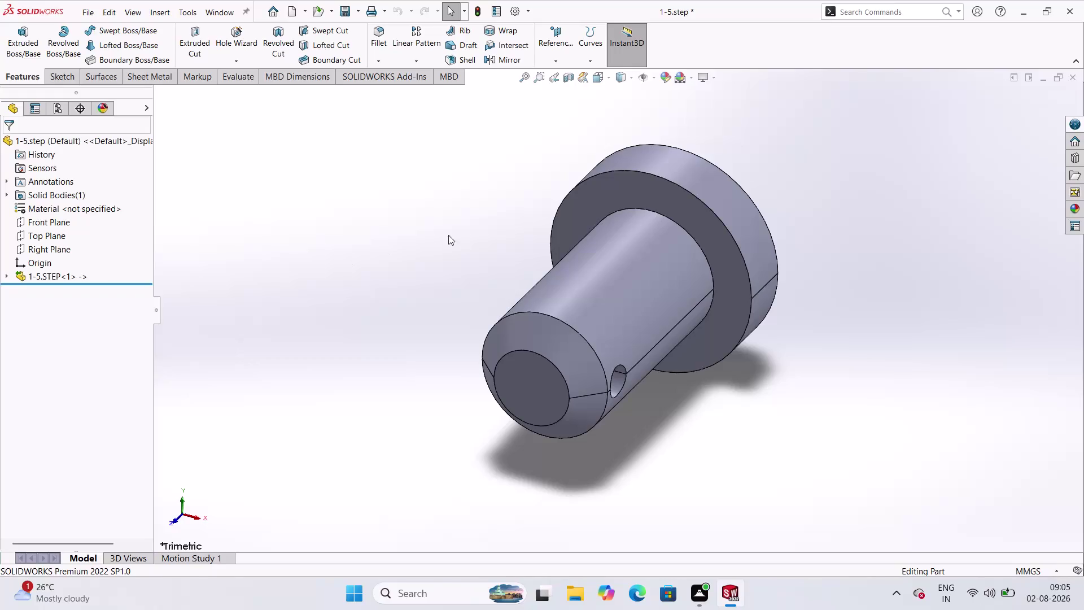
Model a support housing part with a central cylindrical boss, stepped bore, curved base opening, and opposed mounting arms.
Close the 1-5.step part and answer the save-changes prompt.
click(1069, 78)
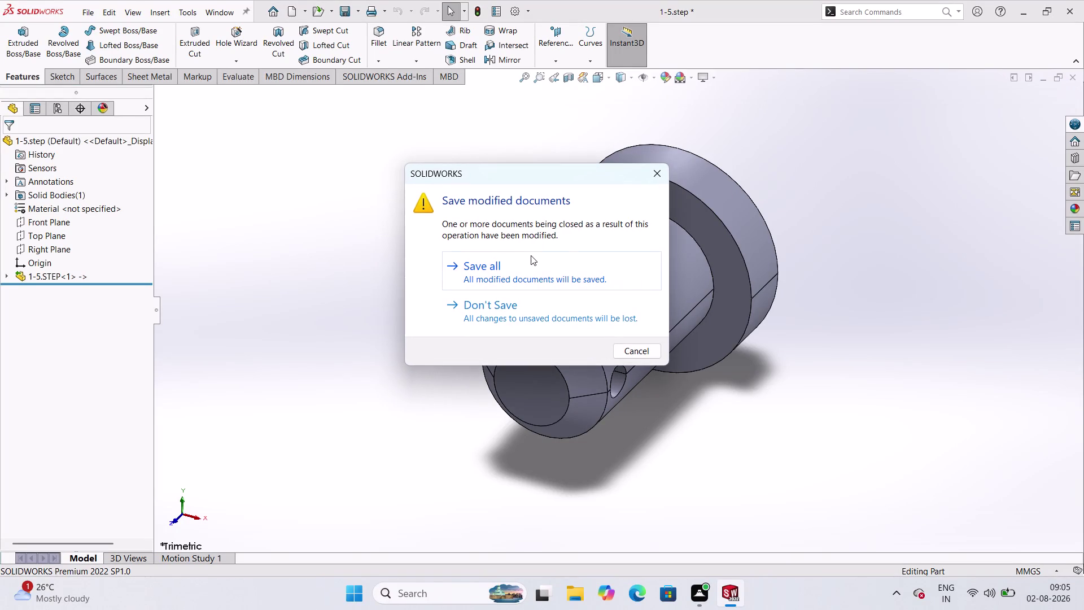
click(526, 307)
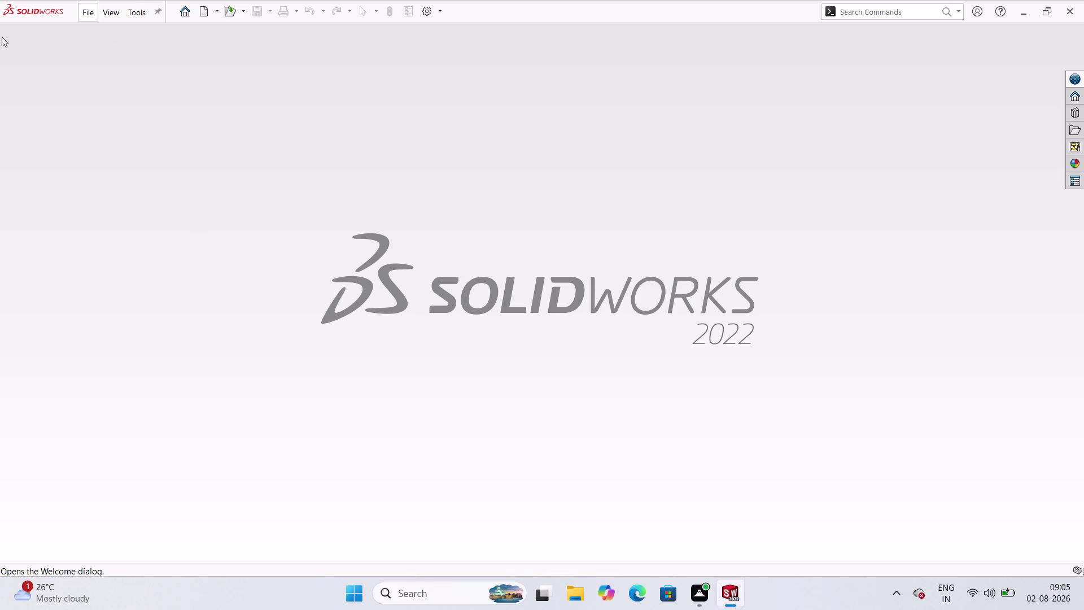
Create a new part document and start Sketch1 on the Top Plane.
click(196, 13)
click(270, 280)
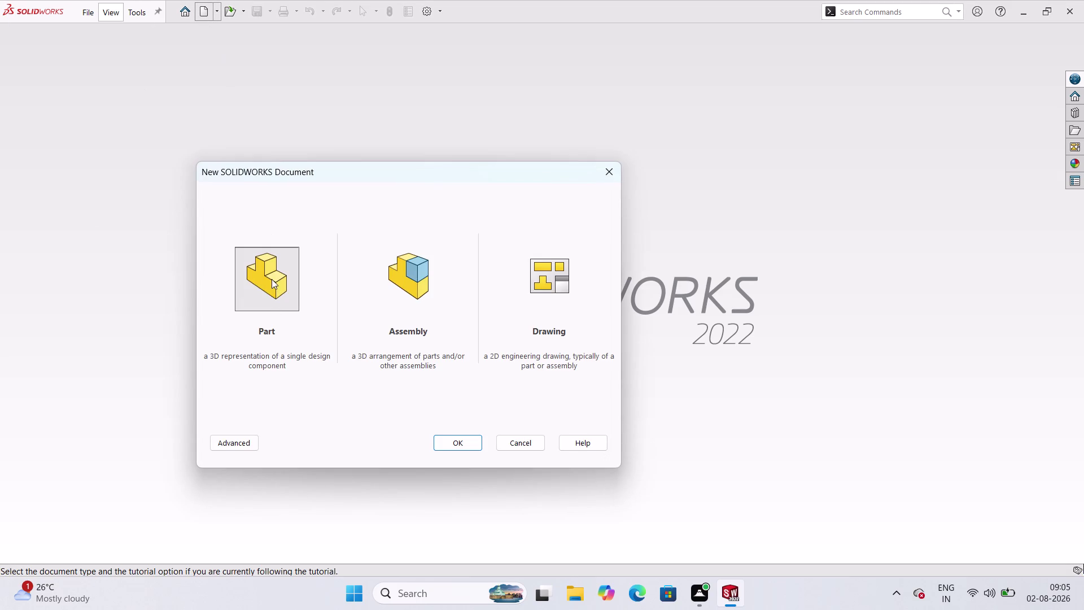
click(461, 445)
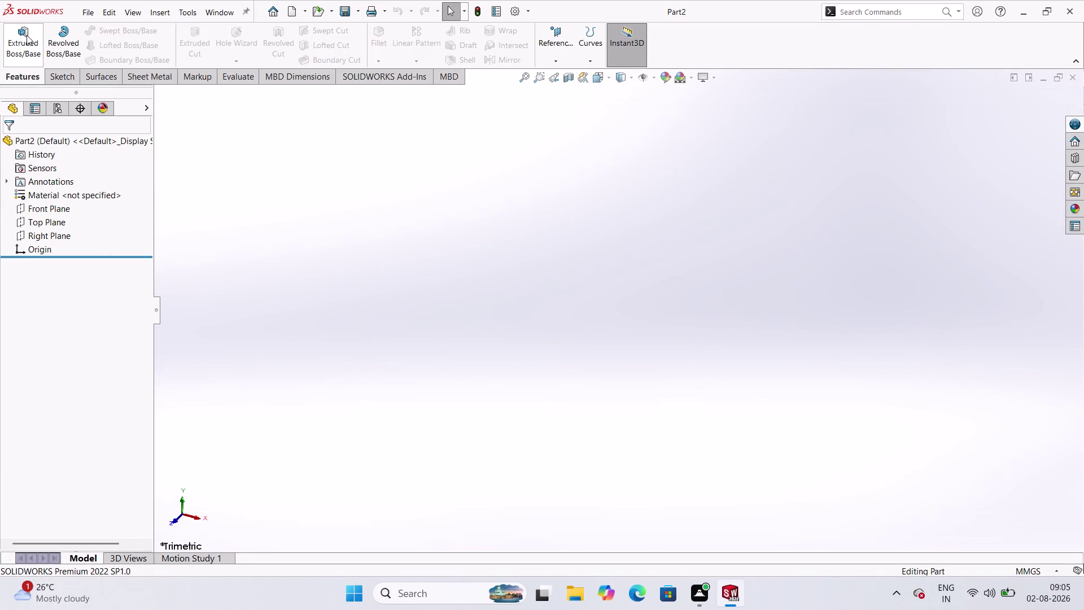
click(64, 77)
click(8, 42)
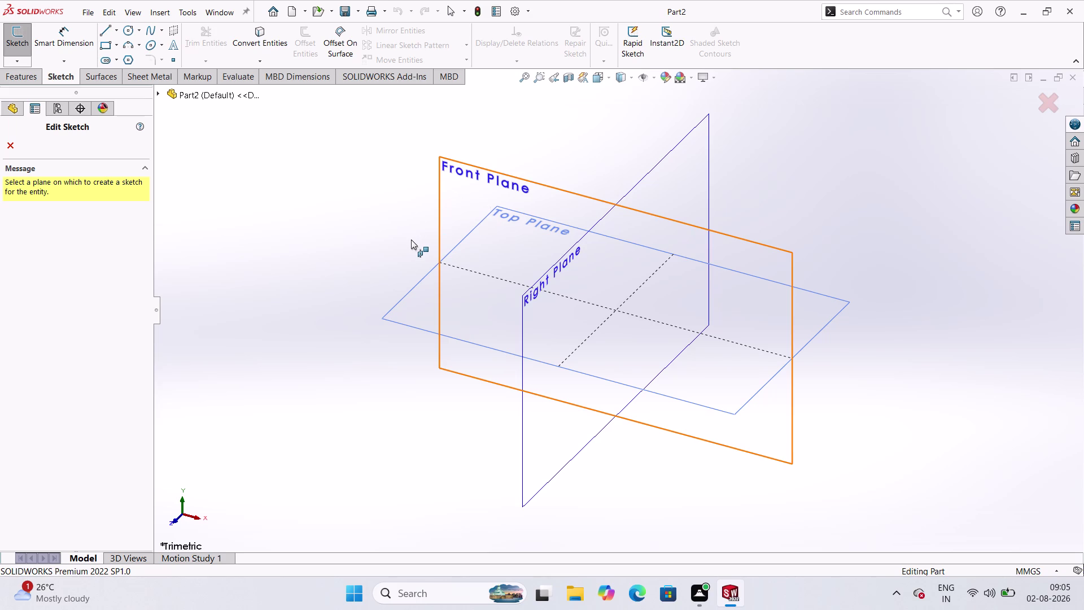
click(470, 310)
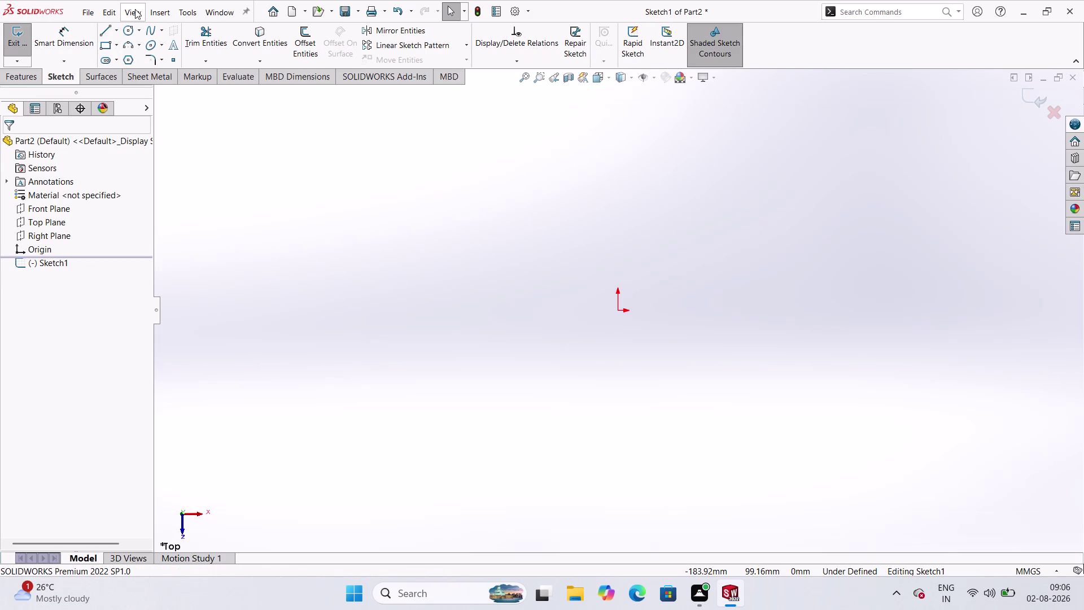
Draw a circle centred on the origin and a horizontal centerline across it.
click(127, 30)
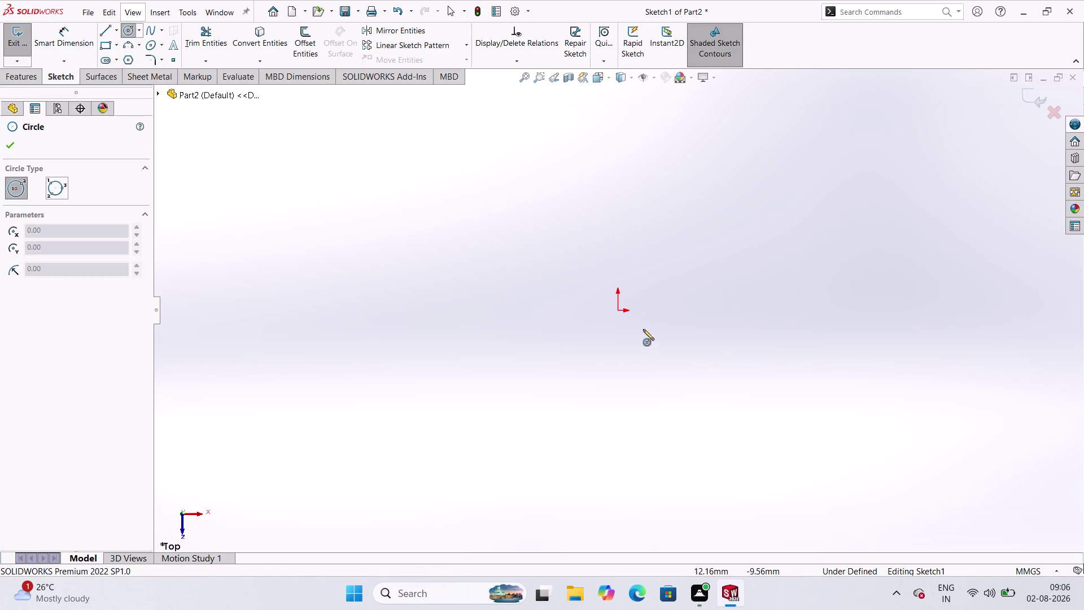
click(616, 309)
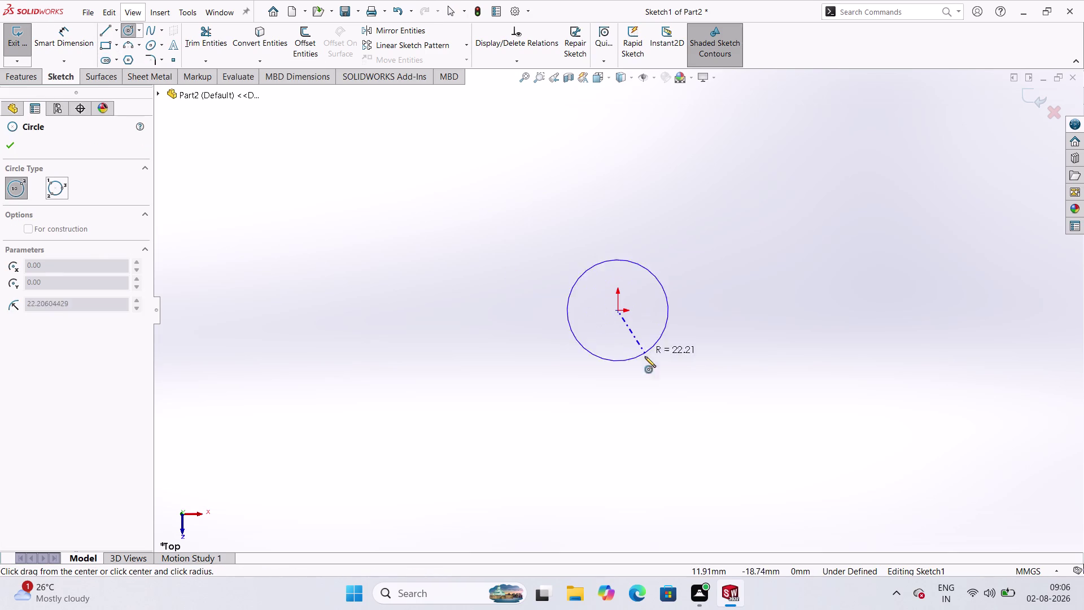
click(654, 366)
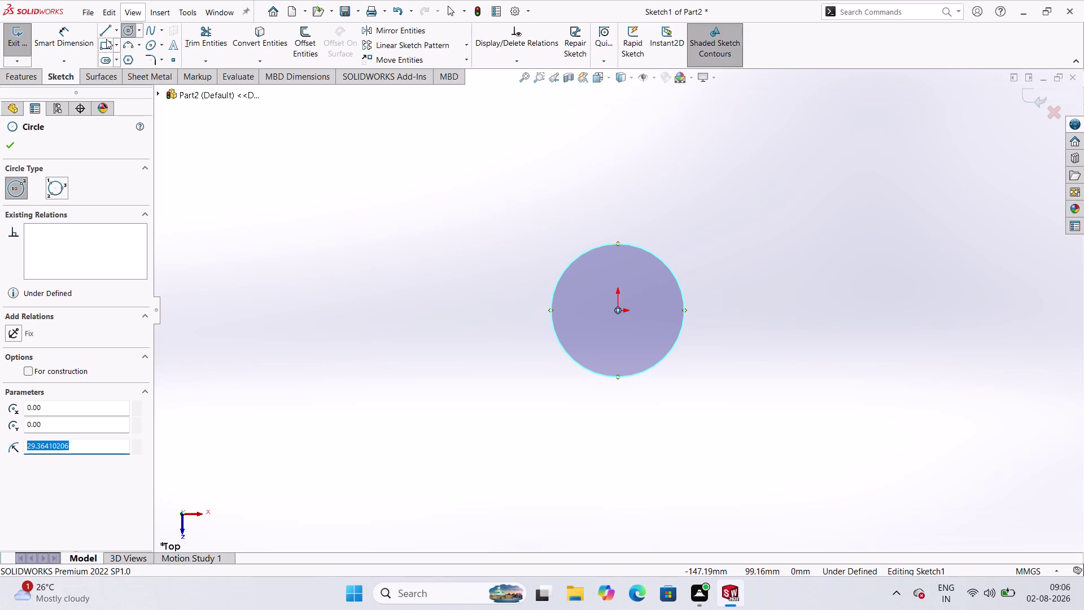
click(116, 29)
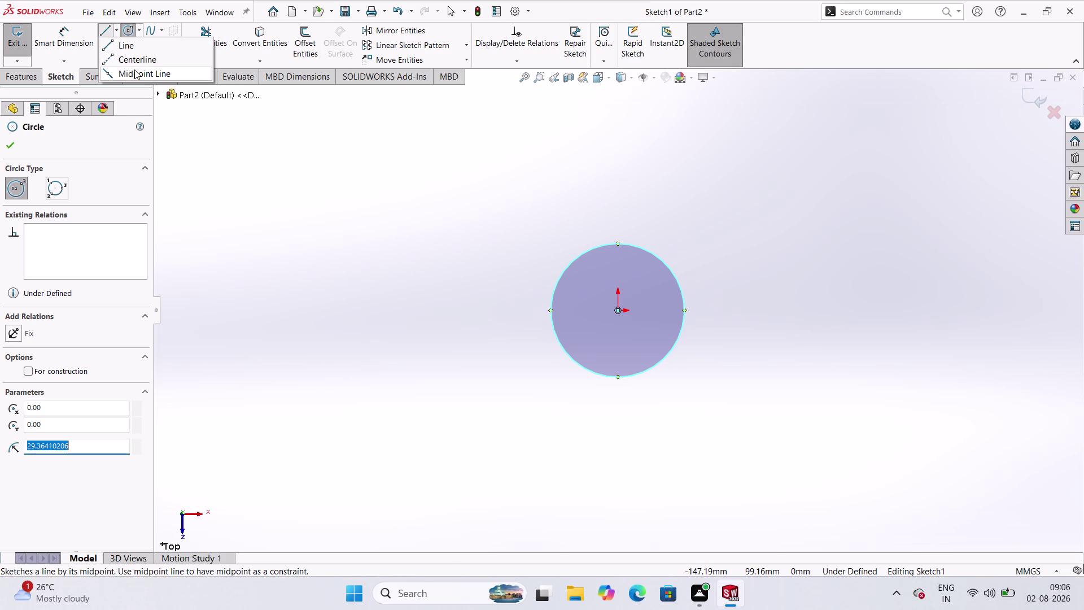
click(136, 59)
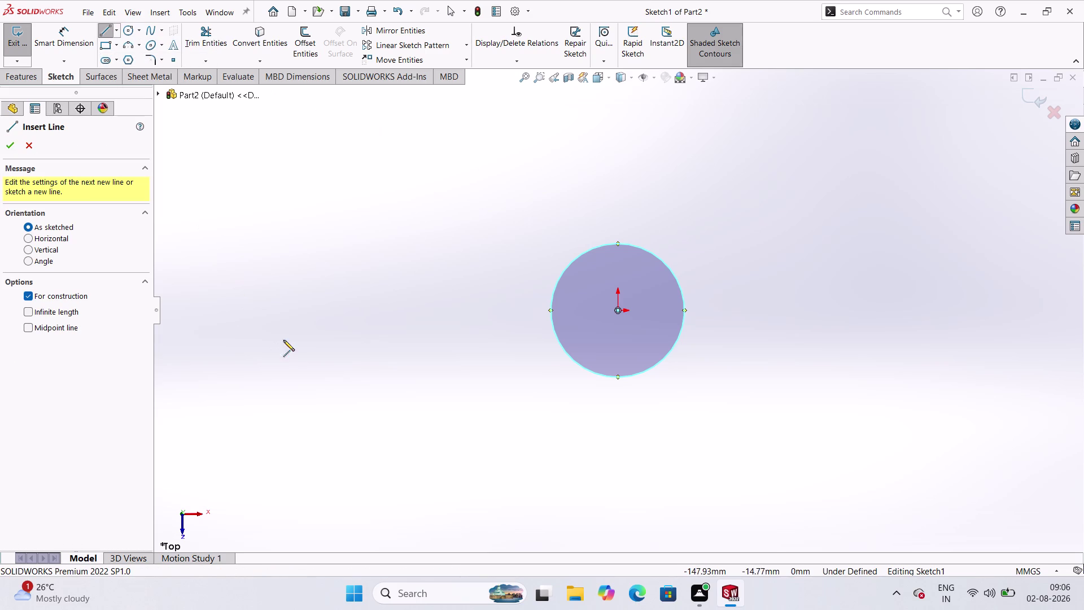
click(270, 311)
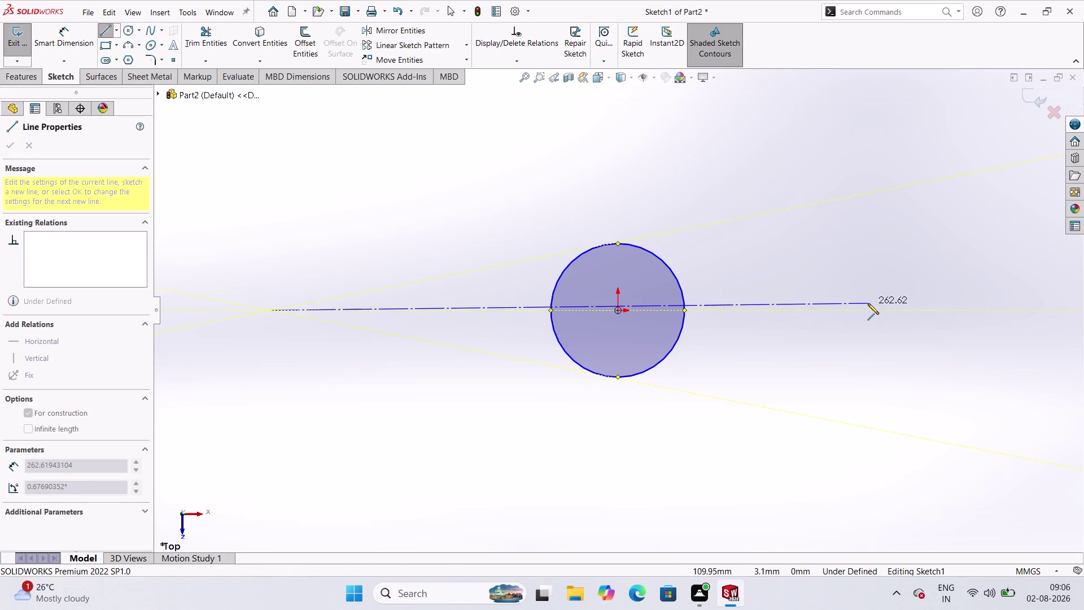
click(874, 311)
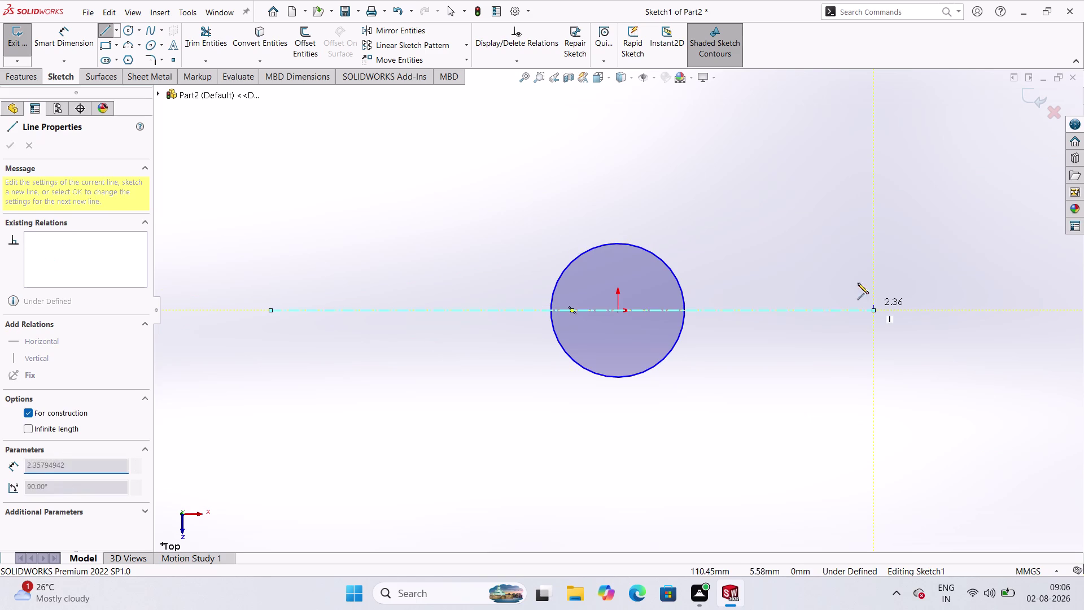
key(Escape)
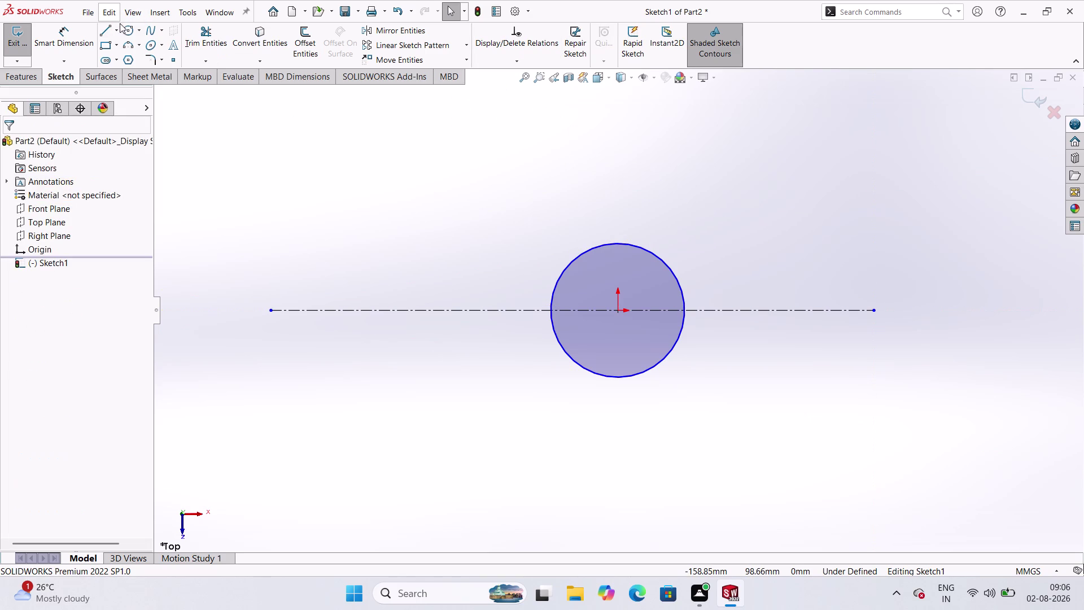
Add a vertical centerline through the origin, spanning above and below the circle.
click(117, 31)
click(144, 66)
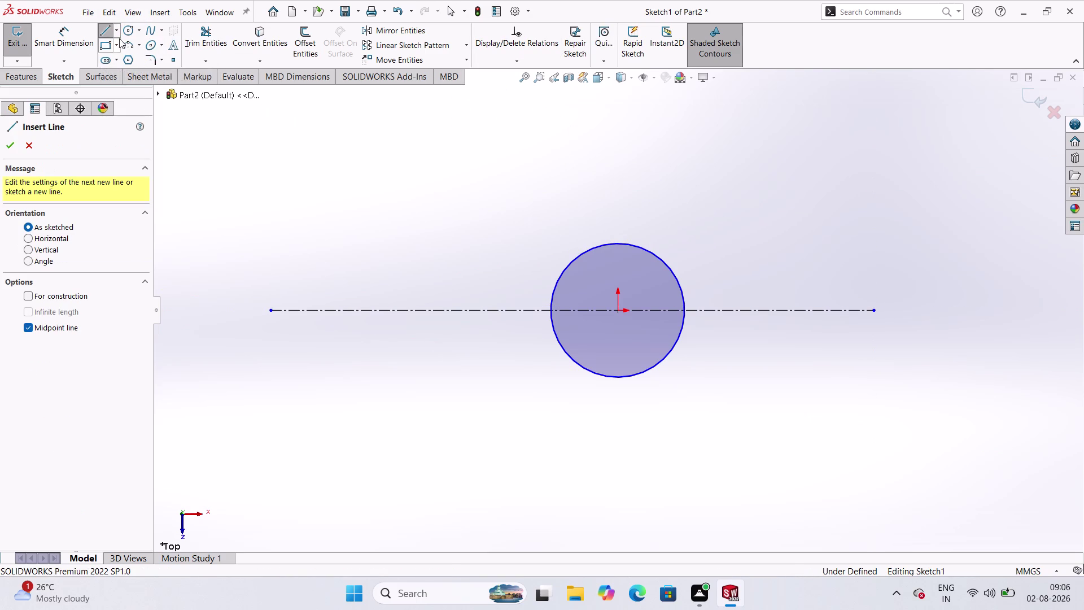
click(117, 29)
click(130, 57)
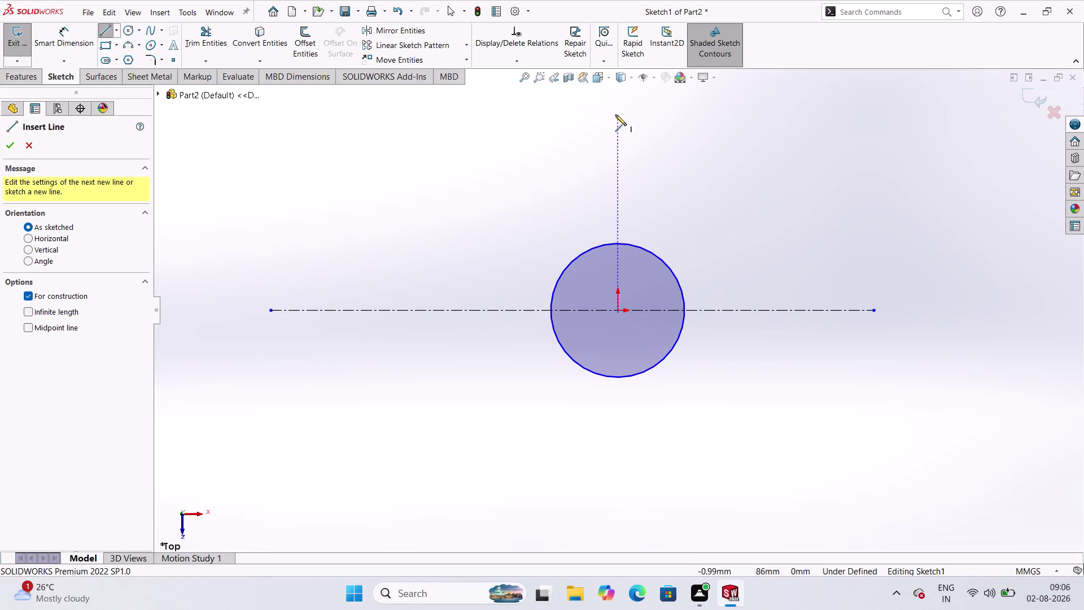
click(616, 115)
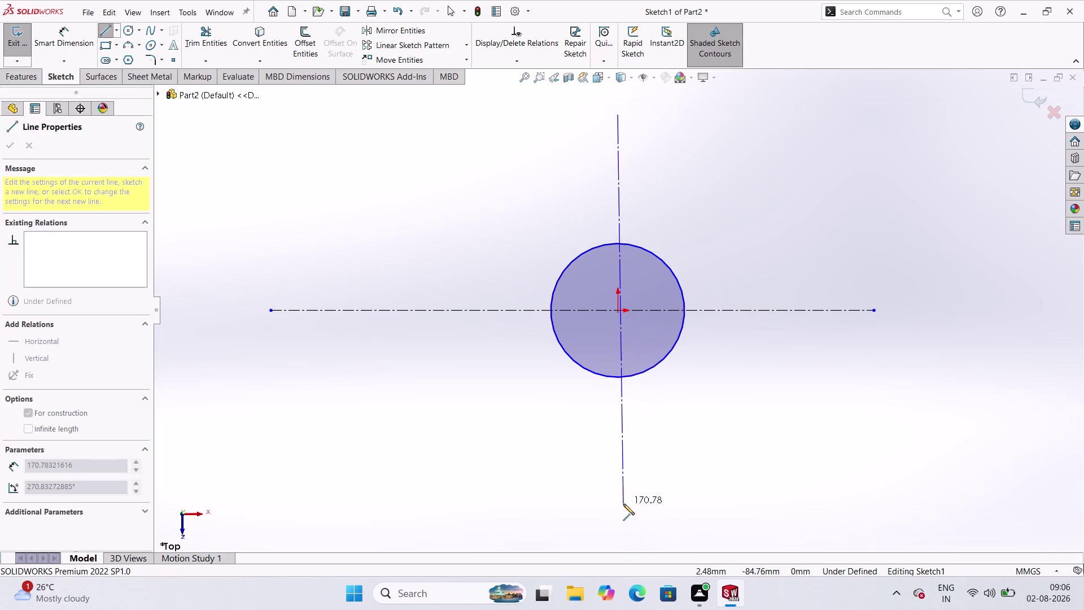
click(619, 499)
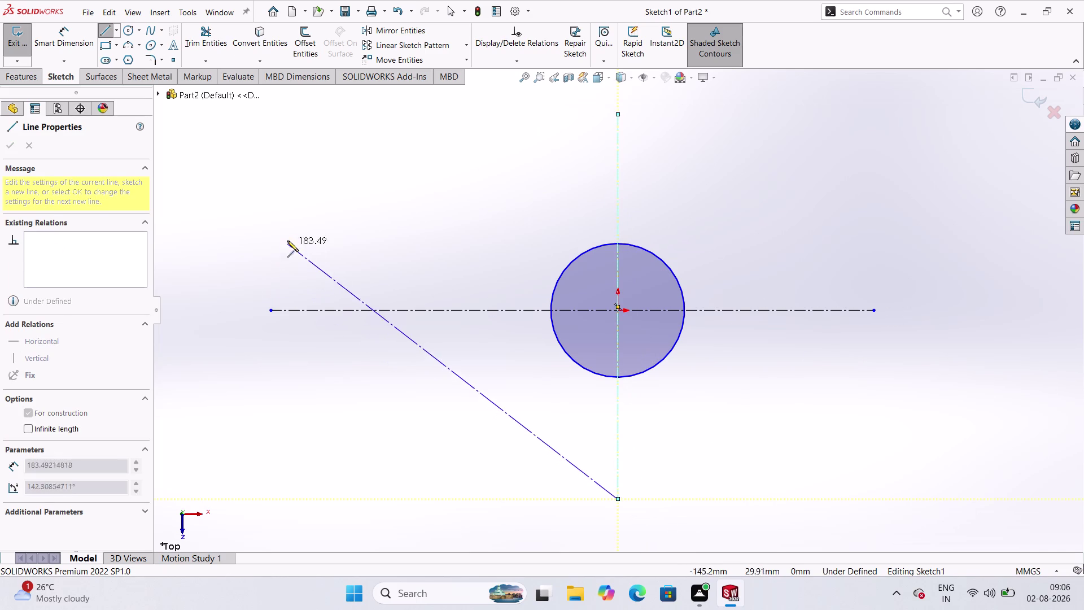
key(Escape)
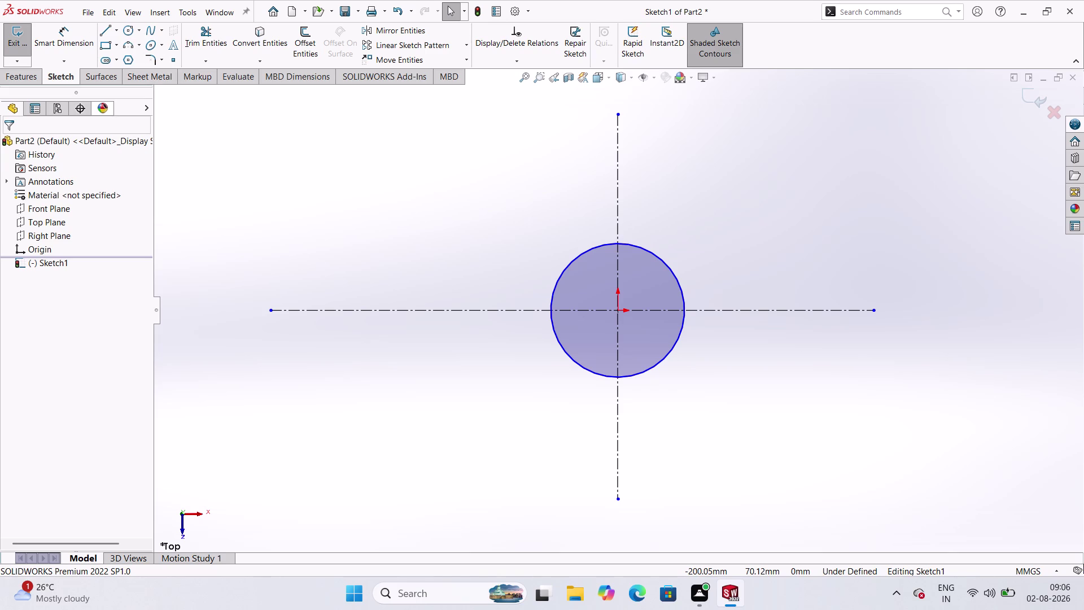
Draw left and right small circles centred on the horizontal centerline.
click(130, 34)
click(442, 308)
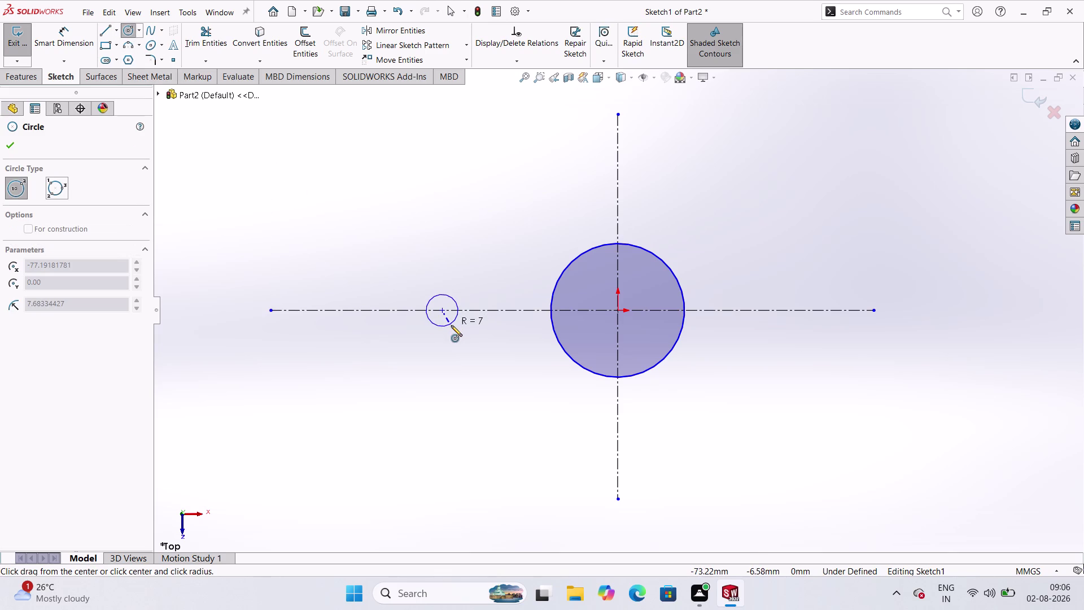
click(451, 326)
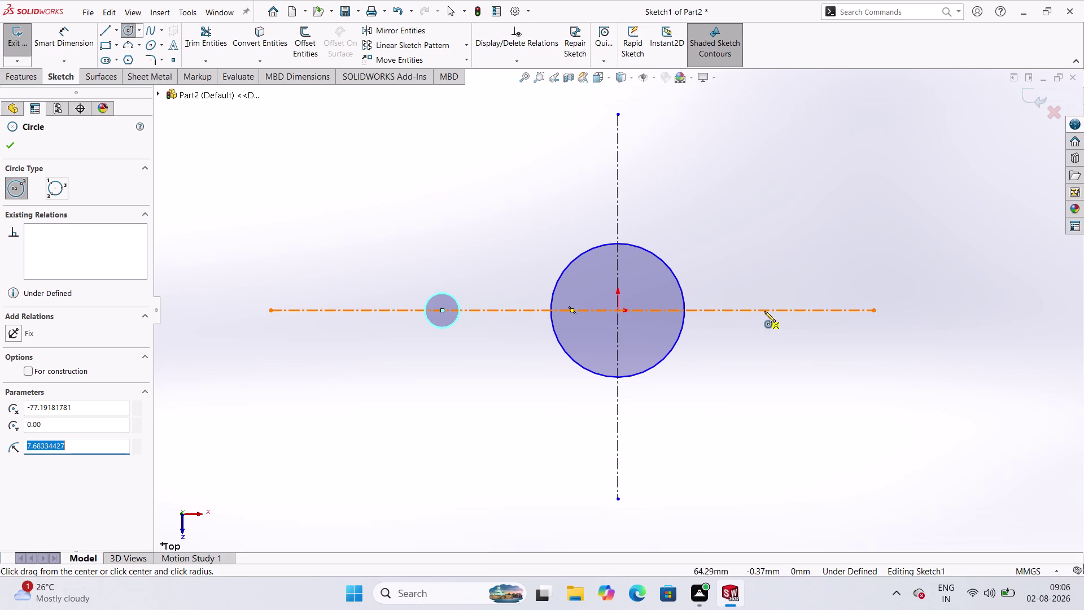
click(766, 311)
click(766, 327)
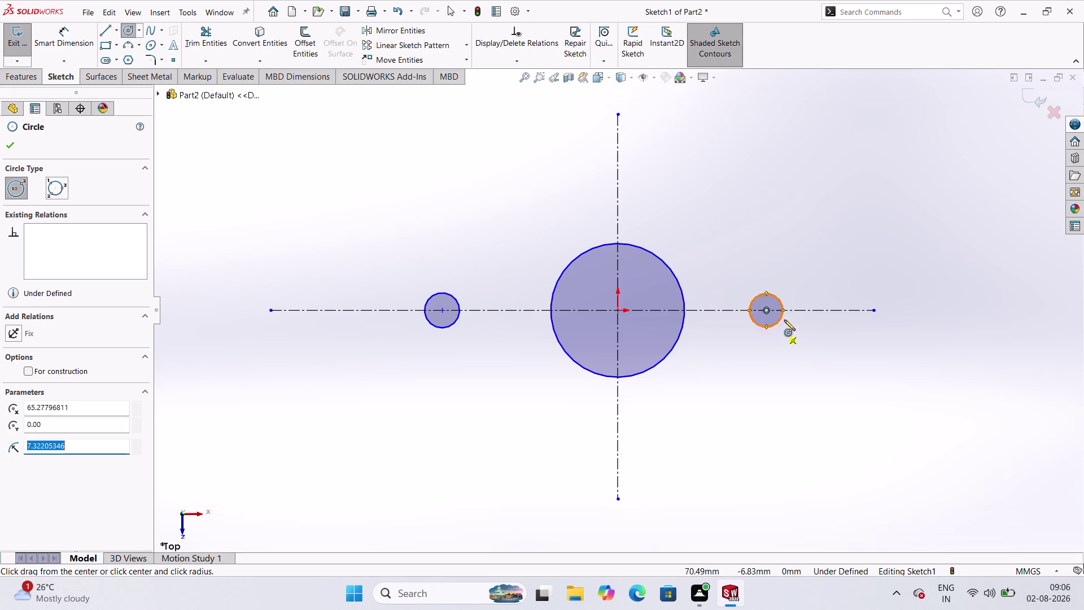
click(63, 41)
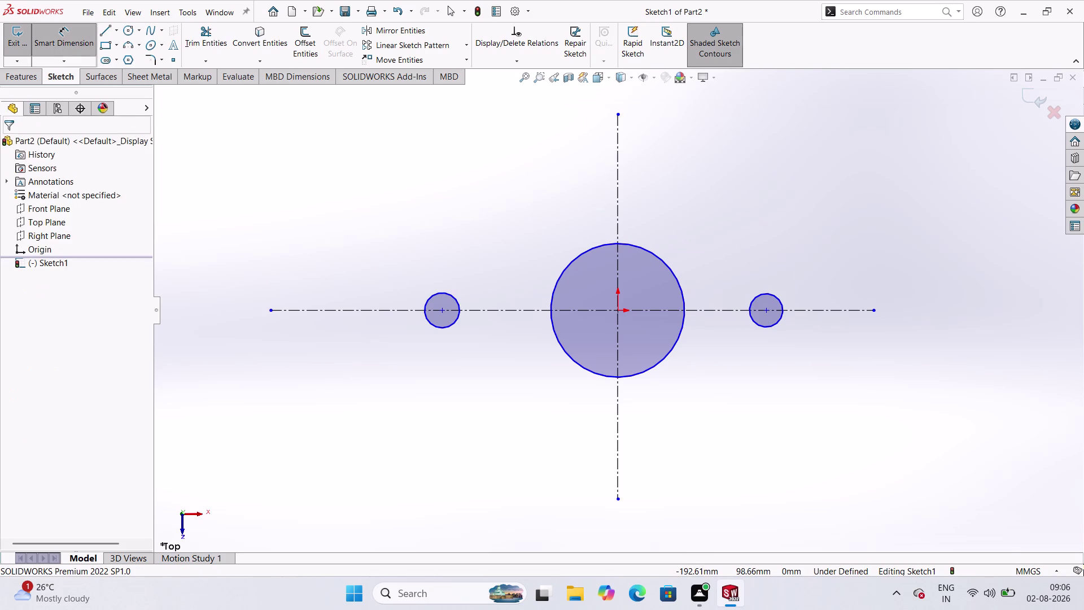
click(585, 370)
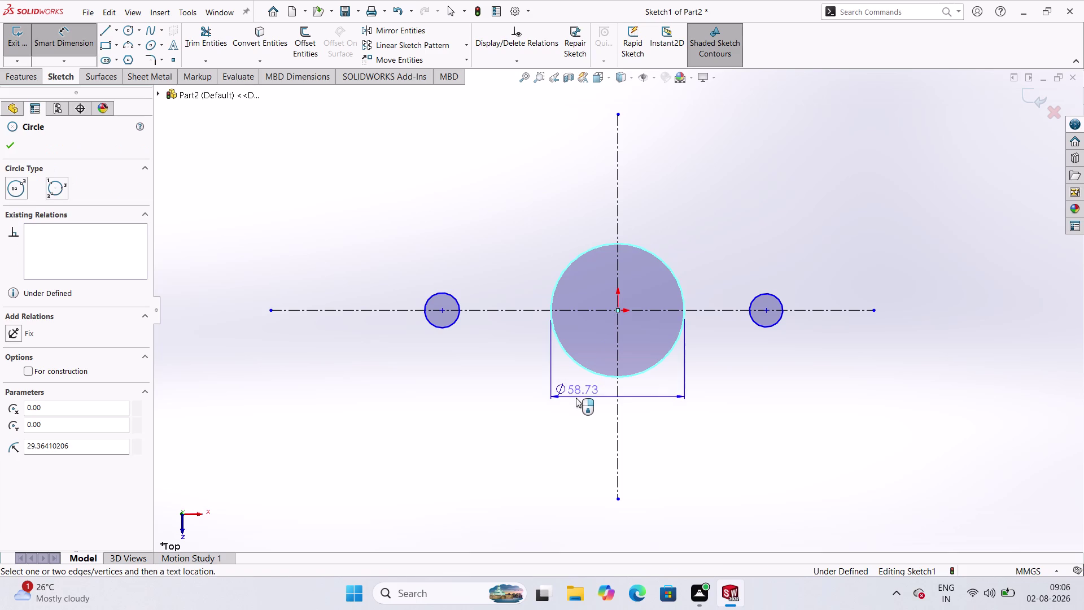
Dimension the large circle at Ø150 and the left small circle at Ø50.
drag(576, 399, 579, 405)
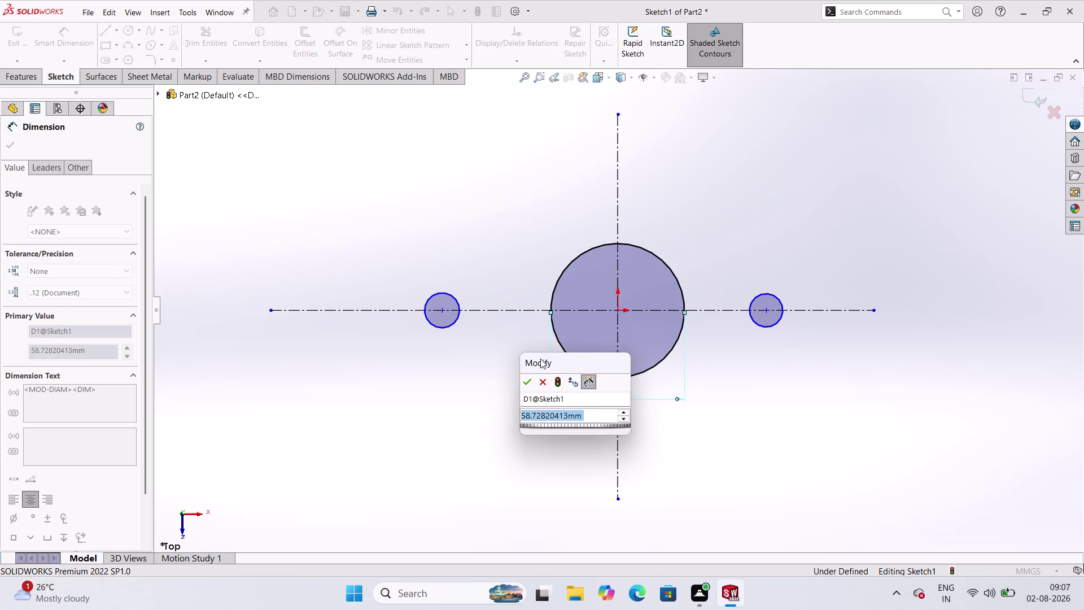
text(150)
key(Return)
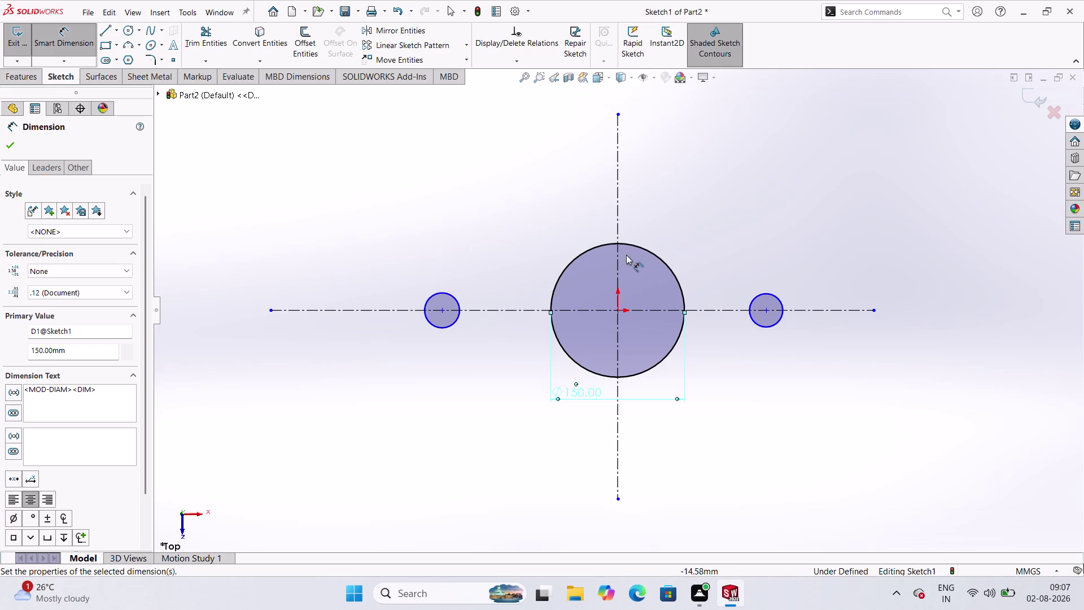
click(439, 329)
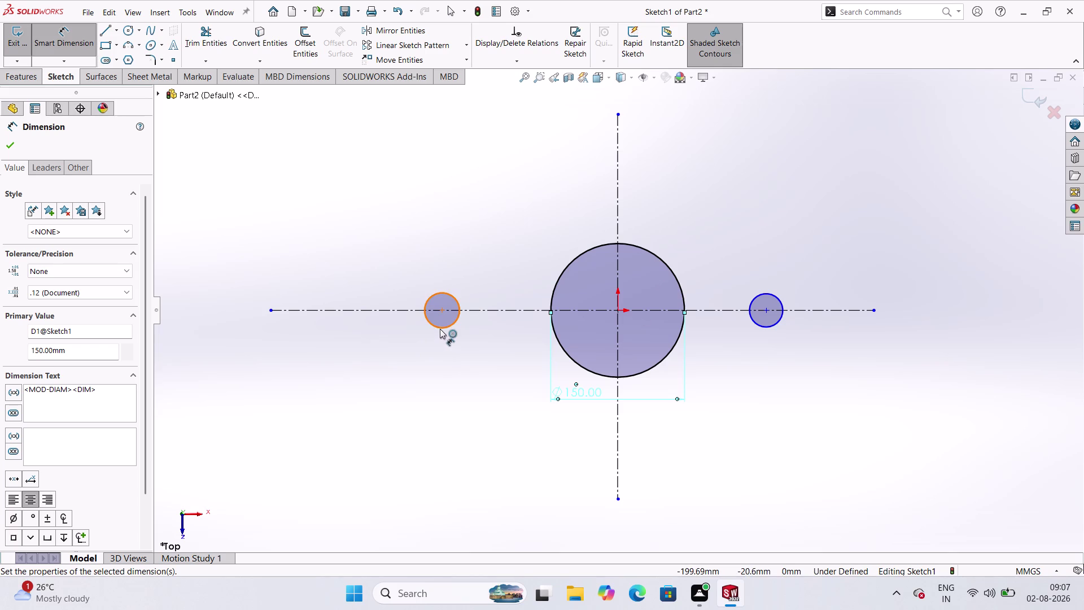
click(362, 389)
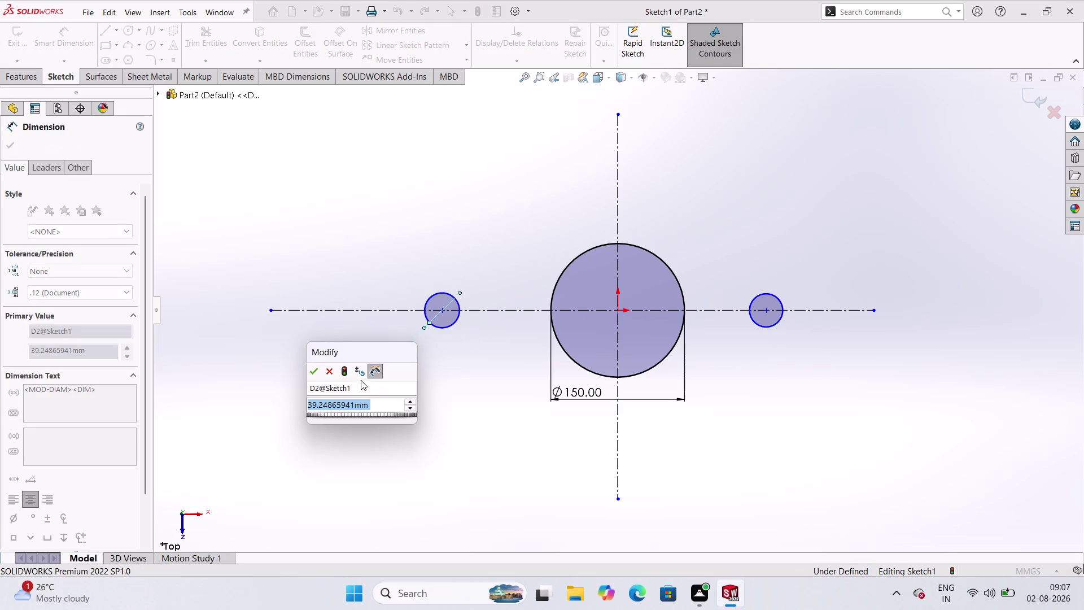
text(5)
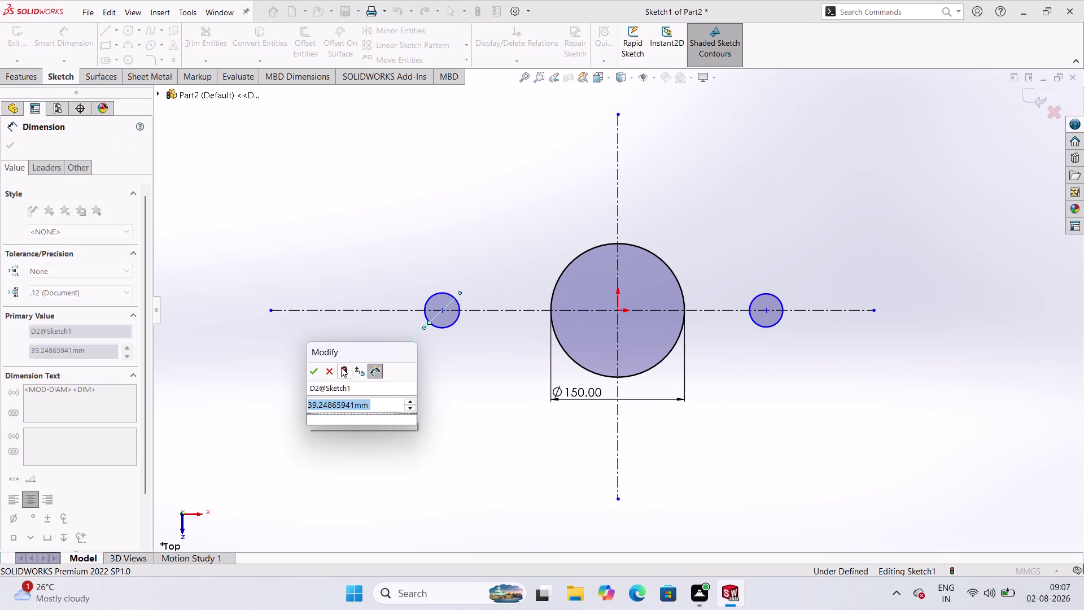
text(0)
key(Return)
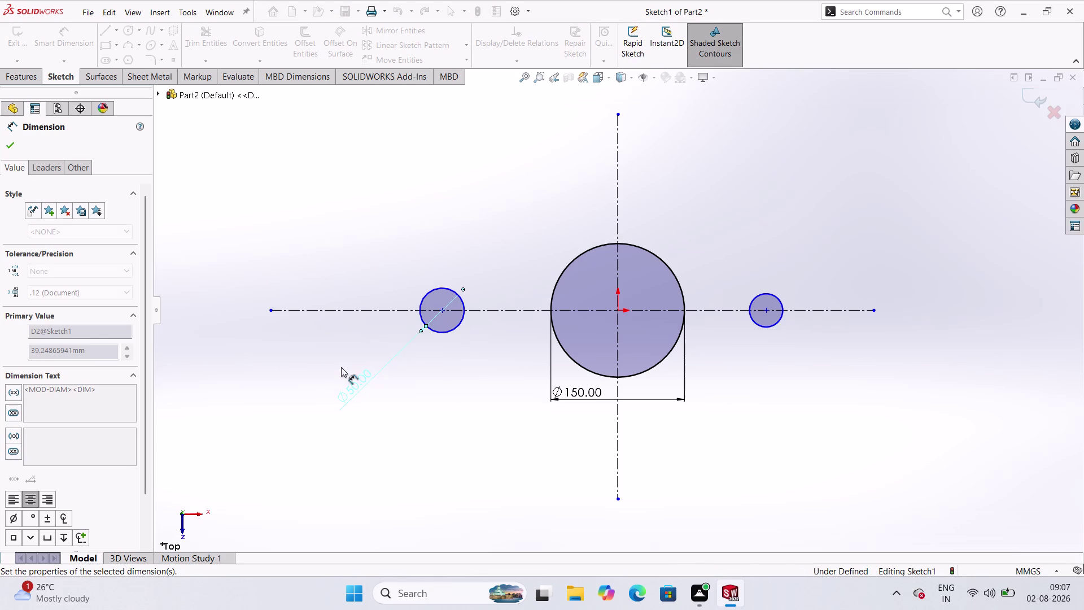
Give the right small circle a Ø50 diameter dimension.
click(781, 317)
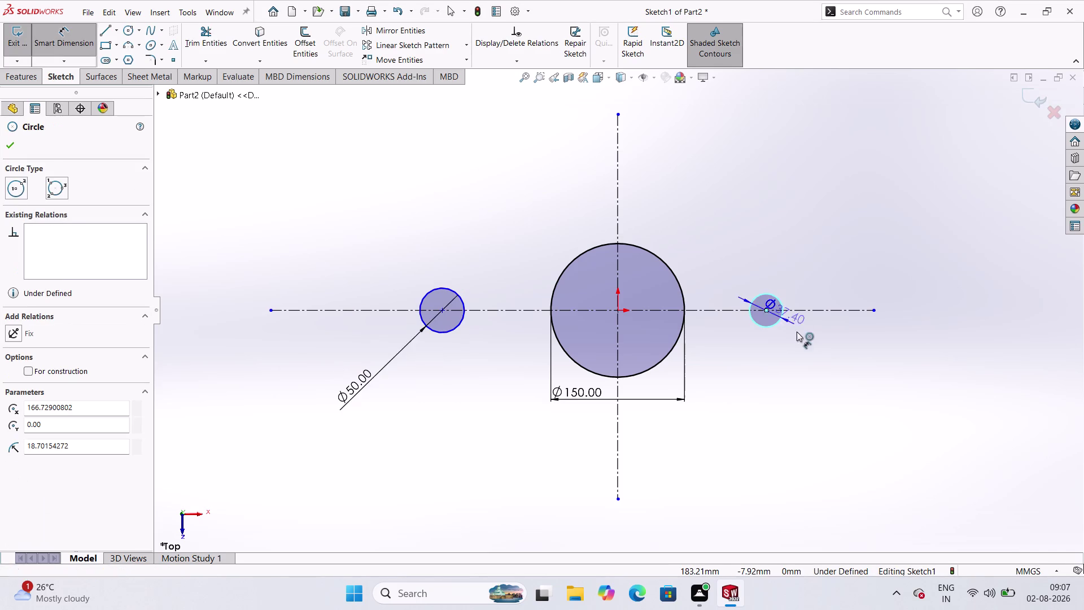
click(819, 344)
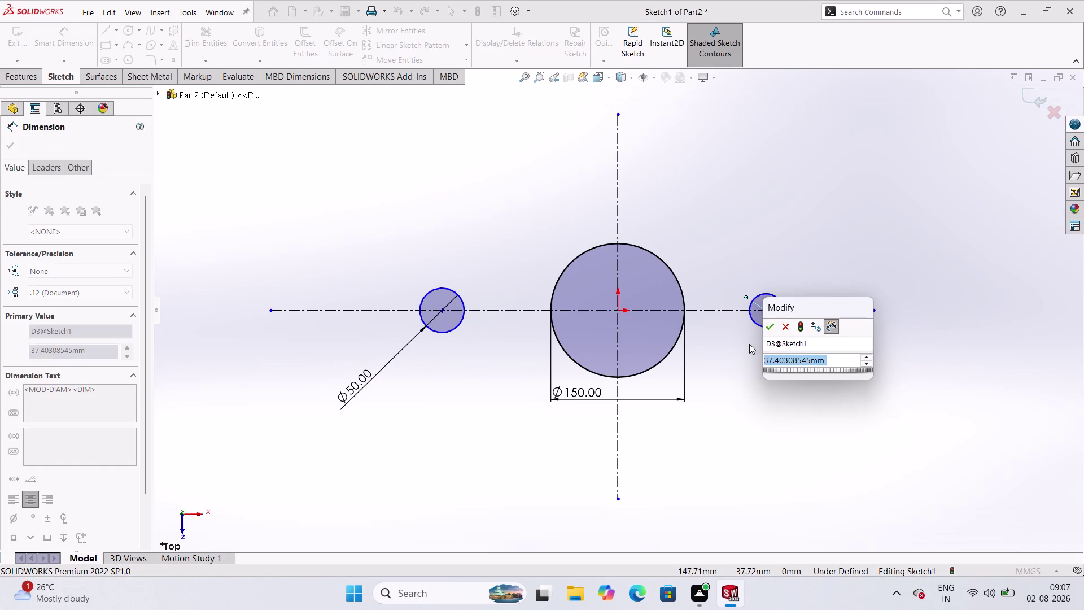
text(50)
key(Return)
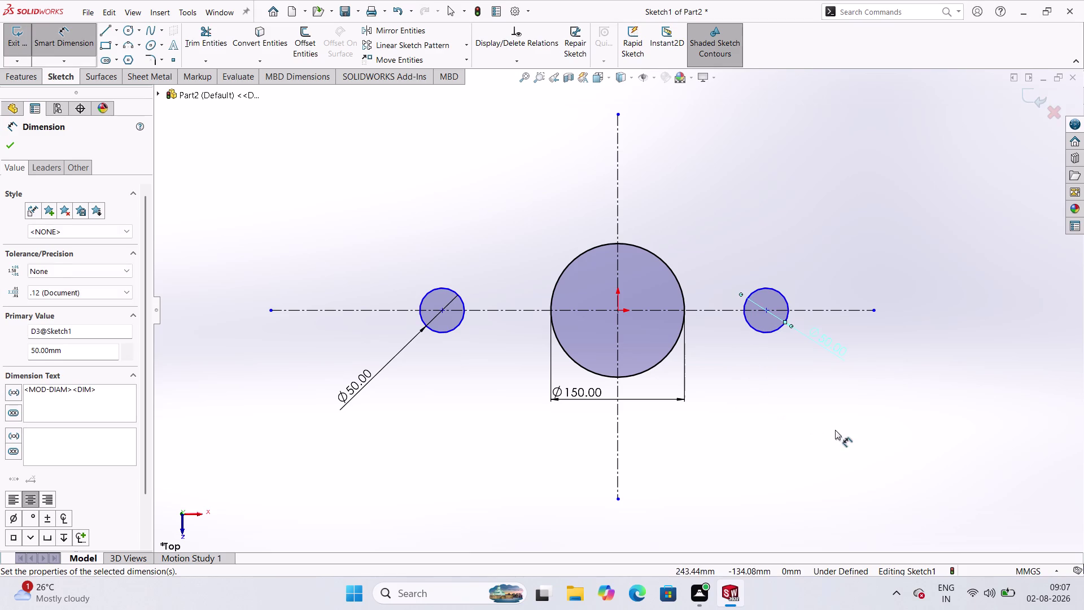
click(837, 429)
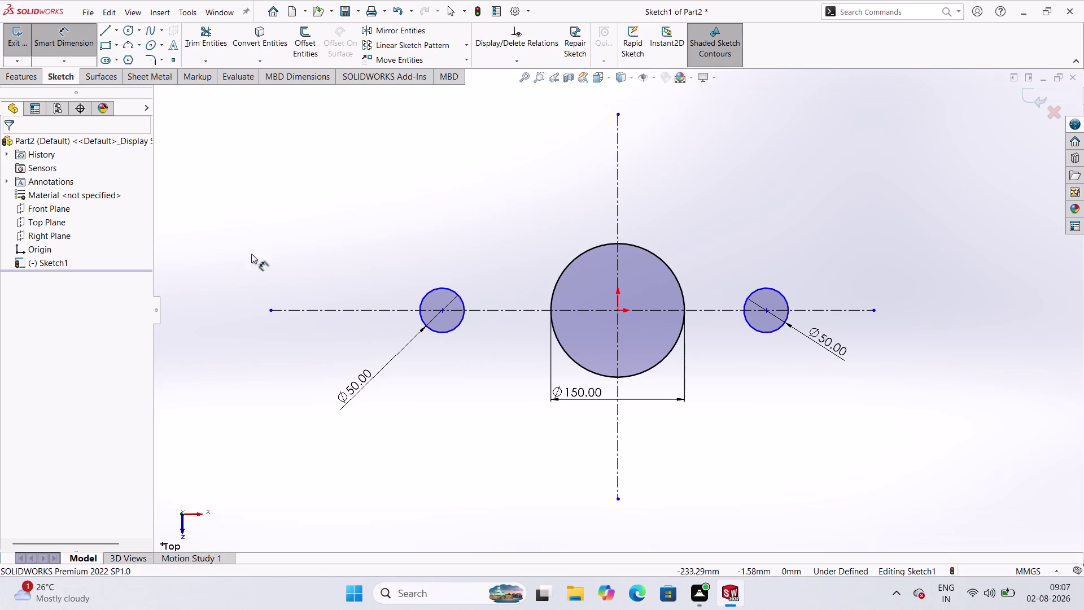
click(49, 35)
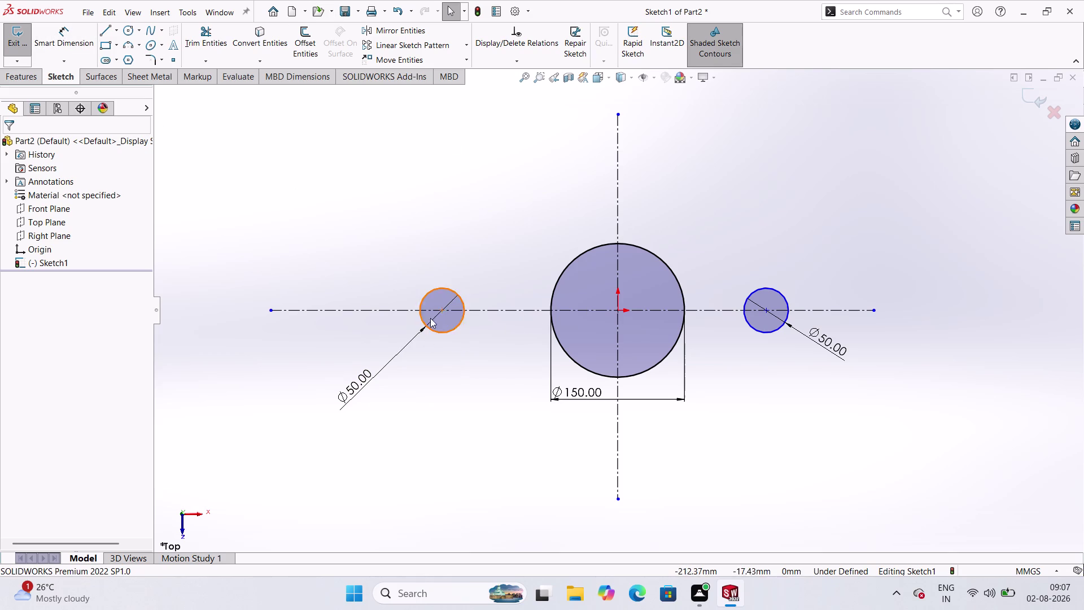
Add a Symmetric relation between both small circle centres and the vertical centerline.
click(440, 309)
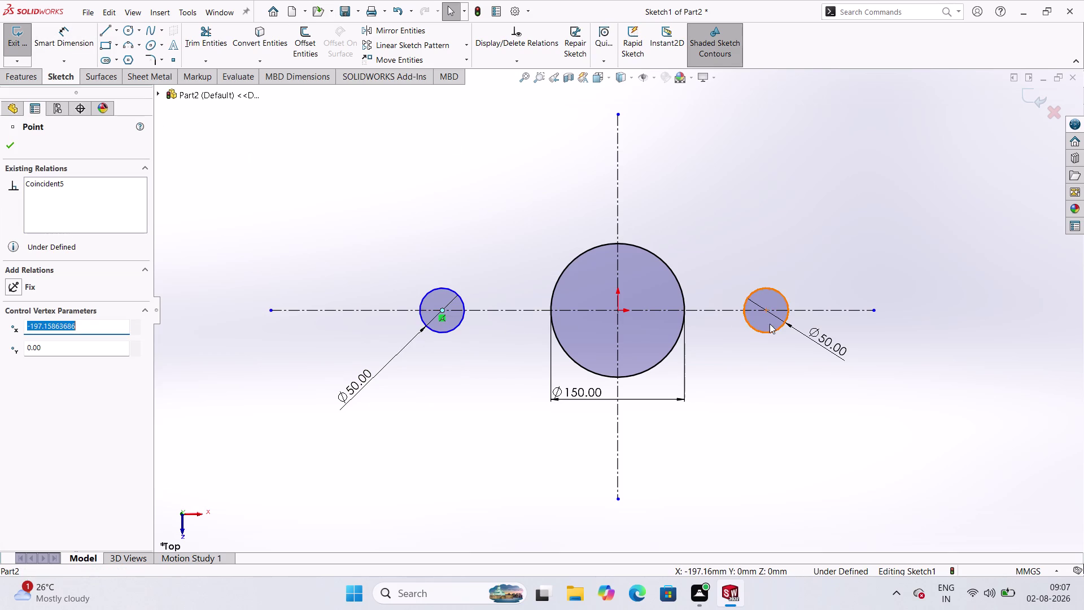
click(771, 310)
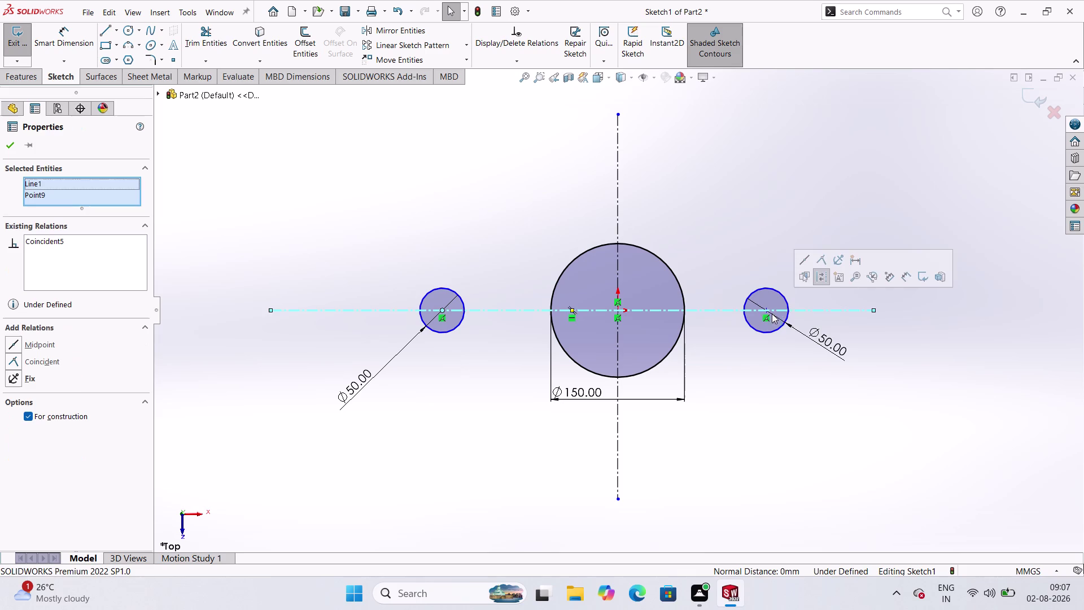
key(Escape)
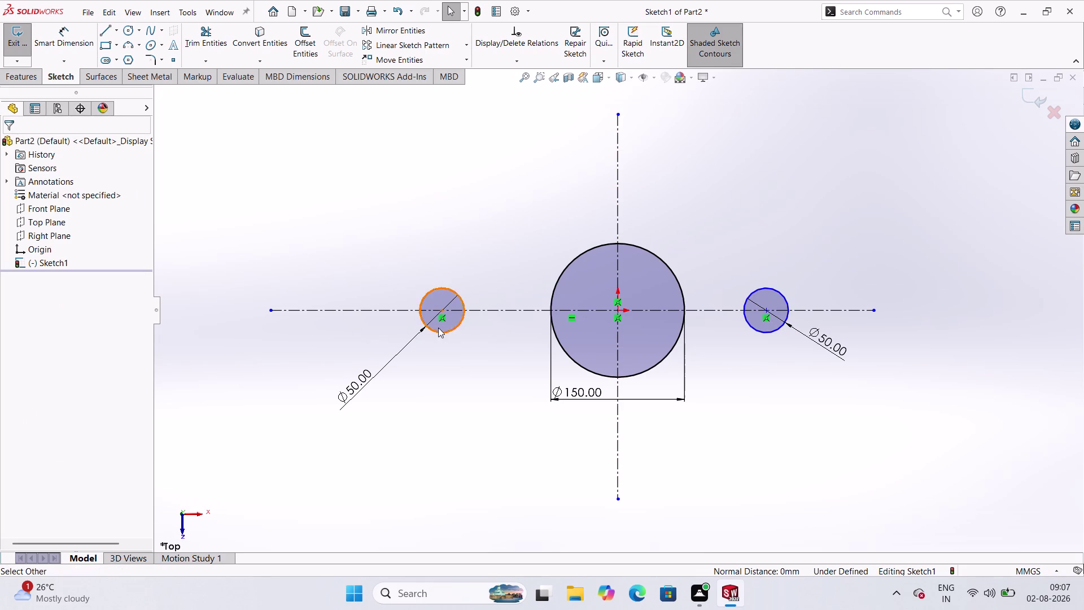
click(443, 310)
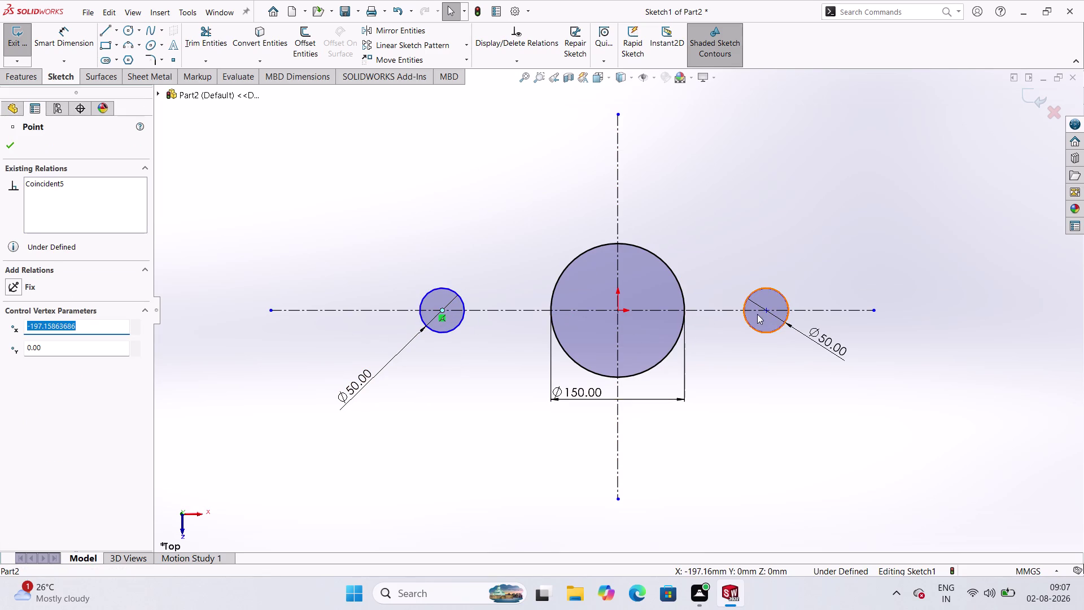
click(769, 311)
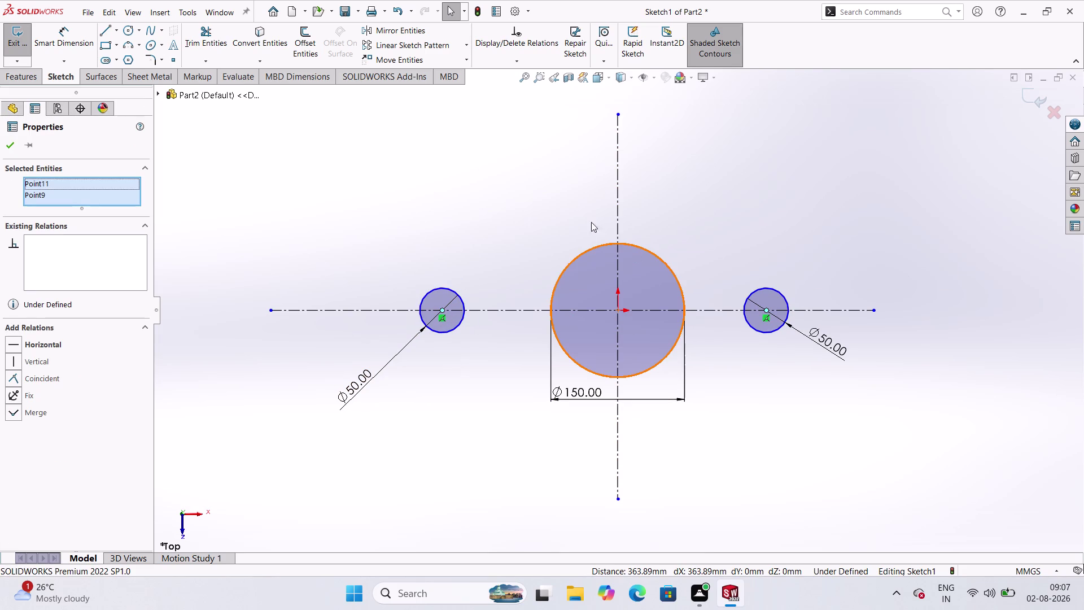
click(620, 215)
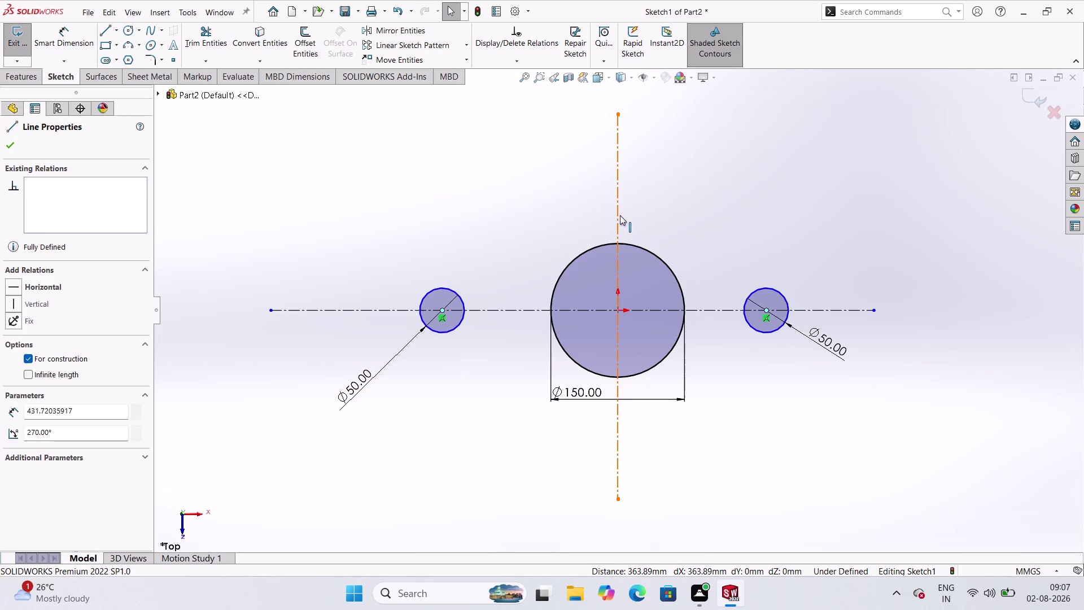
click(70, 354)
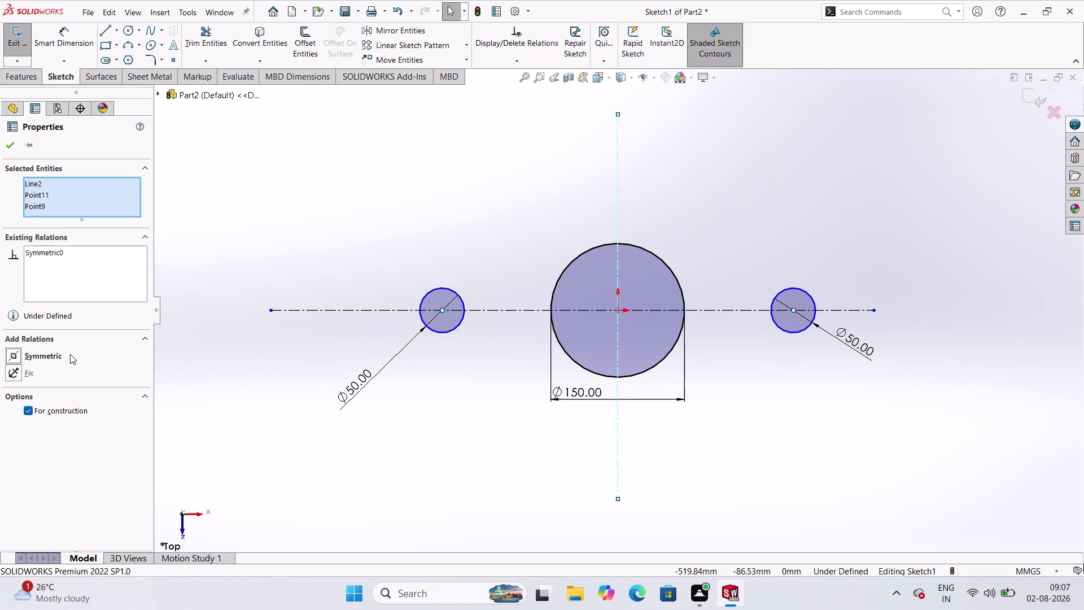
click(23, 354)
click(14, 151)
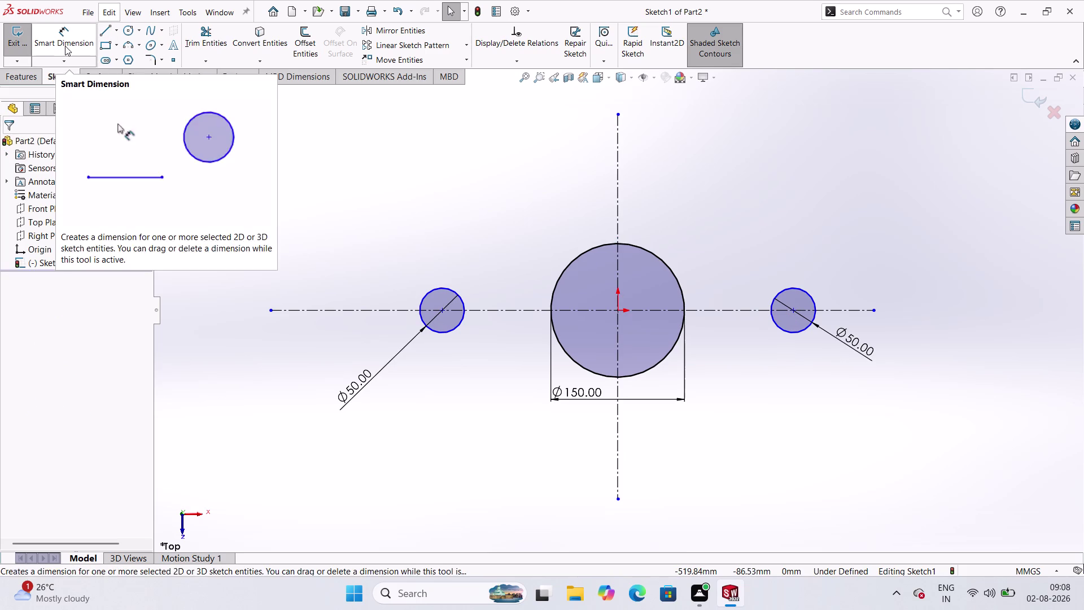
click(62, 46)
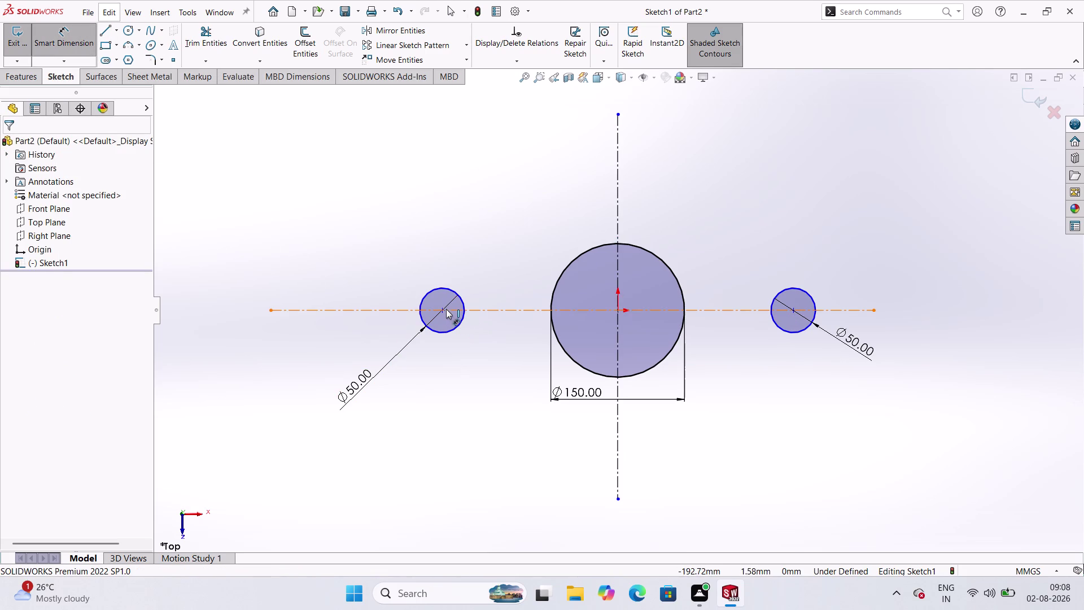
Dimension the two Ø50 circle centres 250 mm apart.
click(442, 312)
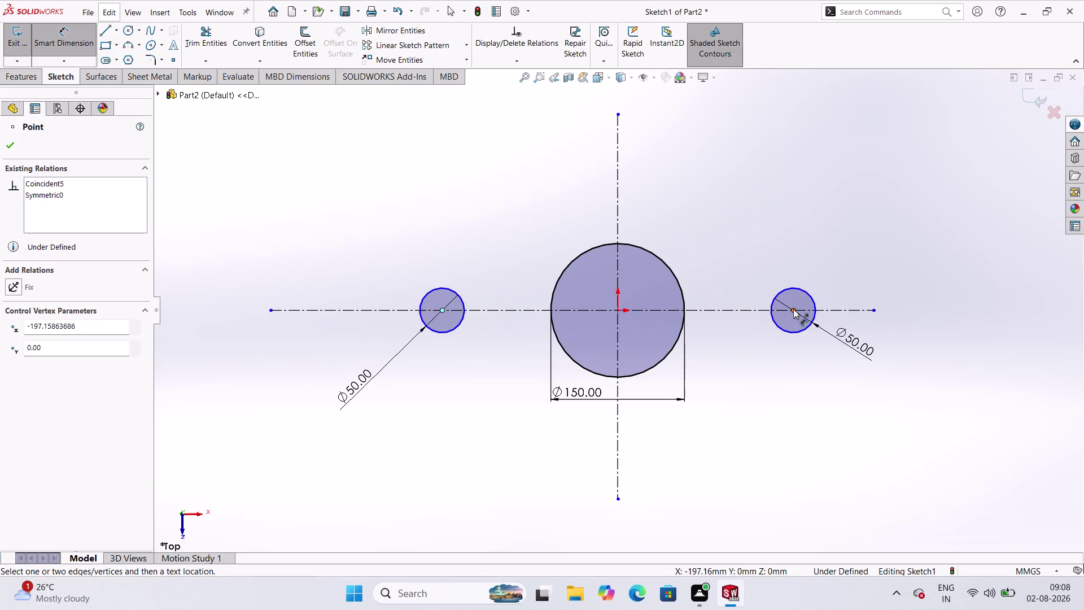
click(793, 308)
click(787, 454)
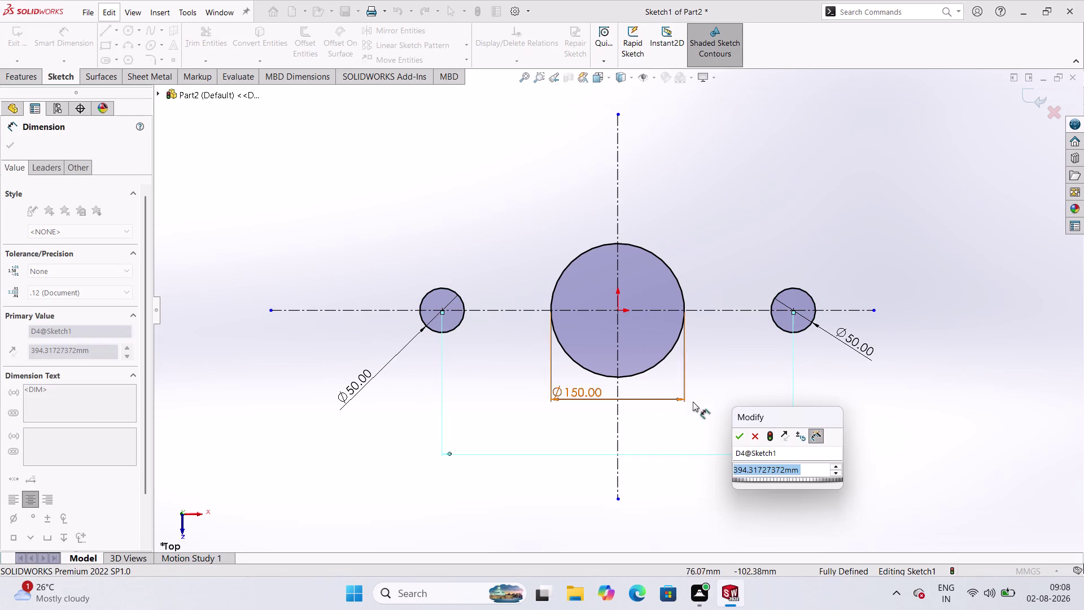
key(BackSpace)
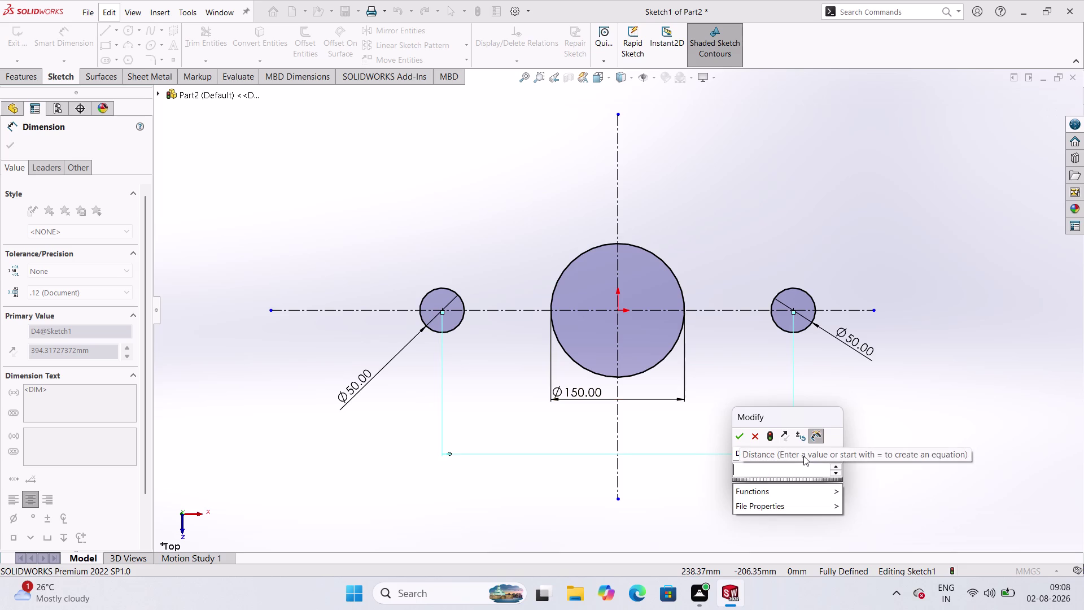
text(250)
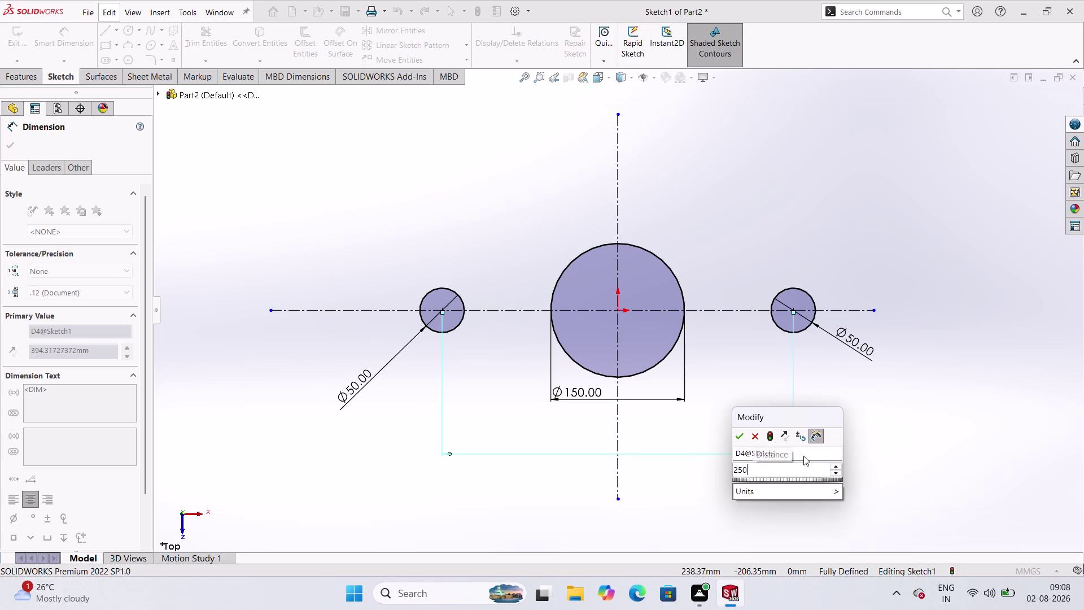
key(Return)
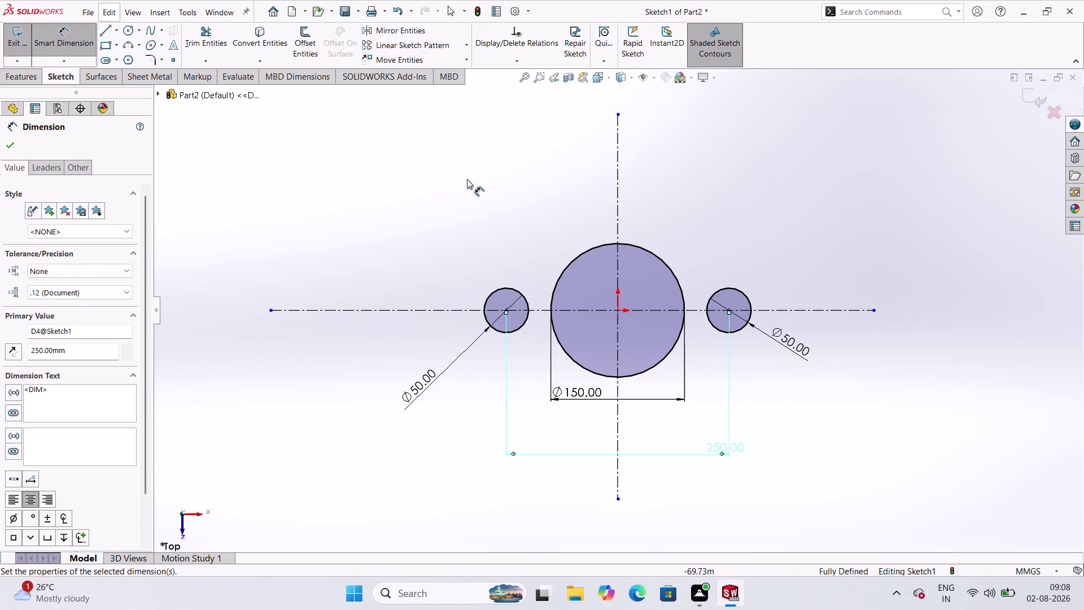
click(63, 36)
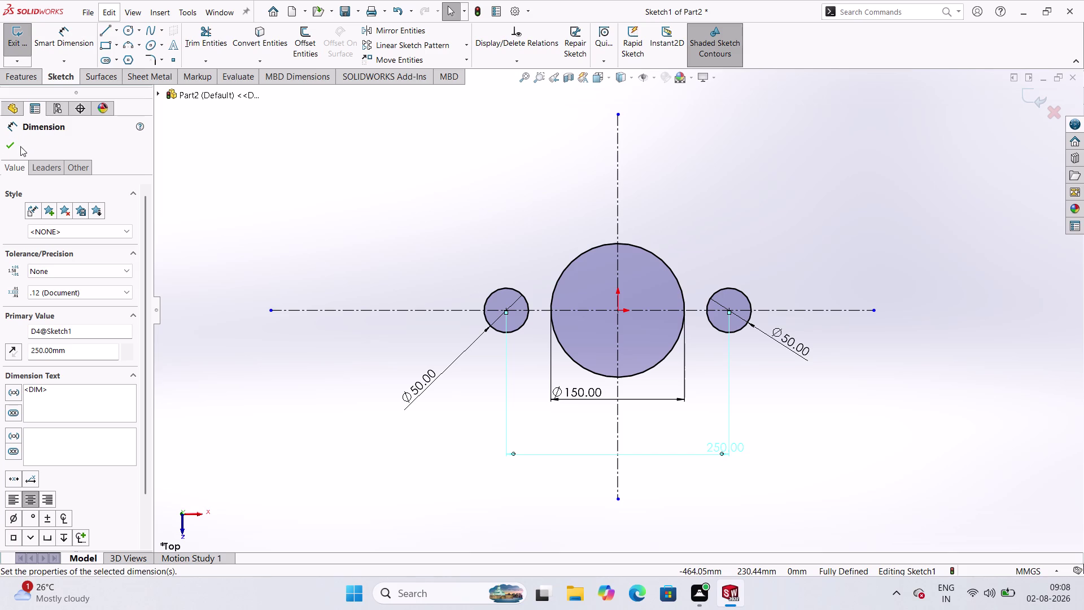
click(15, 142)
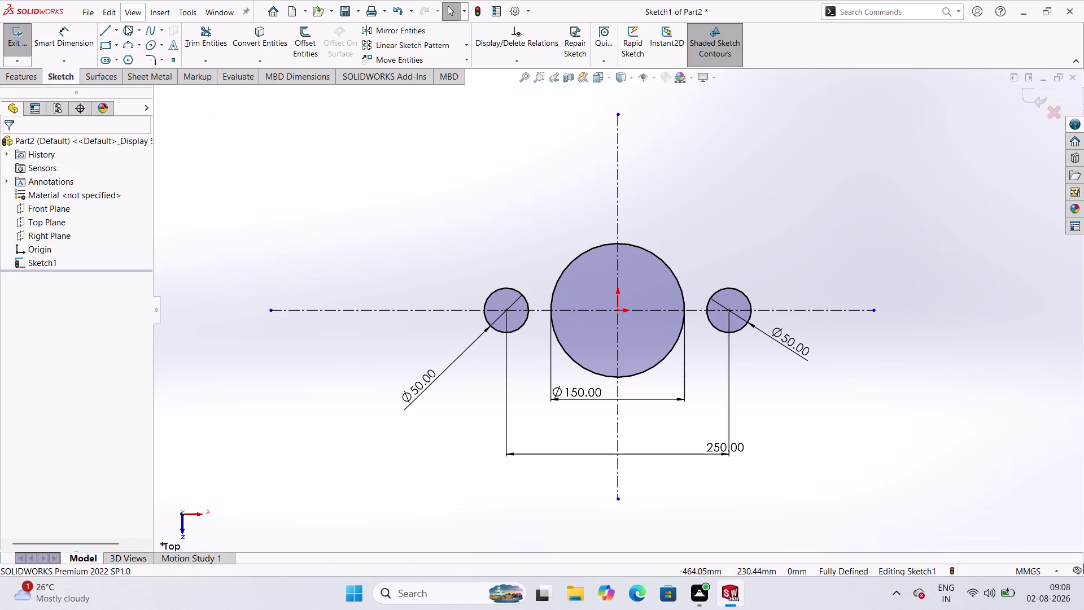
click(108, 24)
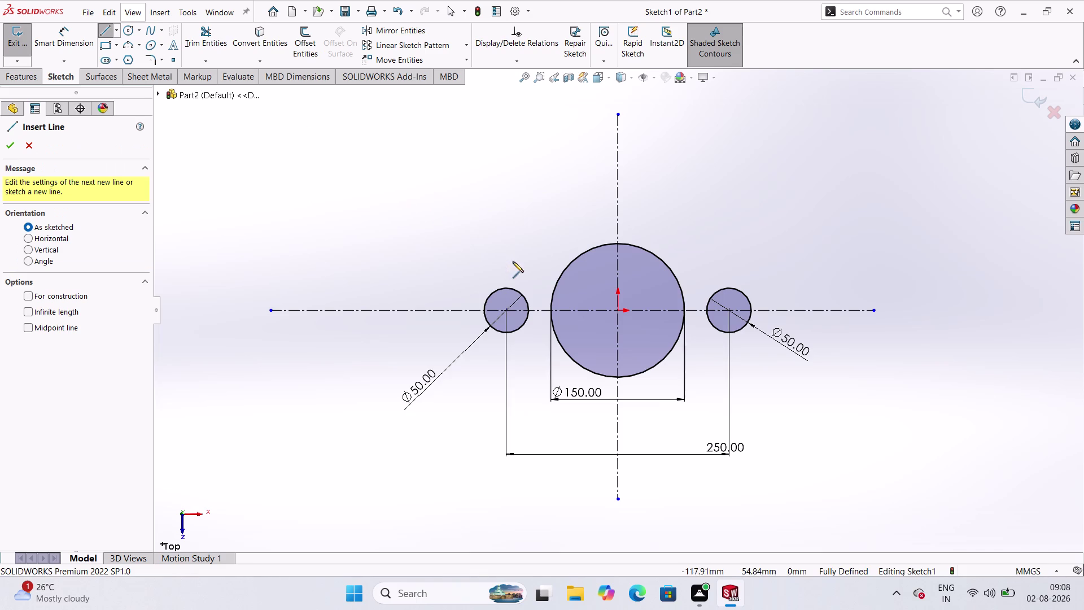
Sketch a slanted upper line and make it tangent to the left Ø50 circle.
click(495, 290)
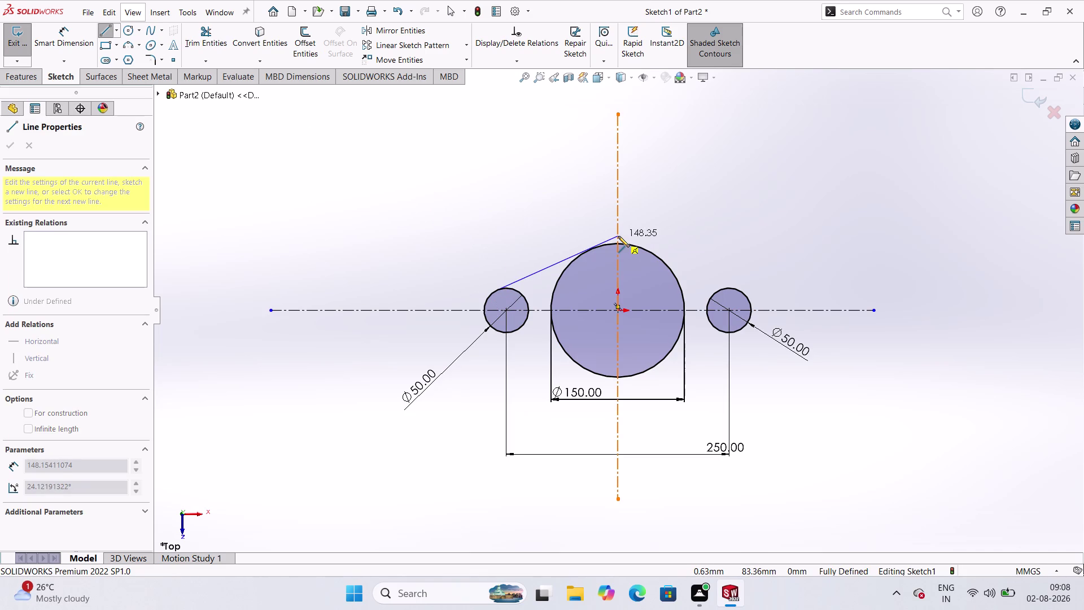
click(619, 236)
key(Escape)
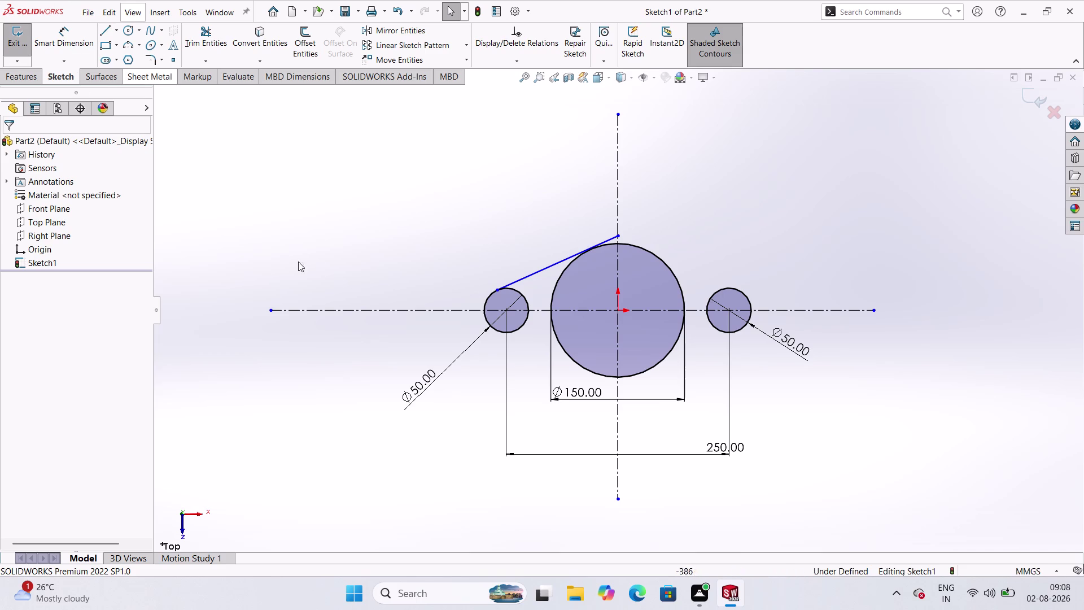
click(542, 272)
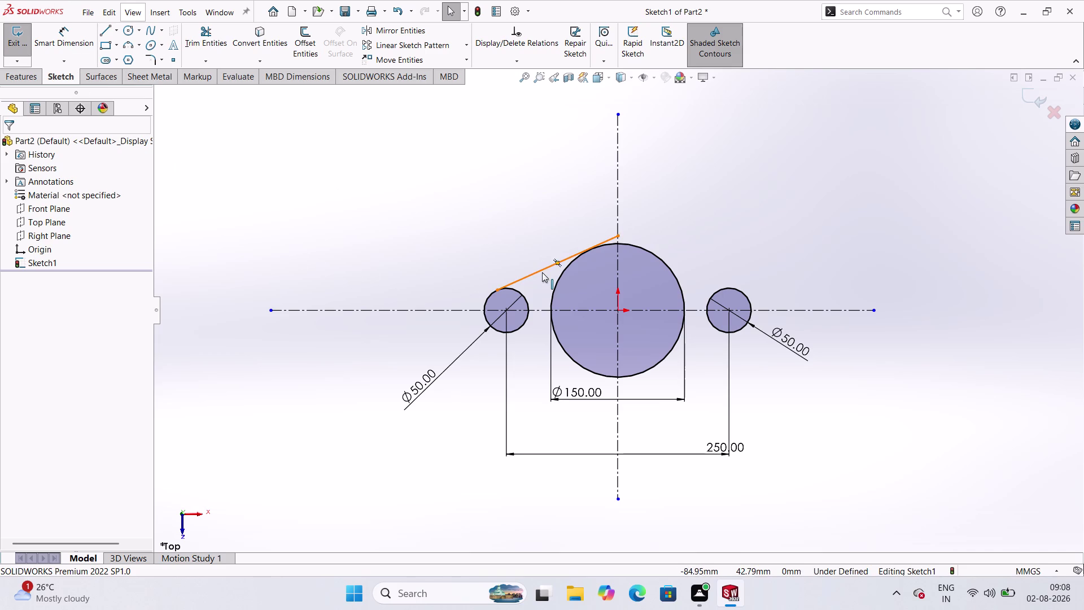
click(490, 298)
click(11, 346)
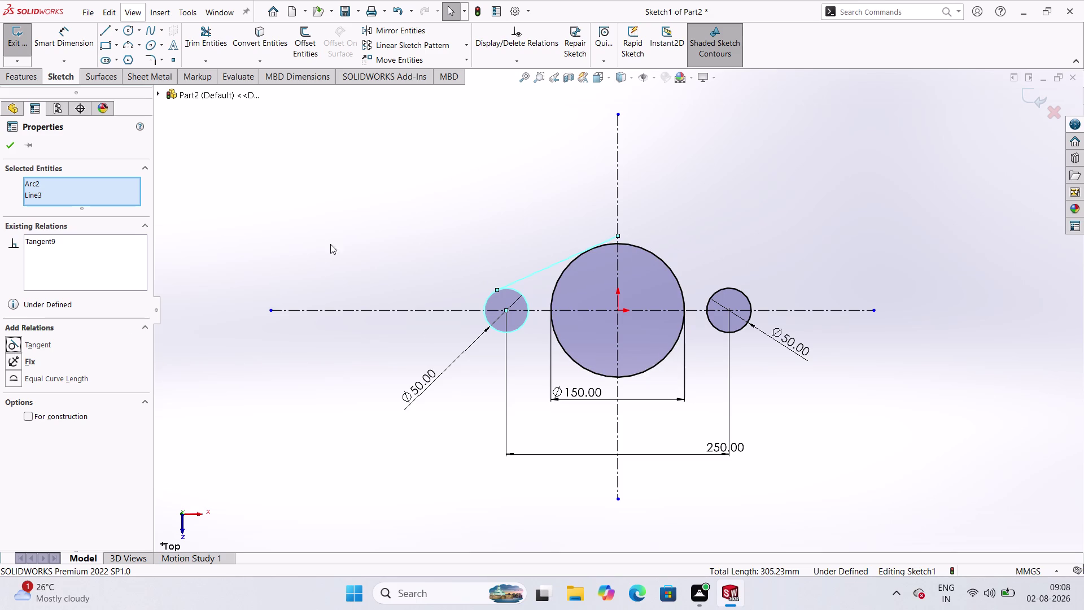
click(11, 147)
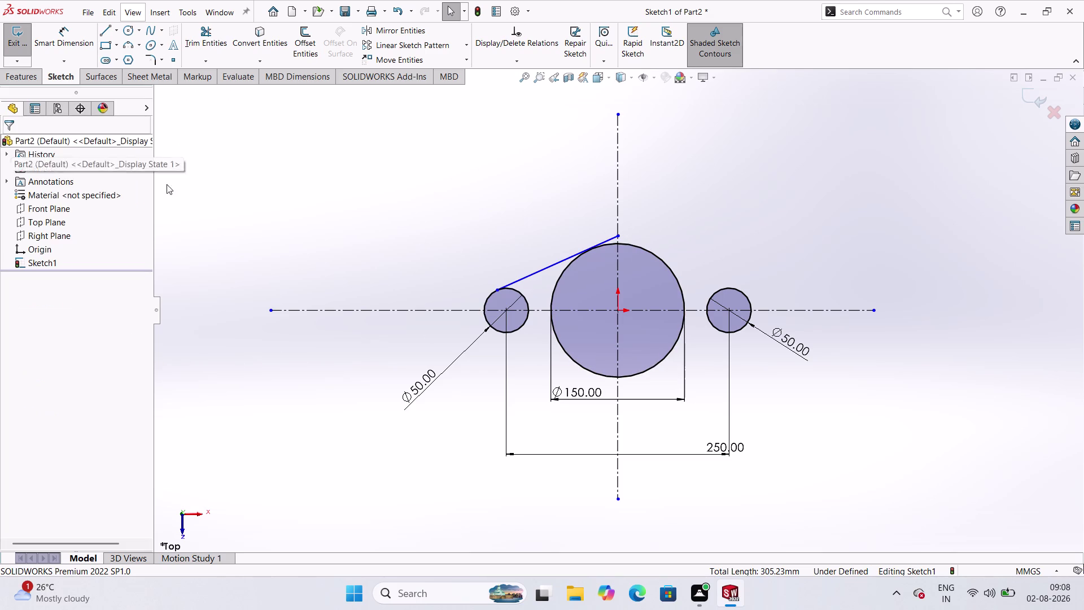
Make the upper line tangent to the Ø150 circle.
click(640, 244)
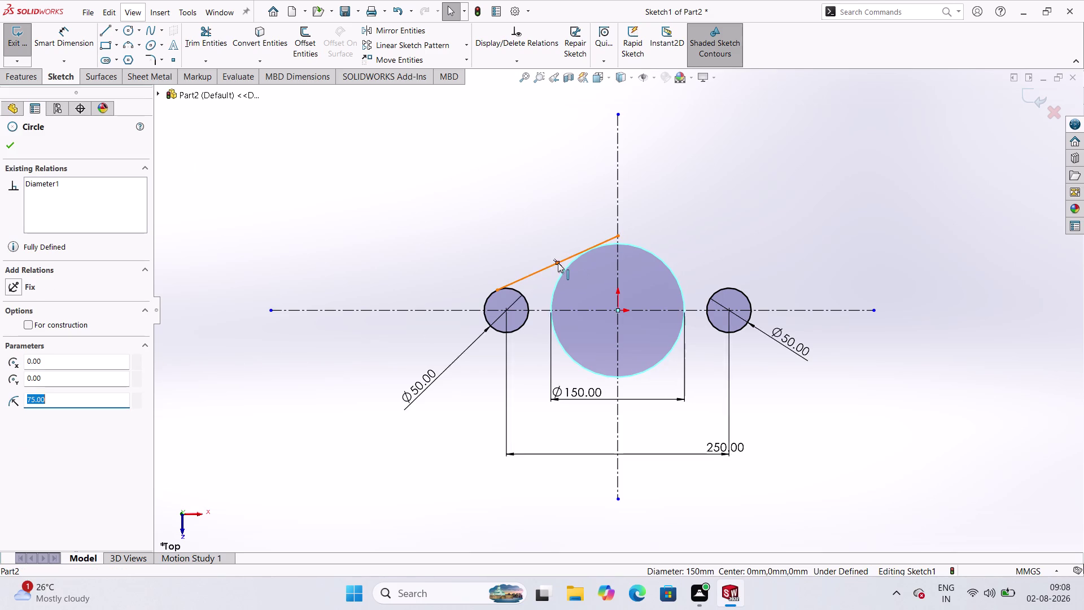
click(559, 271)
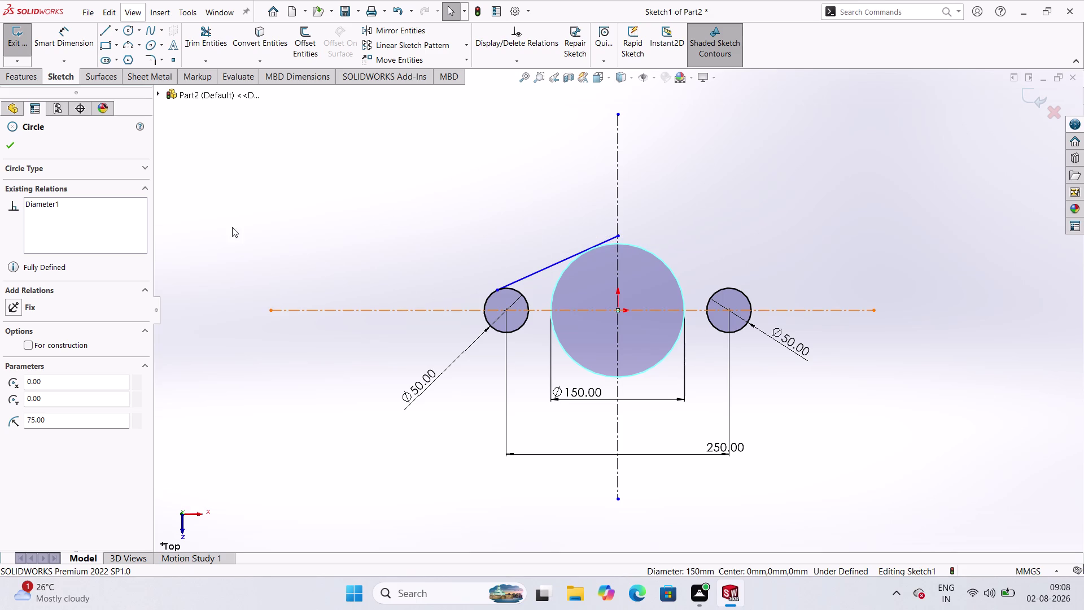
key(Escape)
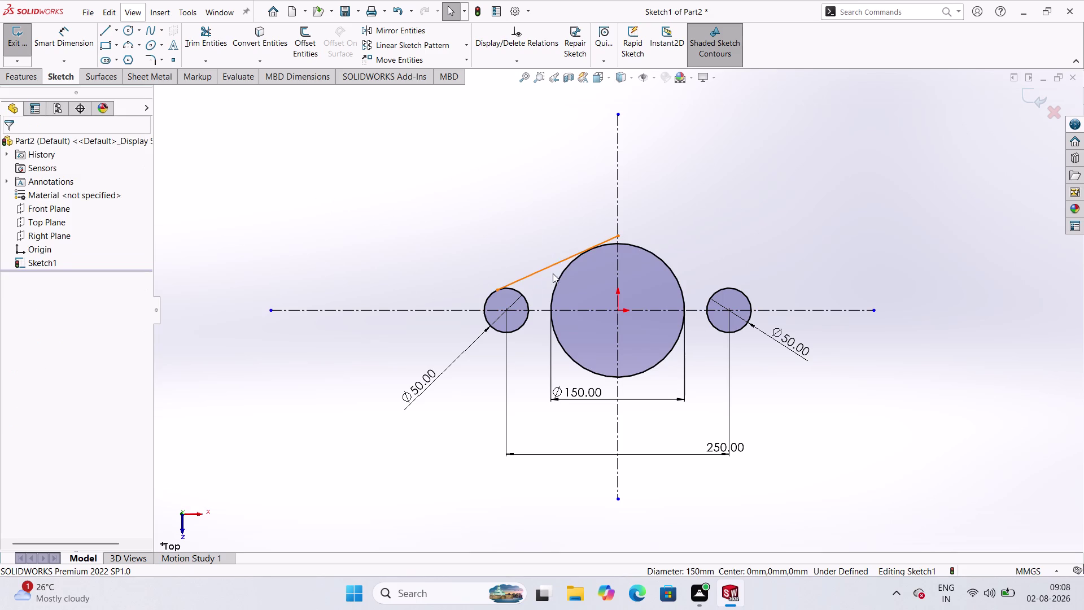
click(558, 263)
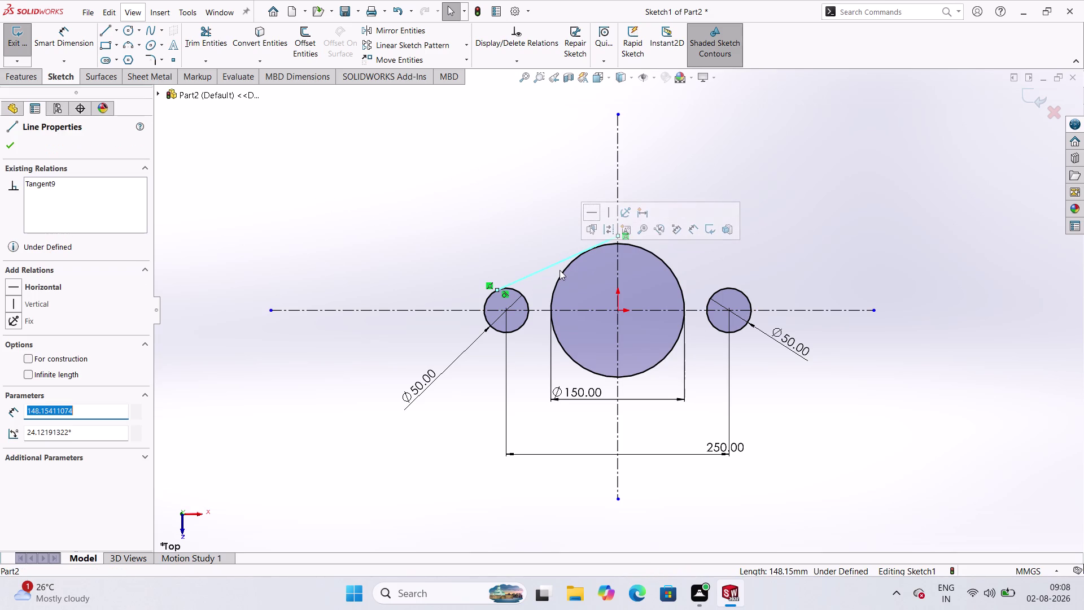
click(560, 280)
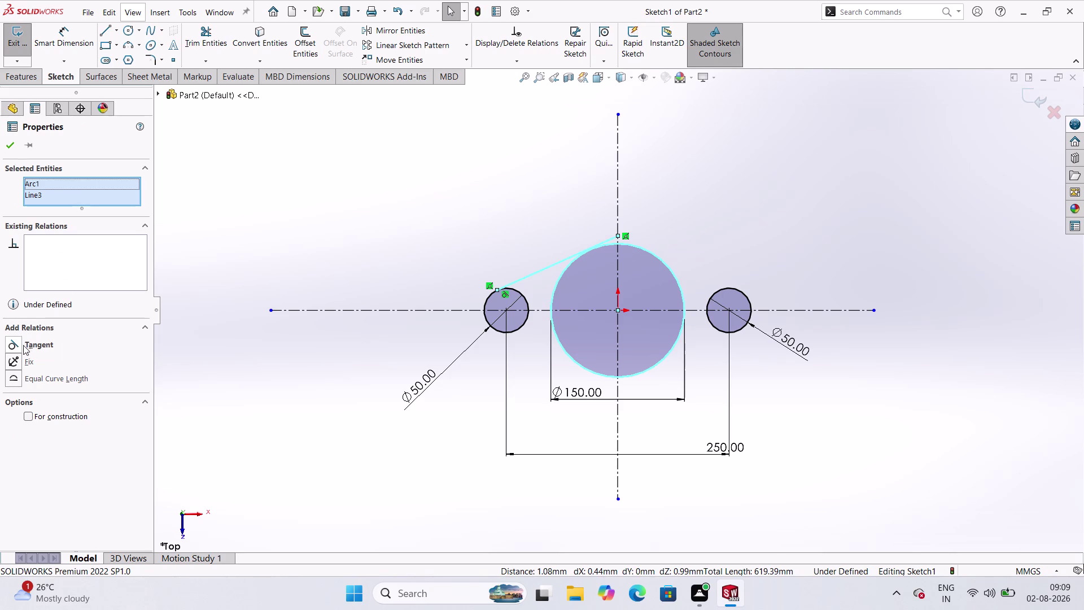
click(9, 341)
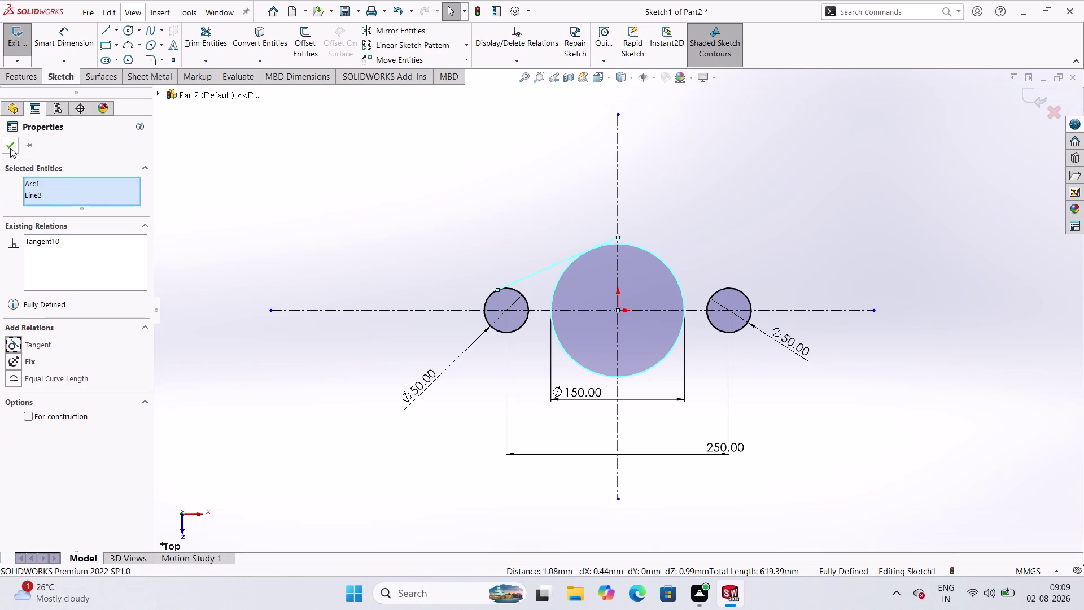
click(12, 148)
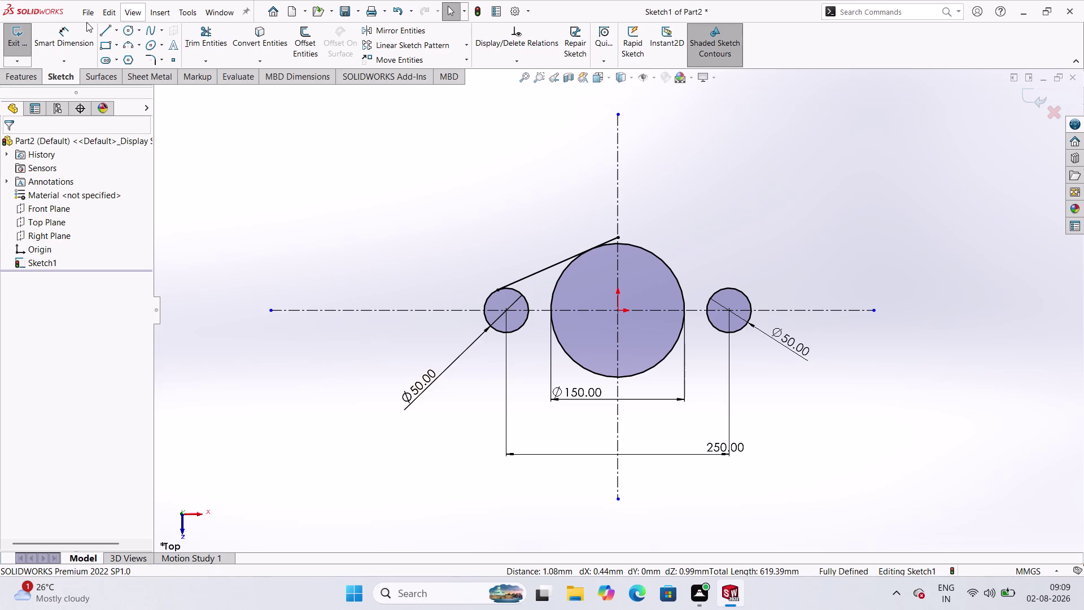
click(107, 29)
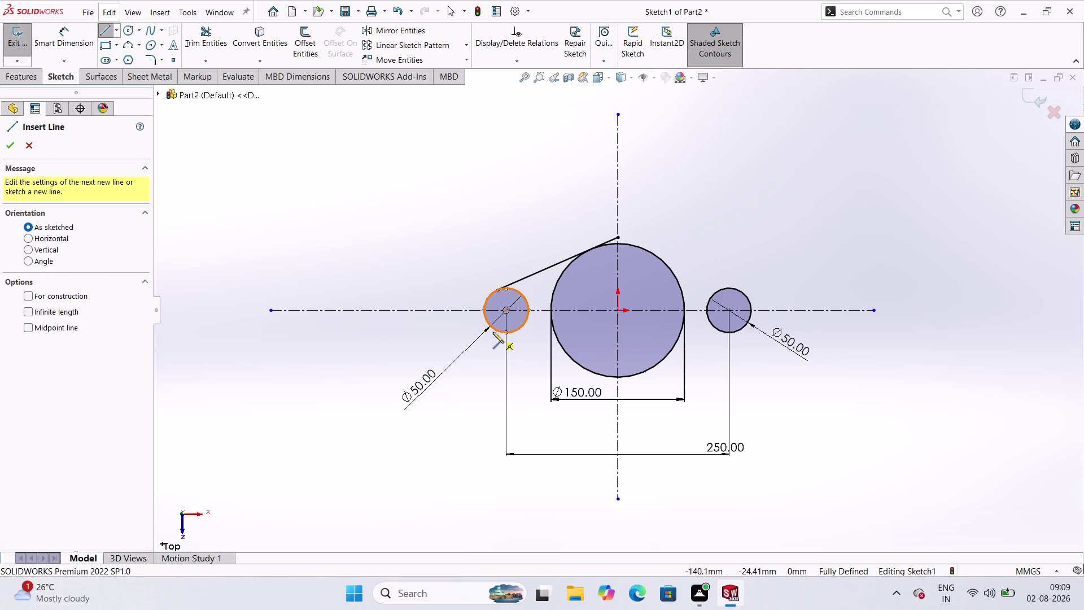
Sketch a lower line and make it tangent to the left Ø50 circle.
click(489, 328)
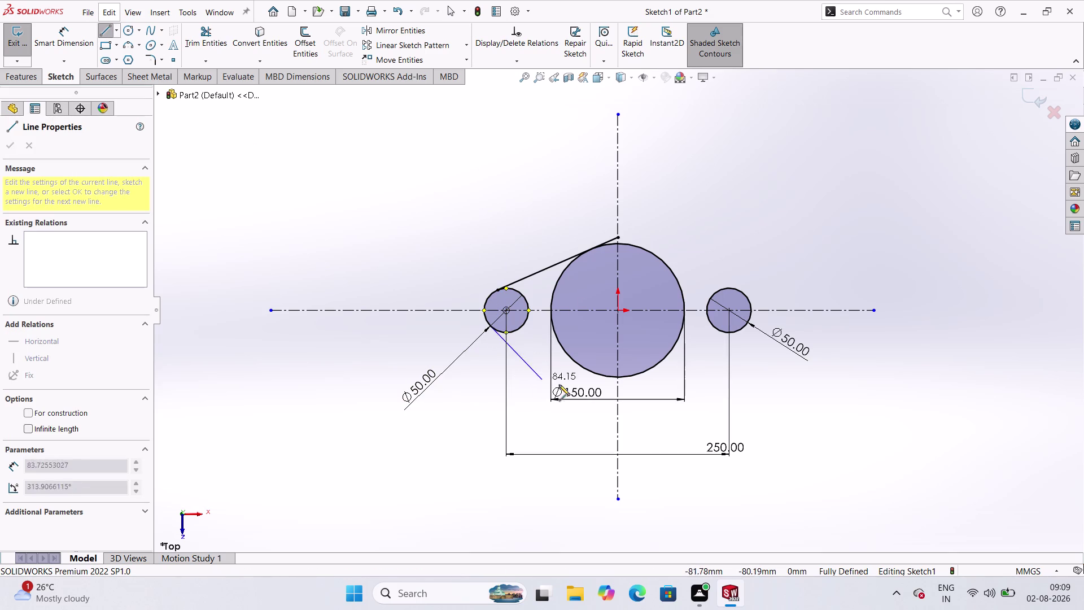
click(634, 396)
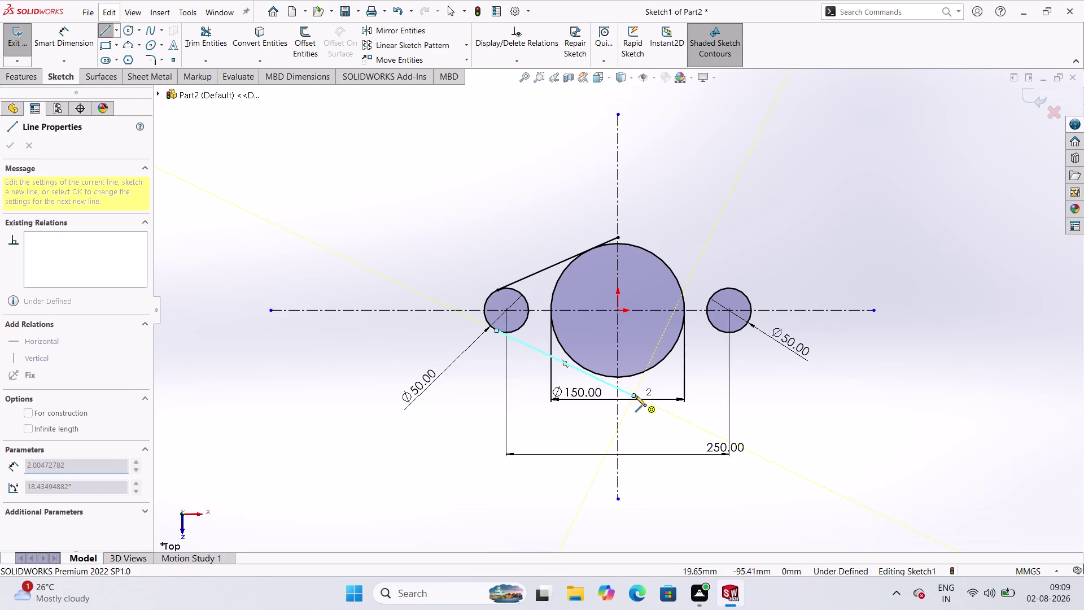
key(Escape)
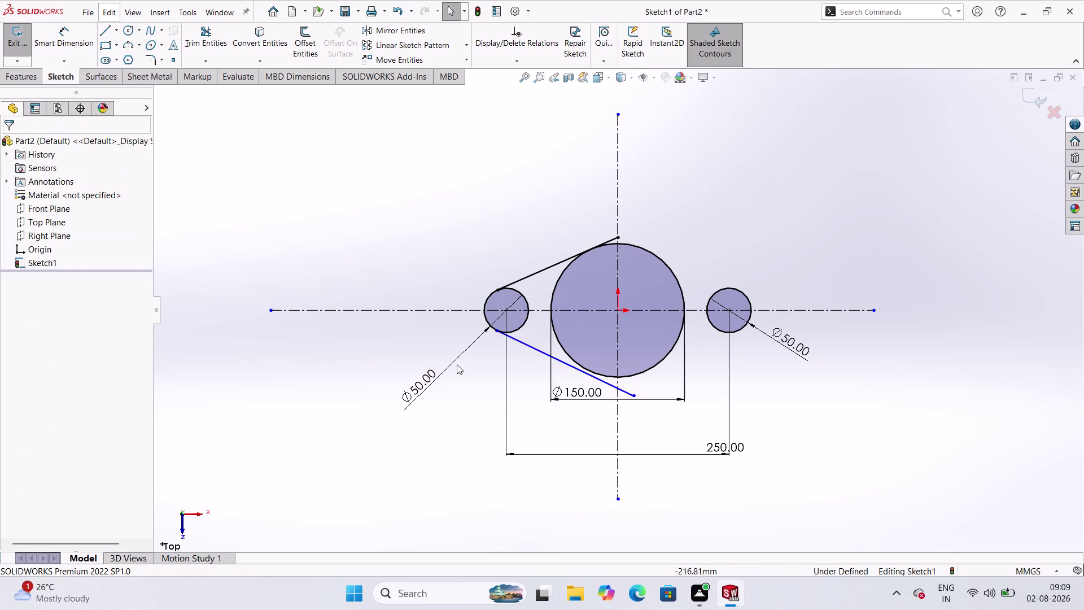
click(514, 332)
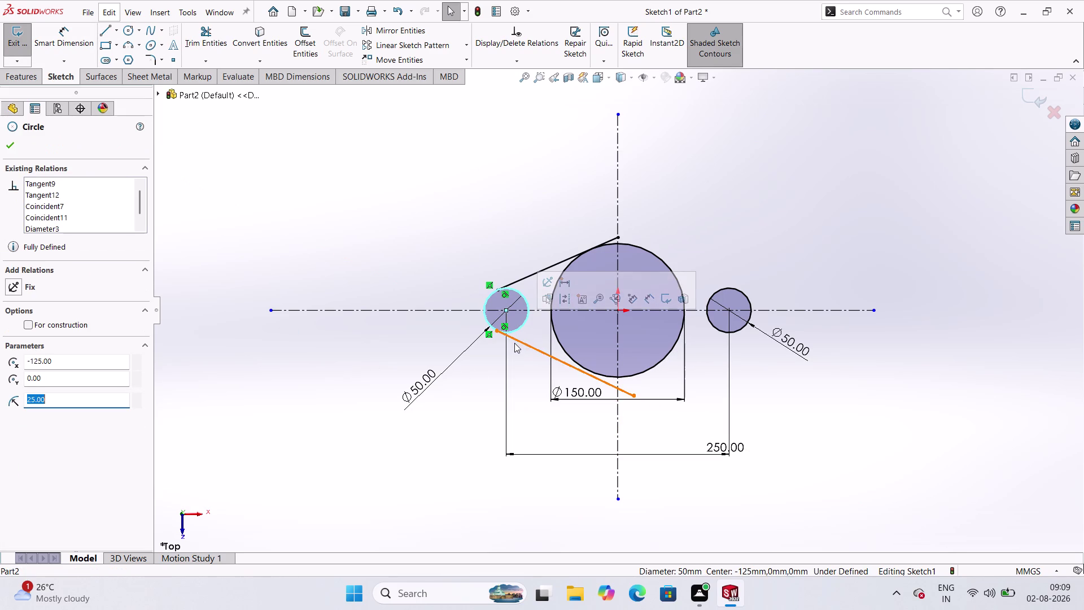
click(514, 341)
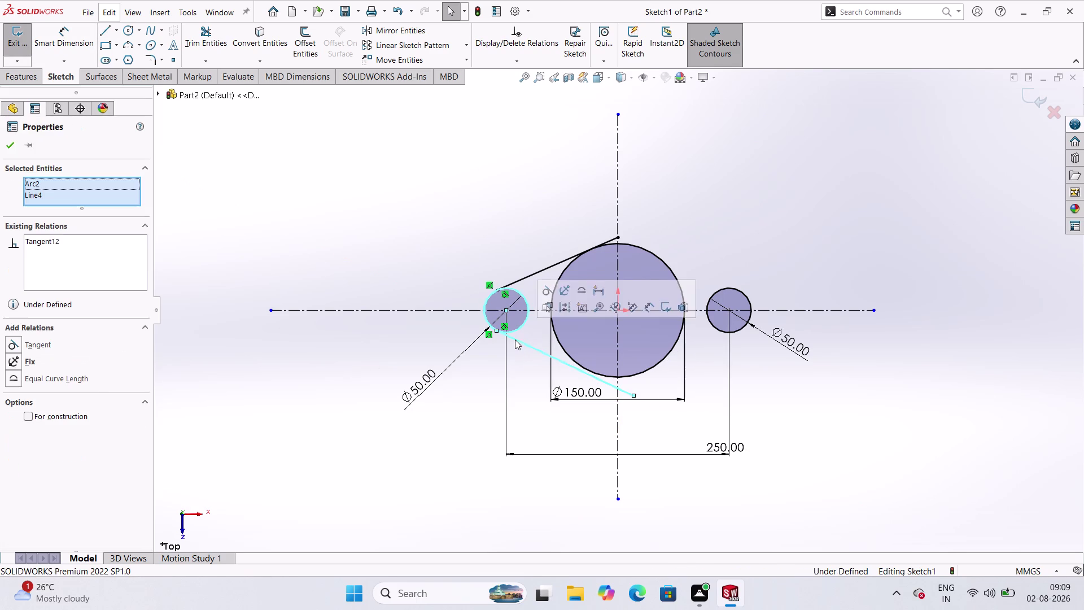
click(8, 347)
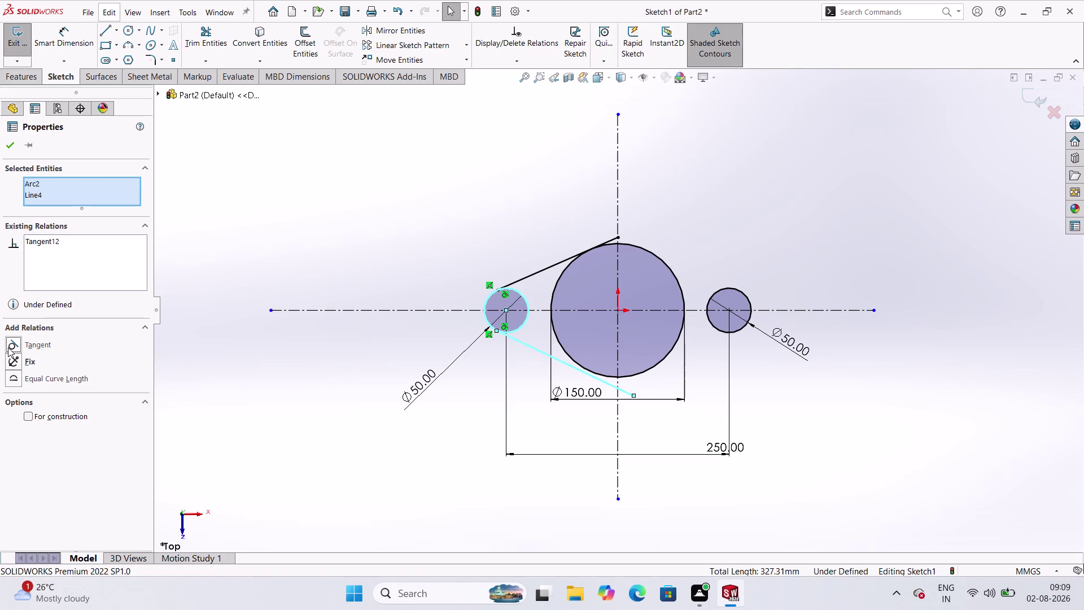
click(16, 146)
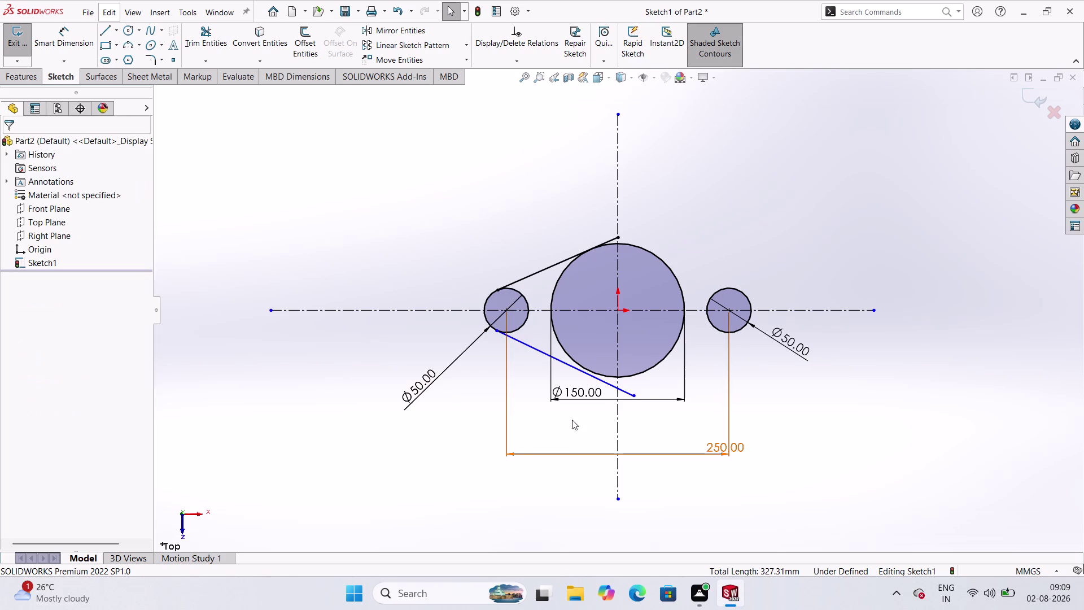
Make the lower line tangent to the Ø150 circle.
click(605, 380)
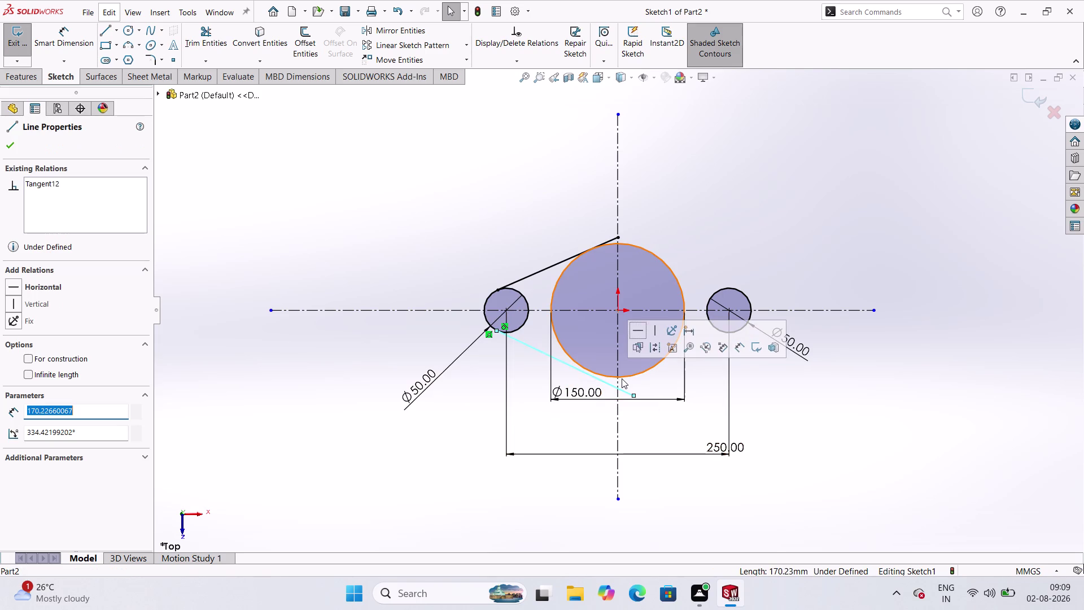
click(623, 377)
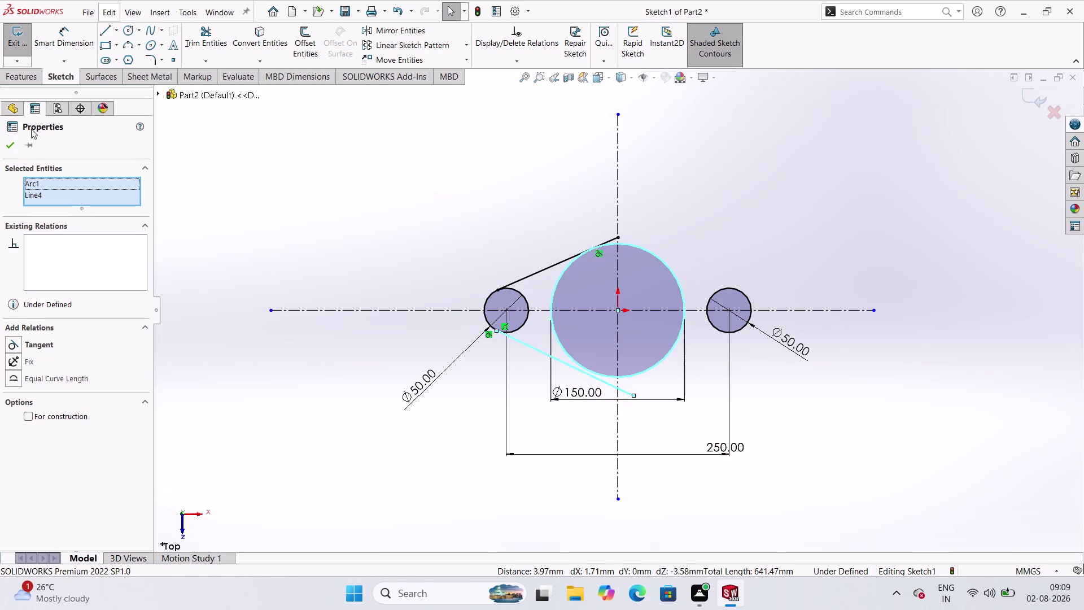
click(15, 344)
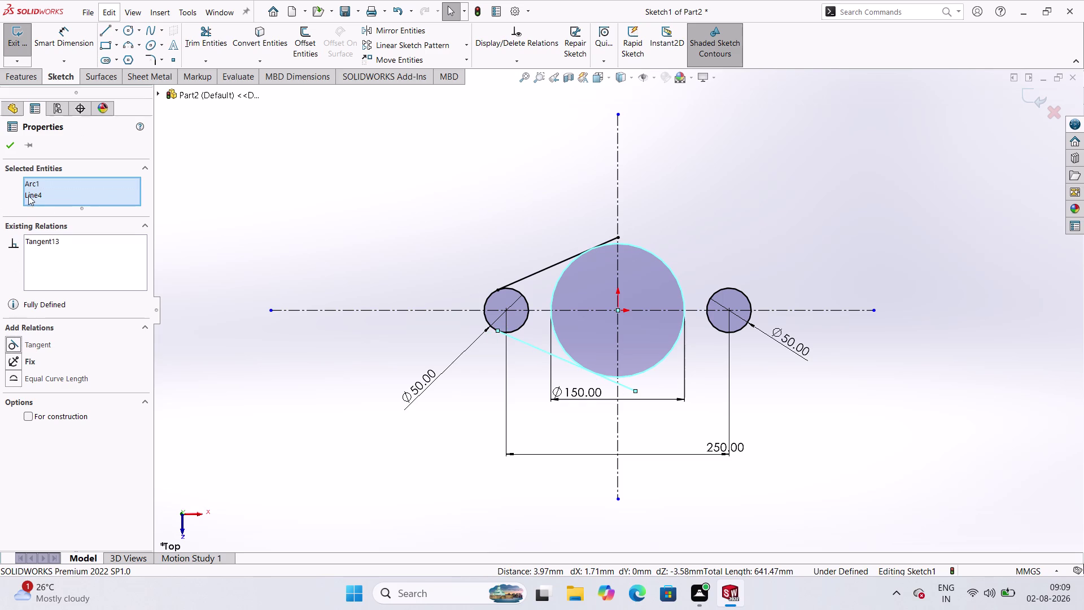
click(13, 145)
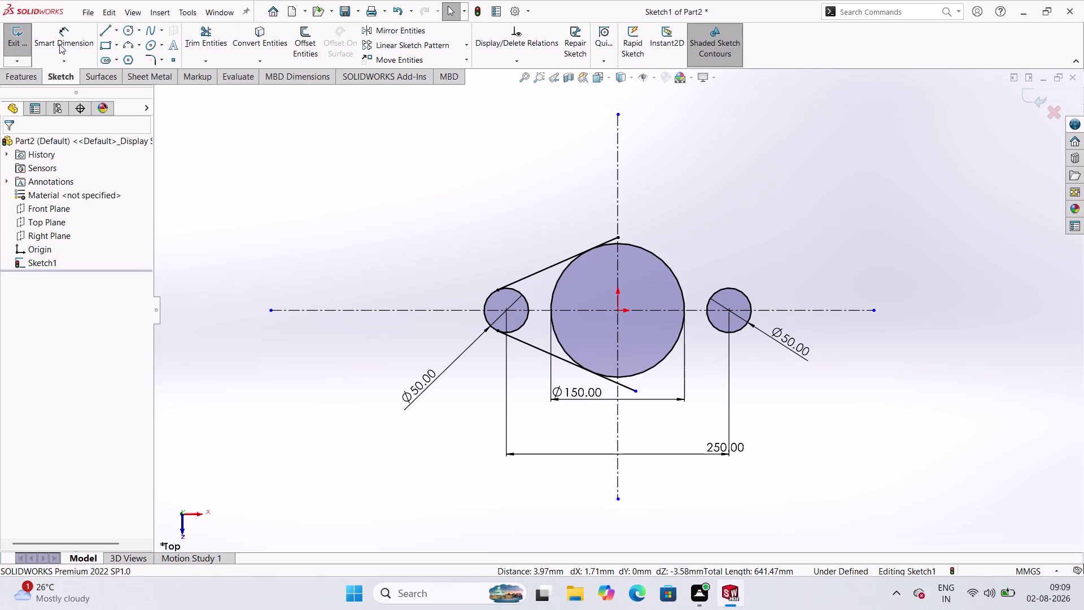
click(189, 37)
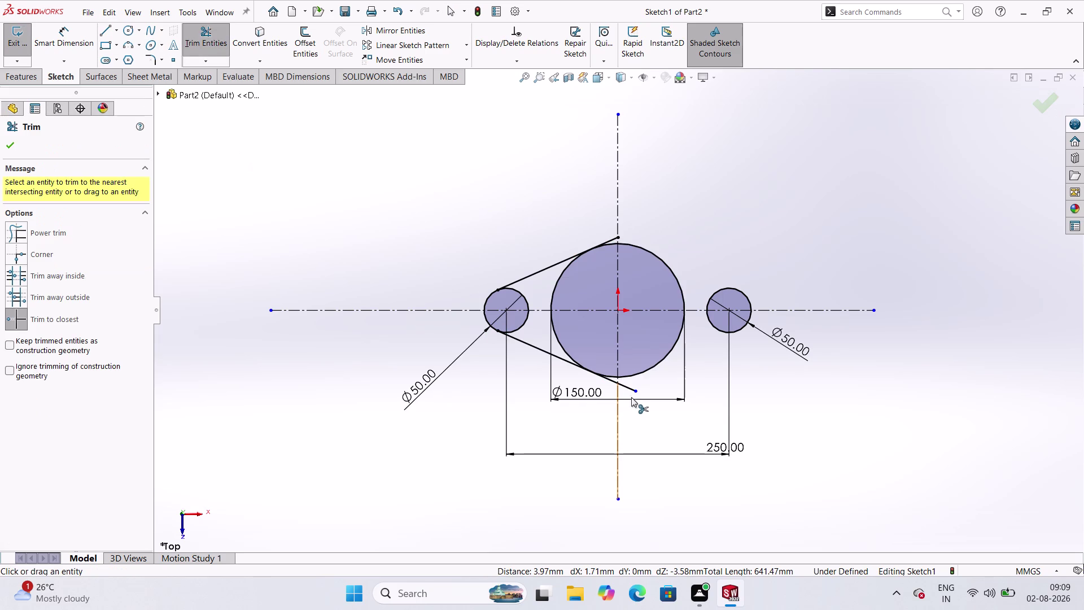
Trim the lower and upper lines' ends extending past the Ø150 circle.
click(626, 387)
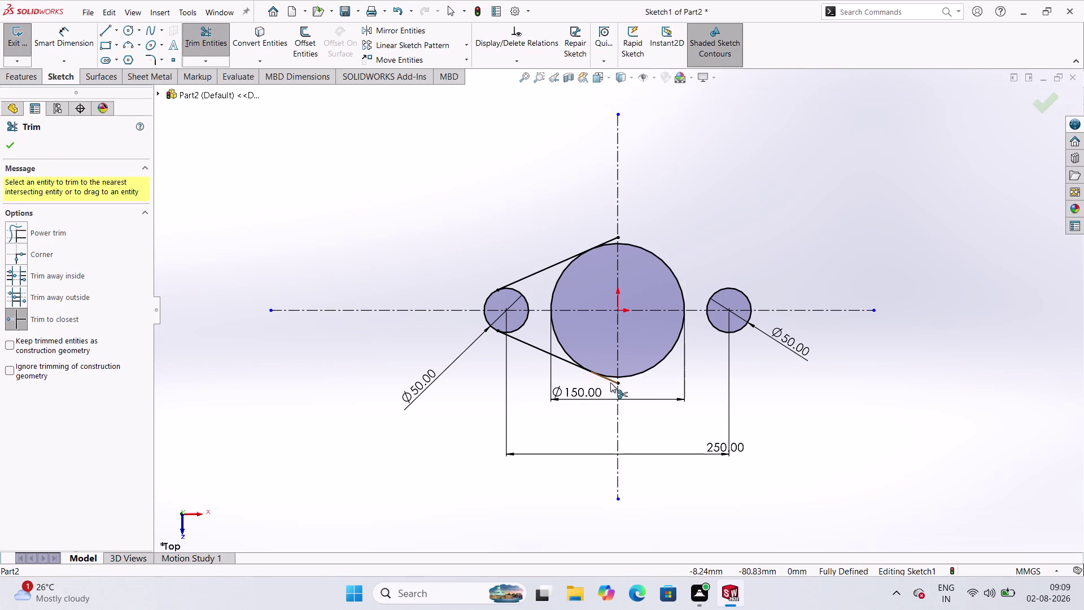
click(610, 382)
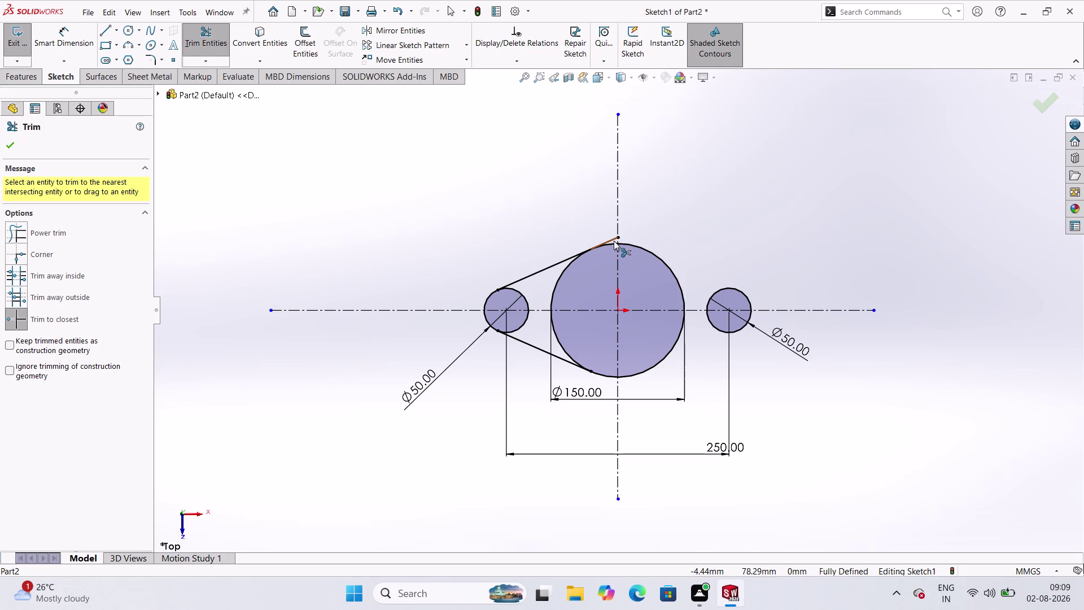
click(614, 240)
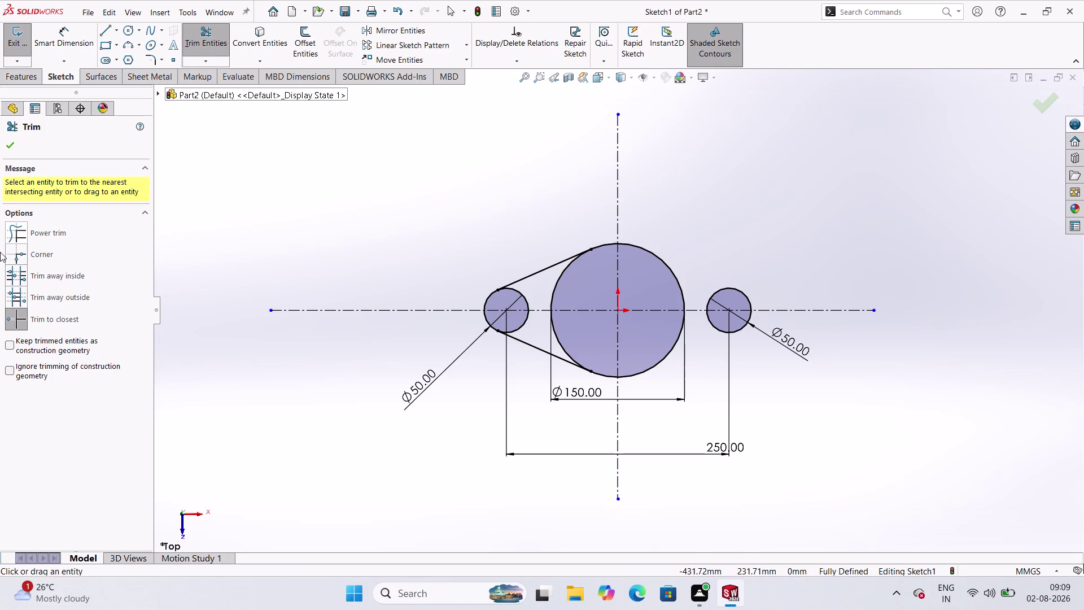
drag(3, 140, 8, 143)
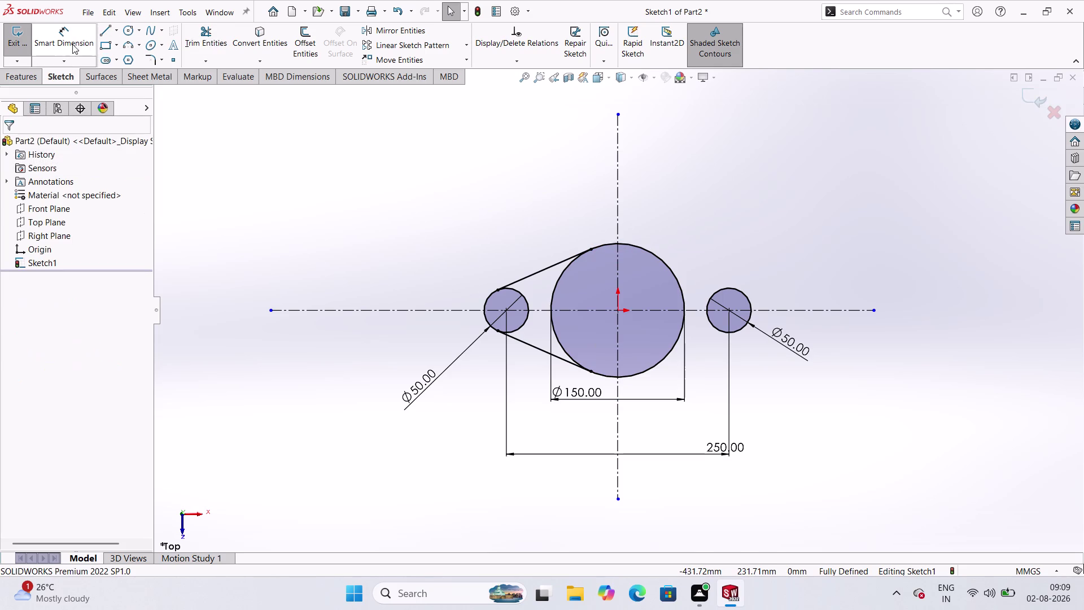
click(389, 35)
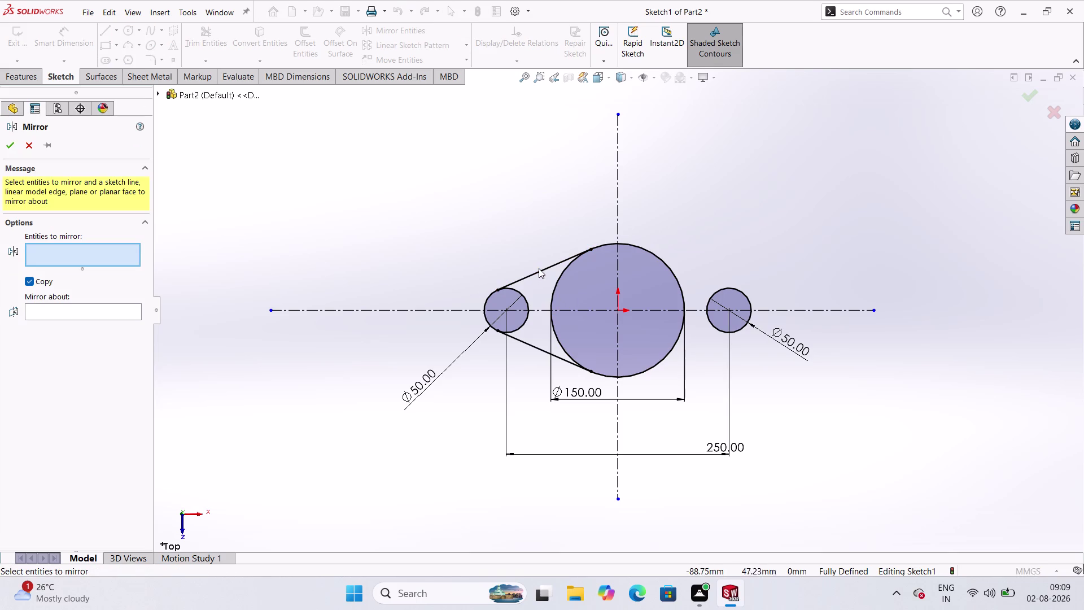
Mirror the upper and lower tangent lines about the vertical centerline.
click(538, 269)
click(535, 273)
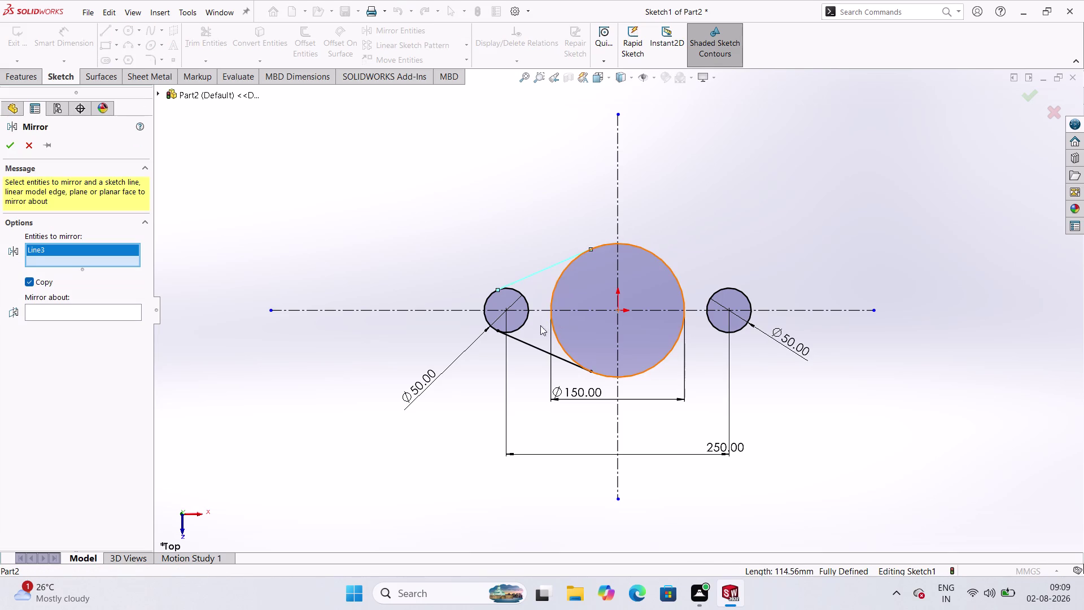
click(527, 341)
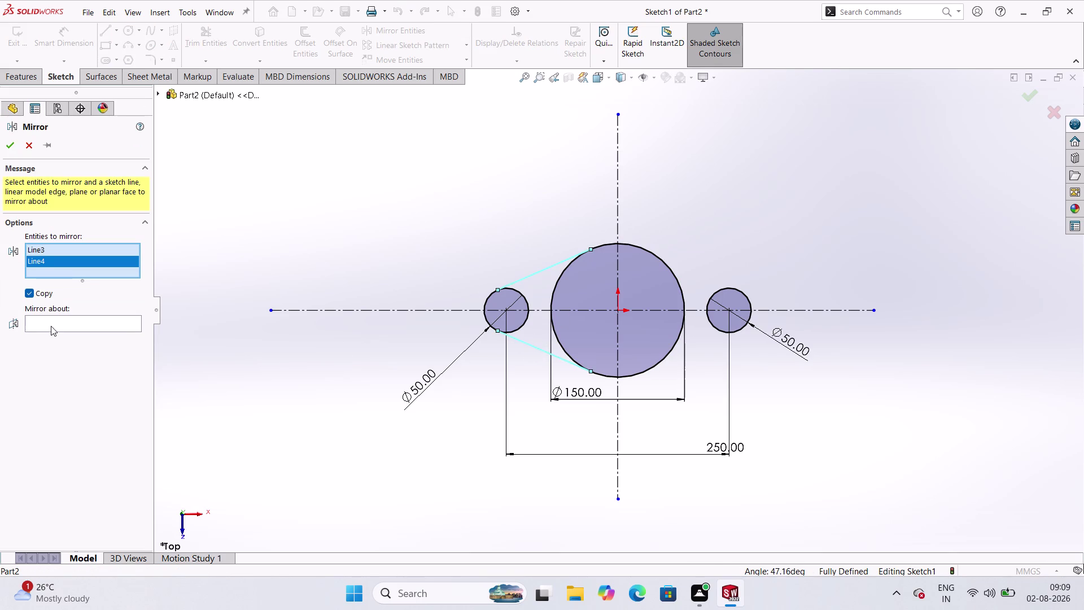
click(52, 325)
click(619, 188)
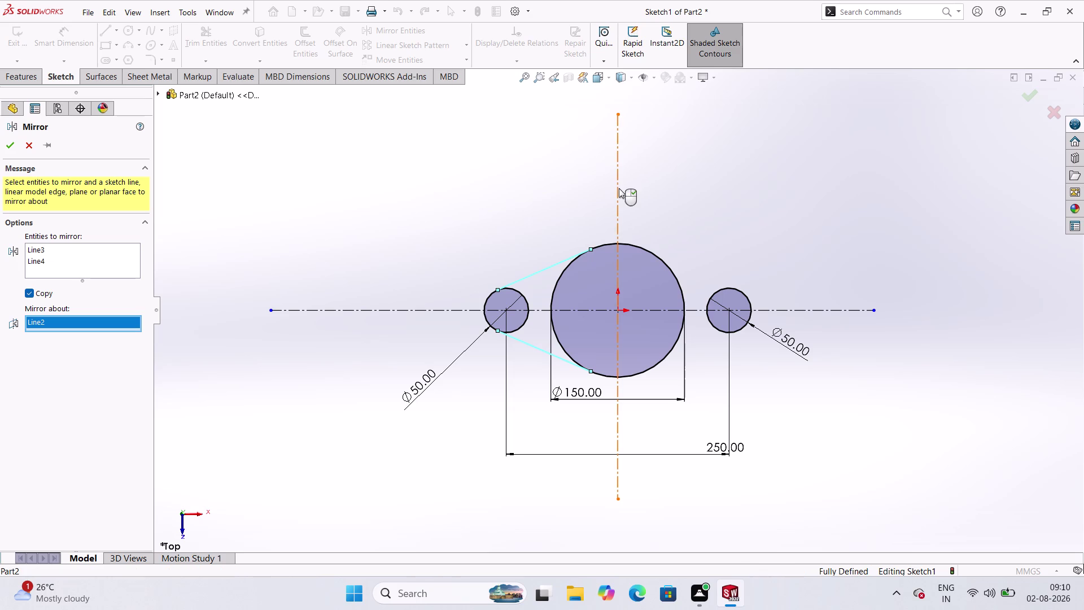
click(13, 142)
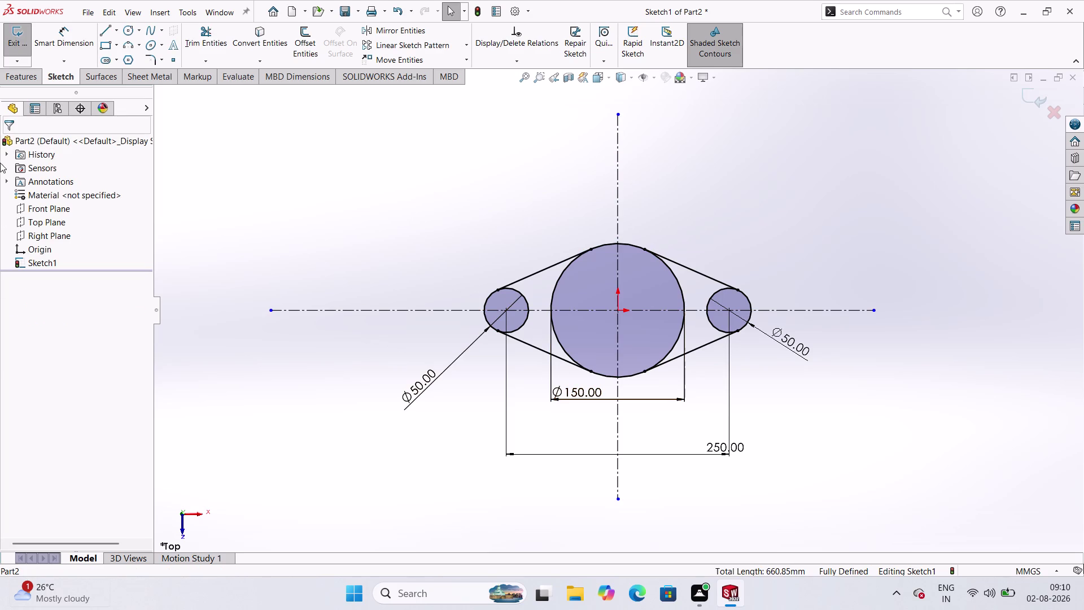
click(199, 46)
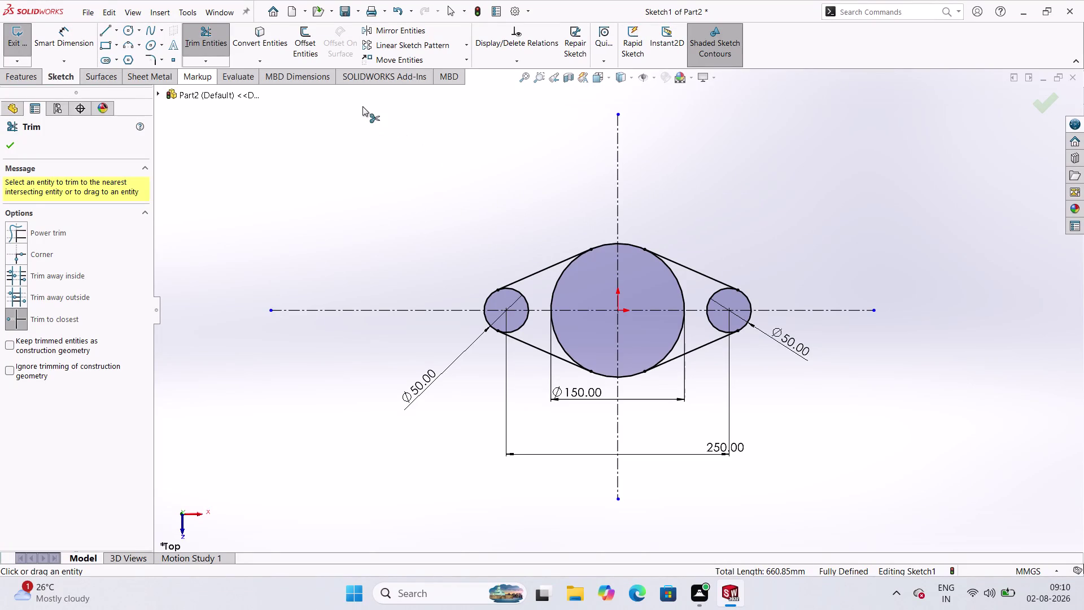
Trim the inner arcs of the large and both small circles into one closed outline.
click(556, 282)
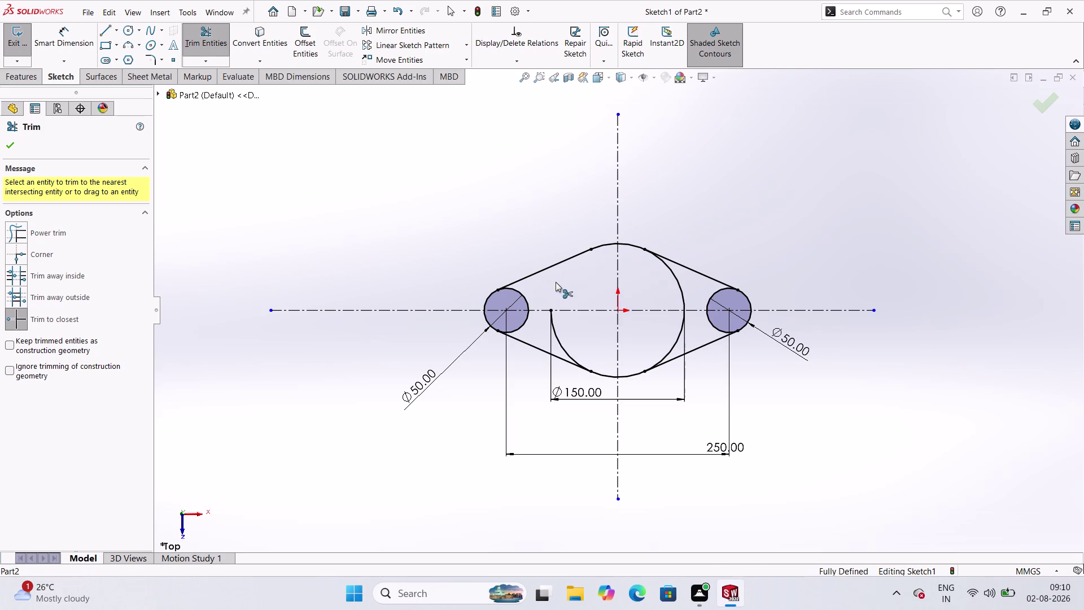
click(557, 338)
click(525, 320)
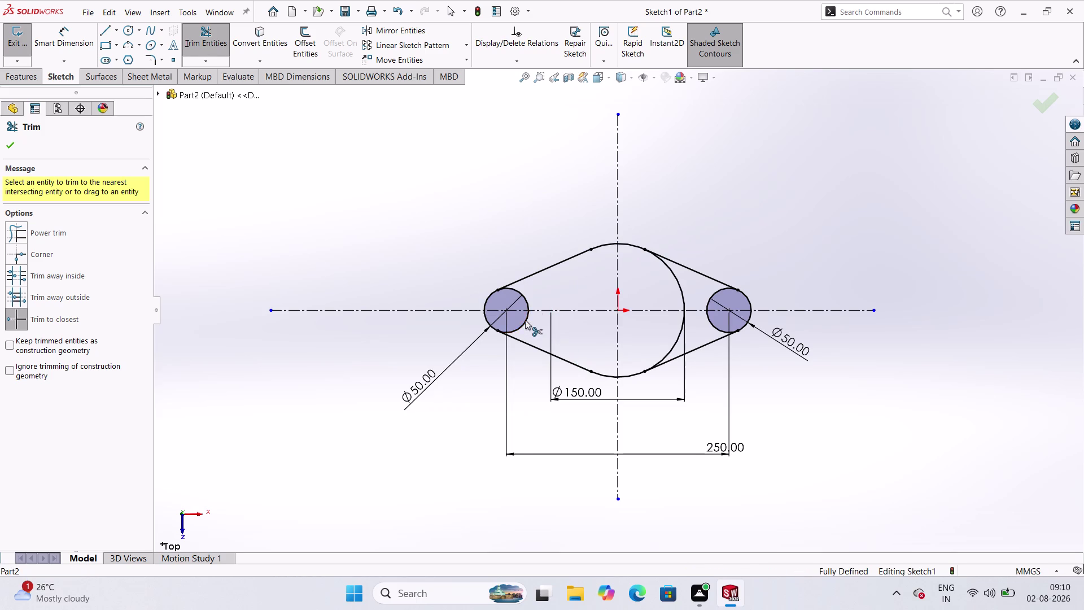
click(525, 299)
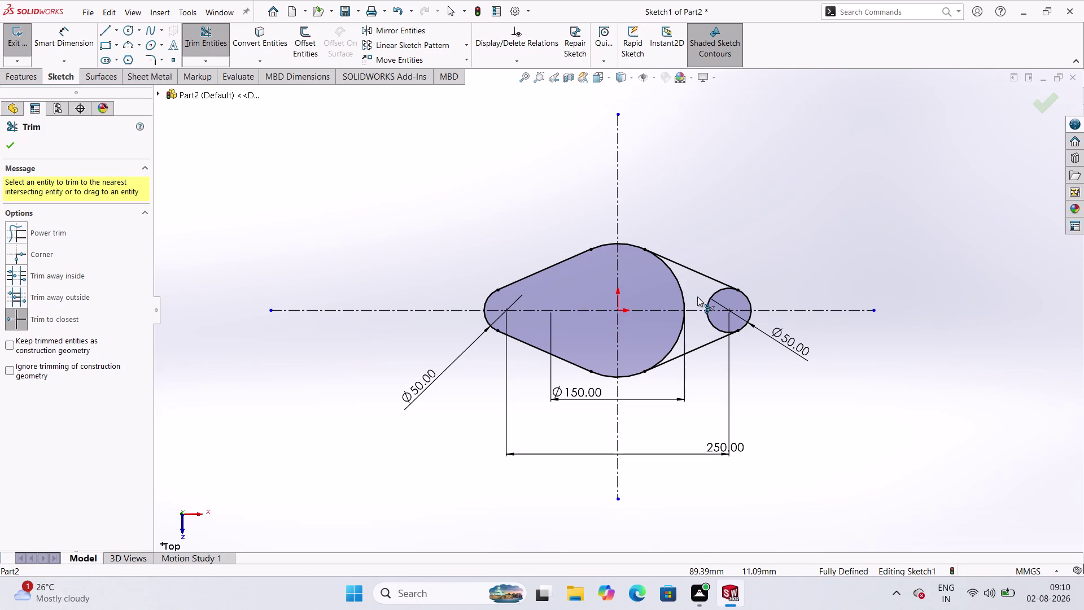
click(721, 295)
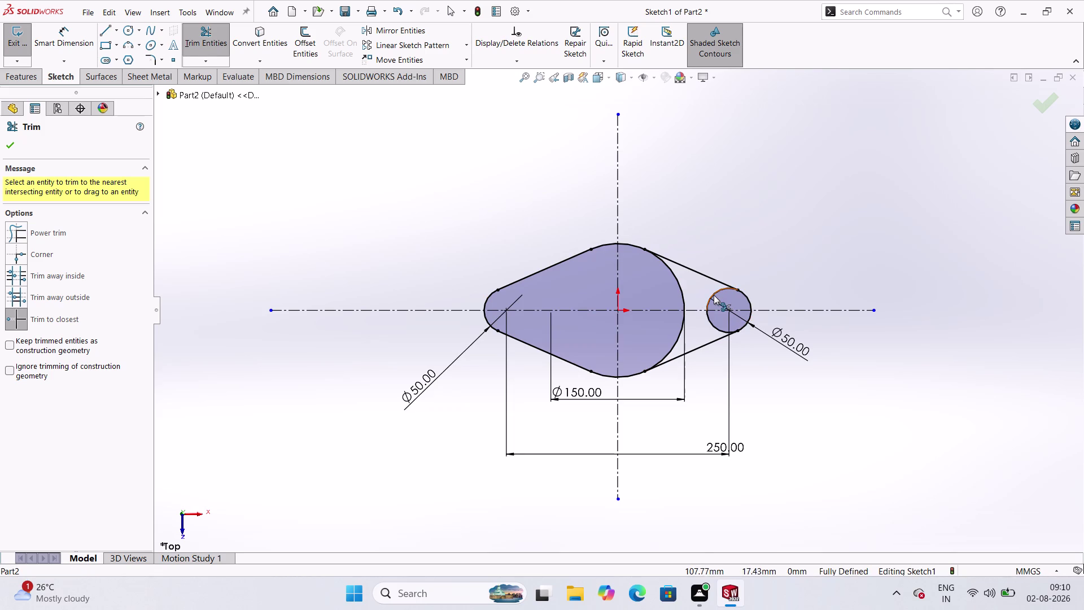
click(712, 294)
click(714, 324)
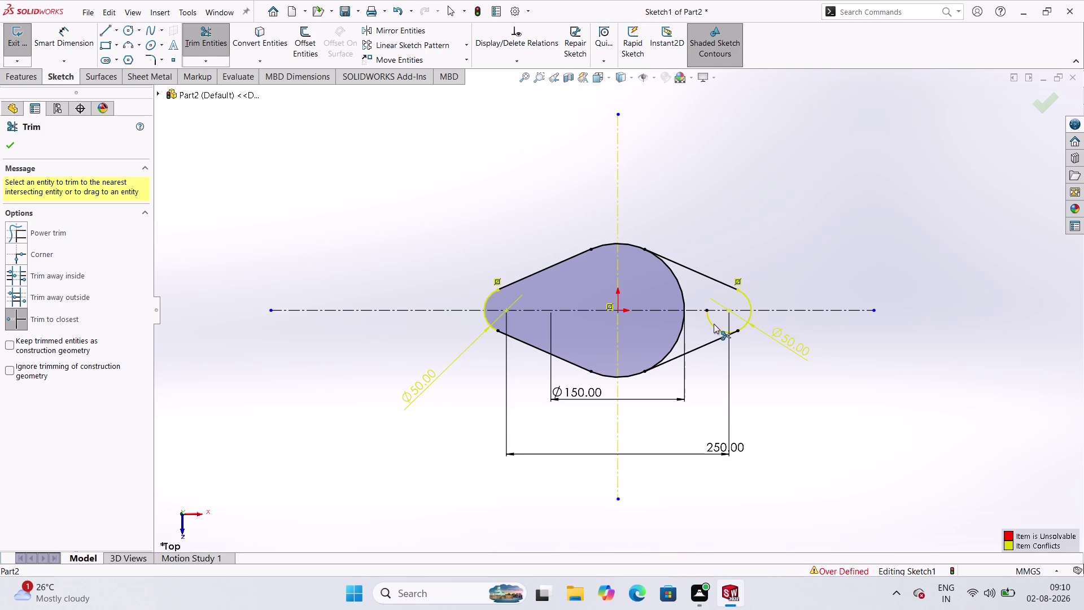
click(676, 279)
click(678, 347)
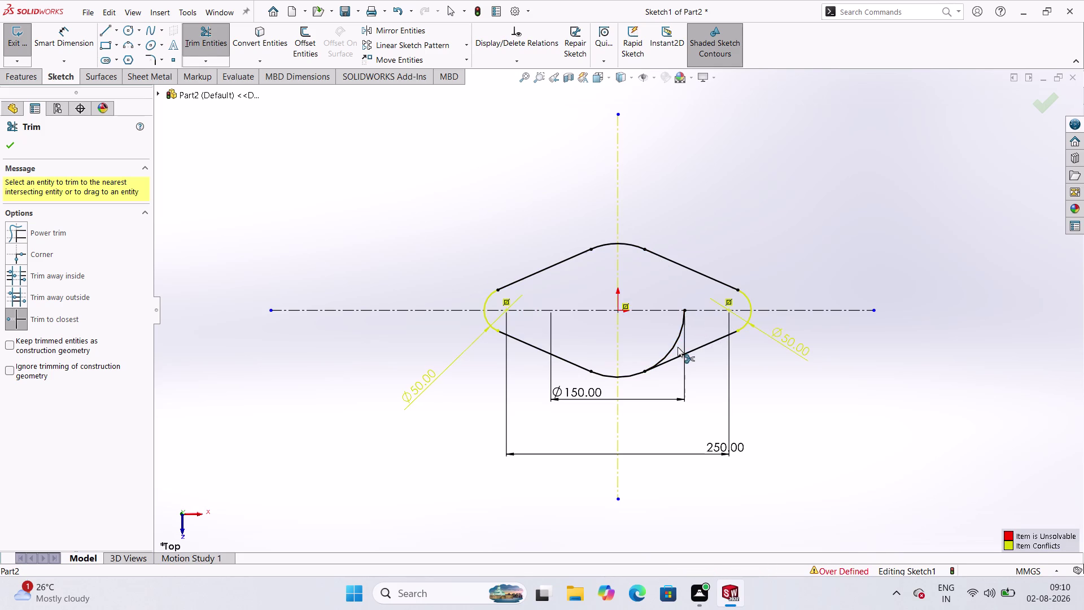
click(777, 246)
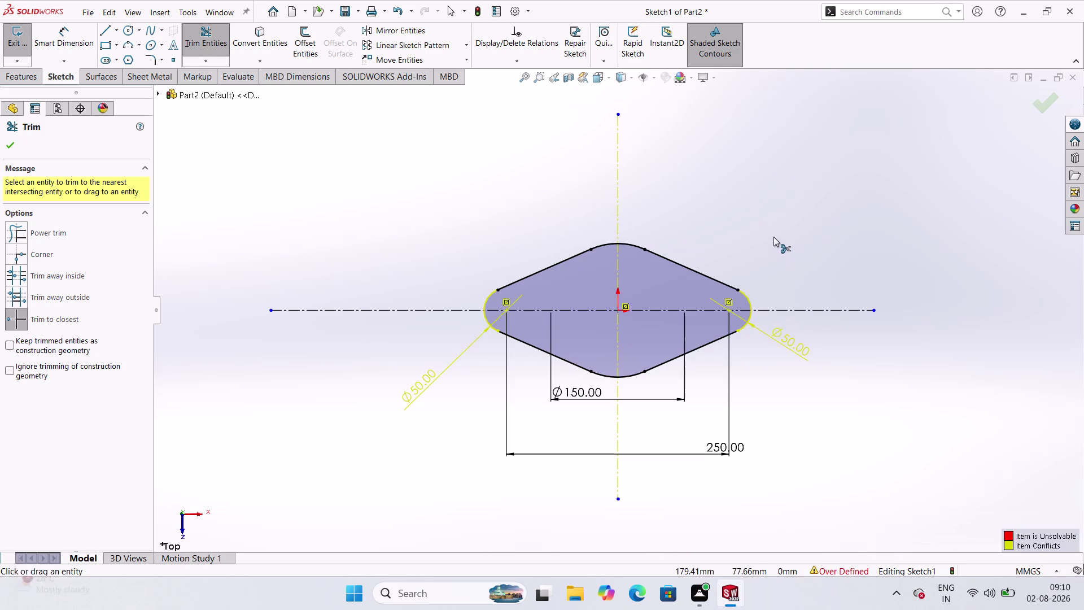
key(Escape)
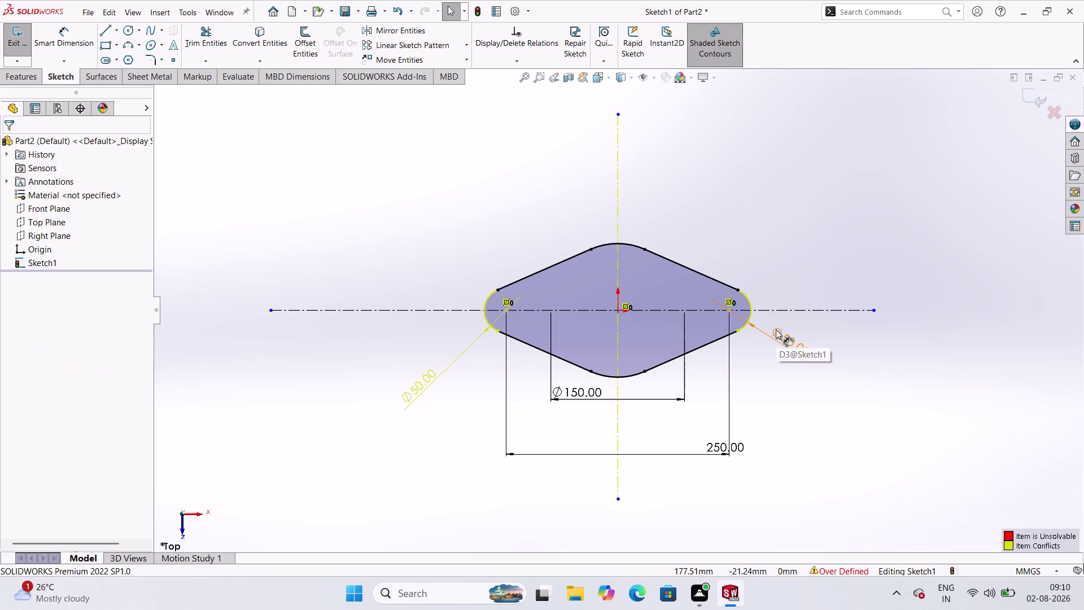
key(Escape)
Delete the redundant Ø50 dimension so the sketch is fully defined.
click(795, 341)
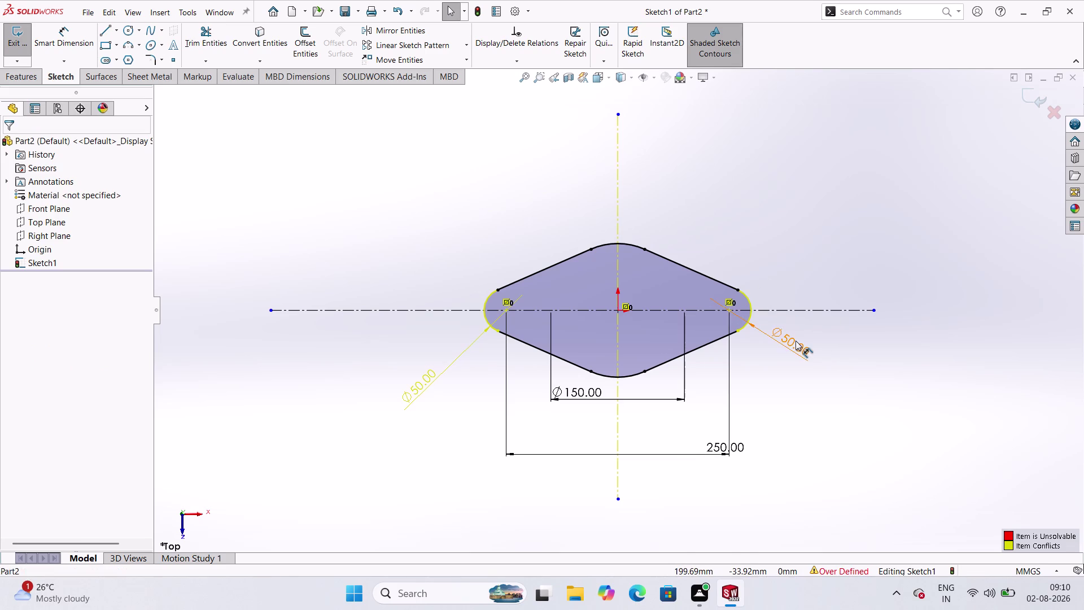
key(Delete)
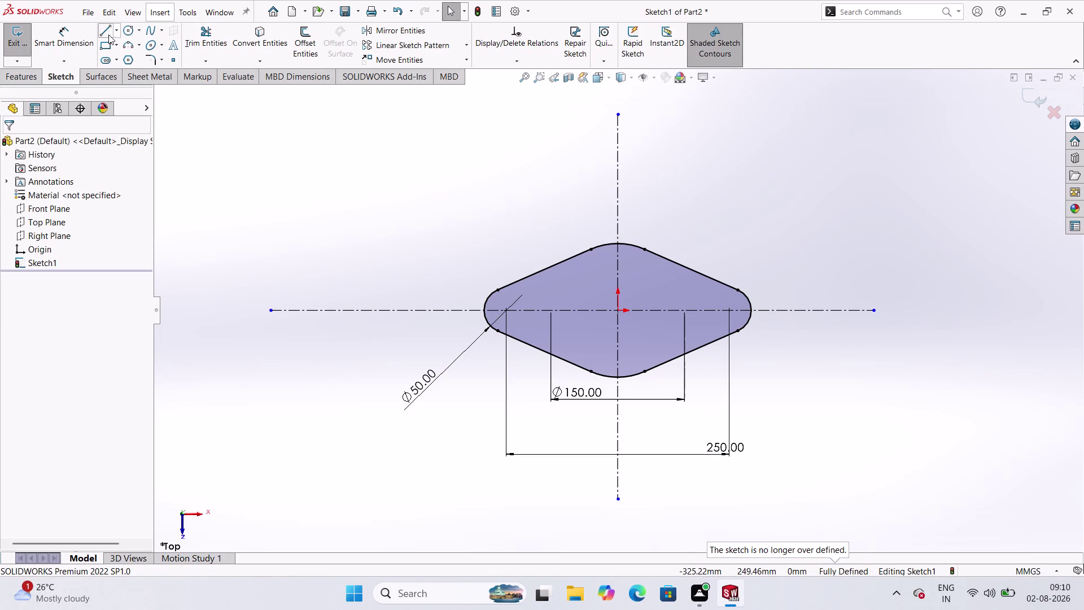
click(128, 29)
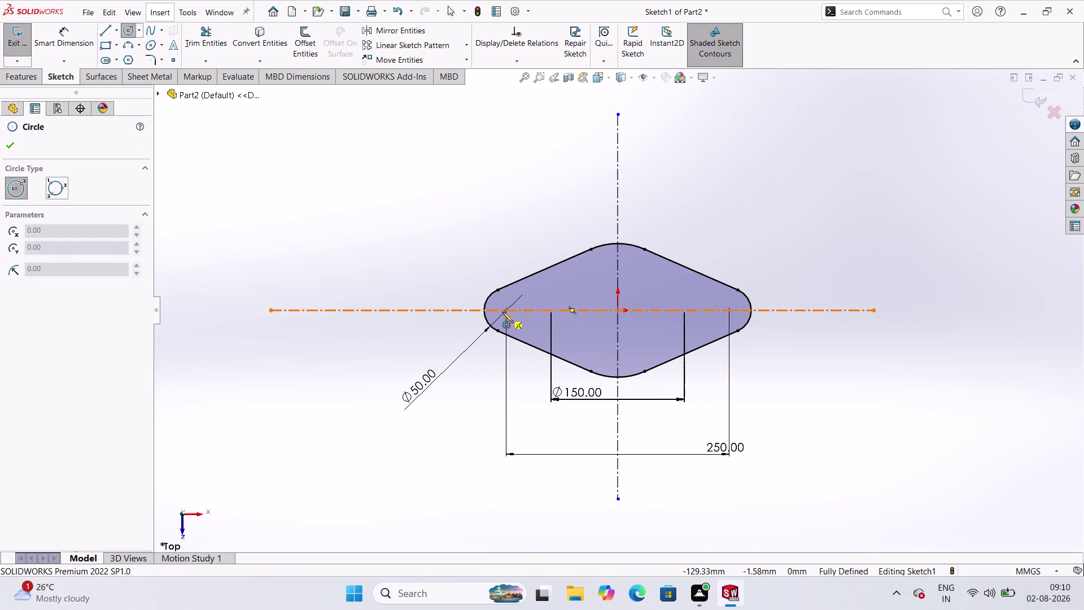
Draw circles centred on the left and right rounded ends.
click(506, 312)
click(507, 319)
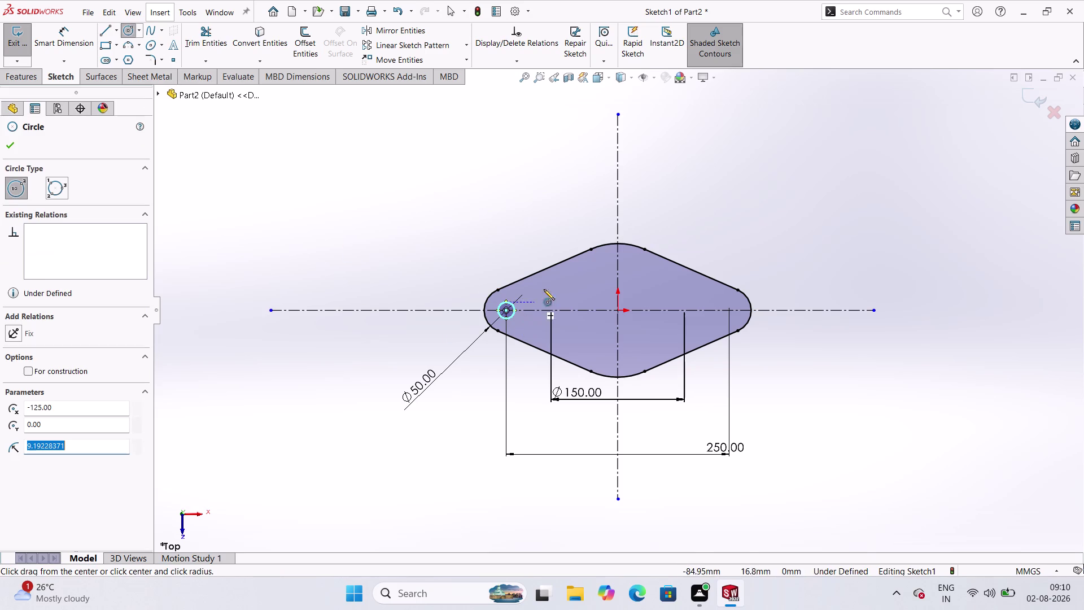
click(730, 309)
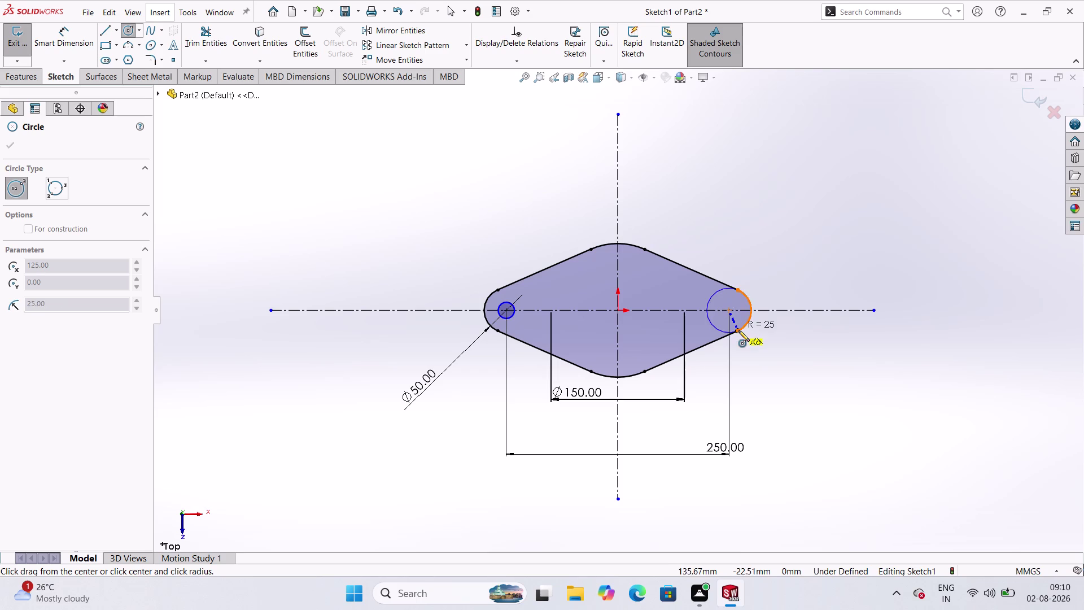
click(732, 321)
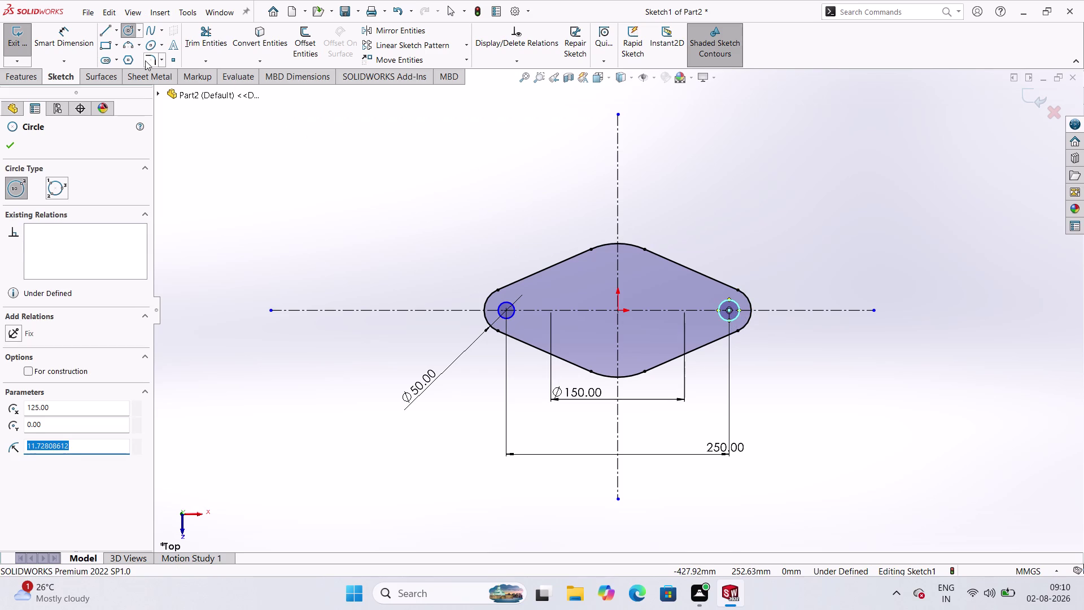
Dimension both end circles to Ø25 mm.
click(71, 52)
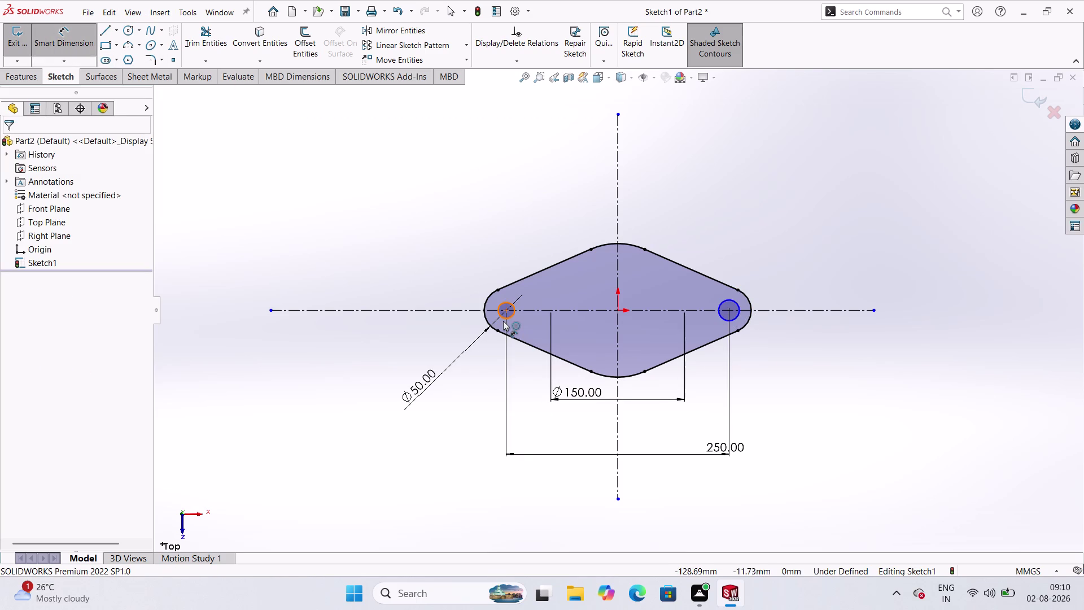
click(503, 321)
click(465, 318)
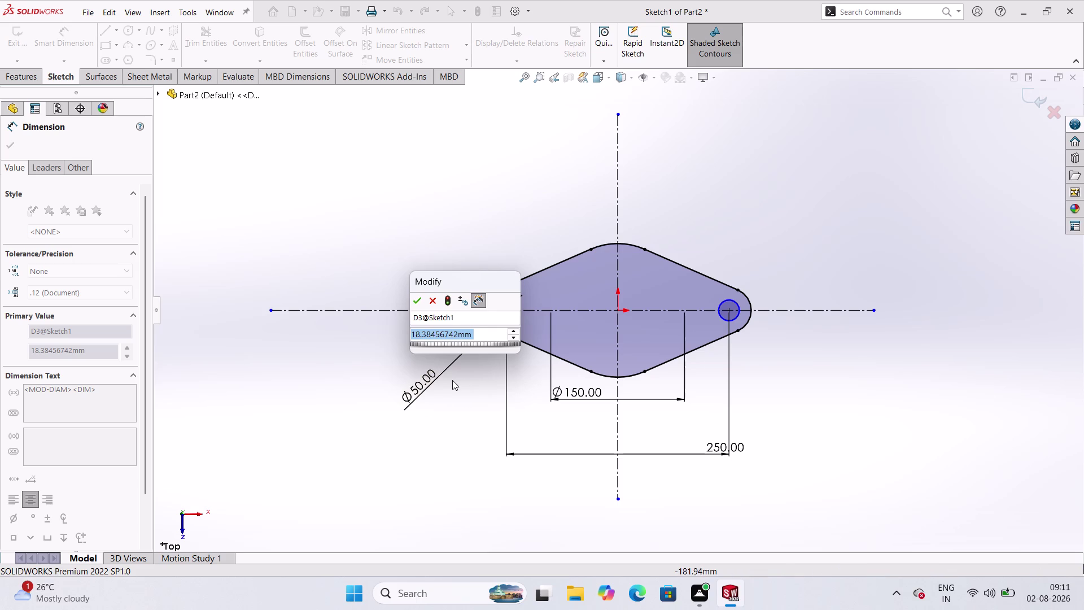
text(25)
key(Return)
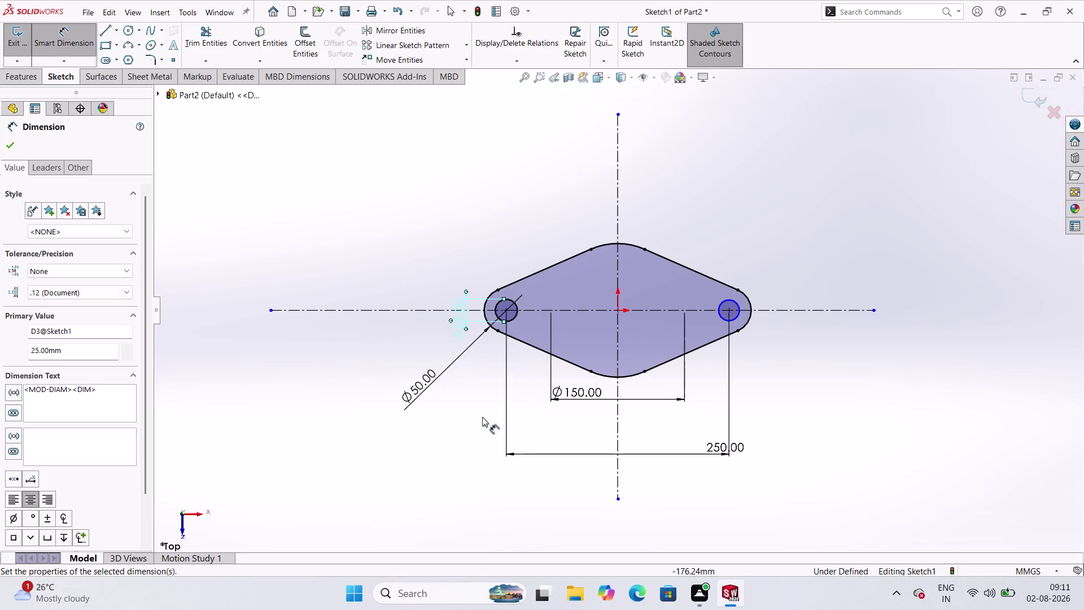
click(730, 319)
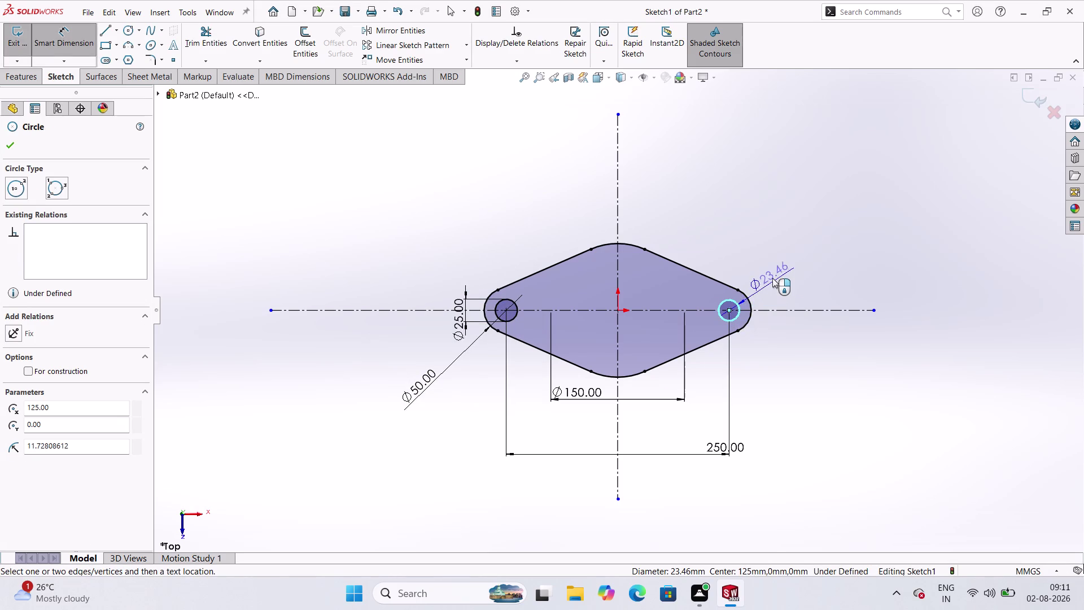
click(773, 278)
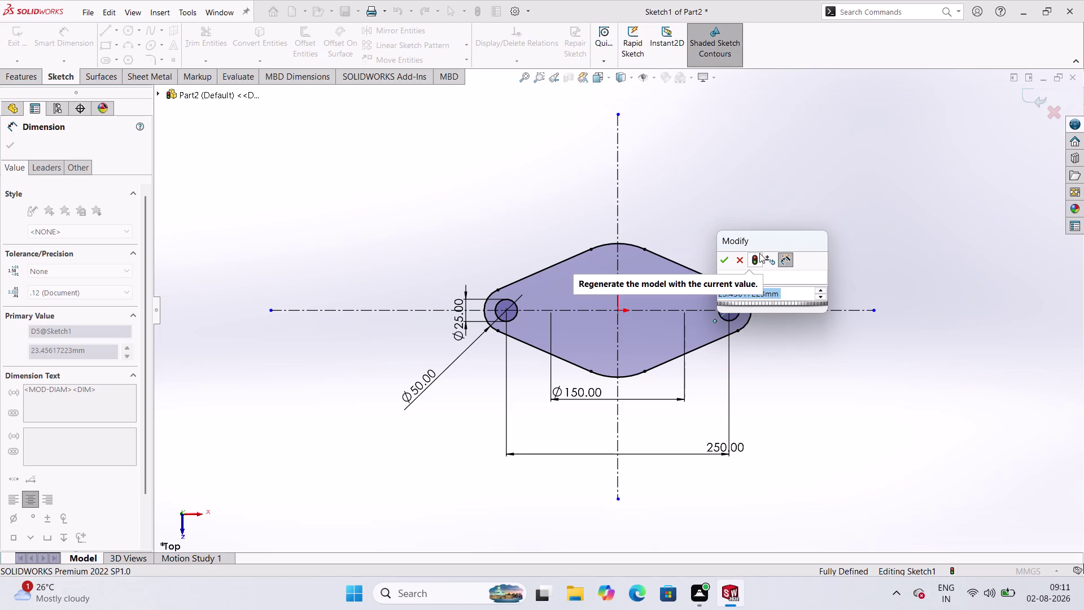
text(25)
key(Return)
Exit Sketch1.
click(839, 313)
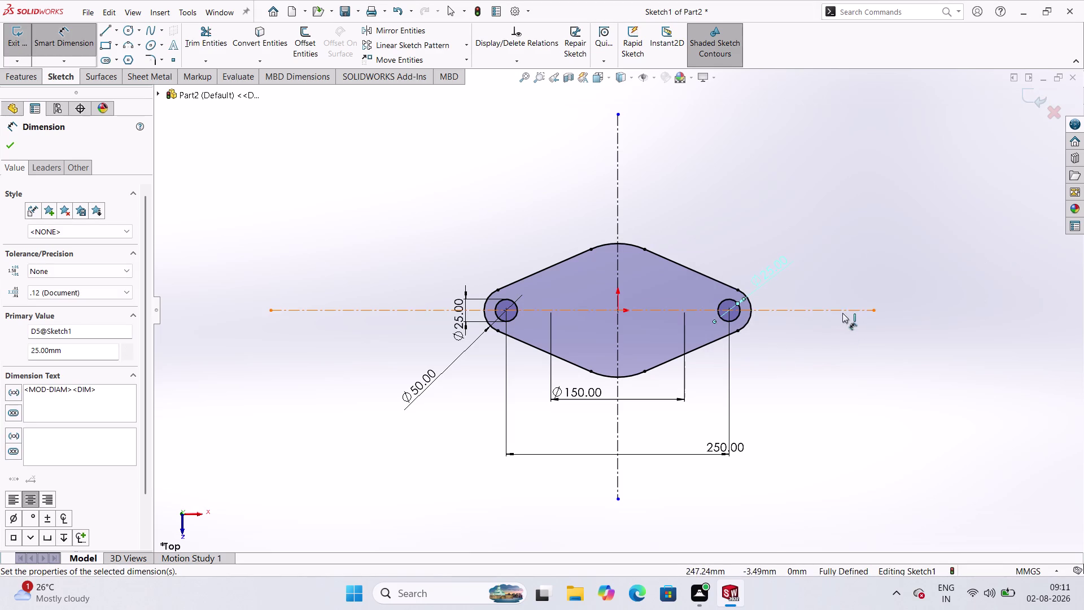
key(Escape)
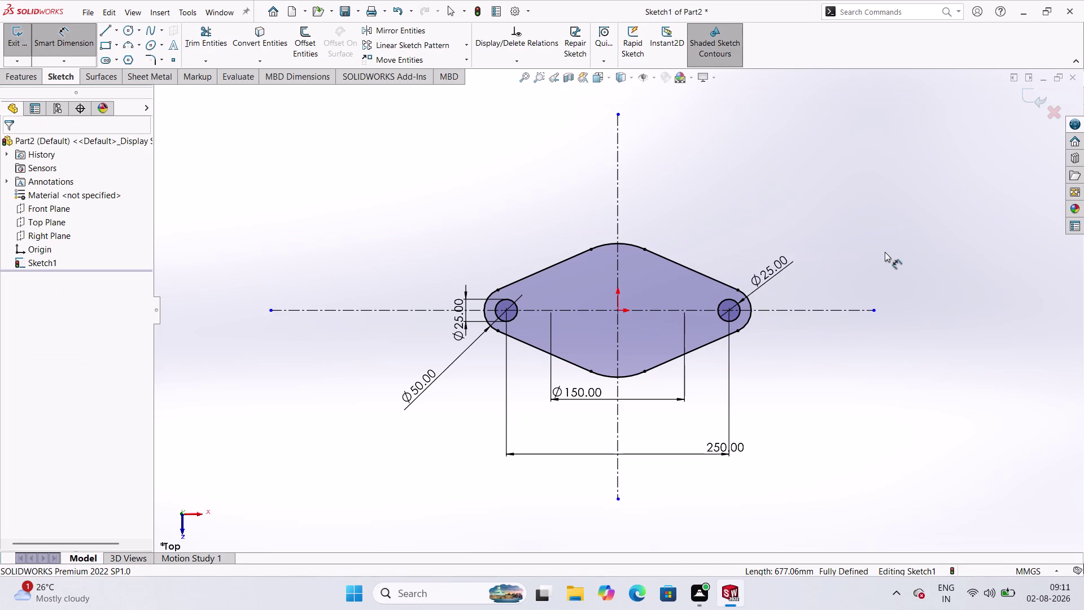
click(51, 39)
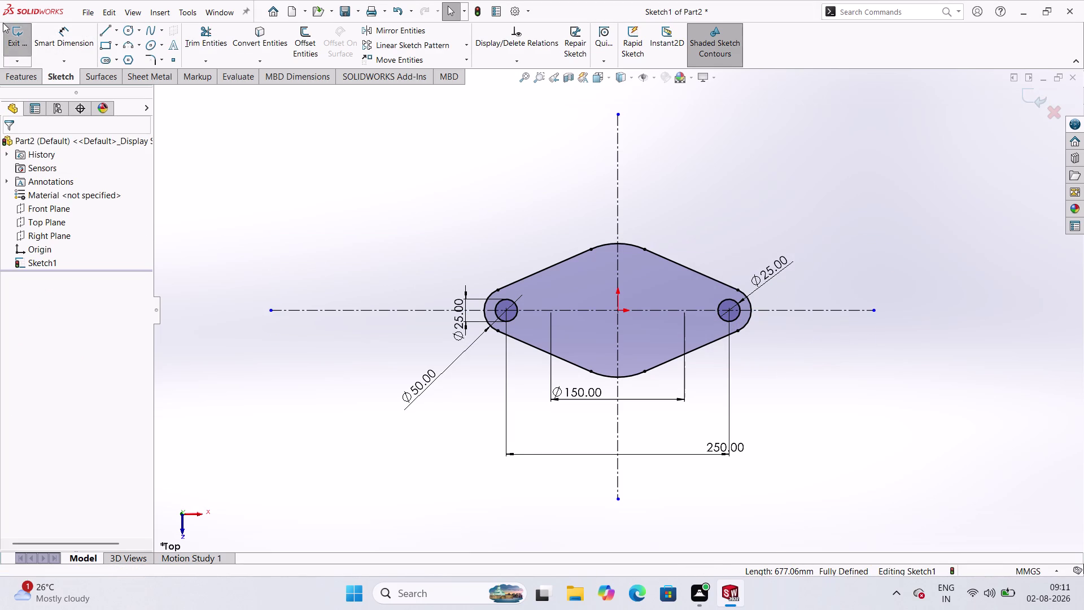
click(15, 30)
Extrude Sketch1 Blind 25 mm into a plate with two through holes.
click(54, 78)
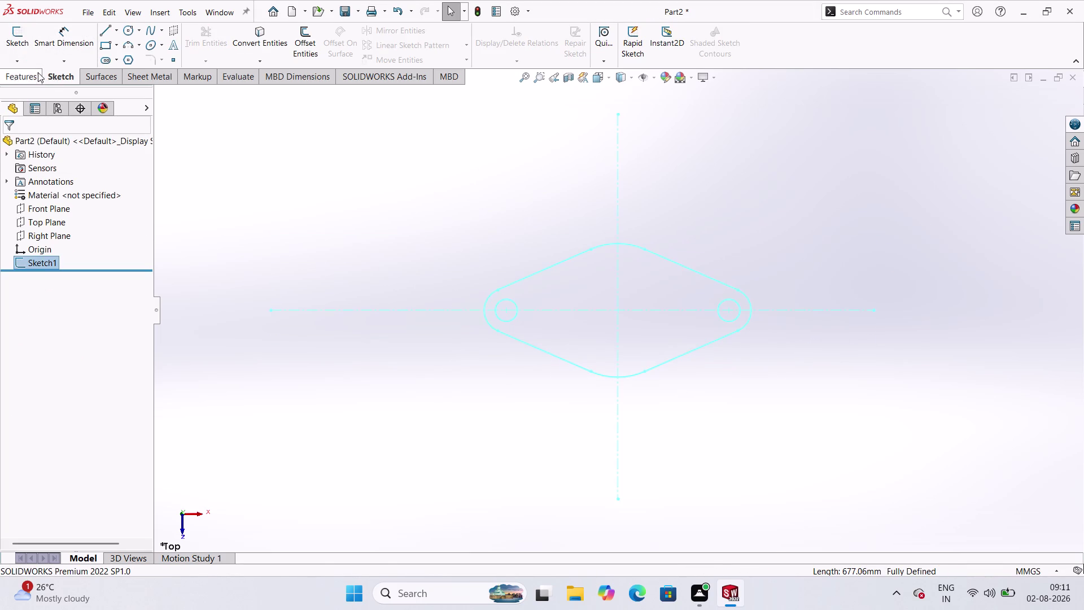
click(31, 73)
click(18, 54)
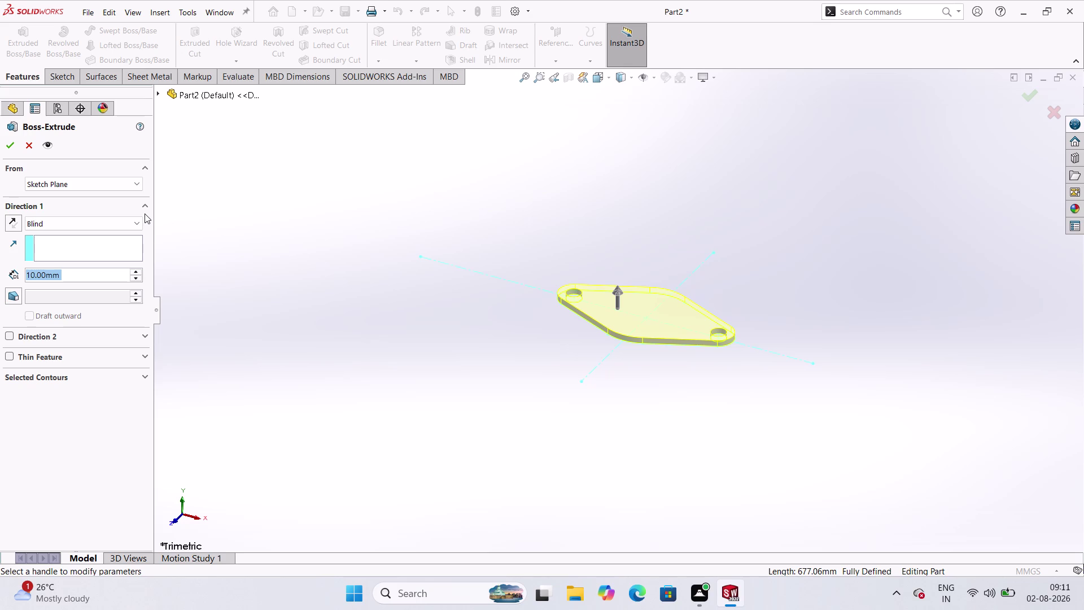
text(25)
key(Return)
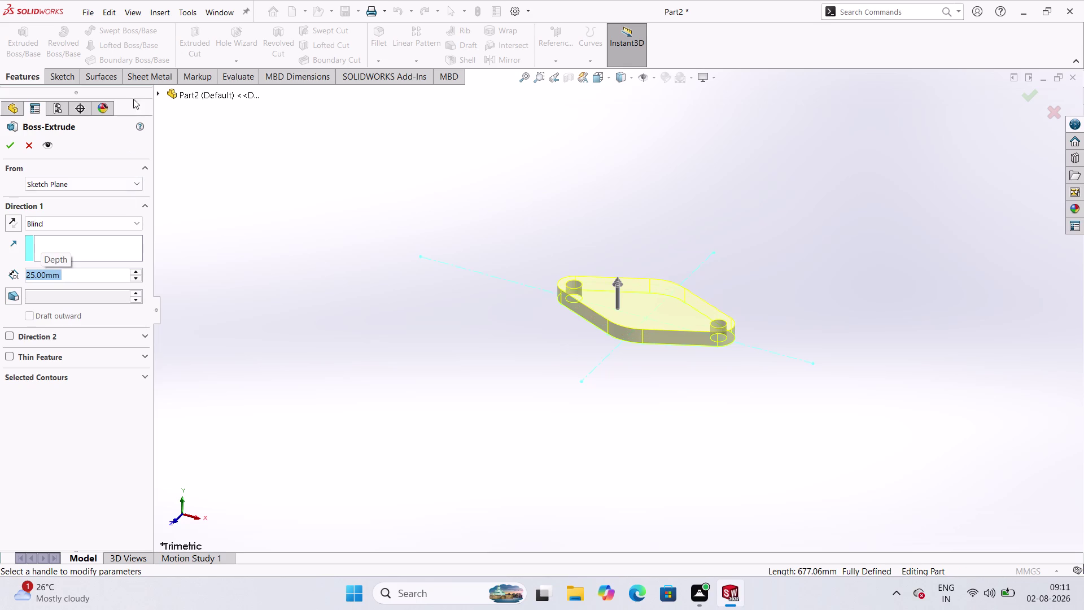
click(12, 144)
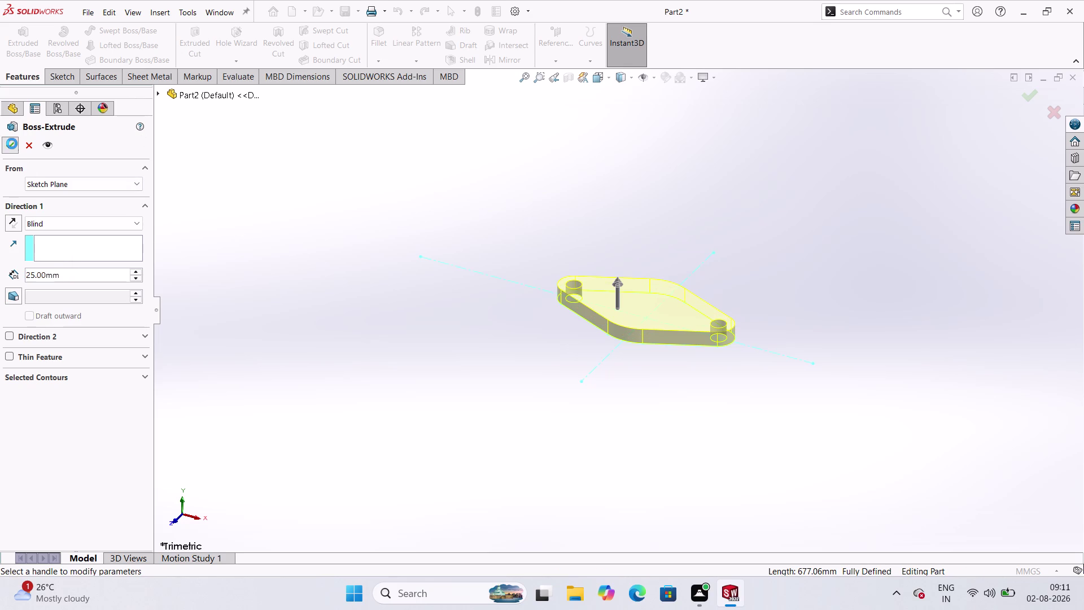
click(474, 246)
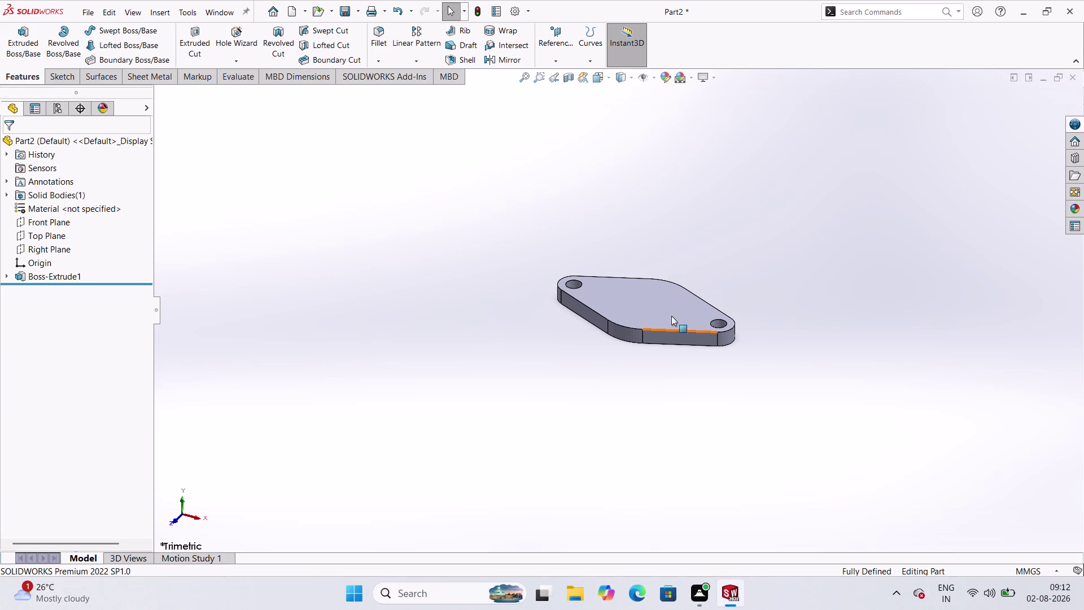
click(663, 309)
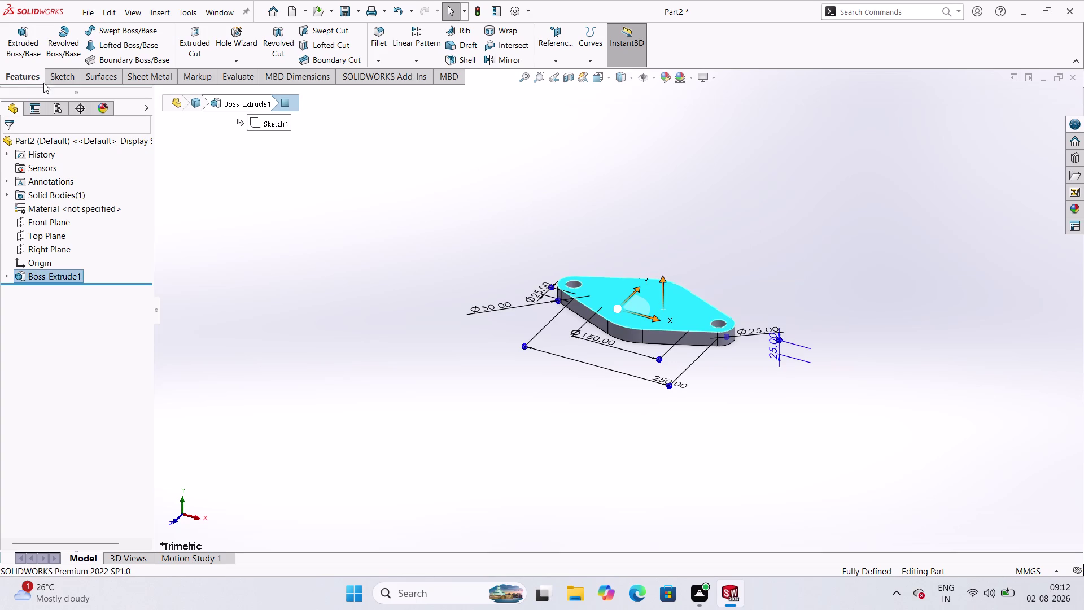
Start a new sketch on the plate's top face.
click(68, 77)
click(19, 50)
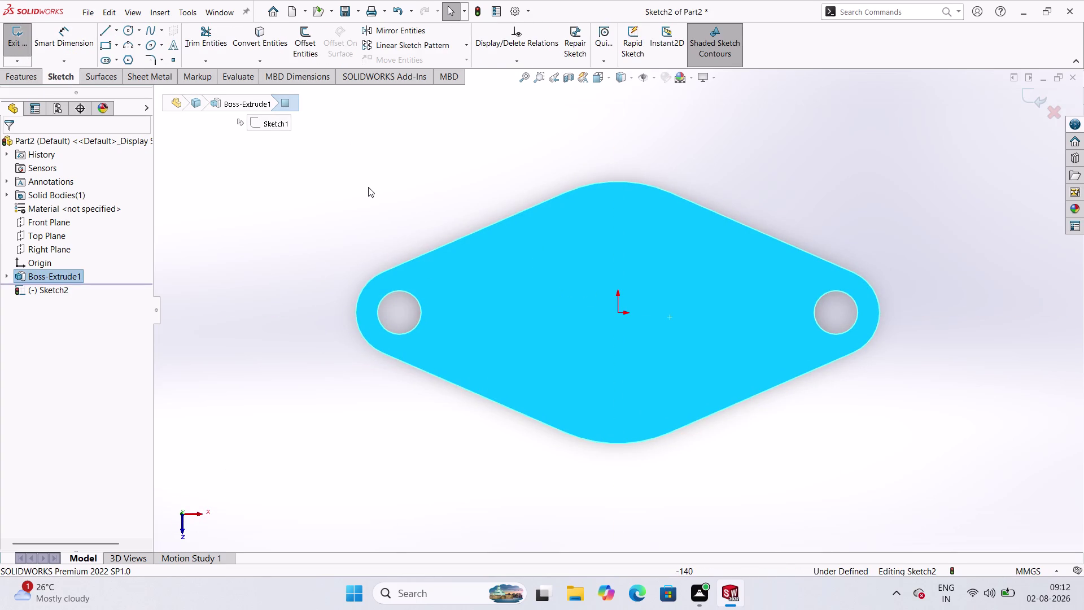
click(570, 321)
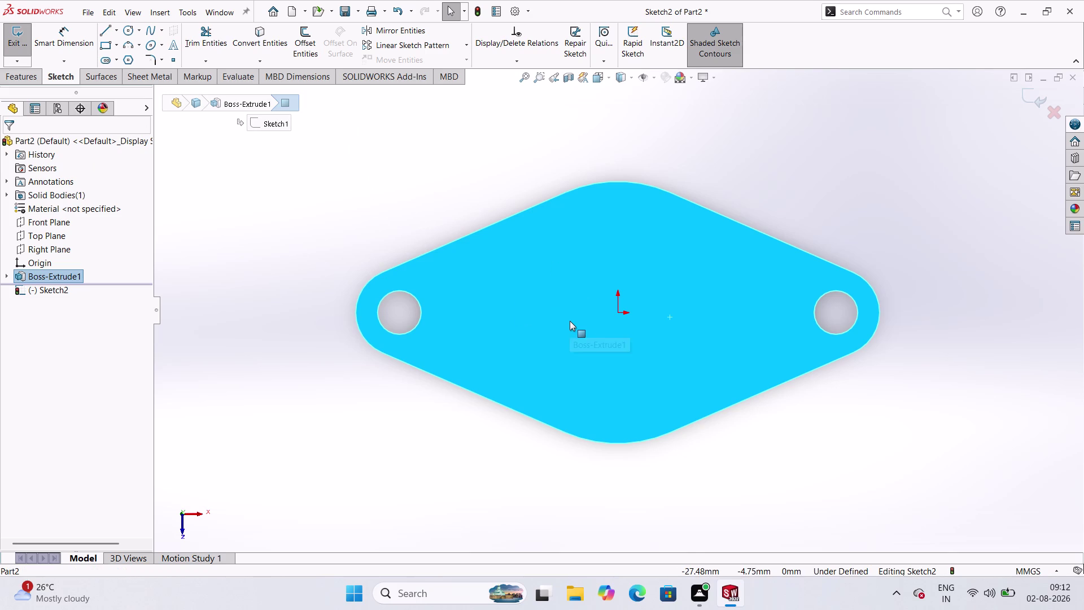
click(604, 337)
click(360, 228)
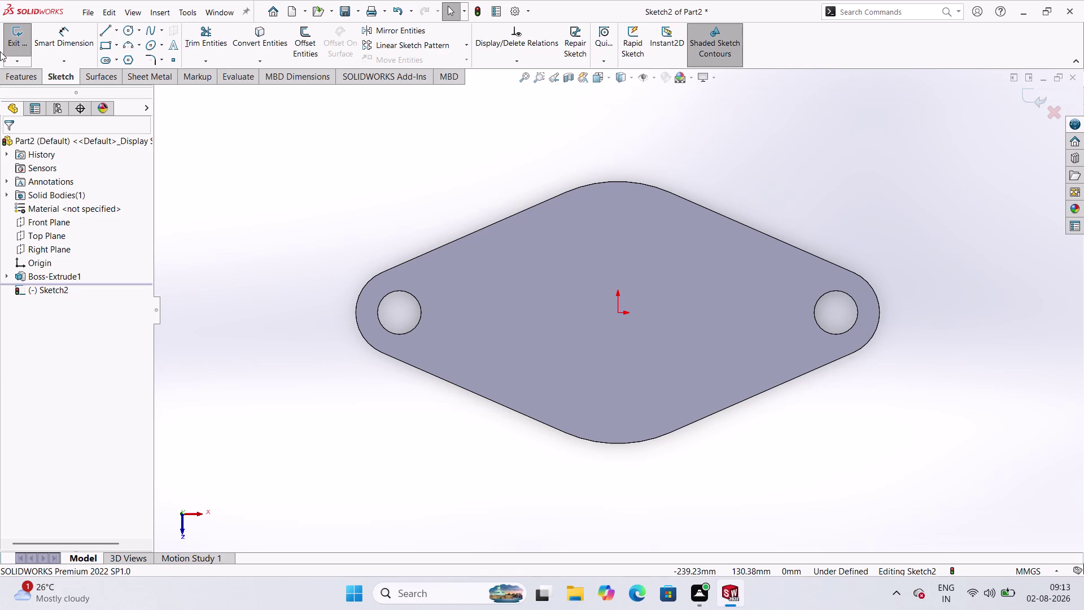
Draw a circle at the origin, dimension it Ø150, and exit the sketch.
click(127, 23)
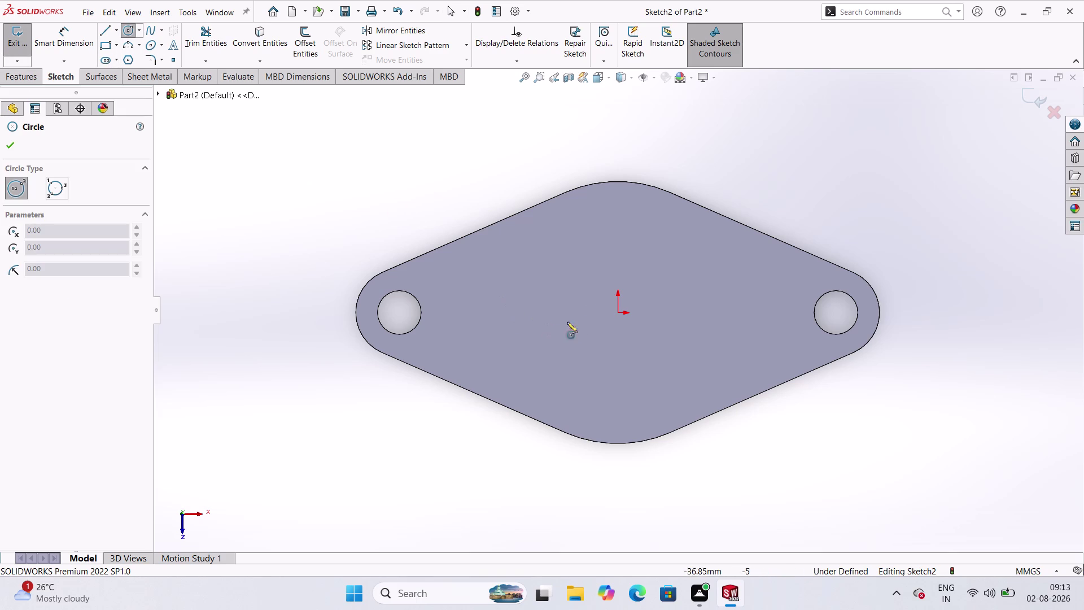
click(620, 316)
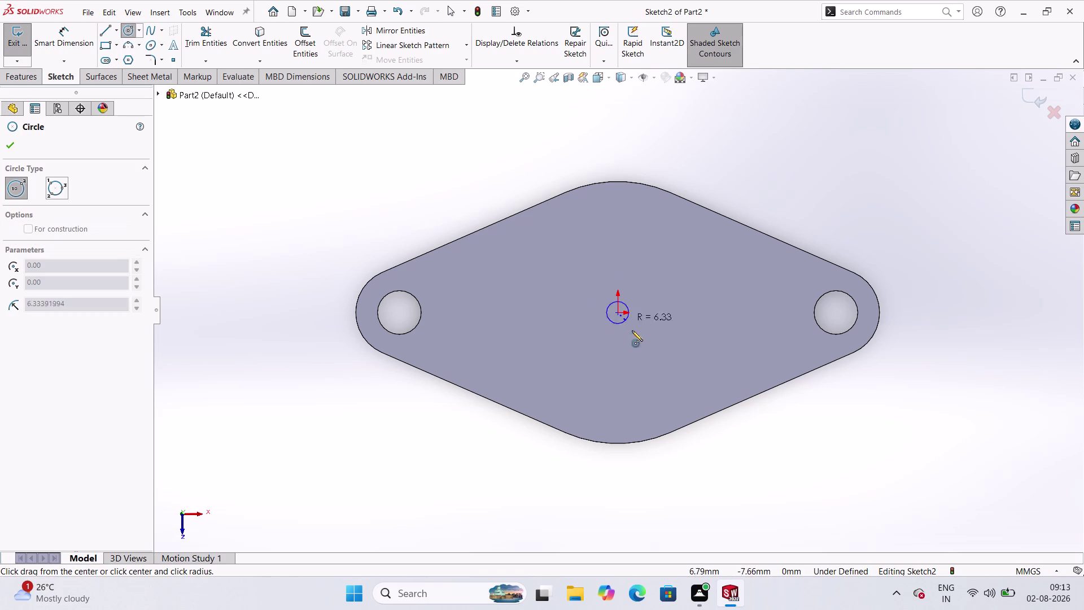
click(656, 367)
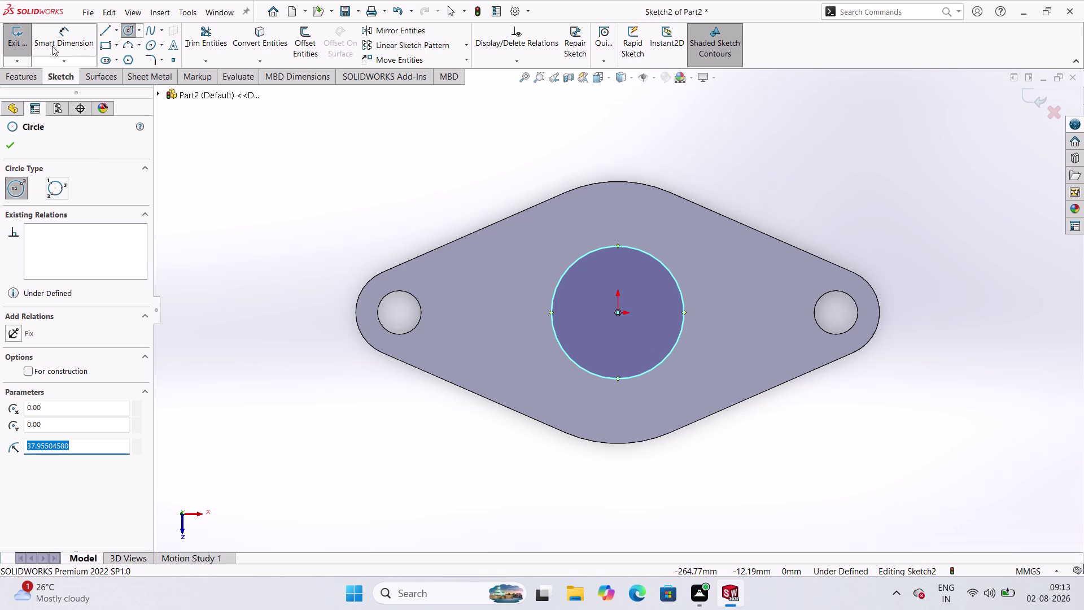
click(56, 45)
click(684, 298)
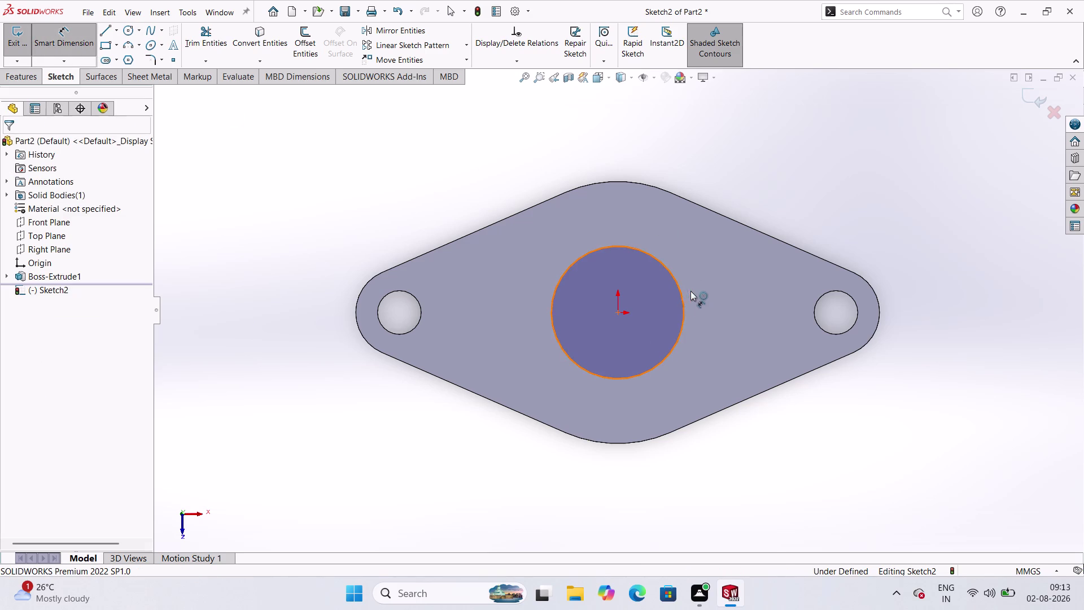
click(813, 152)
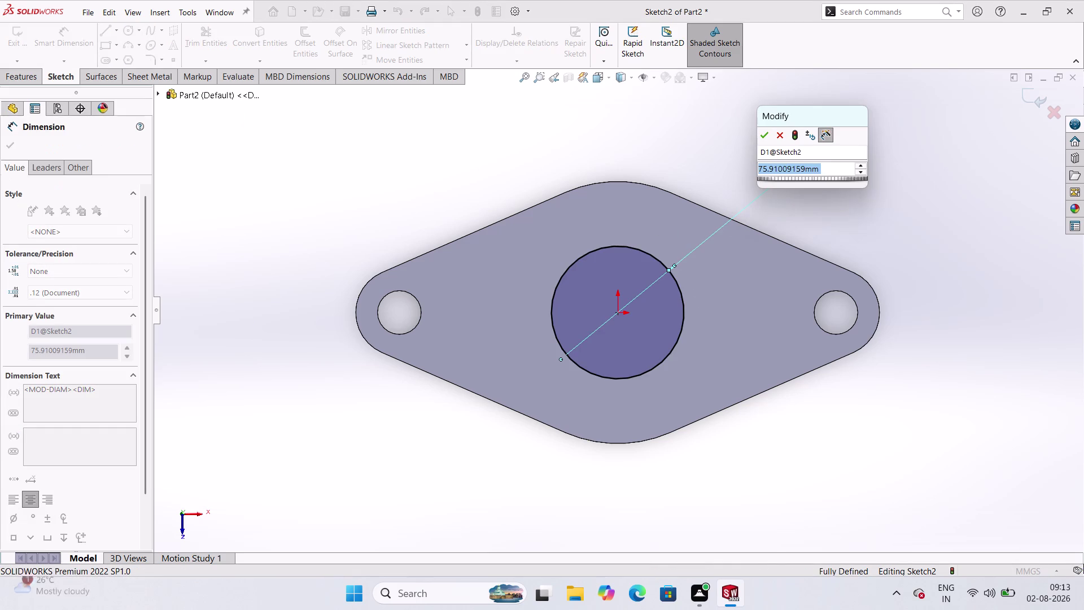
text(150)
key(Return)
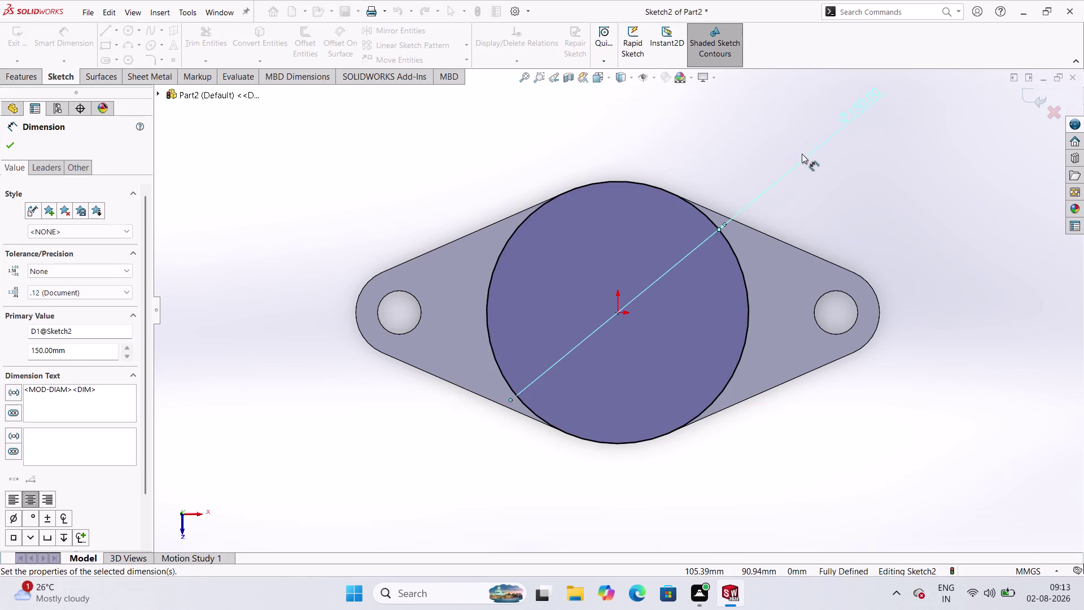
click(734, 159)
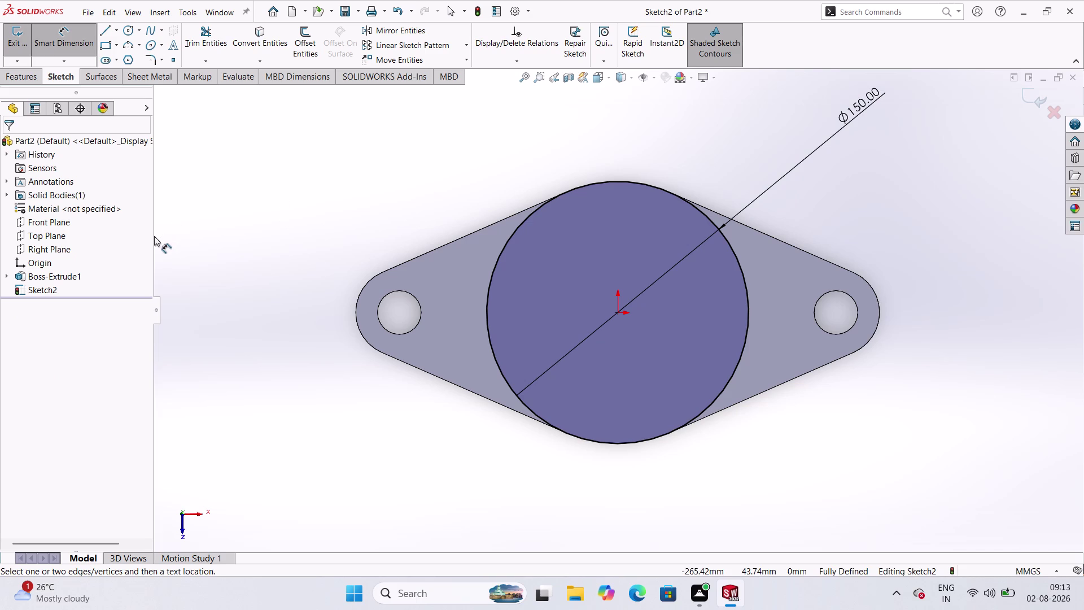
click(77, 47)
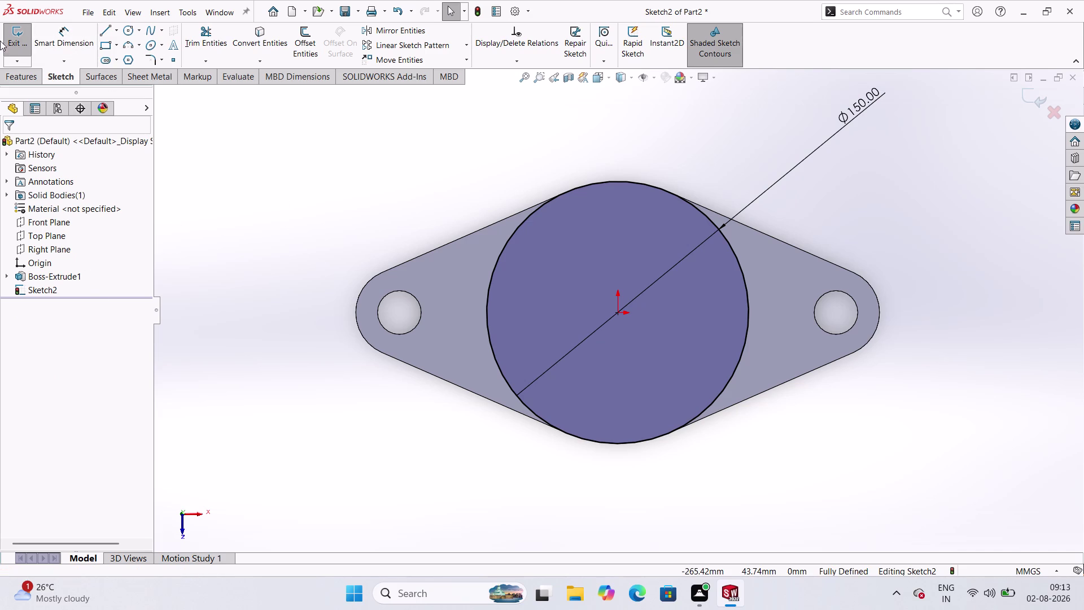
click(6, 36)
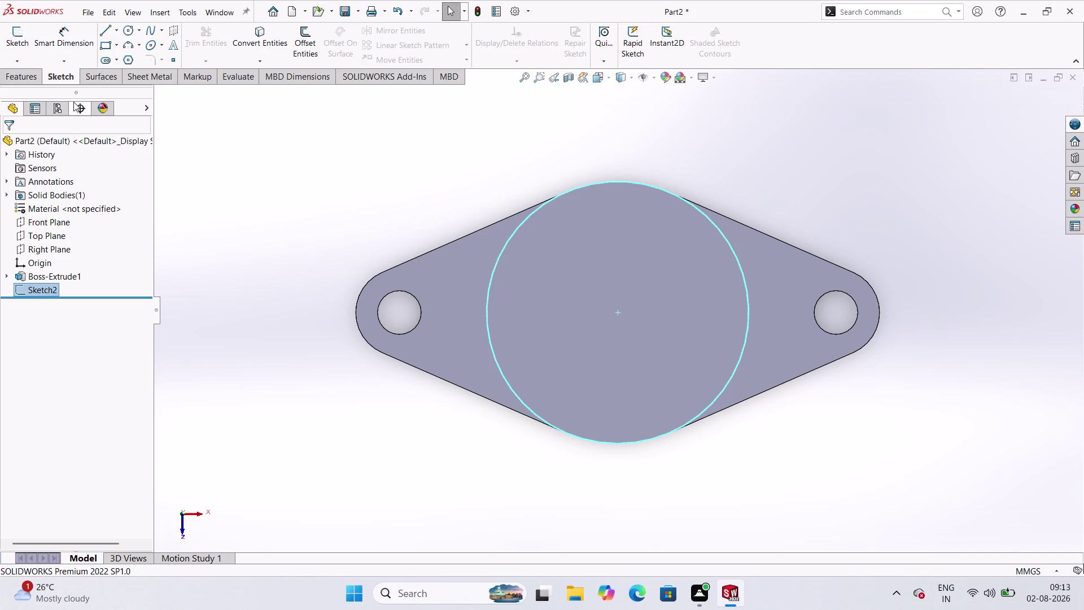
click(38, 76)
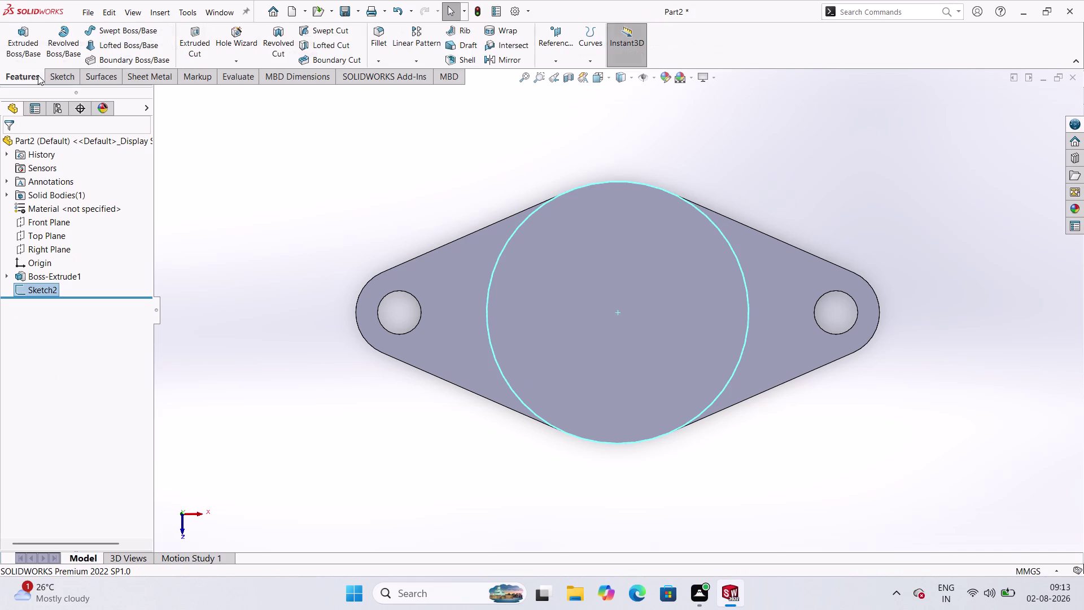
Extrude Sketch2 Blind 125 mm, merged with the plate, into a cylinder.
click(25, 49)
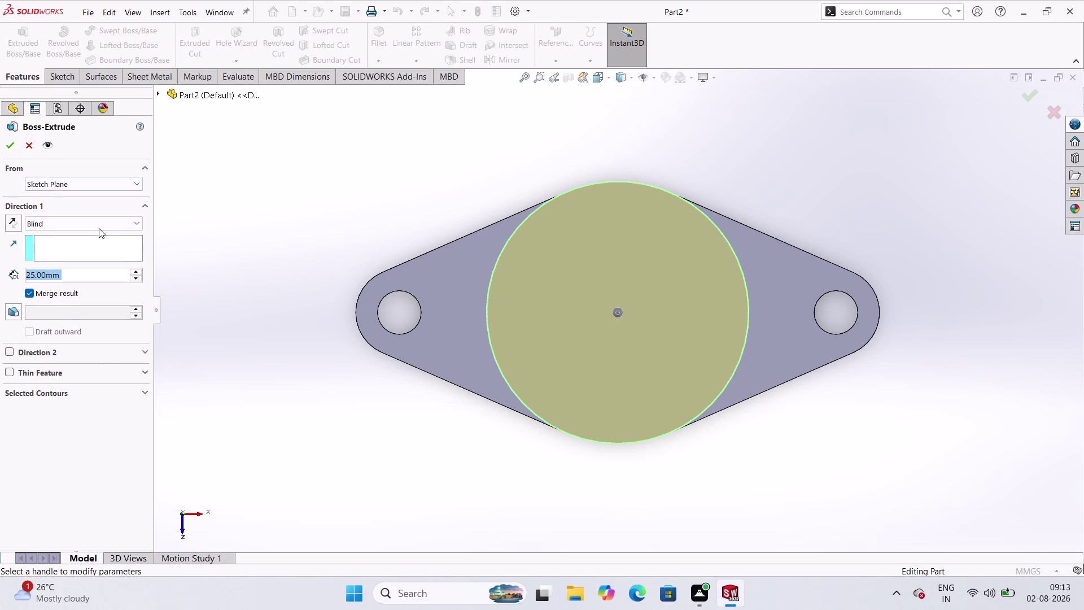
scroll(down, 3)
middle_drag(488, 492, 474, 376)
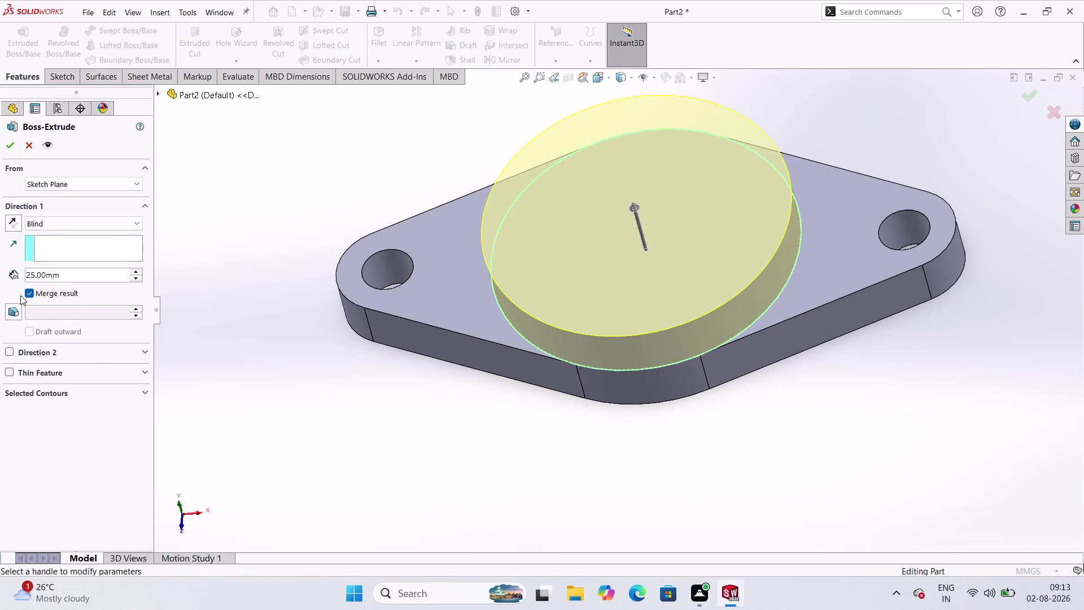
double_click(70, 272)
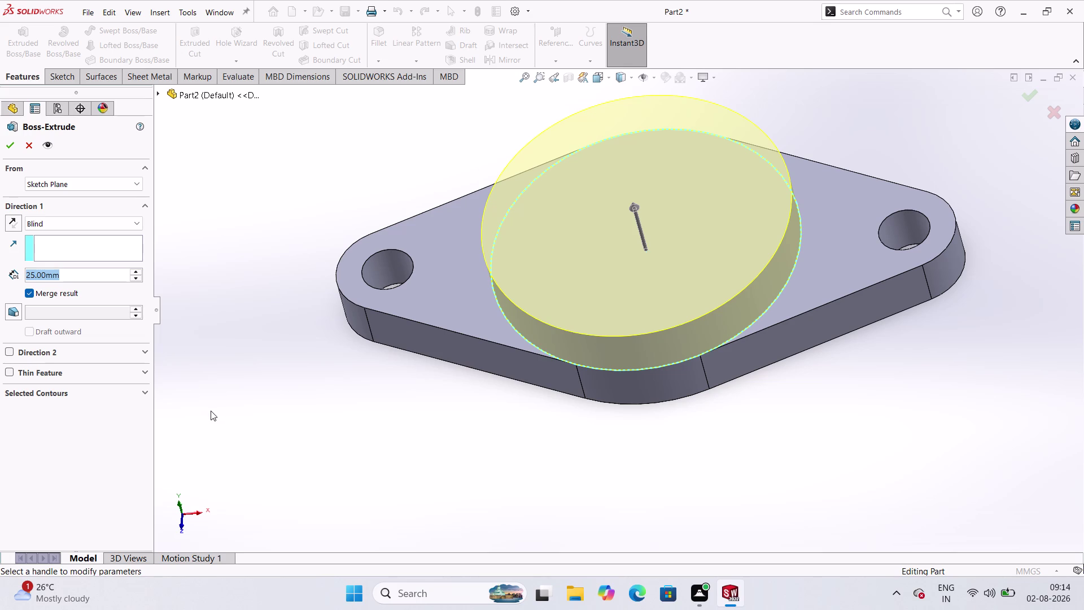
text(1)
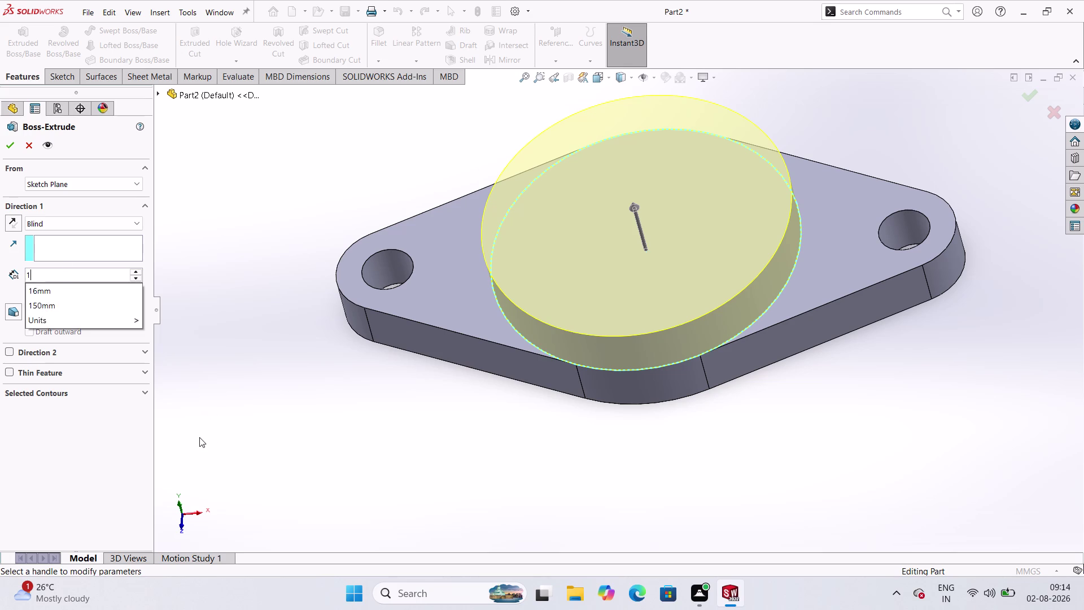
text(25)
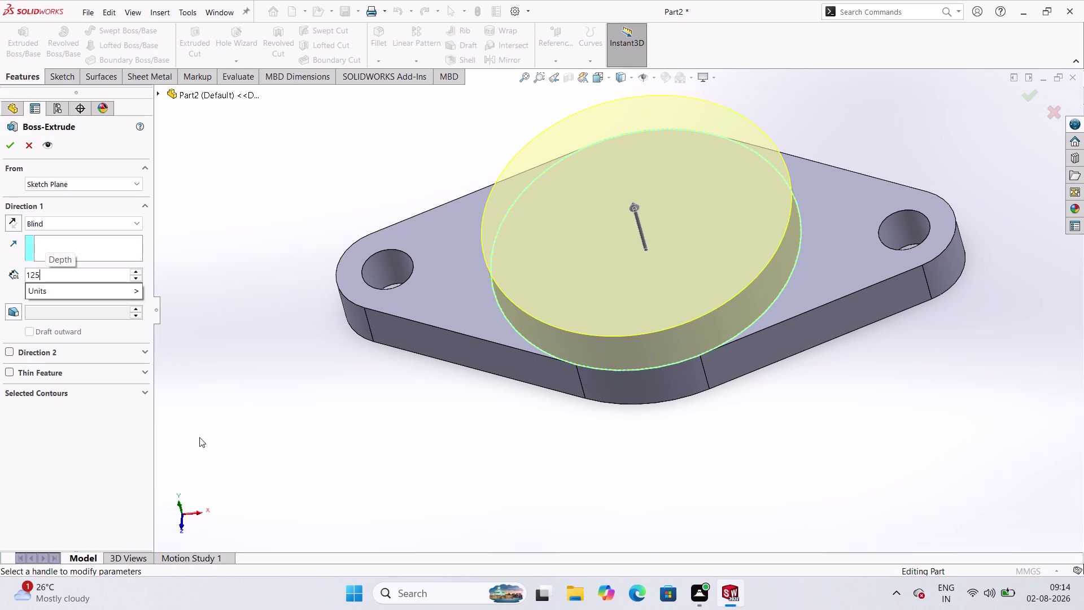
key(period)
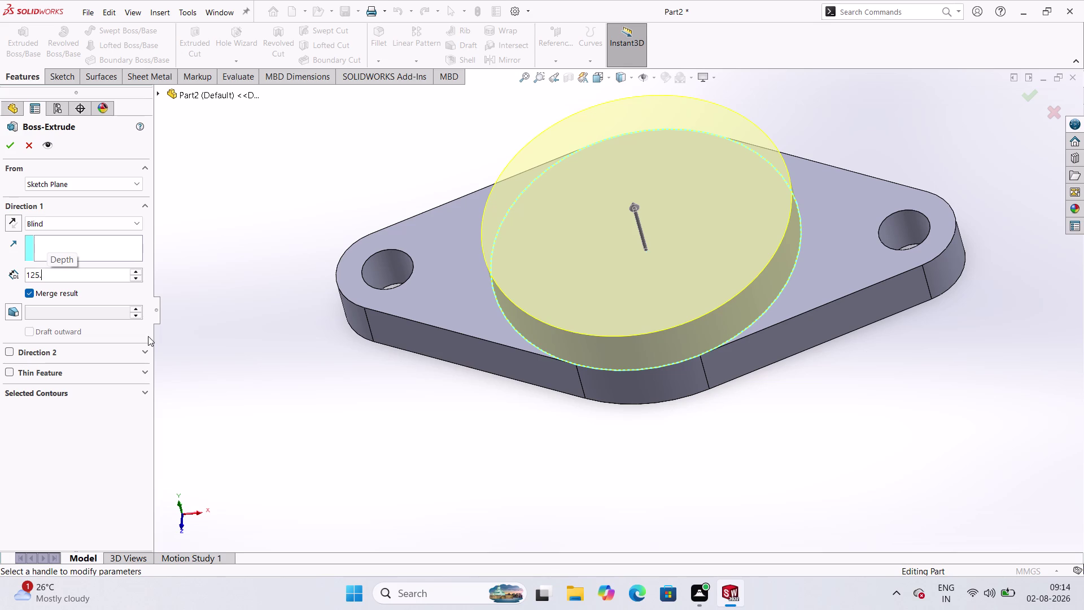
key(BackSpace)
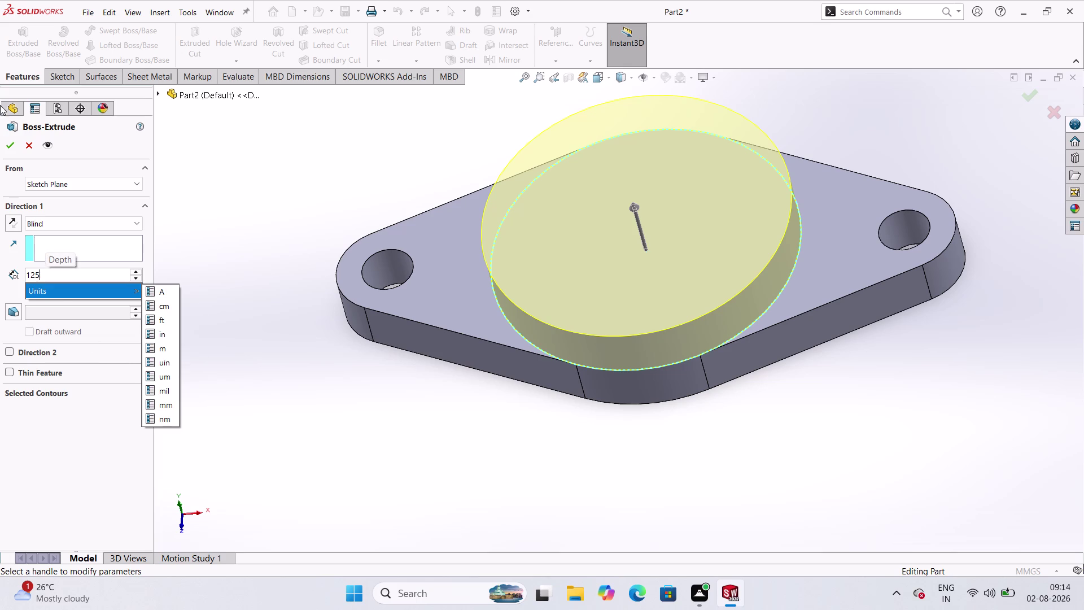
click(9, 145)
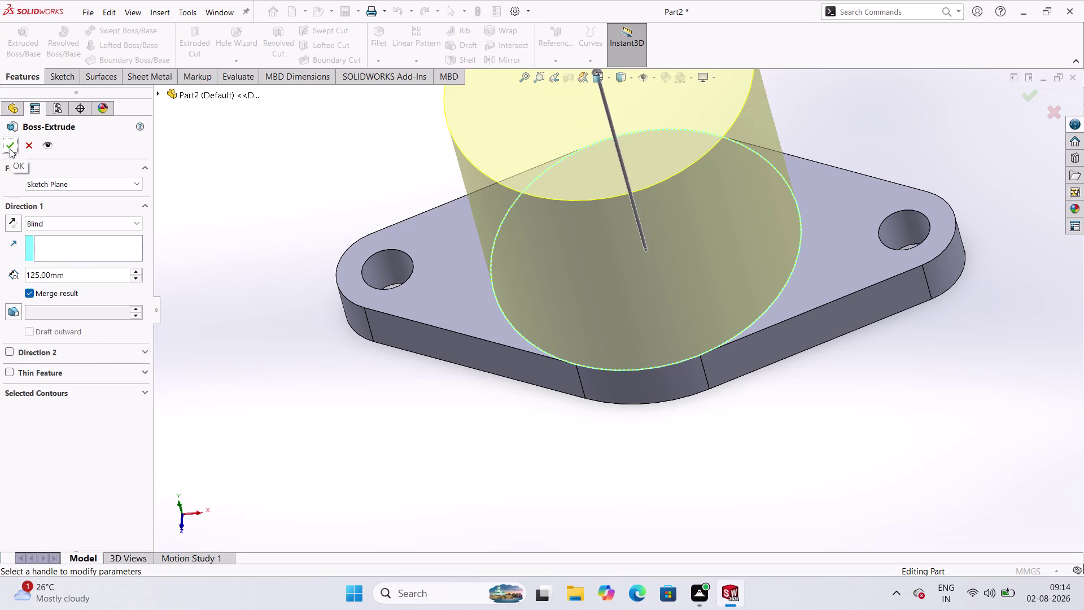
click(10, 149)
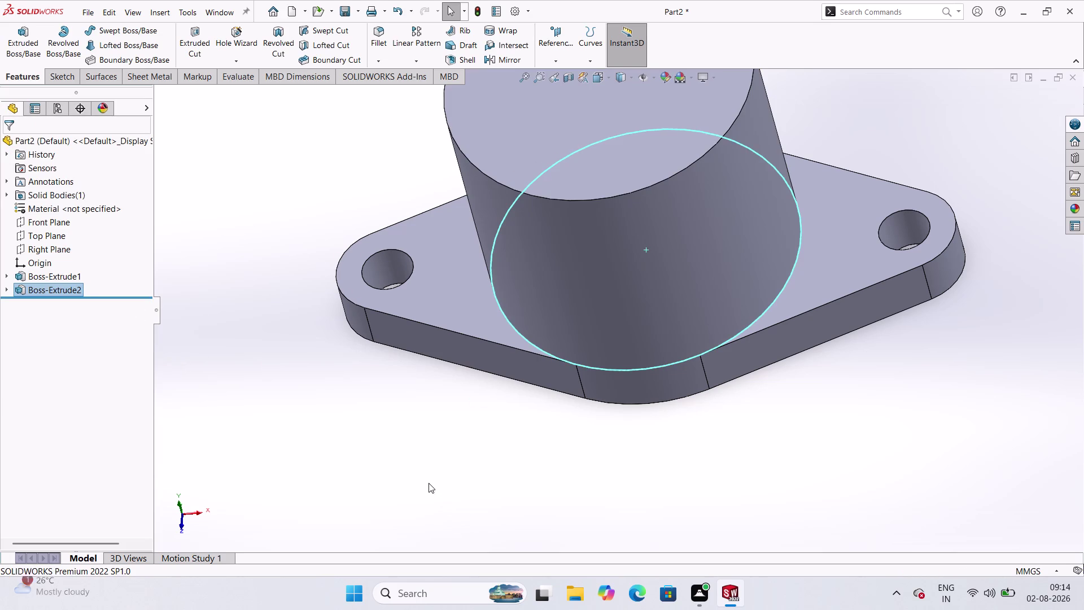
click(429, 483)
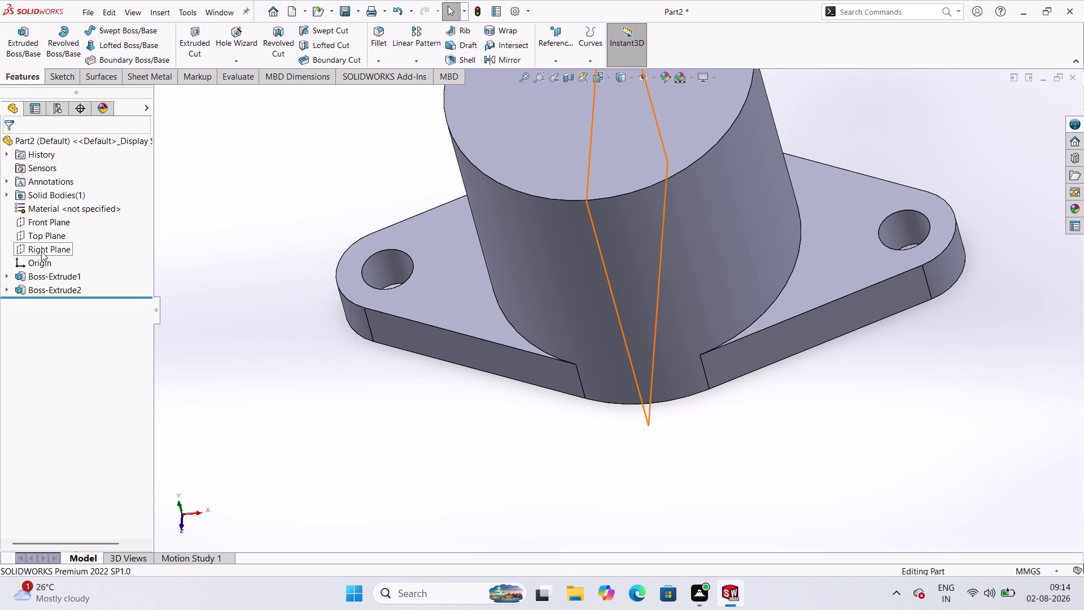
Start a sketch on the Front Plane, cancelling a stray circle.
click(39, 222)
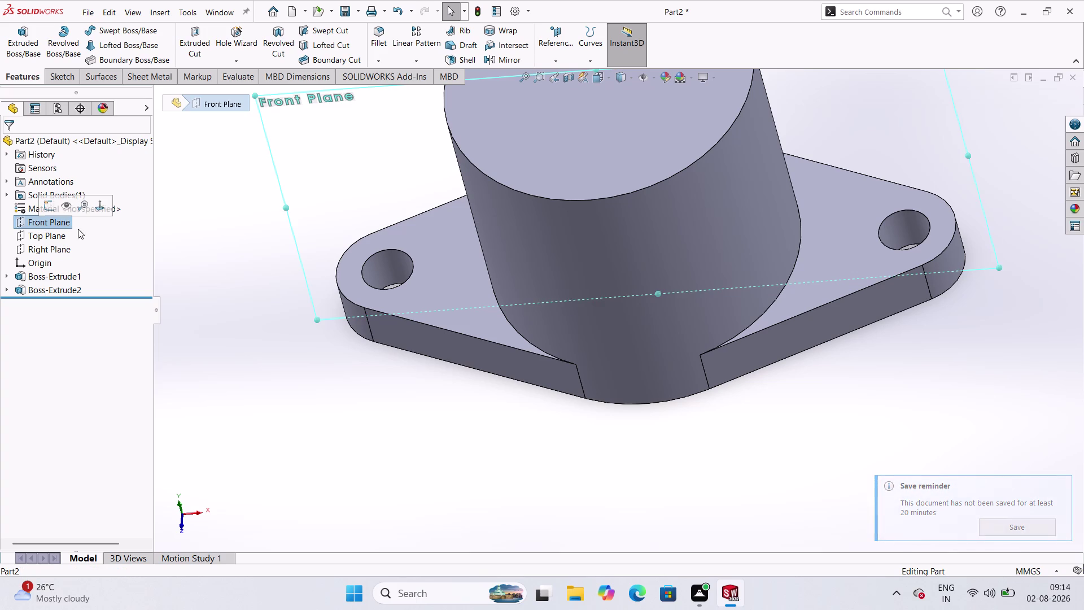
click(72, 79)
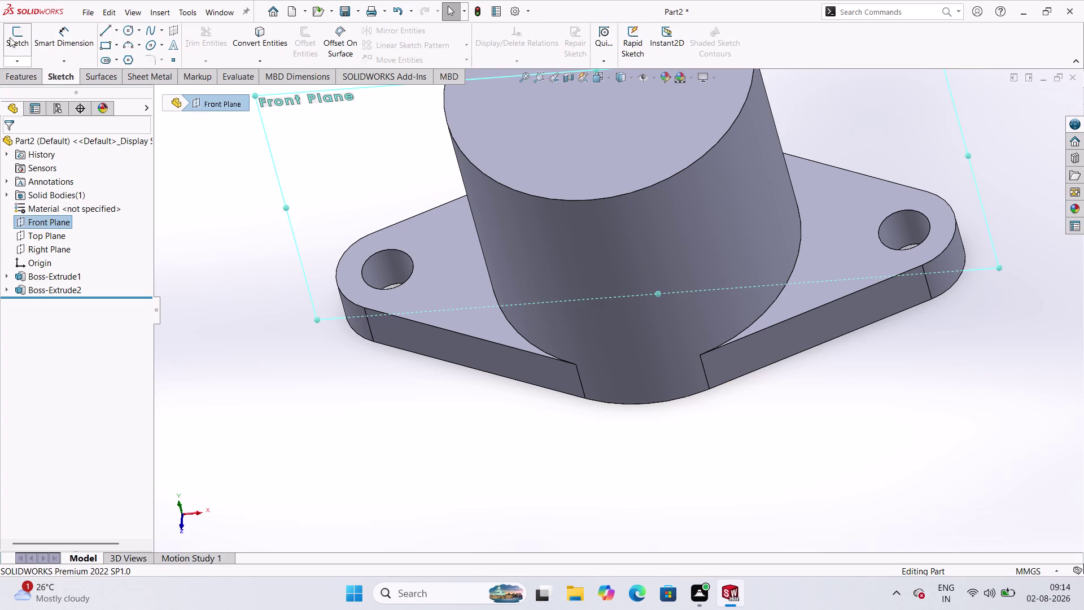
click(7, 35)
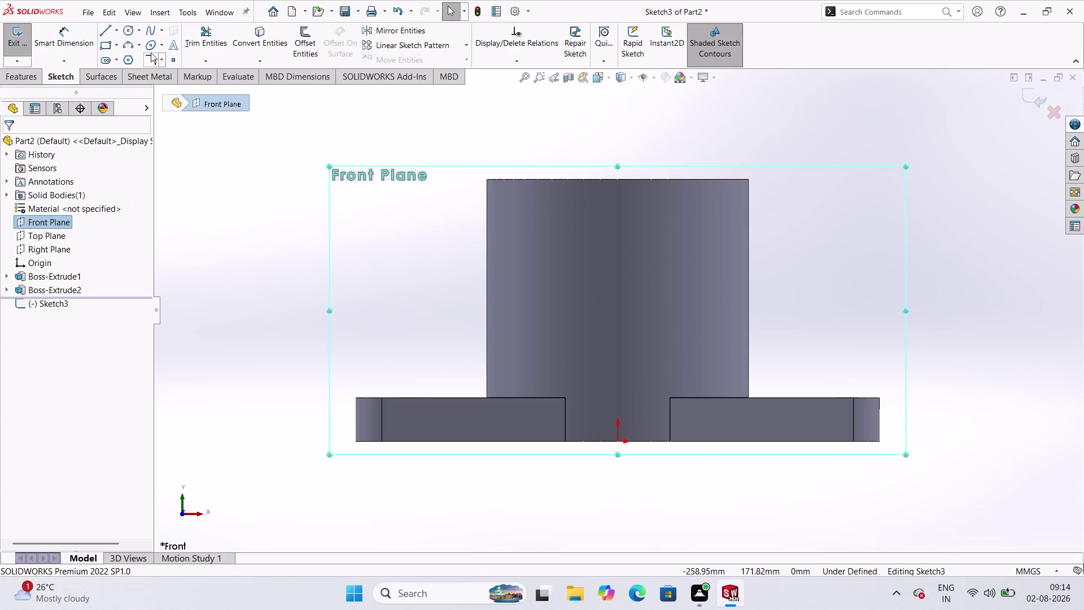
click(131, 31)
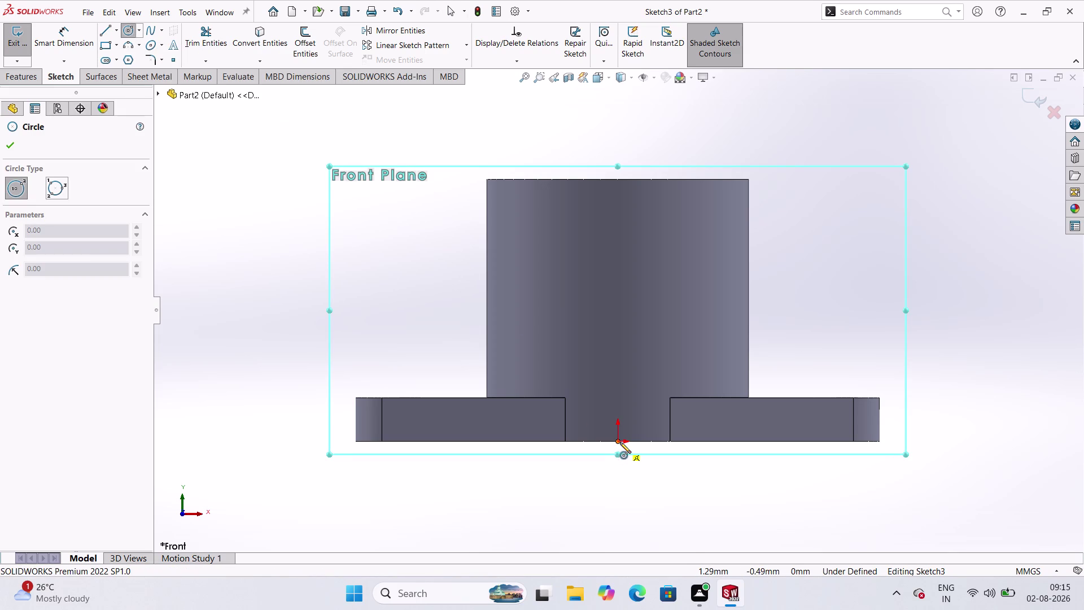
click(620, 442)
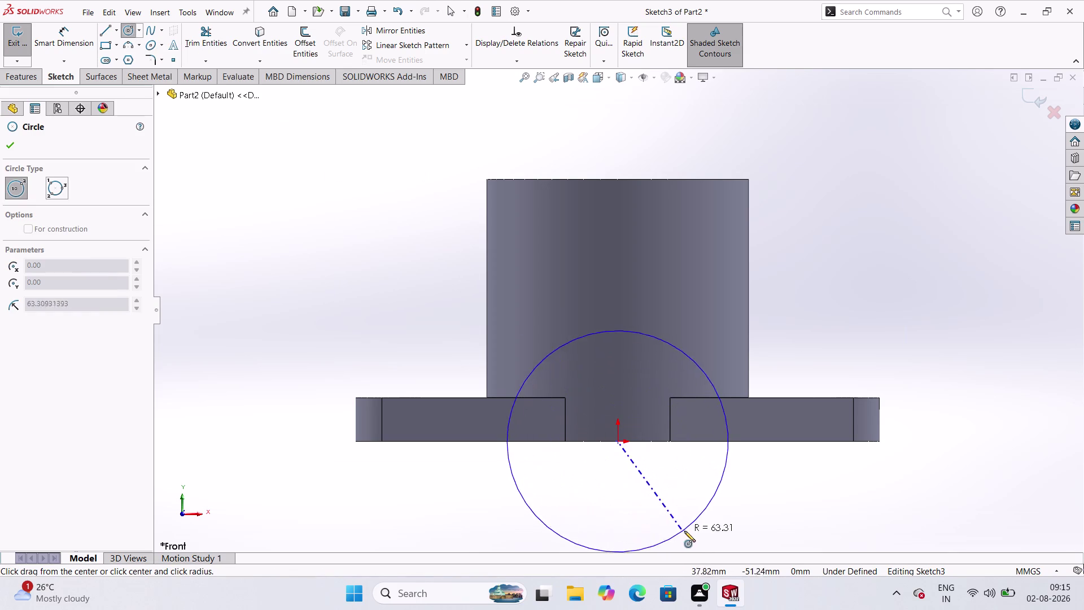
scroll(down, 3)
scroll(up, 3)
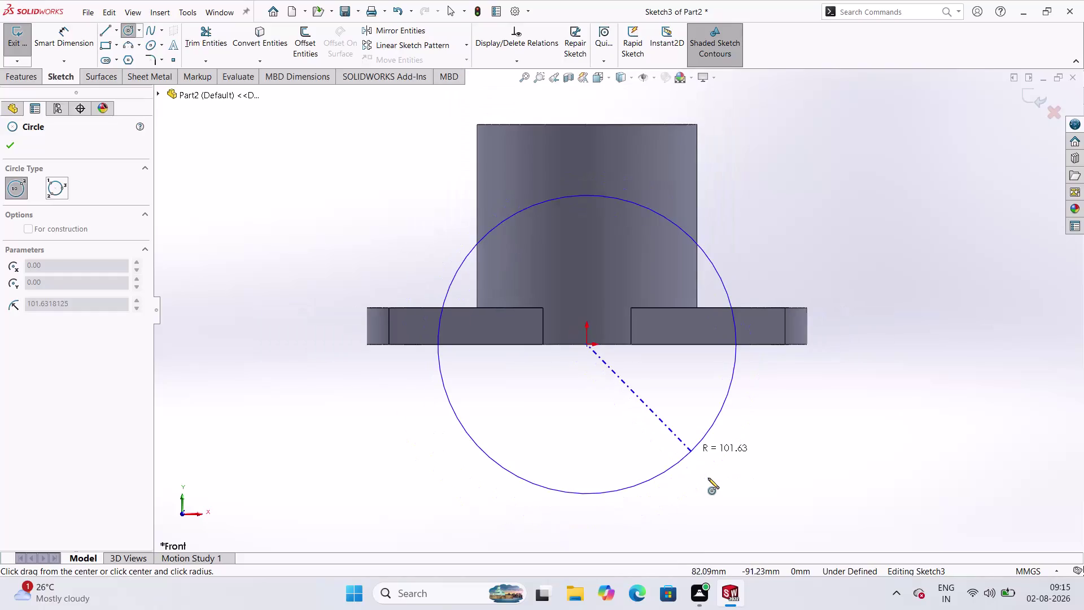
scroll(down, 3)
scroll(up, 3)
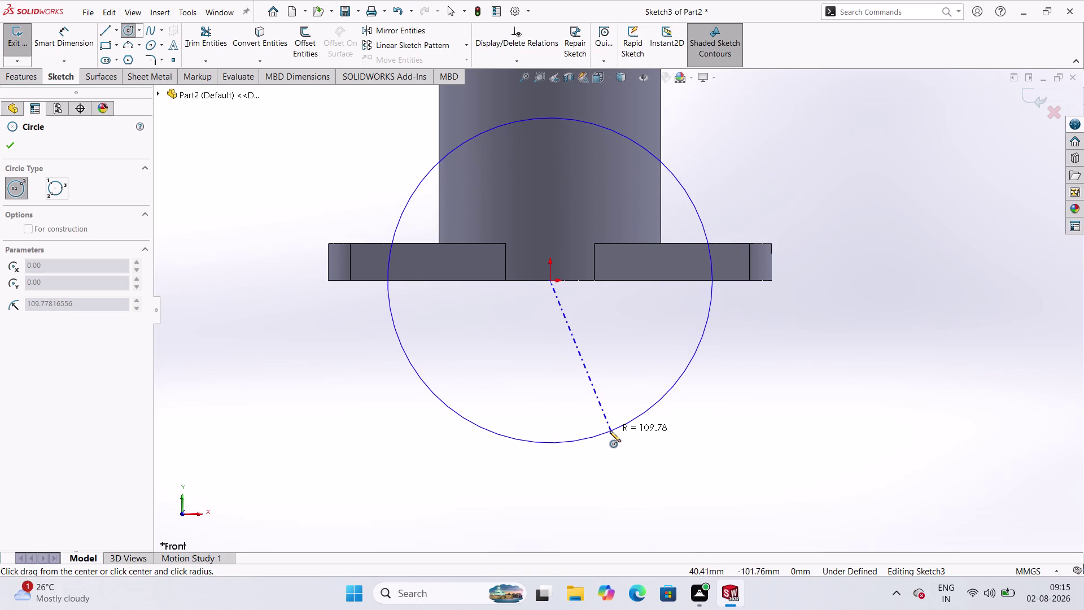
key(Escape)
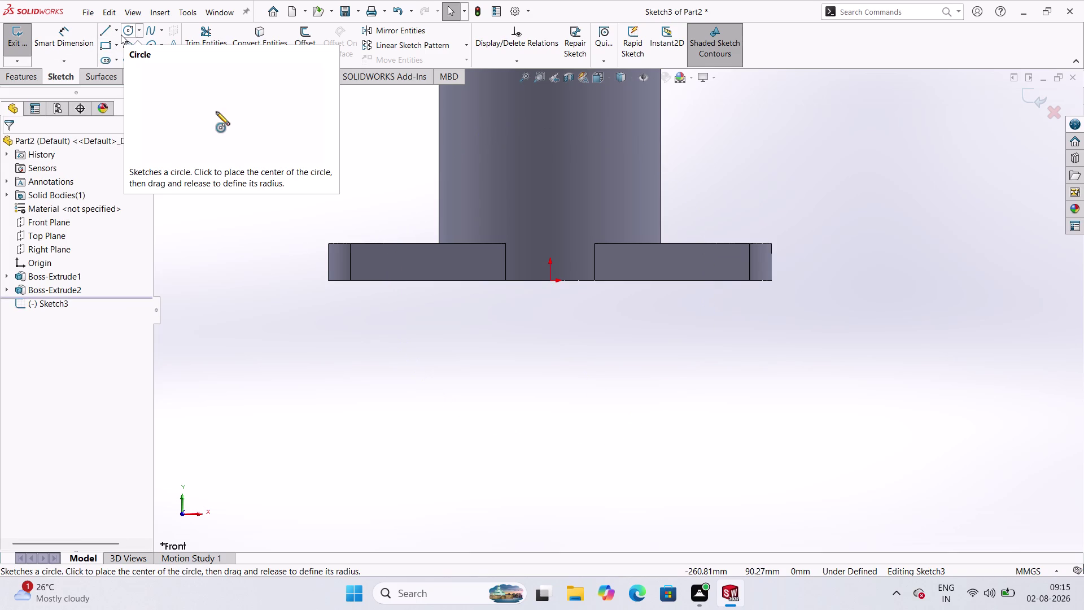
Draw a horizontal centerline through the origin across the base.
click(117, 33)
click(121, 62)
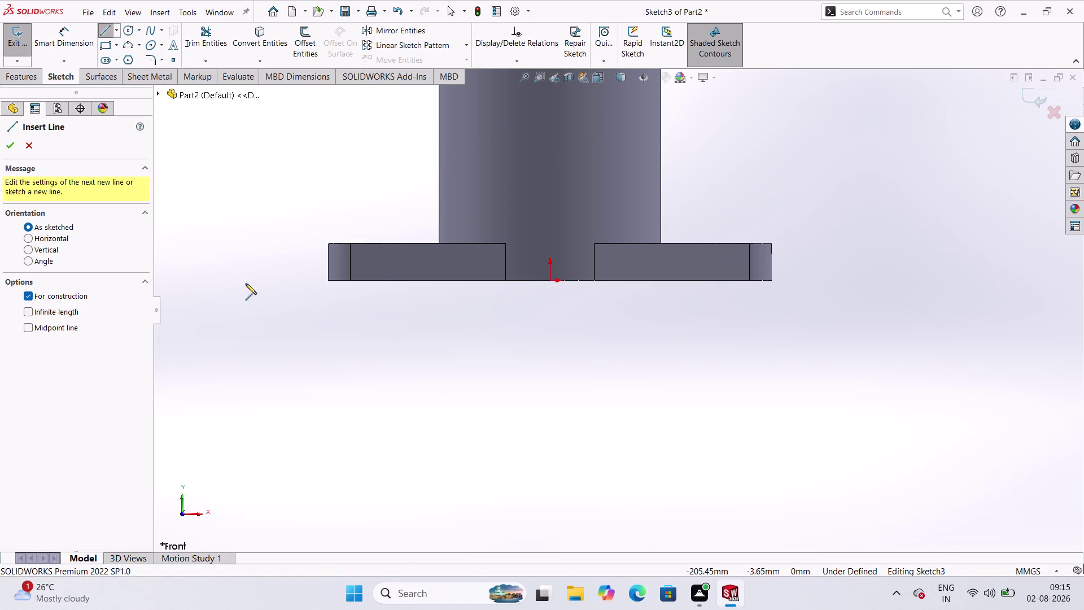
click(251, 283)
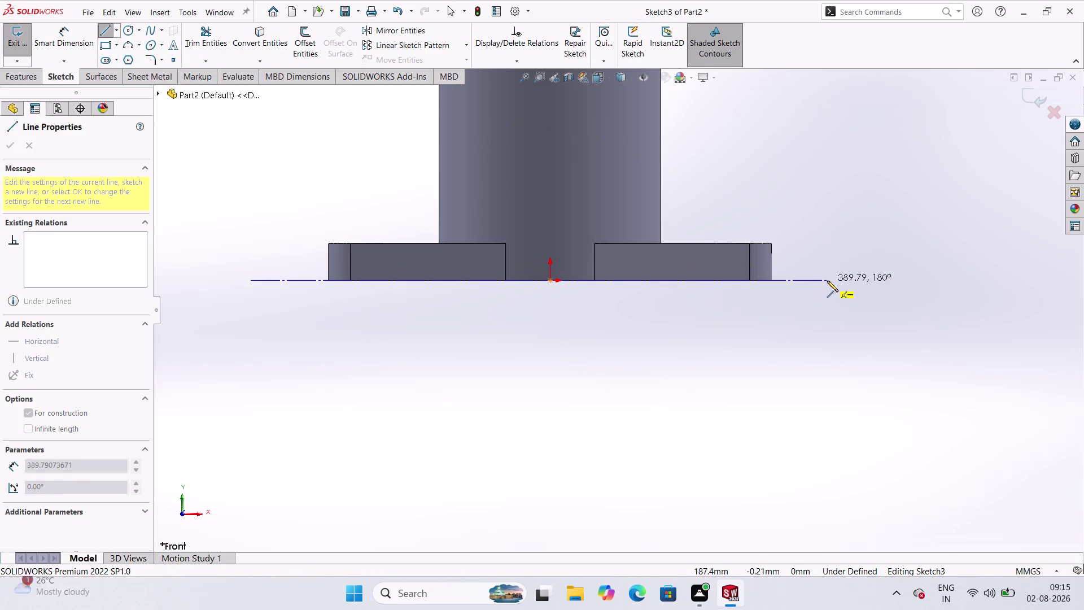
click(827, 281)
key(Escape)
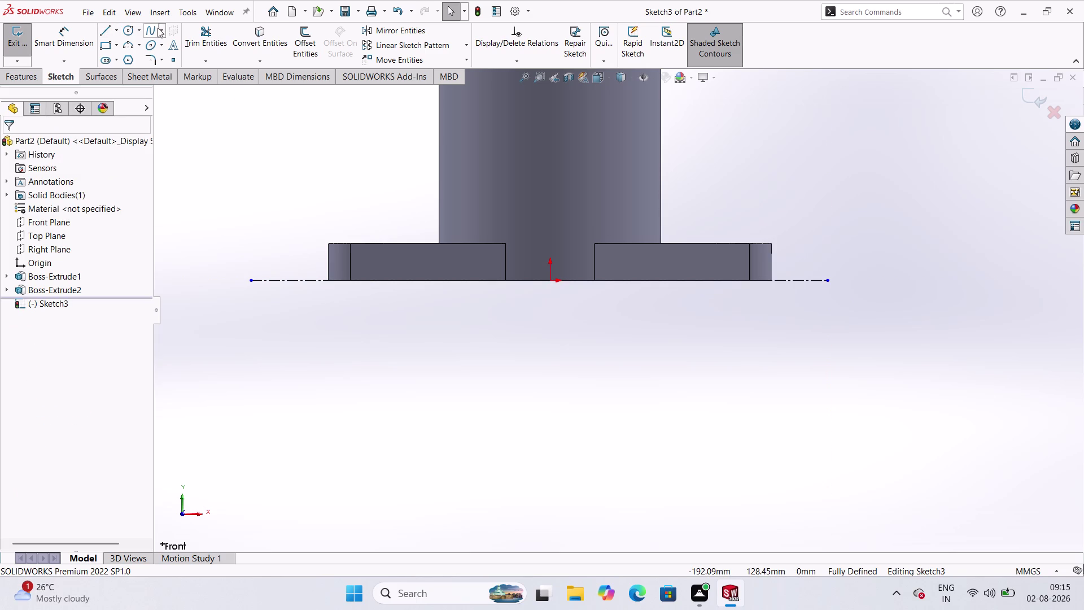
click(89, 44)
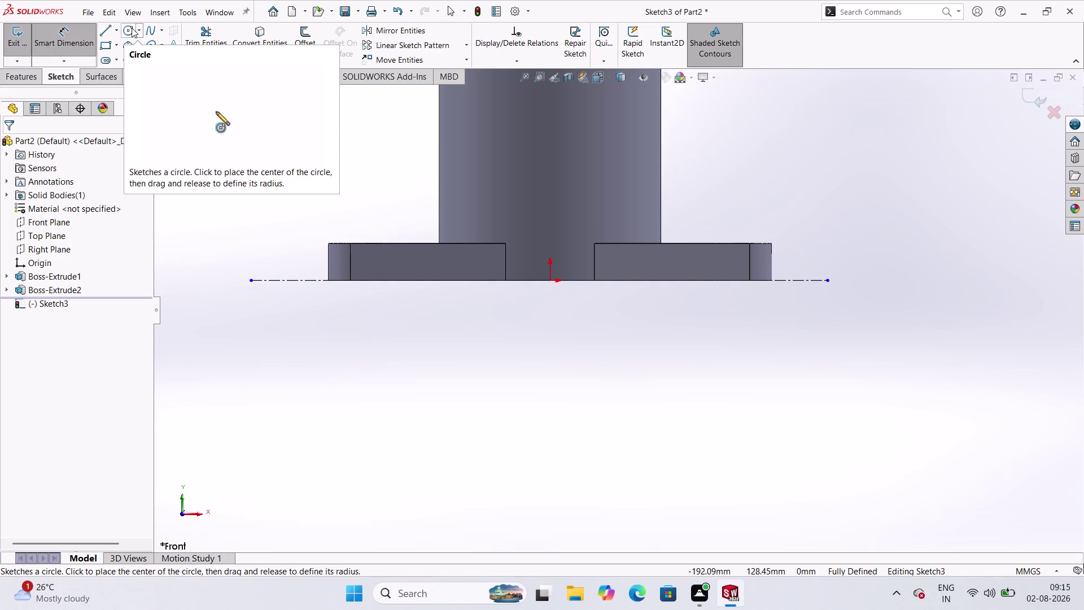
Draw a circle centred 30 mm below the horizontal centerline.
click(131, 28)
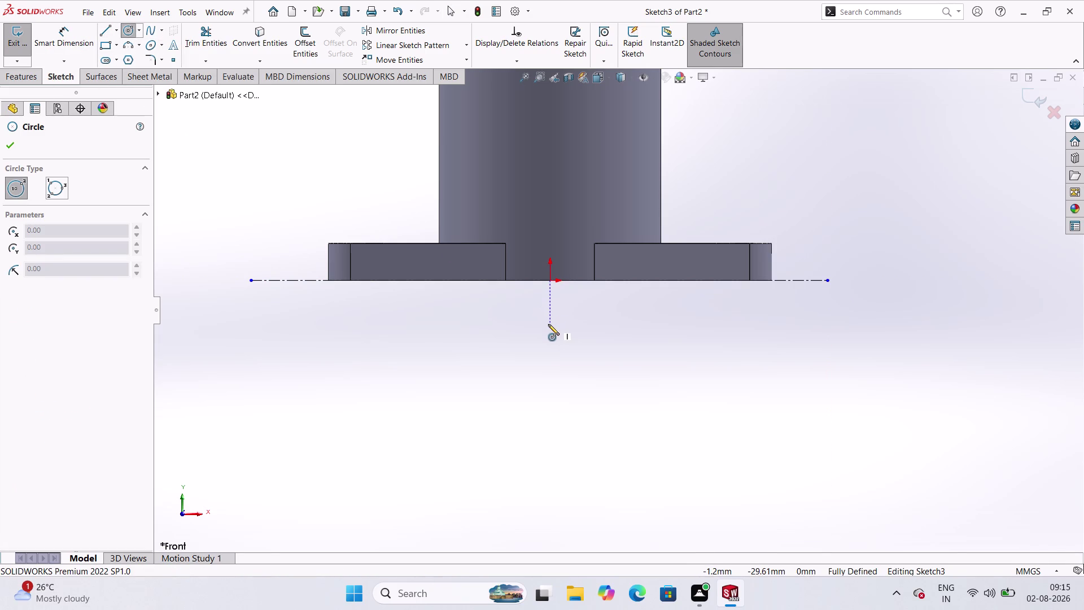
click(548, 324)
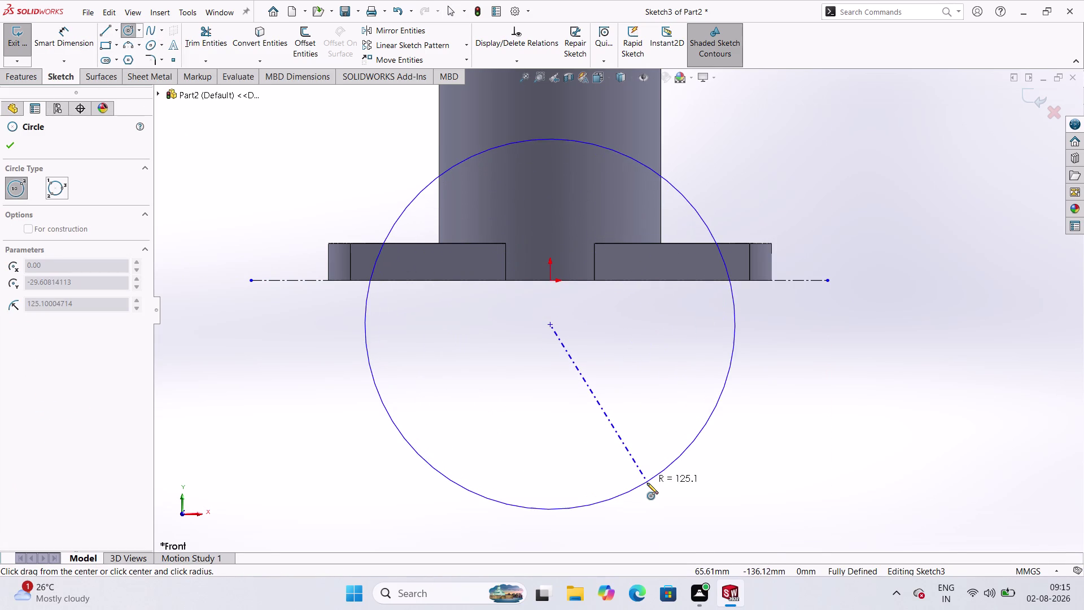
click(630, 457)
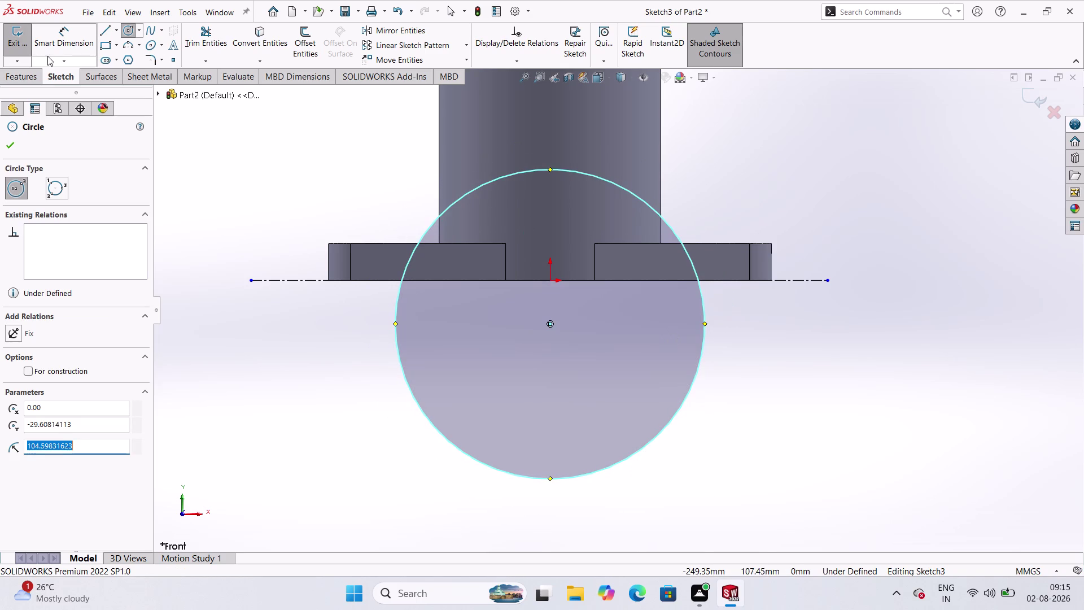
click(50, 55)
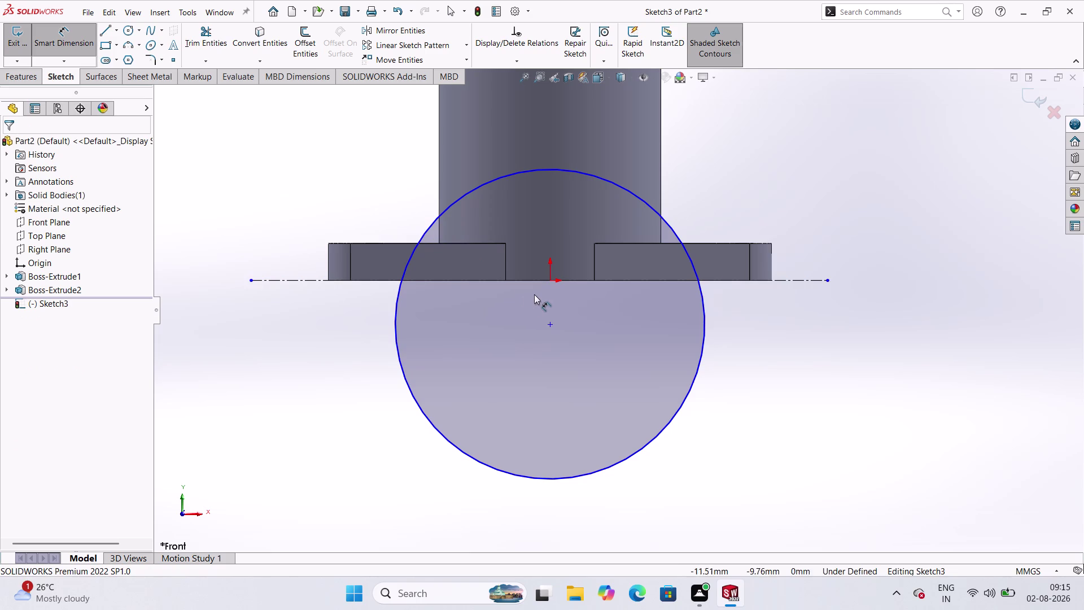
click(524, 280)
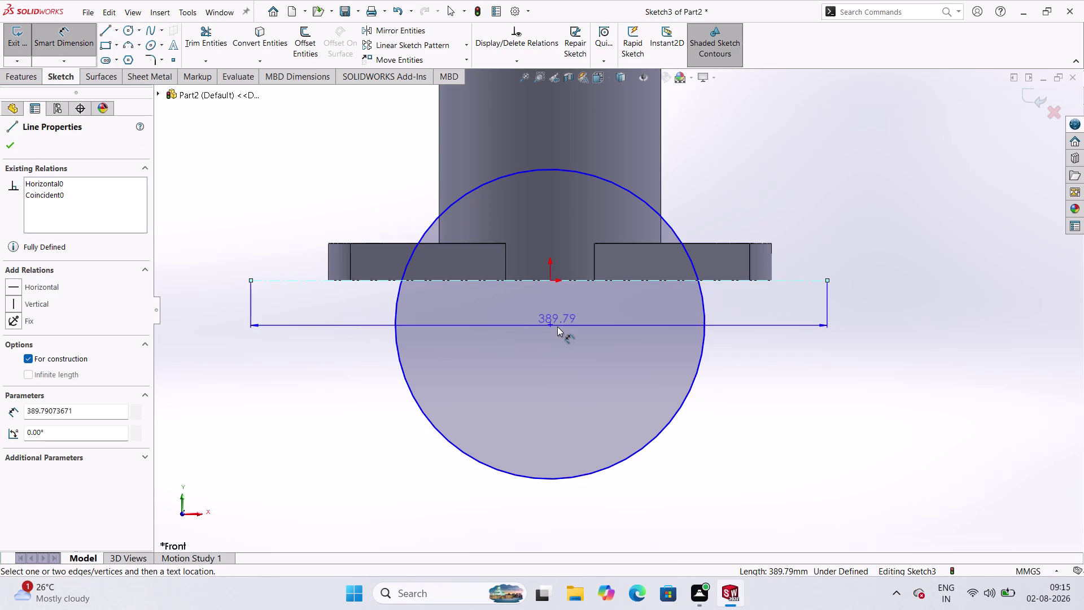
click(551, 323)
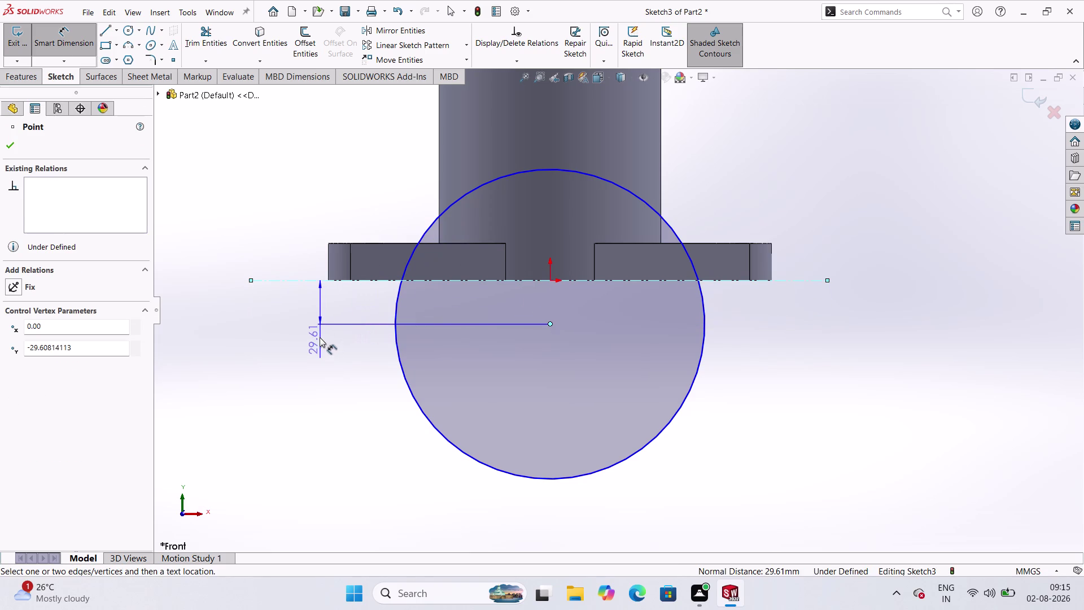
click(315, 333)
text(30)
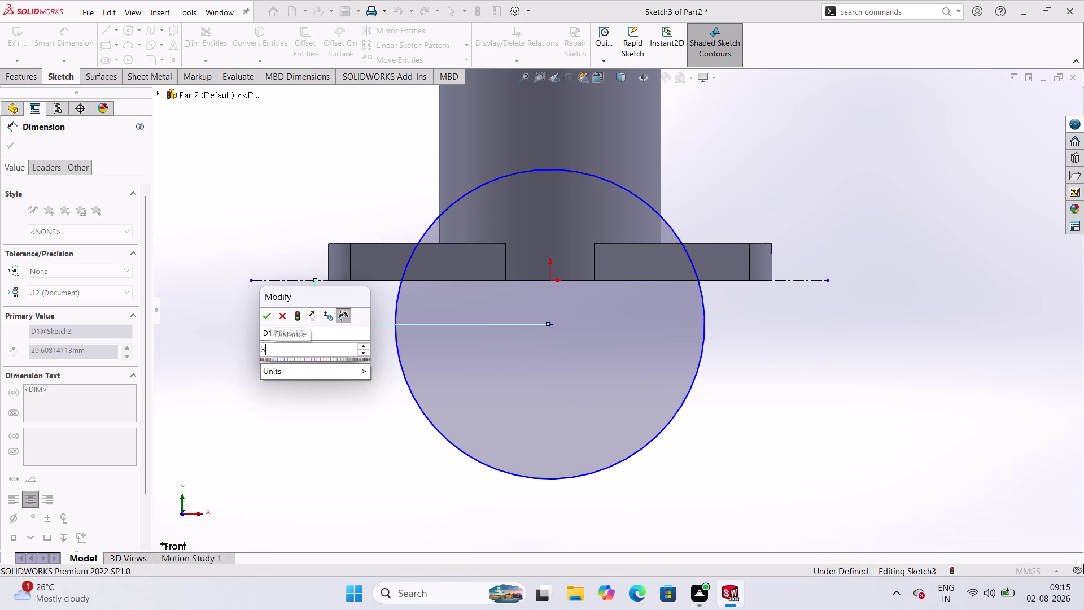
key(Return)
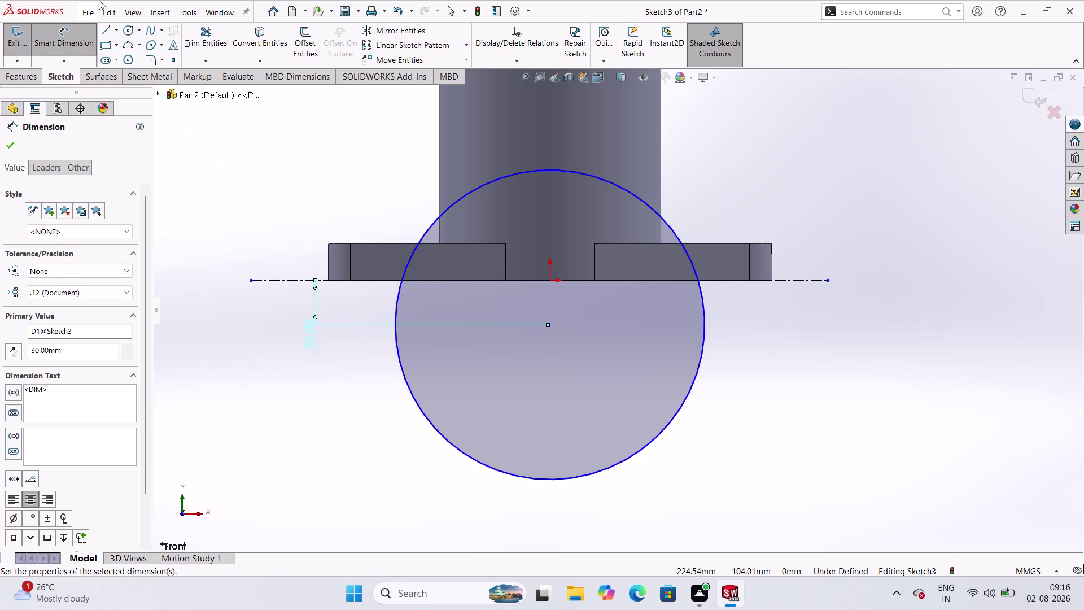
Dimension the circle's diameter to 210 mm, correcting a mistyped value.
click(703, 340)
click(761, 363)
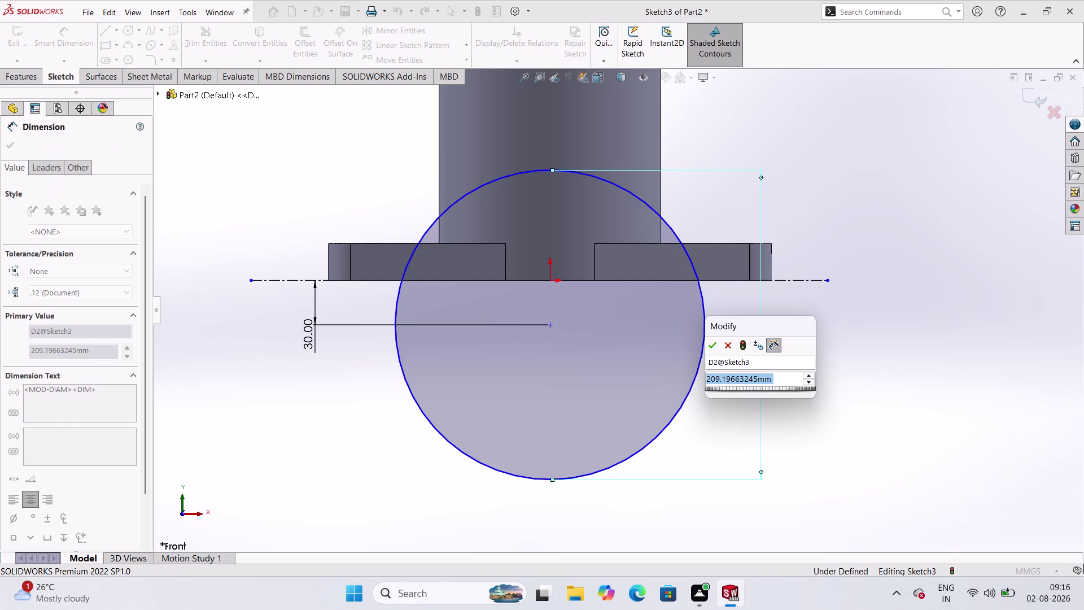
text(10)
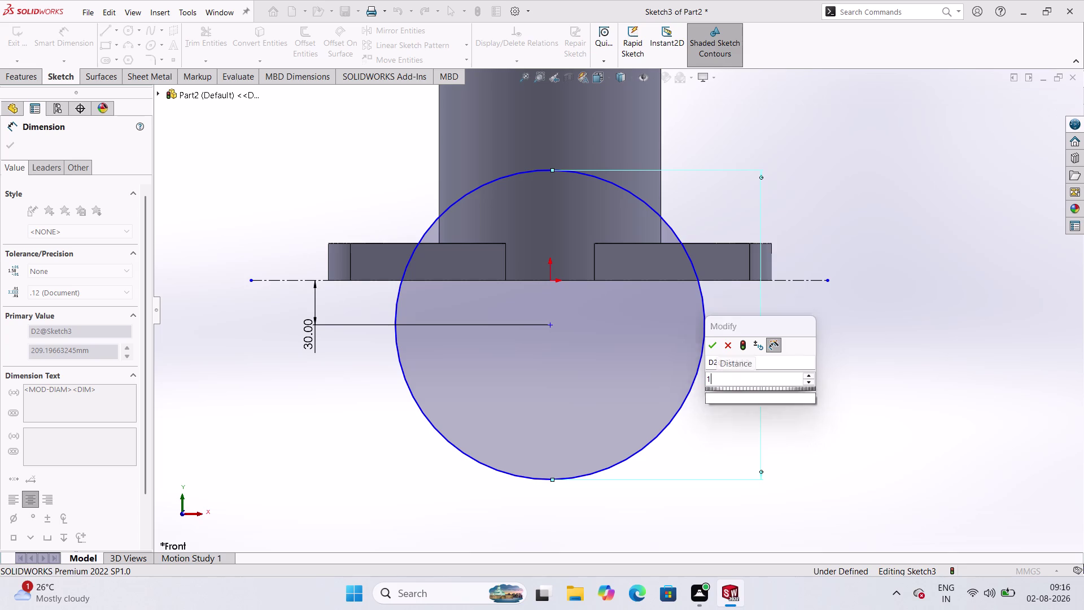
text(5)
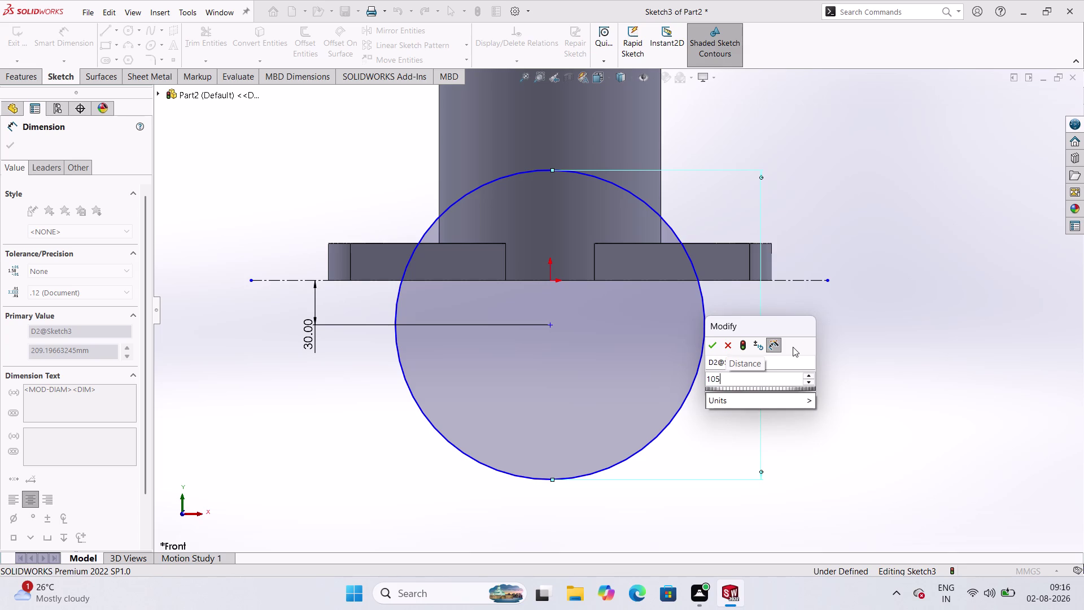
key(BackSpace)
key(BackSpace)
key(BackSpace)
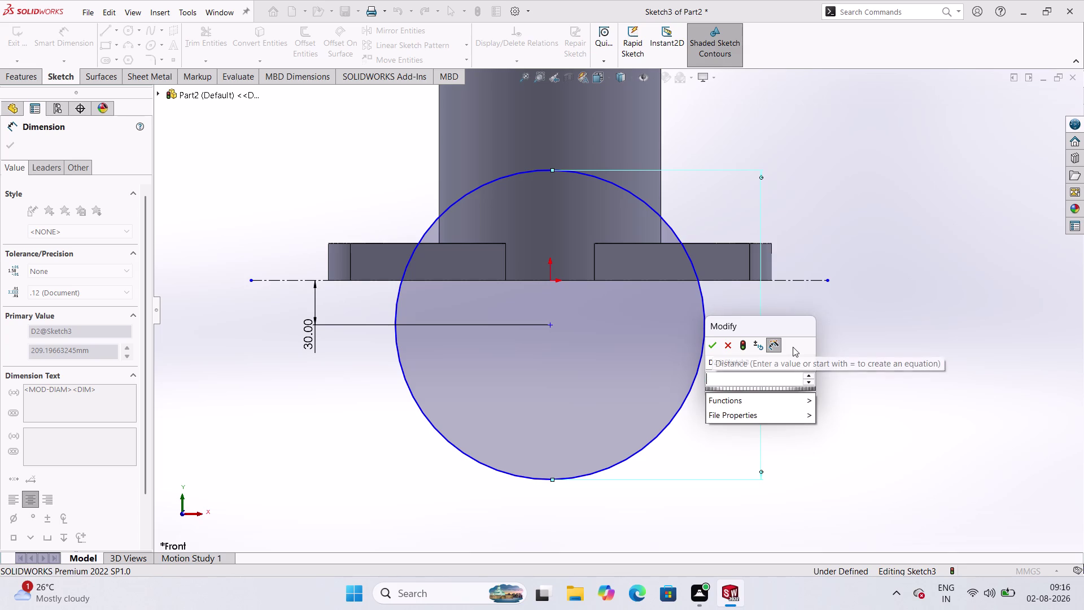
text(210)
key(Return)
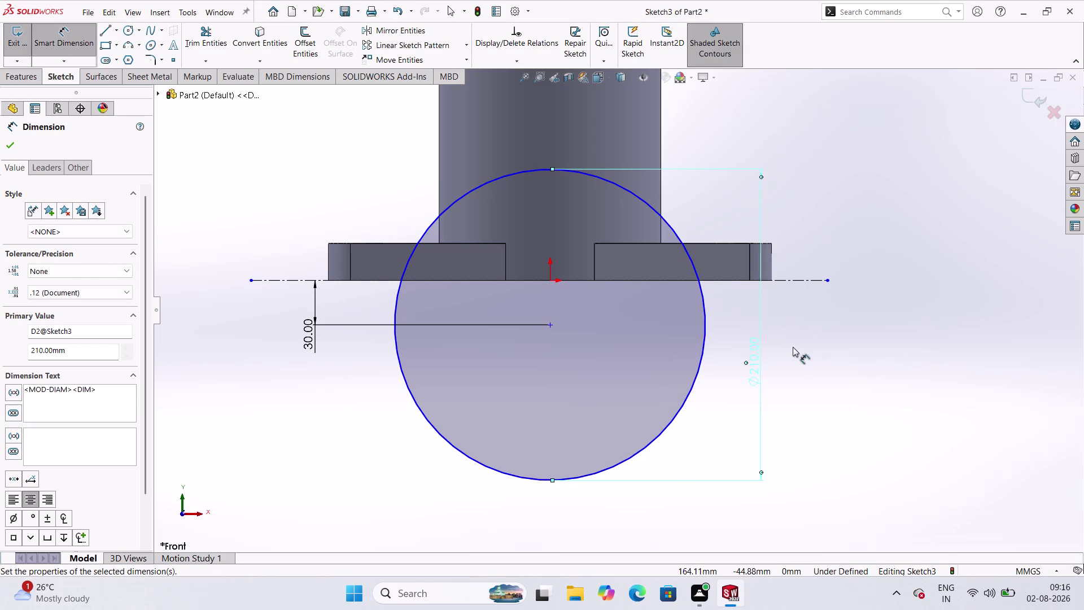
click(802, 370)
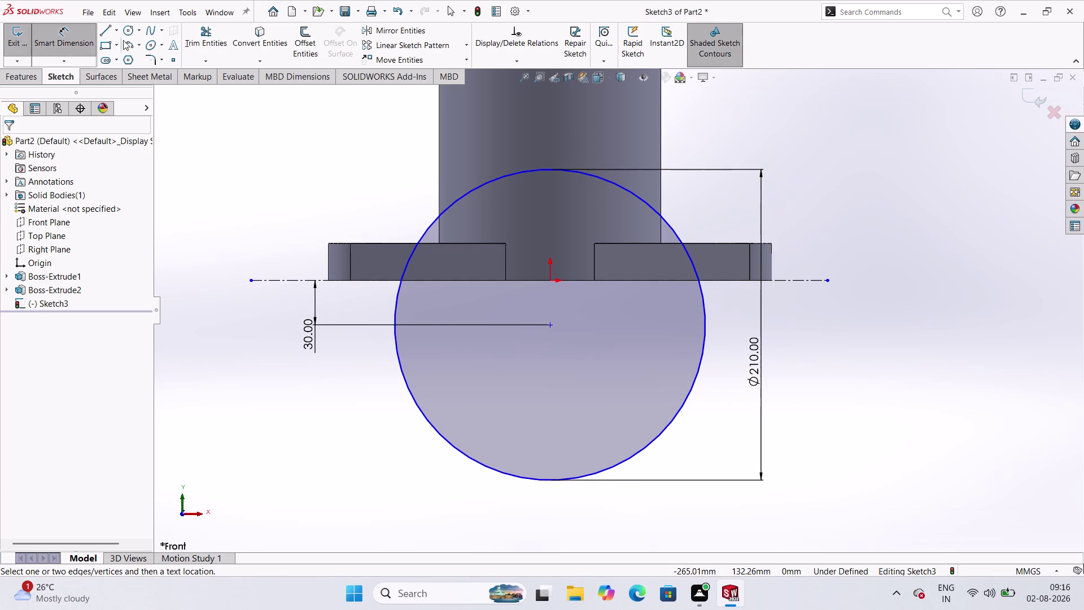
click(125, 35)
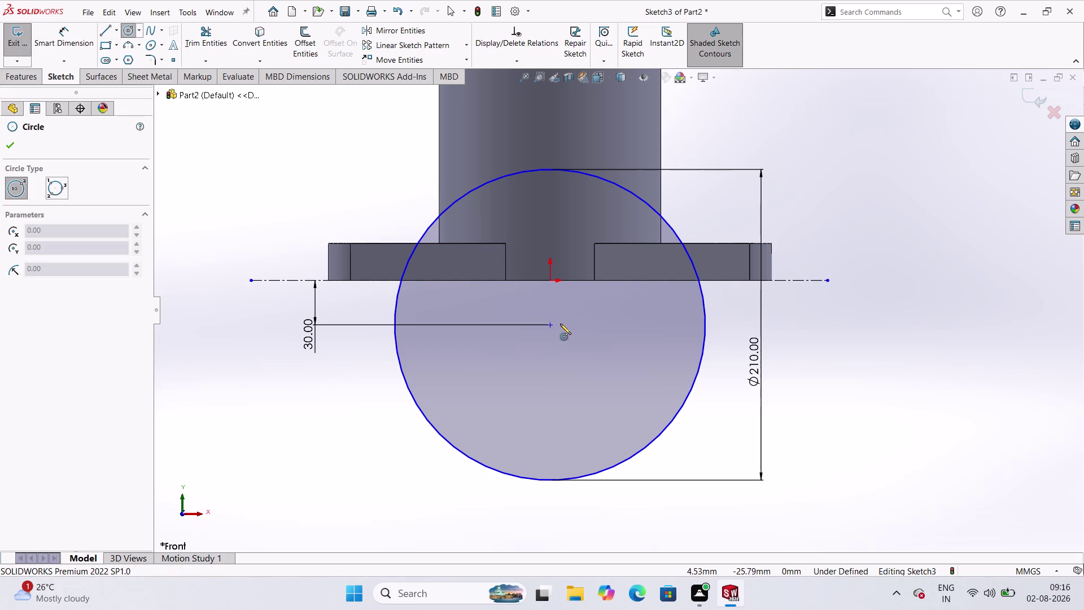
Draw a concentric inner circle and dimension it Ø80.
click(552, 327)
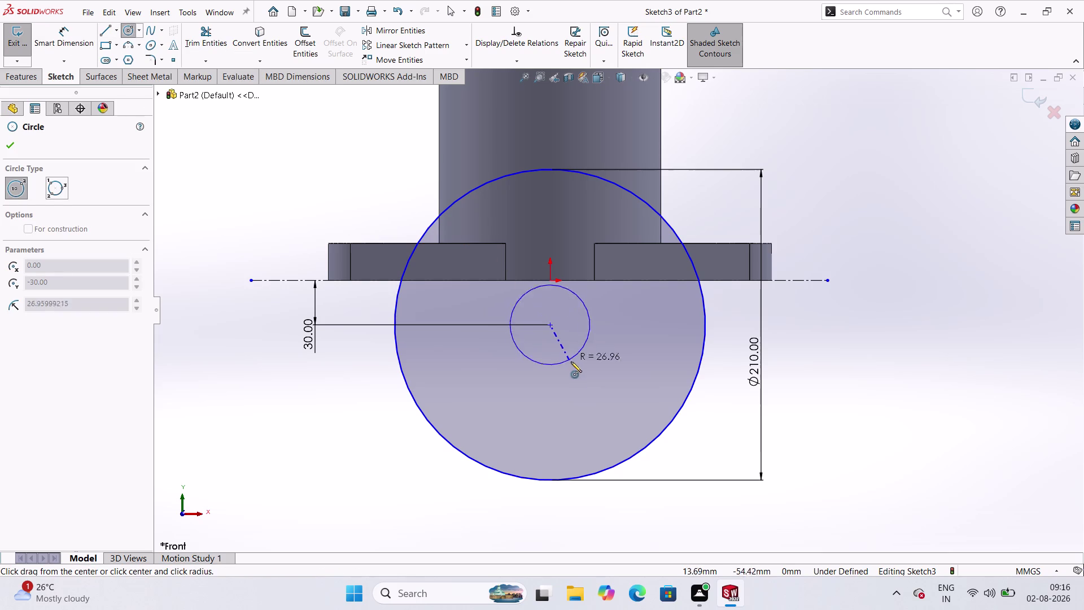
click(576, 443)
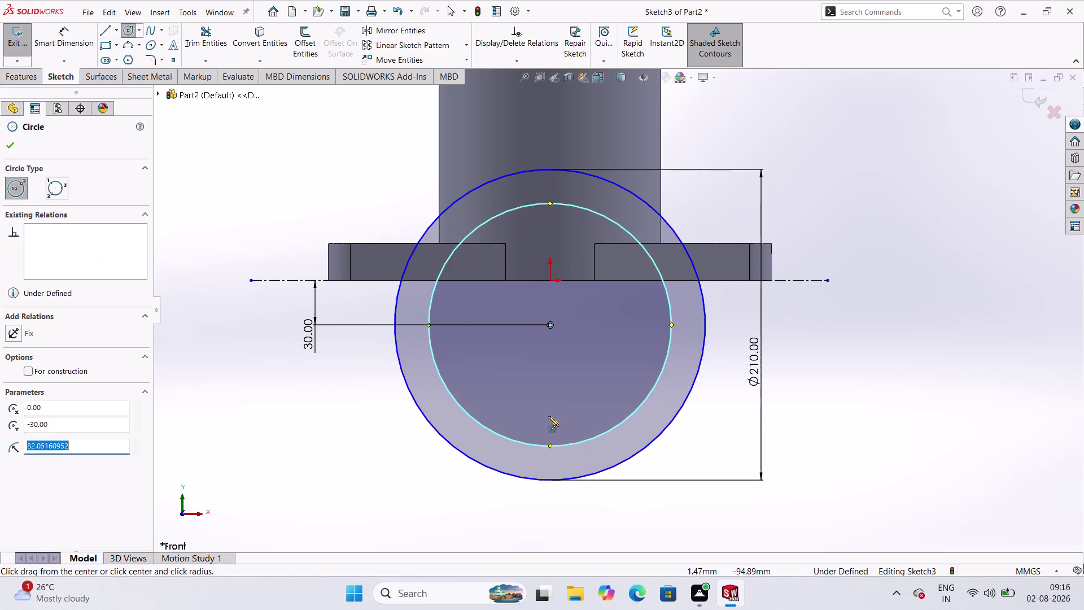
click(3, 94)
click(80, 58)
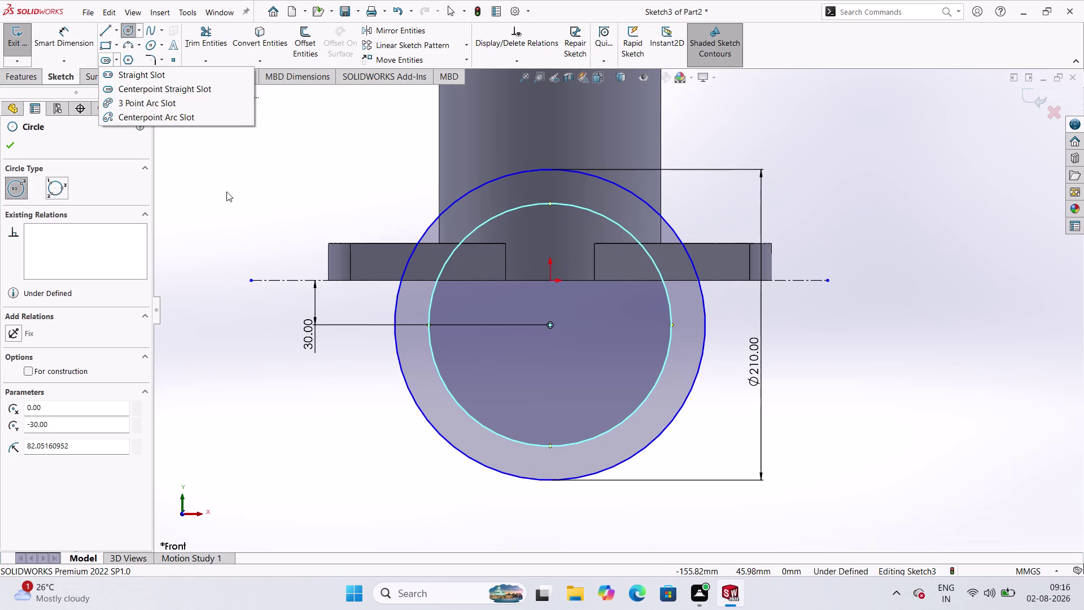
click(59, 41)
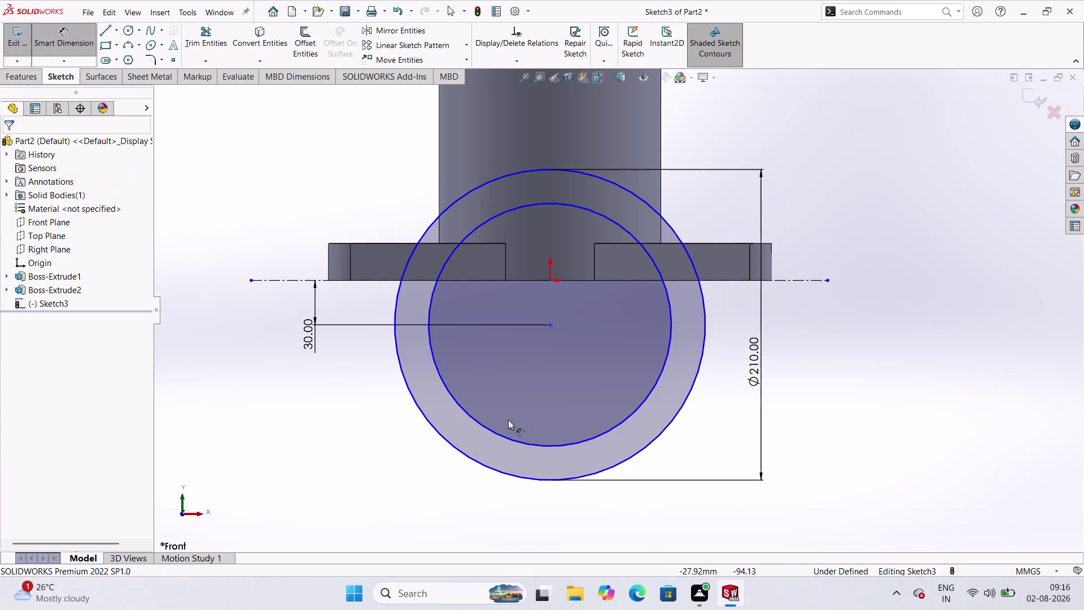
click(491, 428)
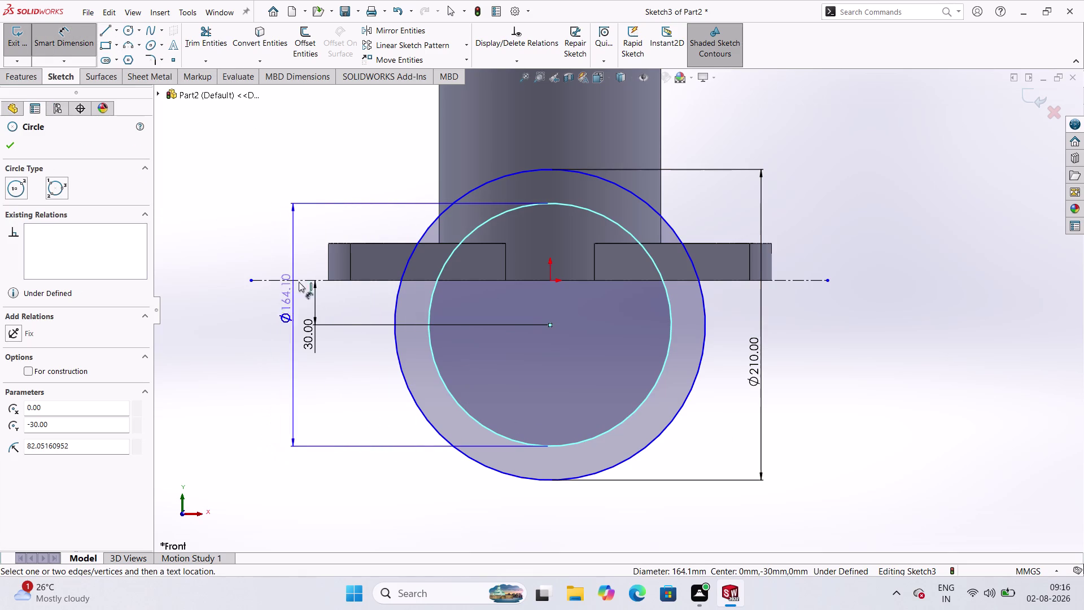
click(301, 406)
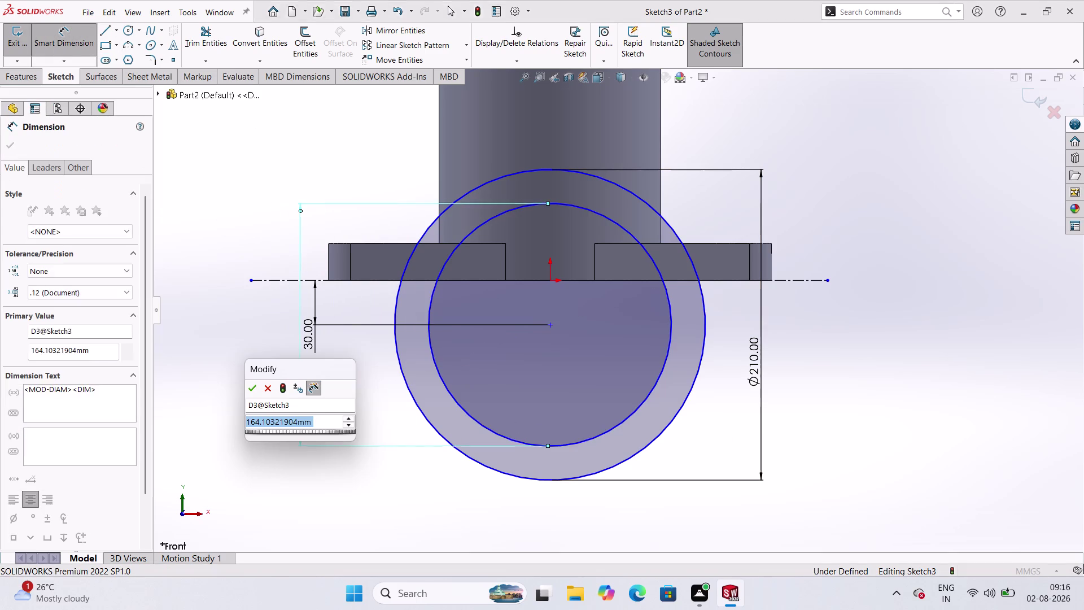
text(8)
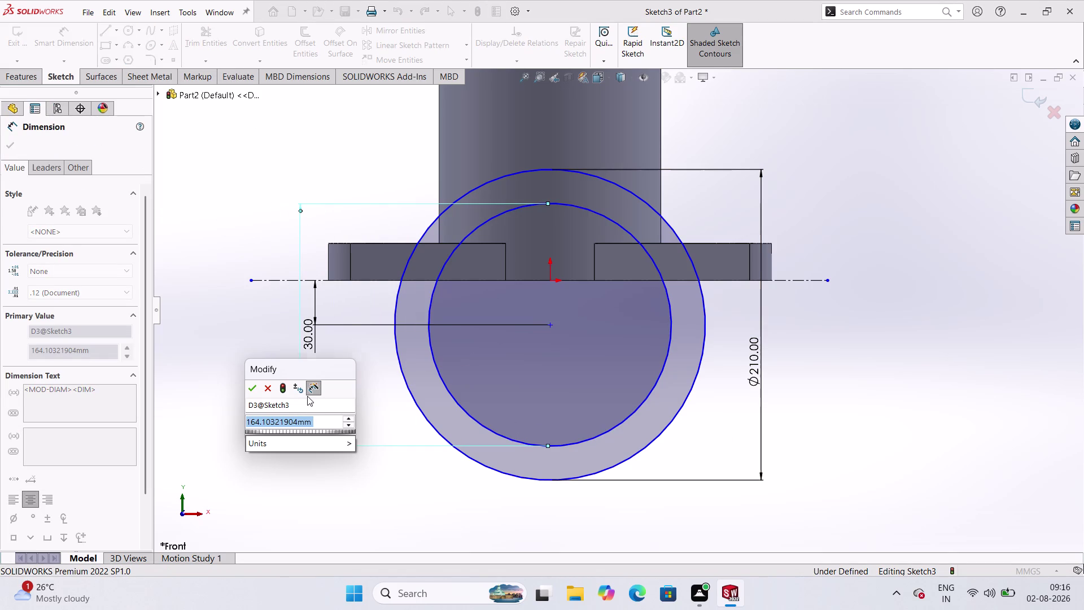
text(0)
key(Return)
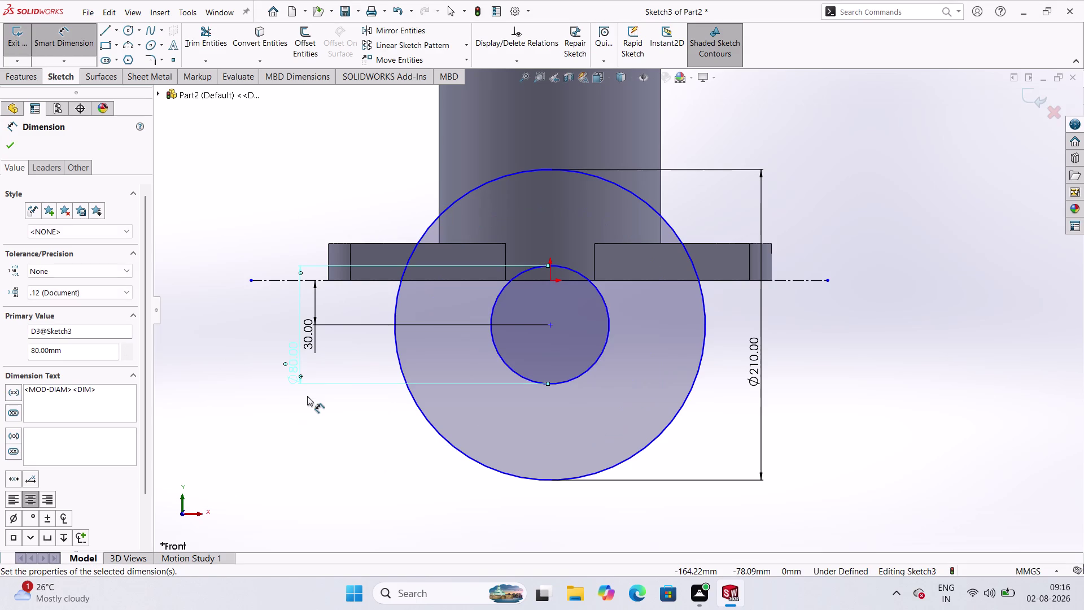
Change the inner circle's diameter from 80 to 160 mm.
double_click(296, 359)
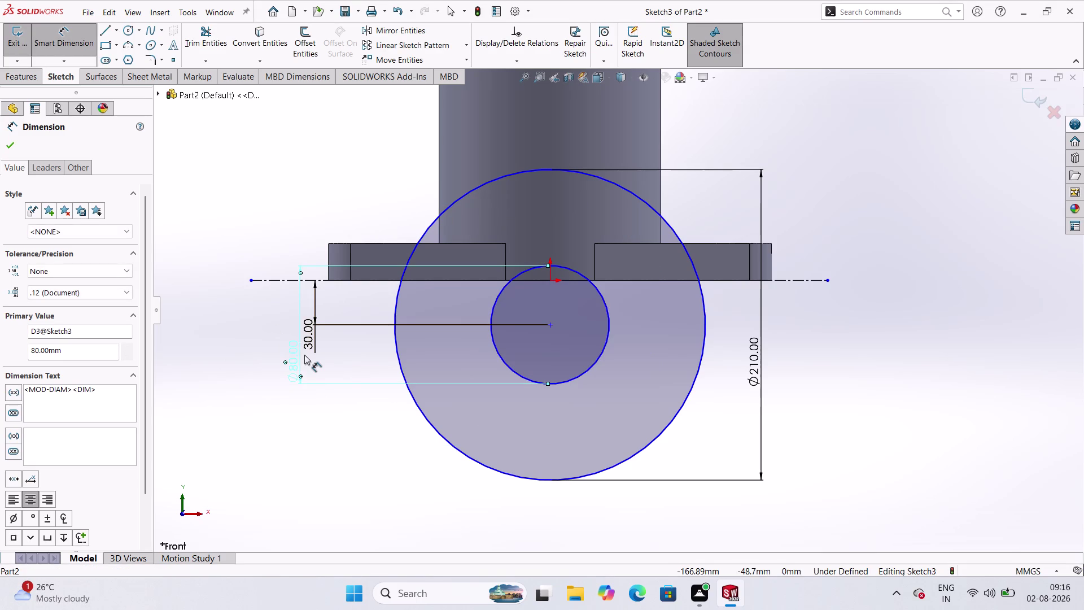
double_click(290, 359)
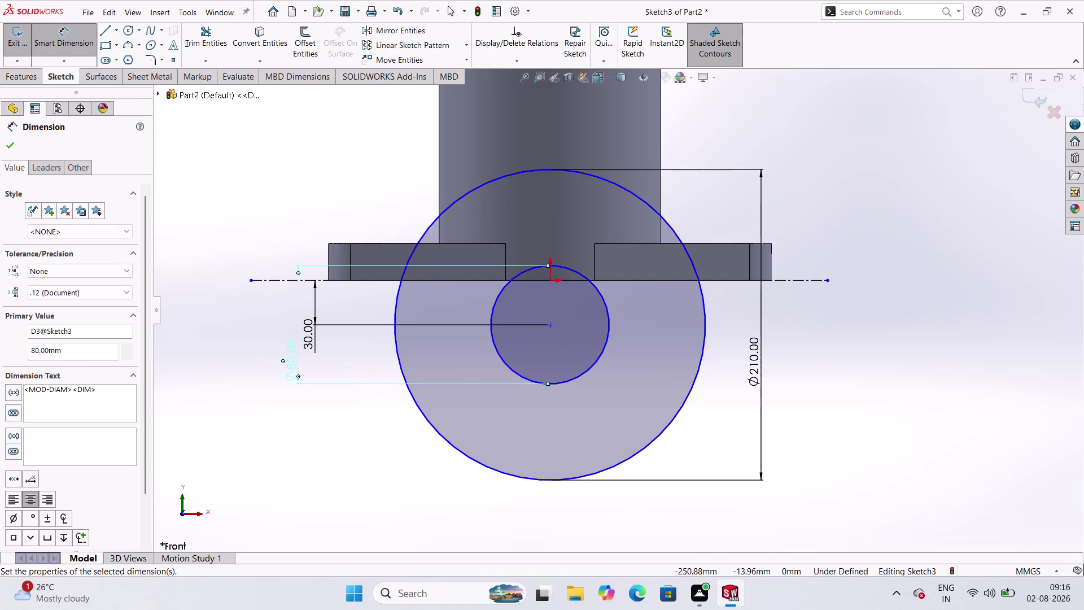
click(10, 144)
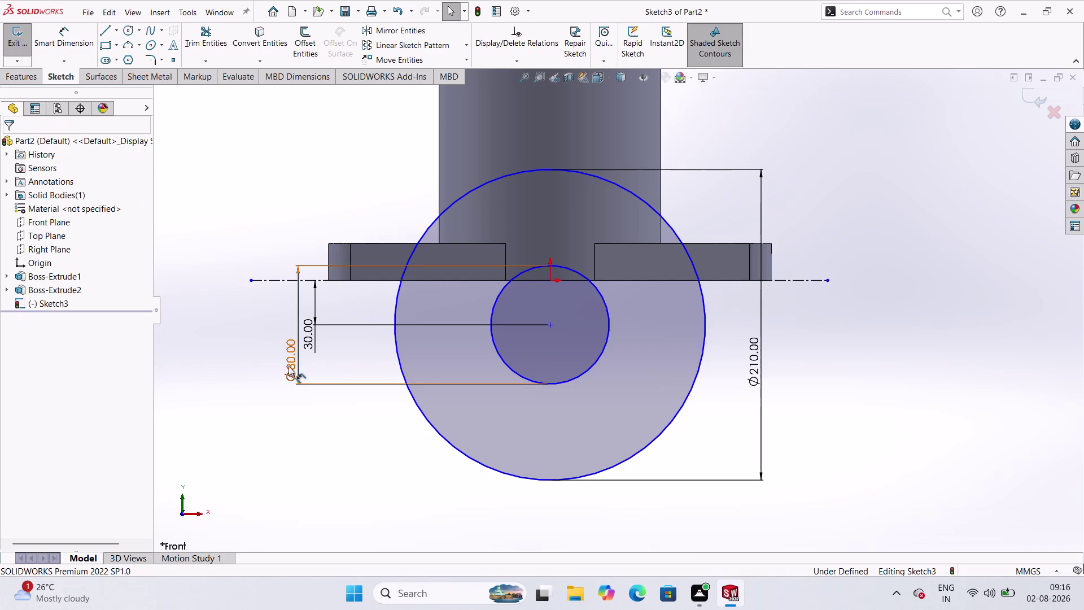
double_click(287, 364)
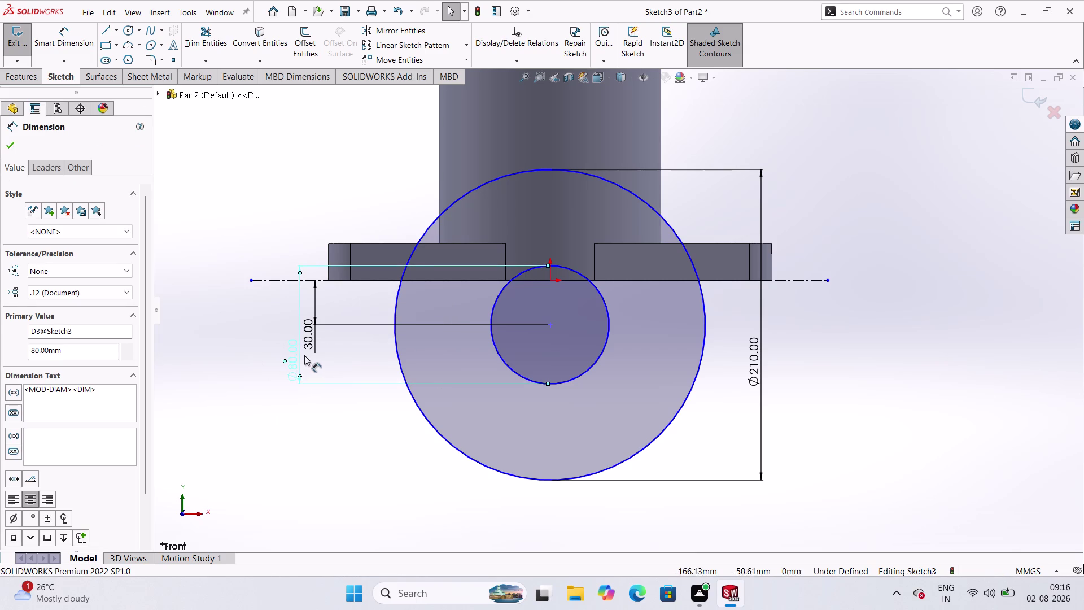
double_click(299, 355)
text(1)
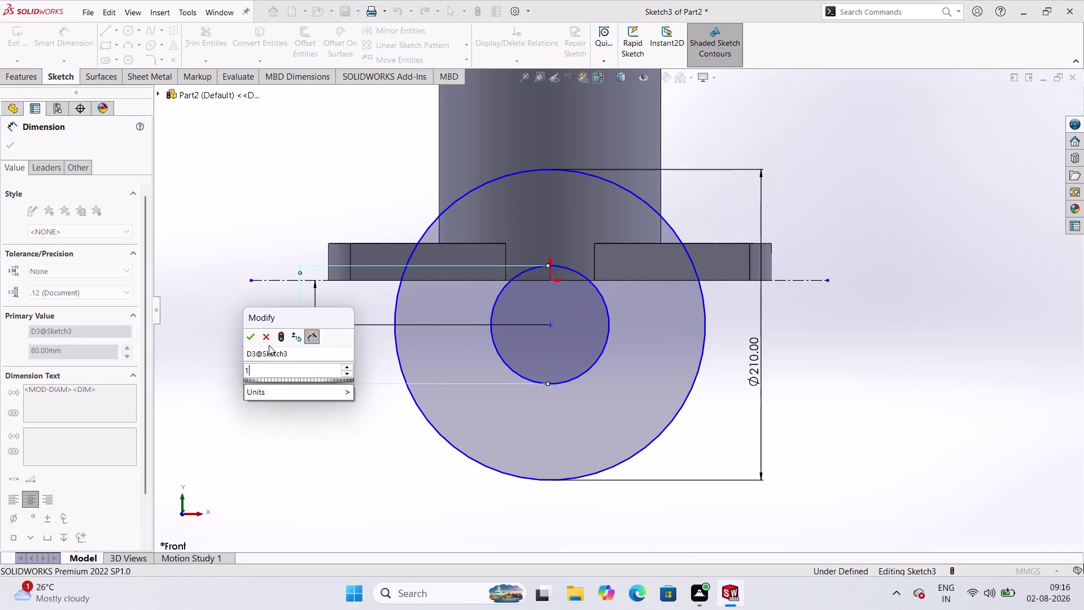
text(60)
key(Return)
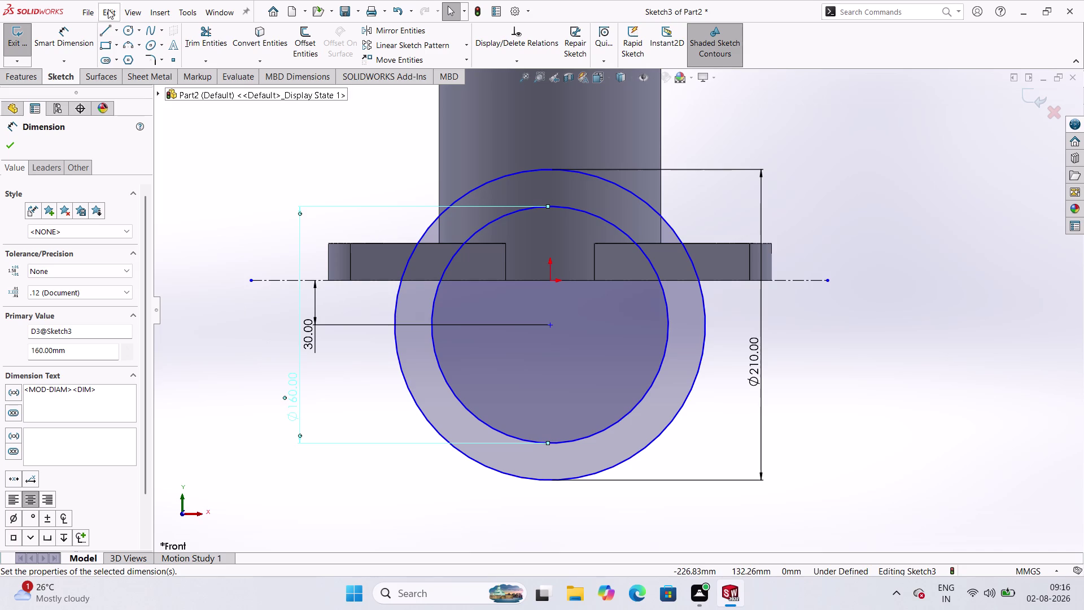
click(9, 146)
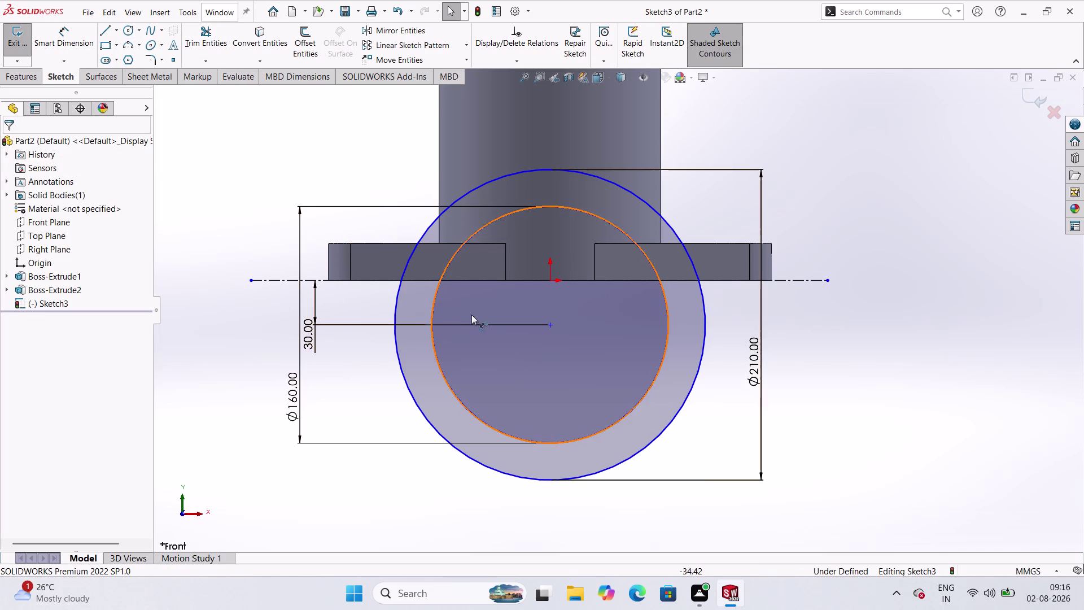
click(200, 36)
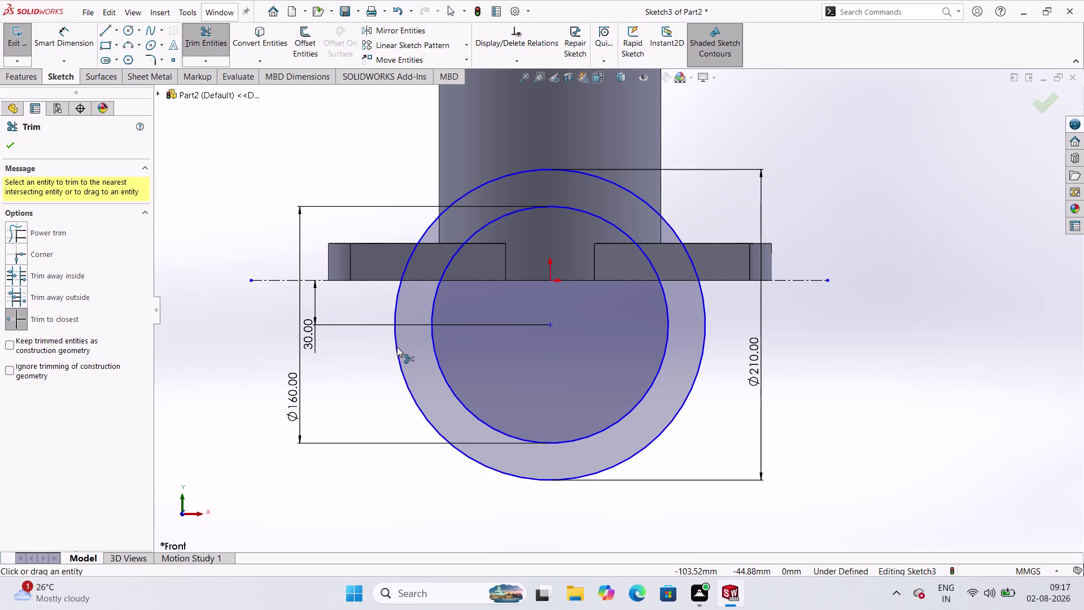
Trim away the lower halves of the Ø210 and Ø160 circles.
click(397, 347)
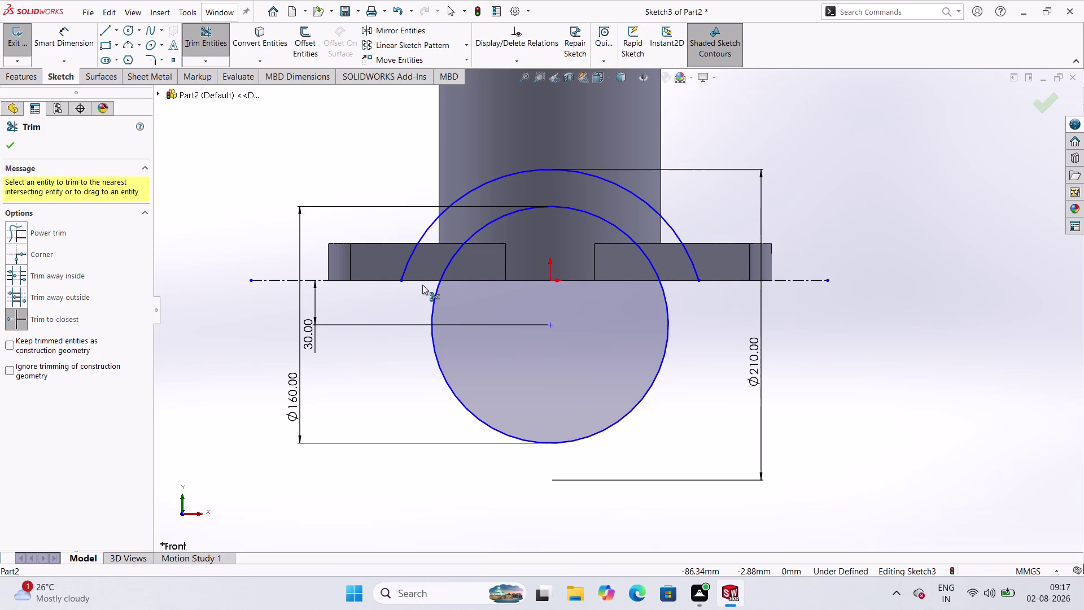
click(666, 342)
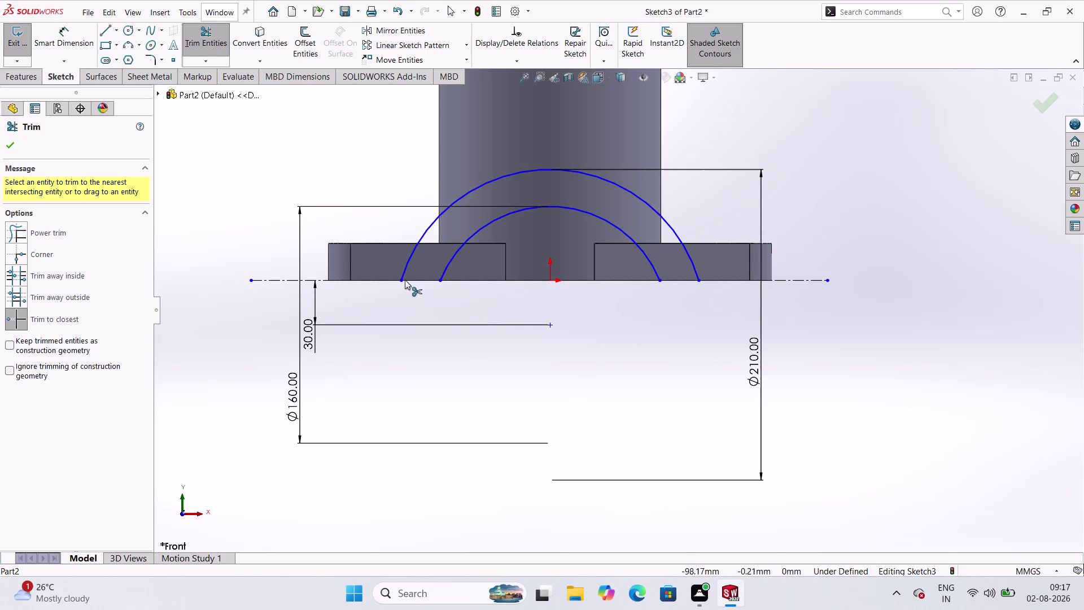
click(104, 33)
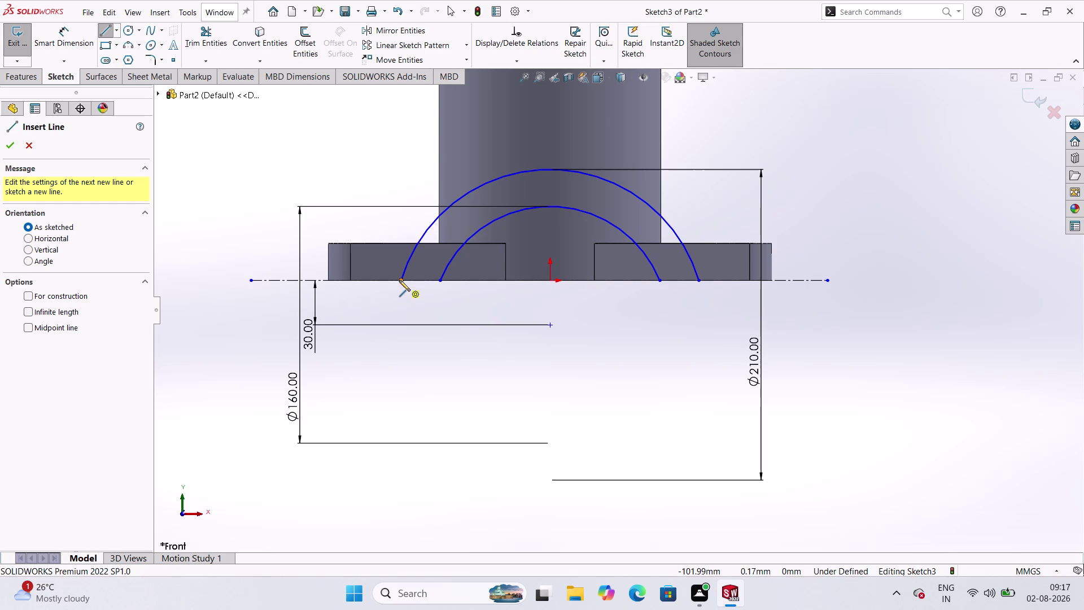
Draw two short lines joining the inner and outer arc ends, then exit Sketch3.
click(401, 279)
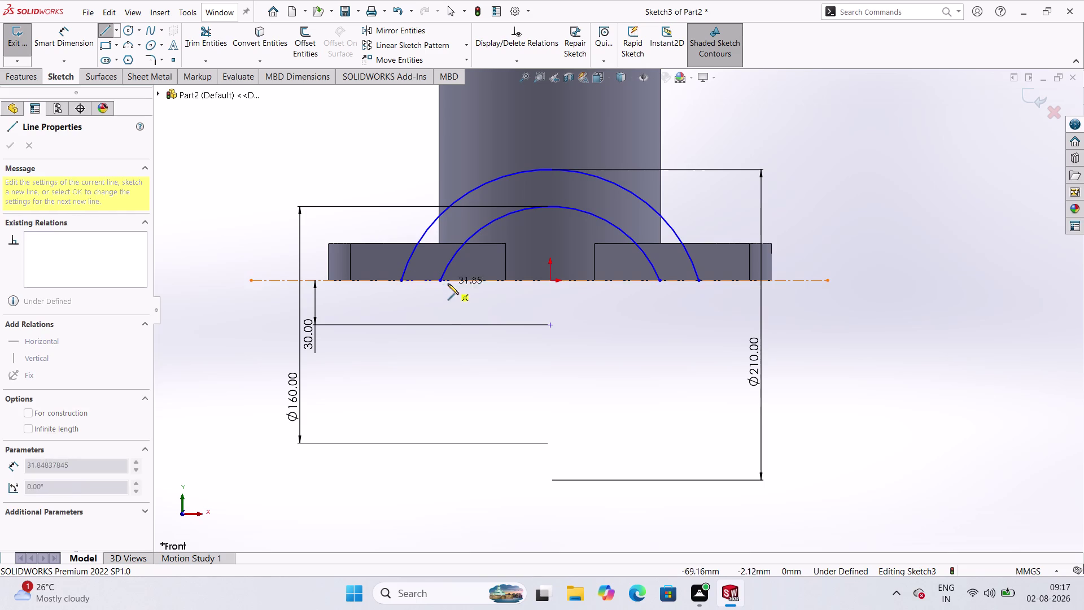
click(439, 284)
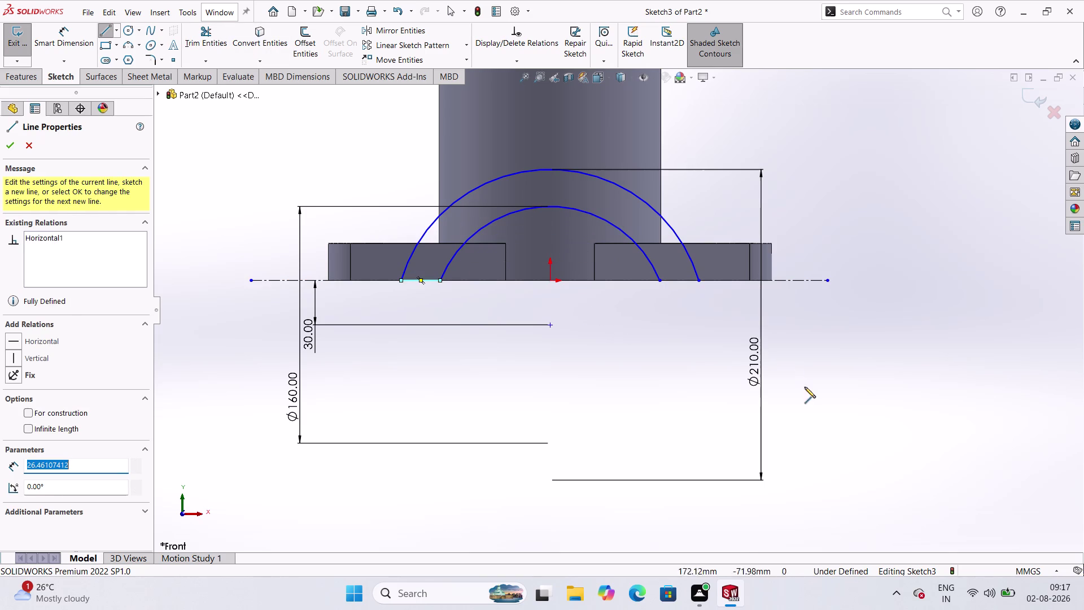
click(660, 281)
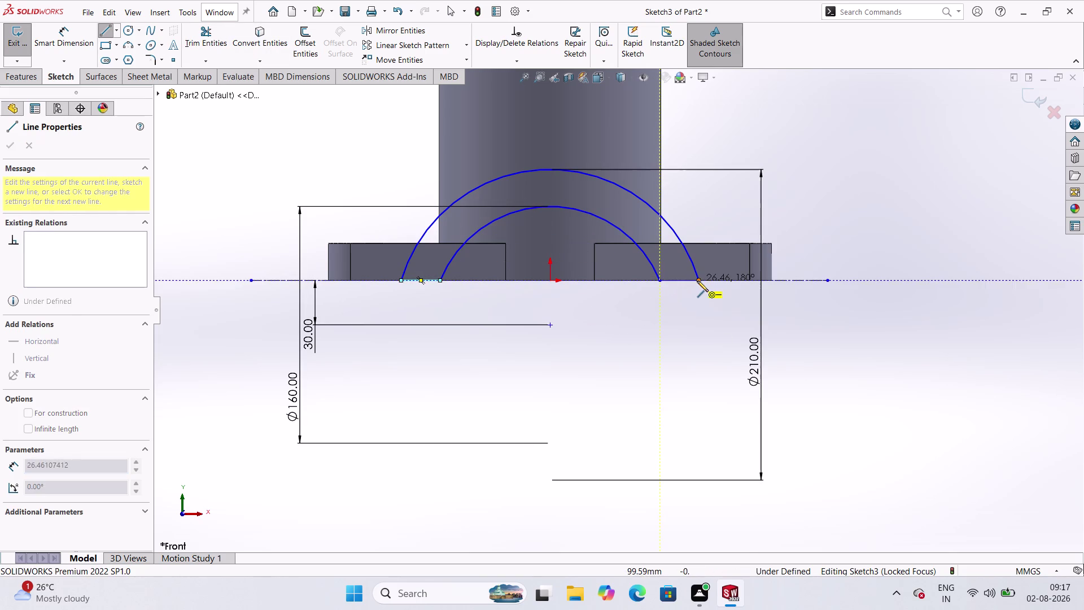
click(698, 281)
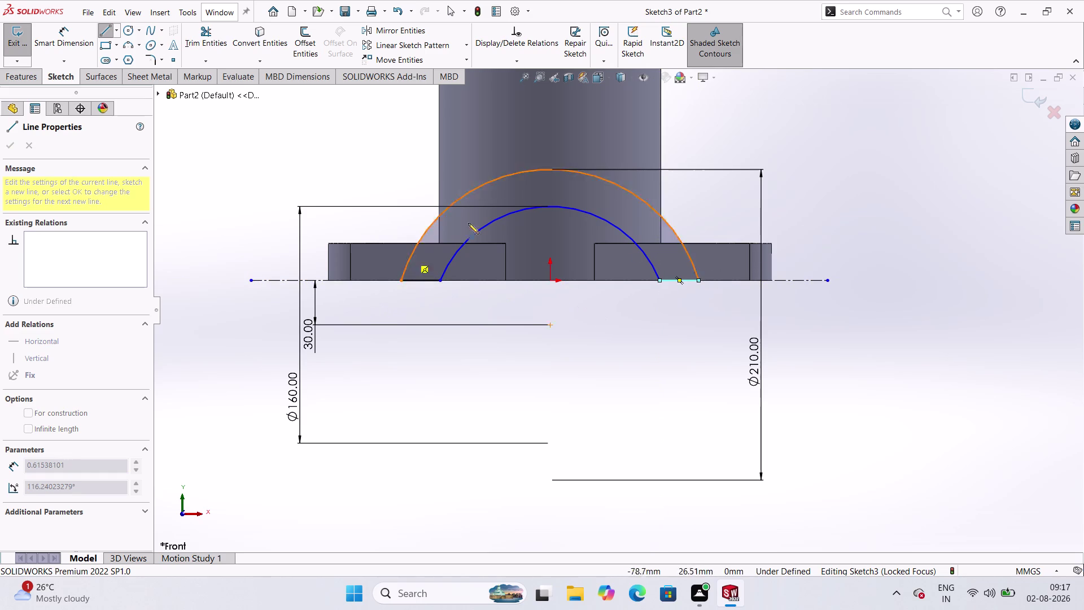
key(Escape)
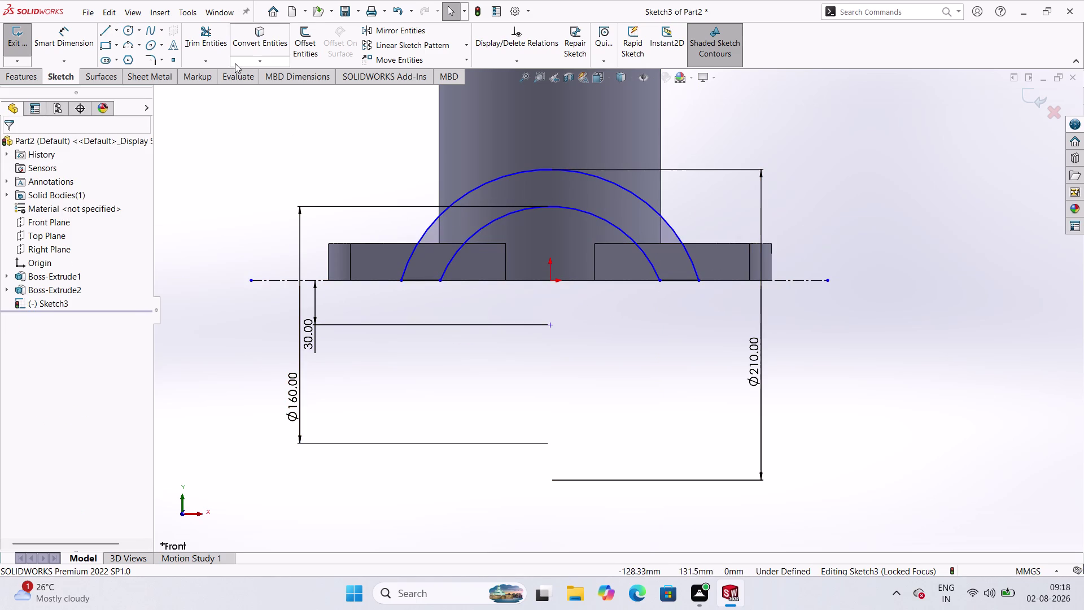
click(19, 42)
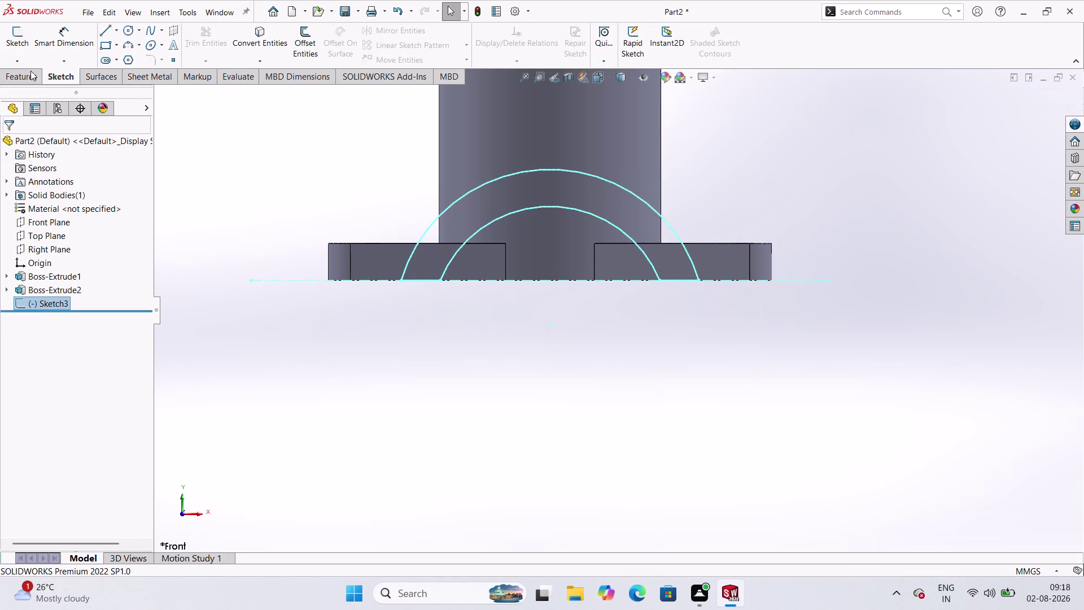
Extrude the half-ring sketch as a boss with the Mid Plane end condition.
click(28, 75)
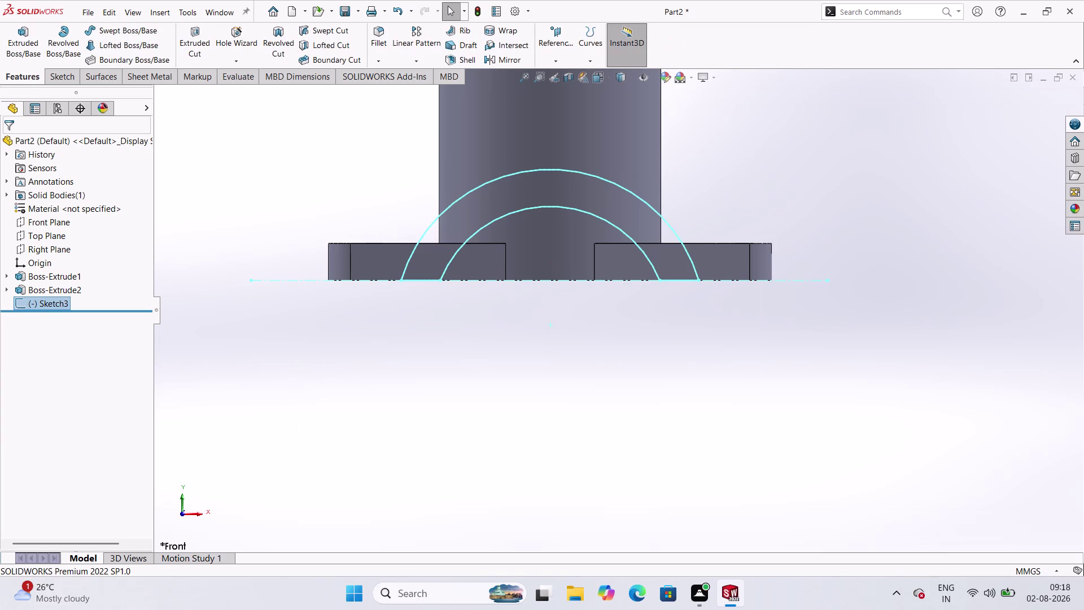
click(15, 45)
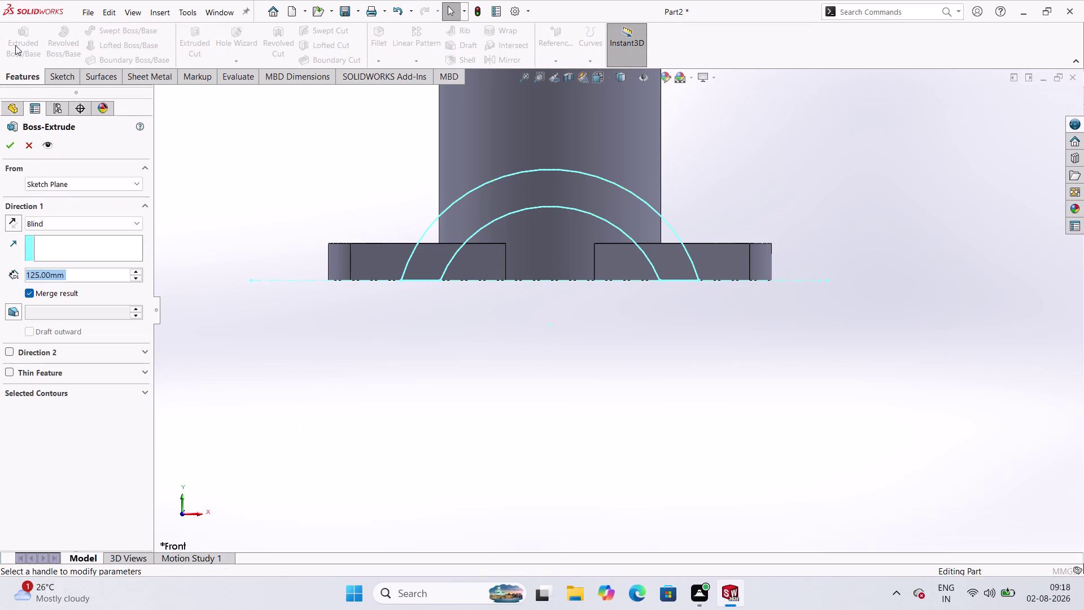
click(137, 224)
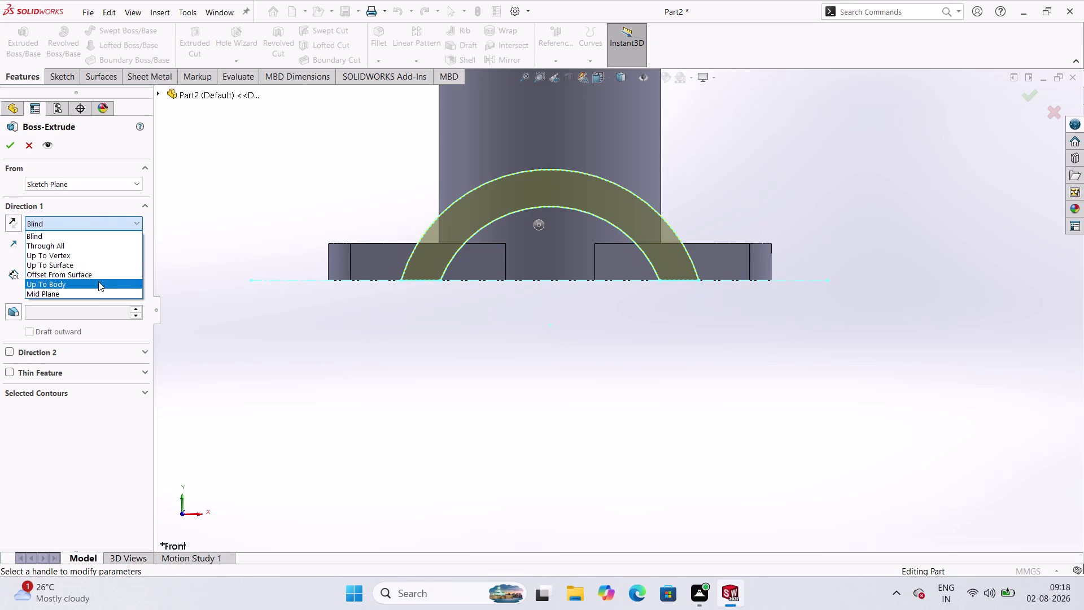
click(82, 298)
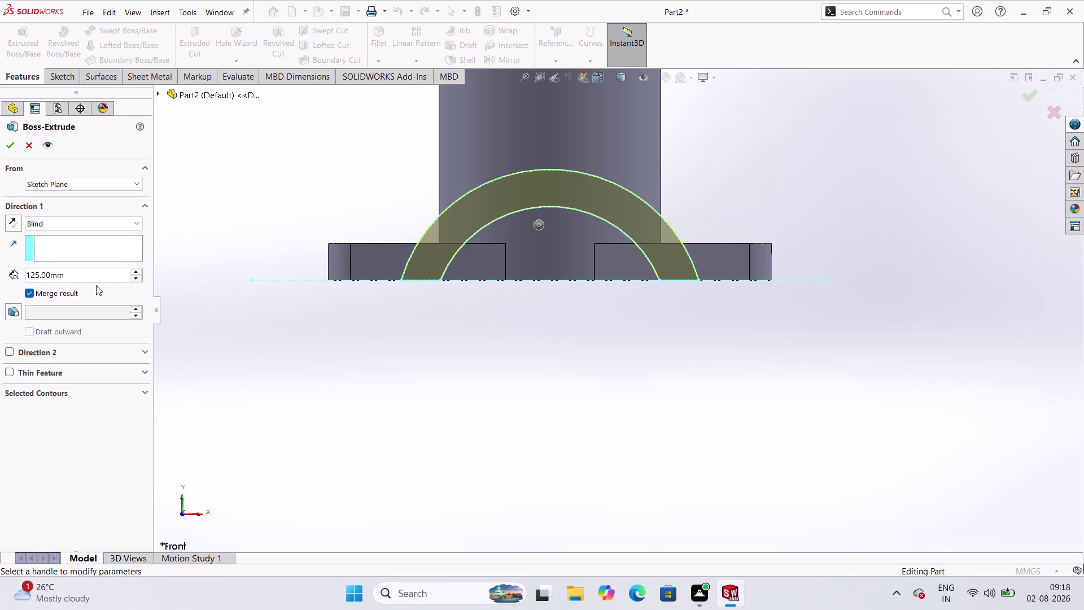
click(136, 222)
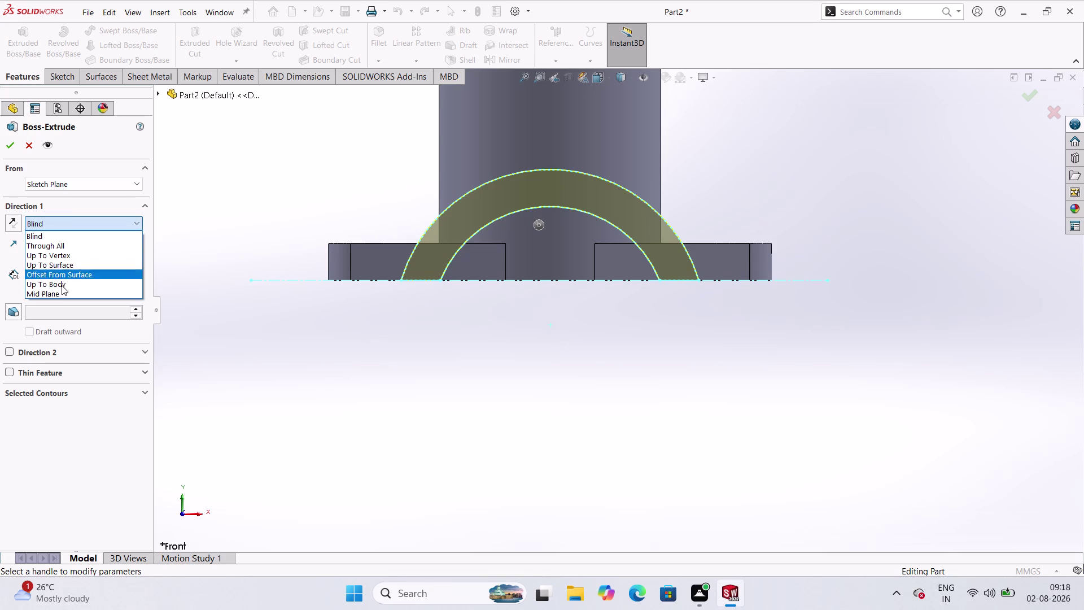
click(51, 290)
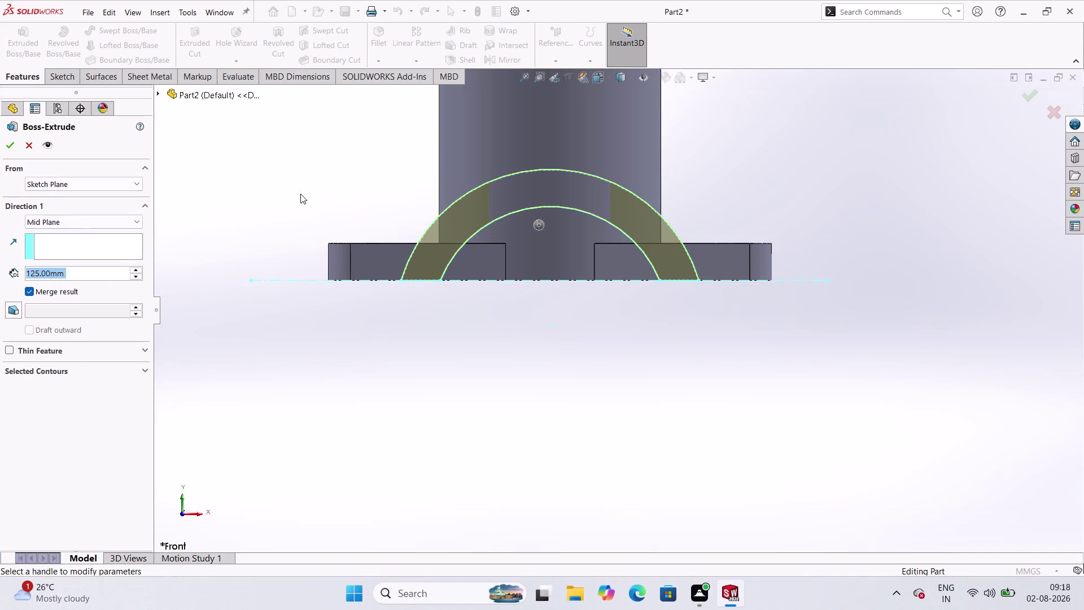
middle_drag(579, 149, 576, 167)
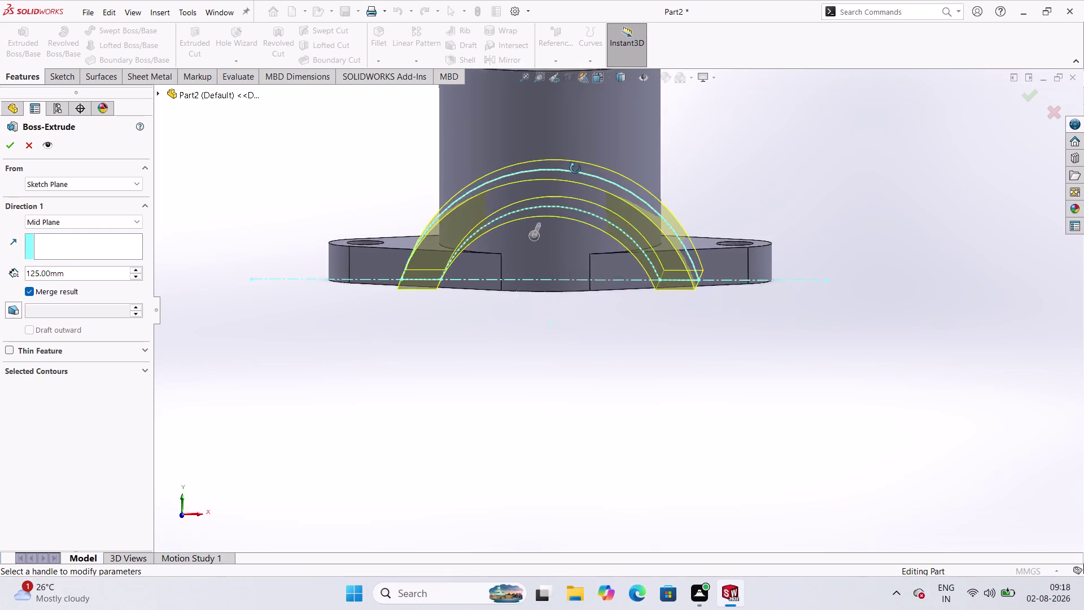
Orbit the part to inspect the half-ring extrusion preview from several angles.
middle_drag(575, 167, 575, 181)
middle_drag(574, 188, 546, 220)
scroll(up, 3)
middle_drag(554, 191, 553, 205)
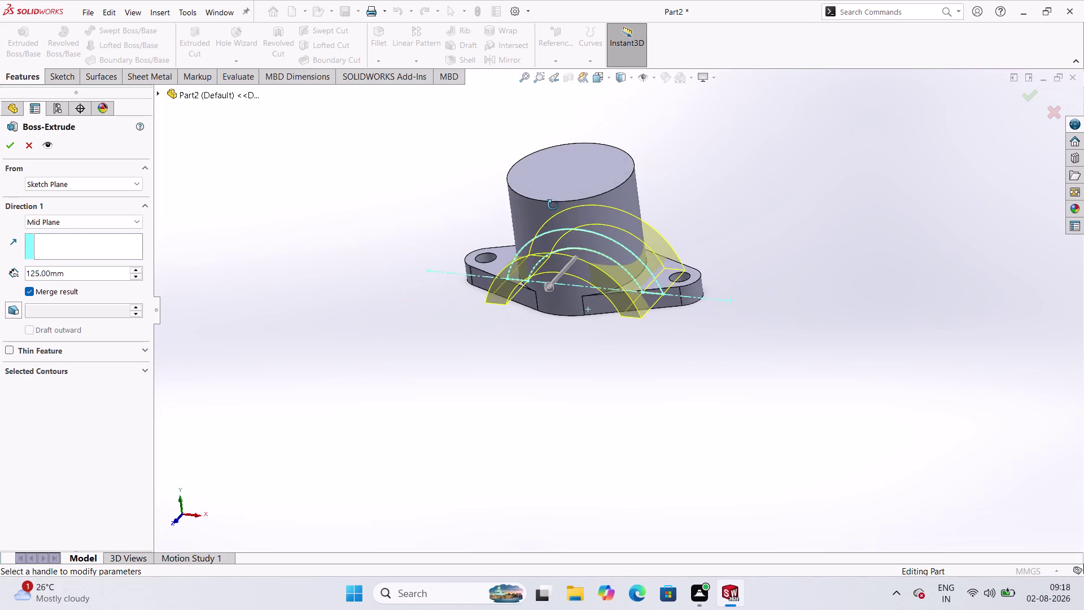
middle_drag(553, 205, 508, 296)
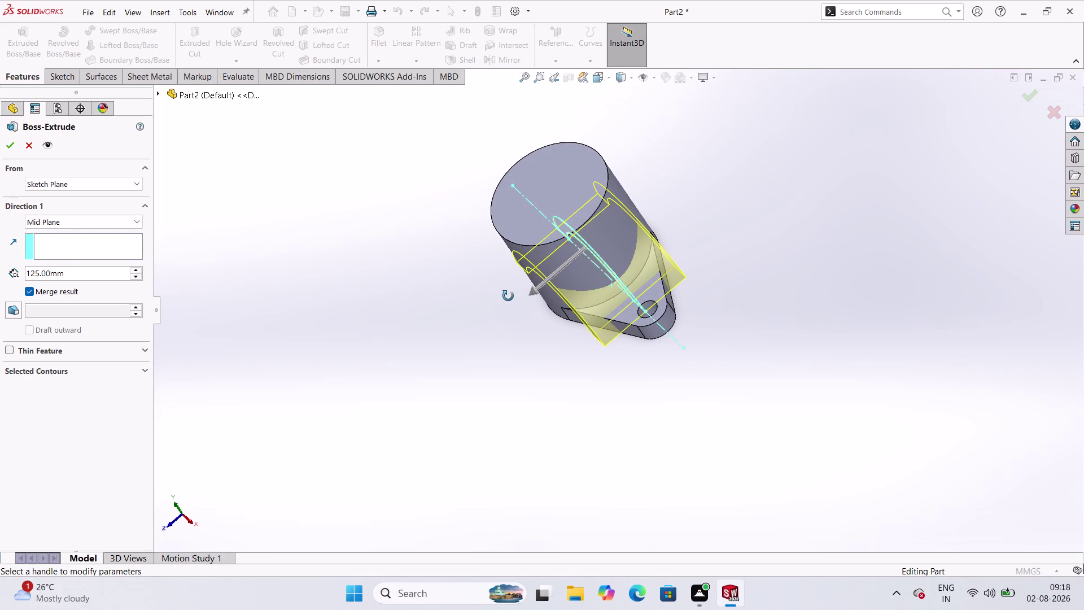
middle_drag(508, 296, 532, 256)
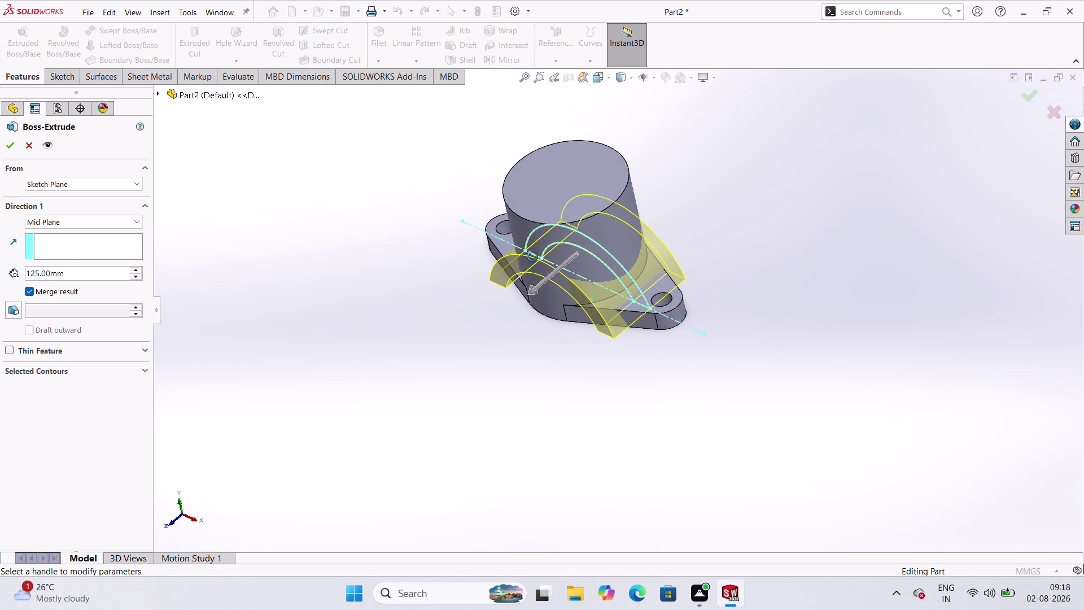
middle_drag(533, 257, 579, 146)
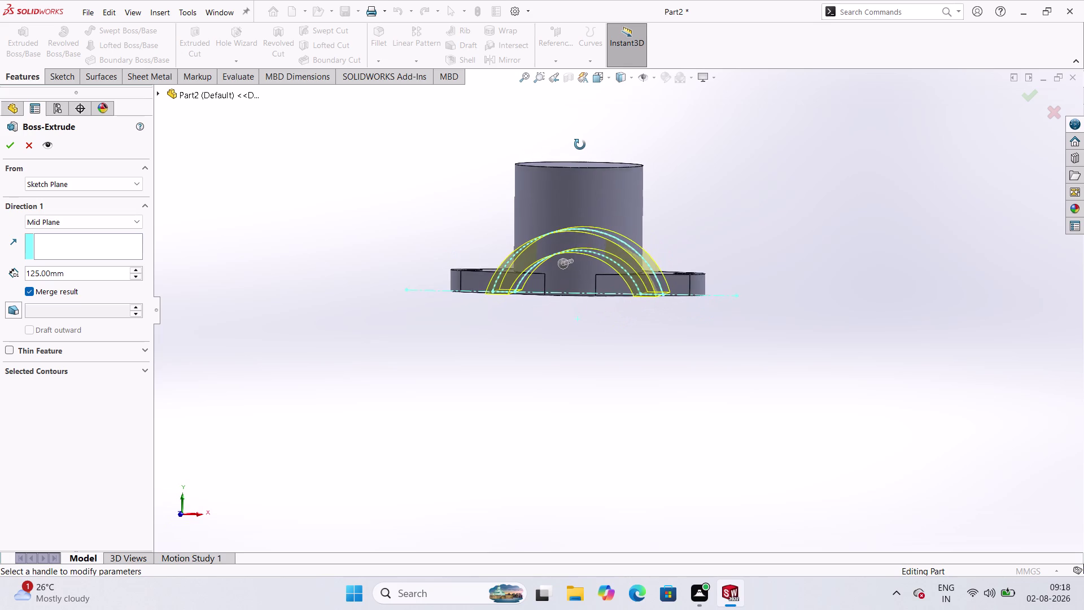
middle_drag(579, 146, 585, 138)
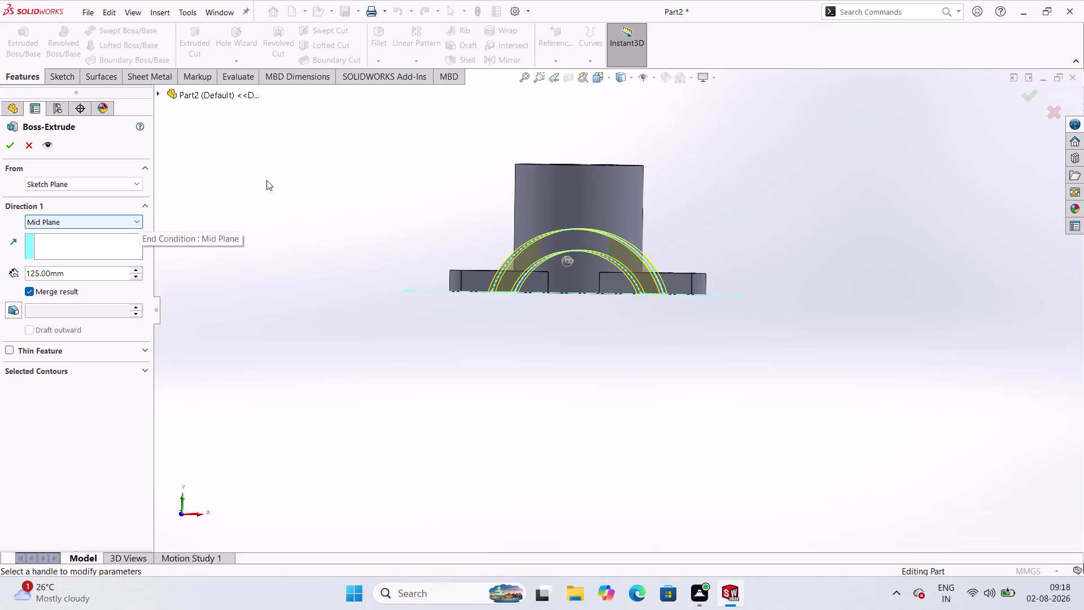
middle_drag(414, 147, 316, 302)
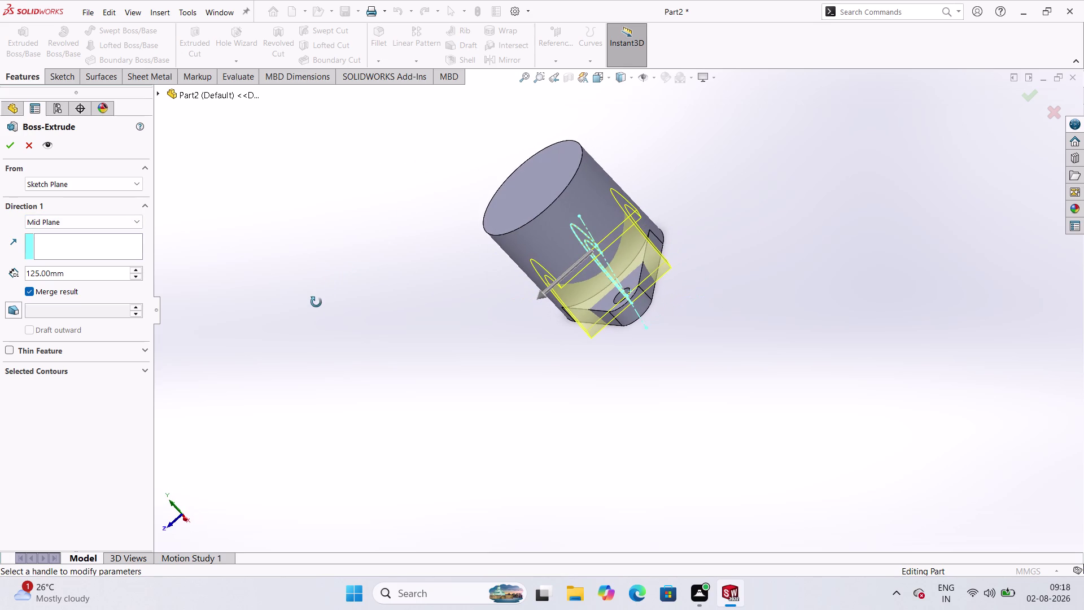
middle_drag(316, 302, 317, 303)
middle_drag(317, 302, 395, 281)
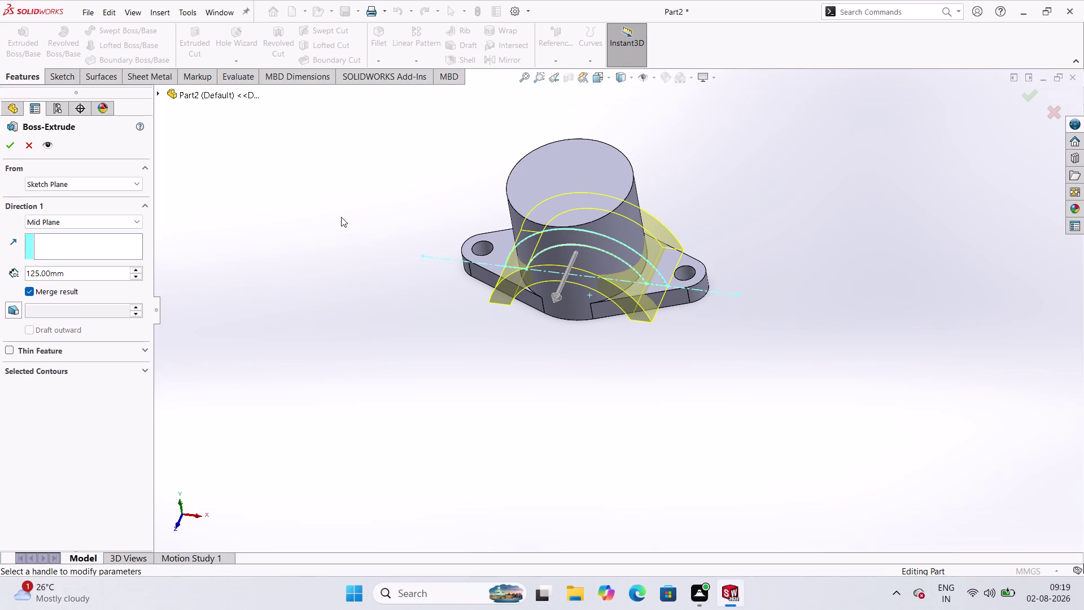
Set the extrusion depth to 150 mm and accept the boss.
double_click(112, 271)
text(150)
key(Return)
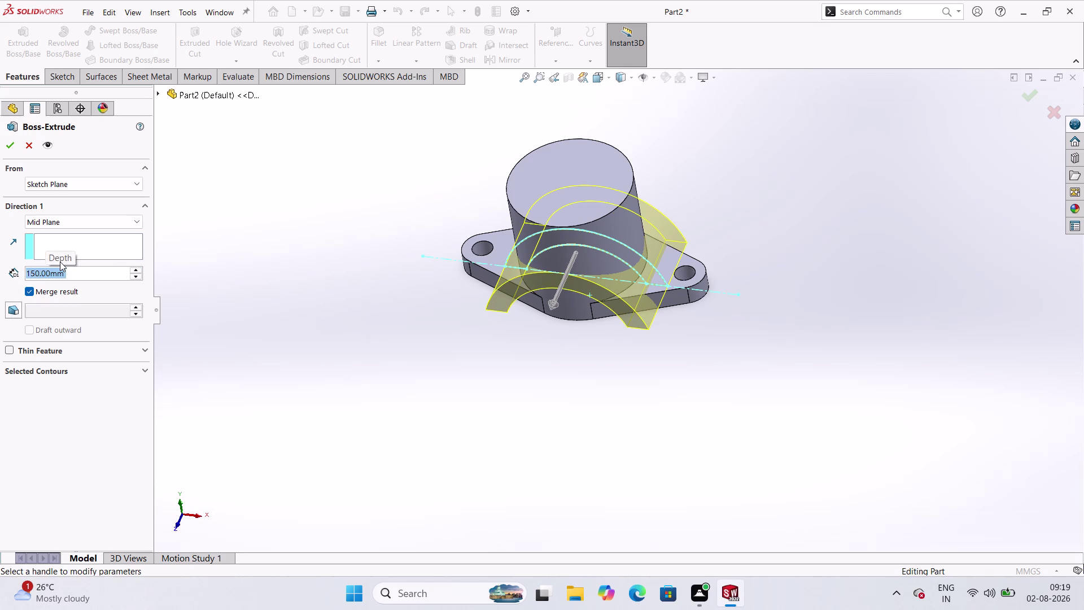
click(284, 228)
click(4, 149)
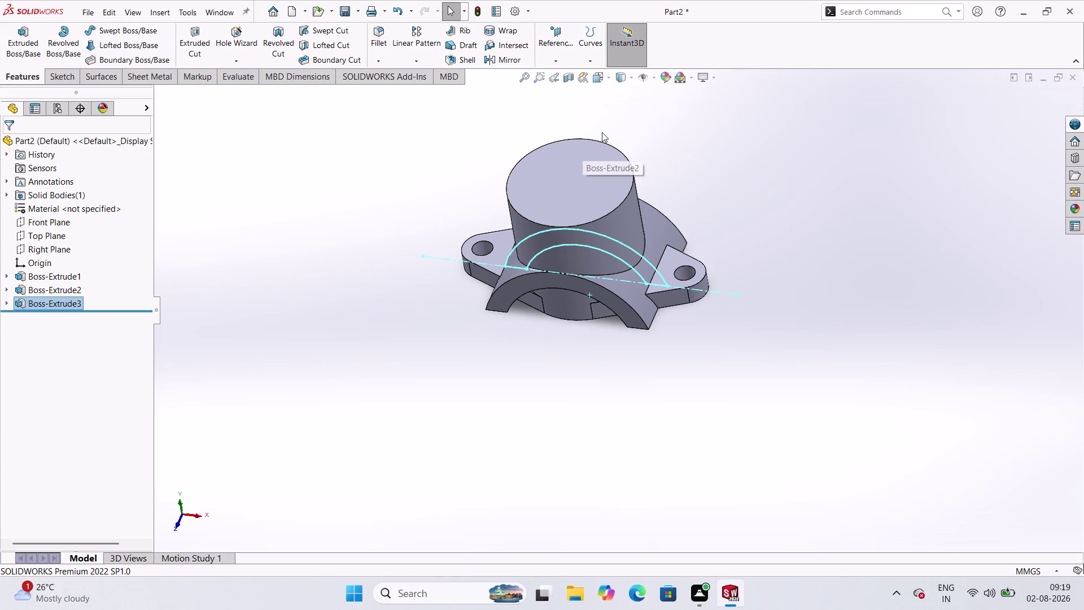
Orbit the finished part to inspect the boss and its underside.
middle_drag(615, 152, 559, 267)
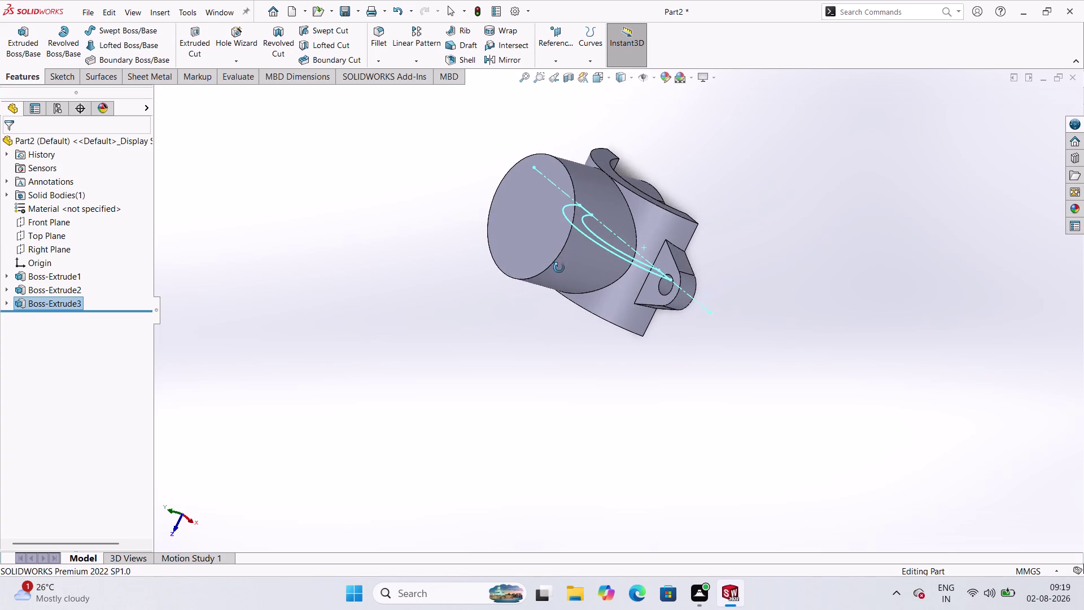
middle_drag(559, 268, 593, 227)
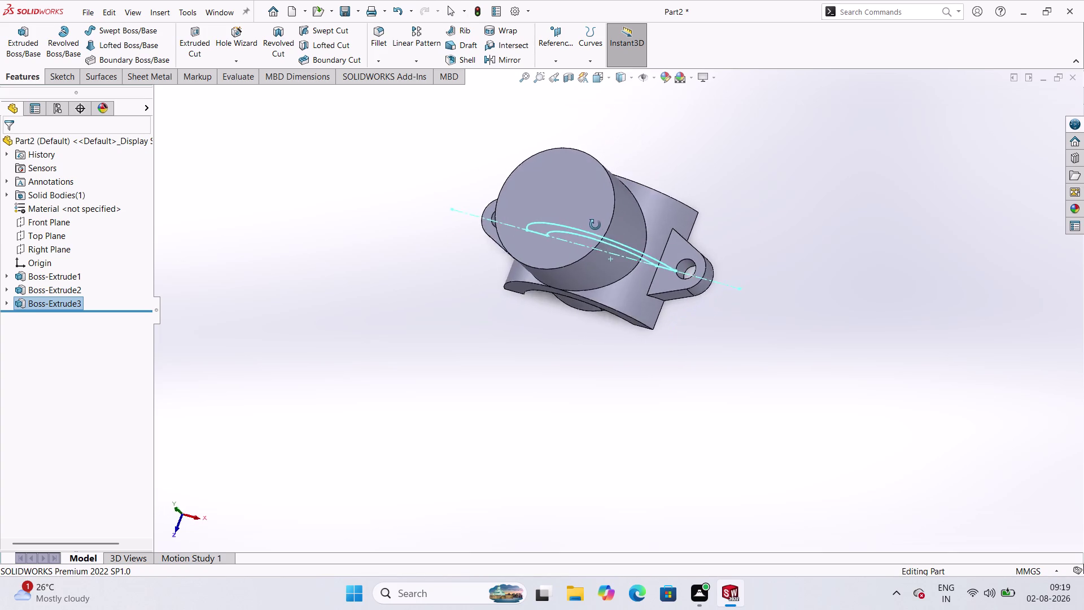
middle_drag(593, 227, 628, 311)
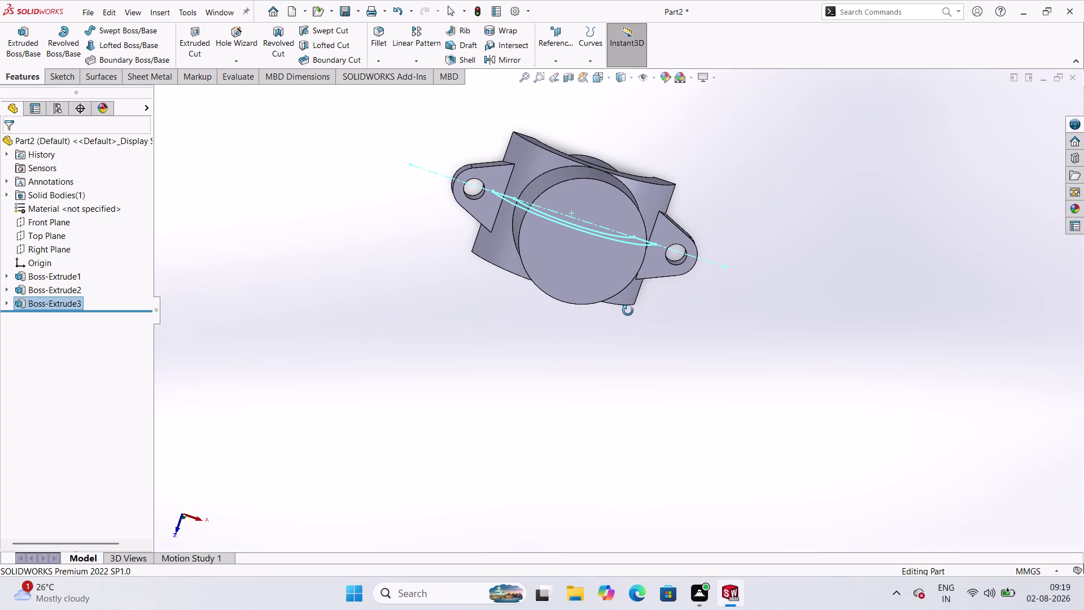
middle_drag(628, 311, 628, 188)
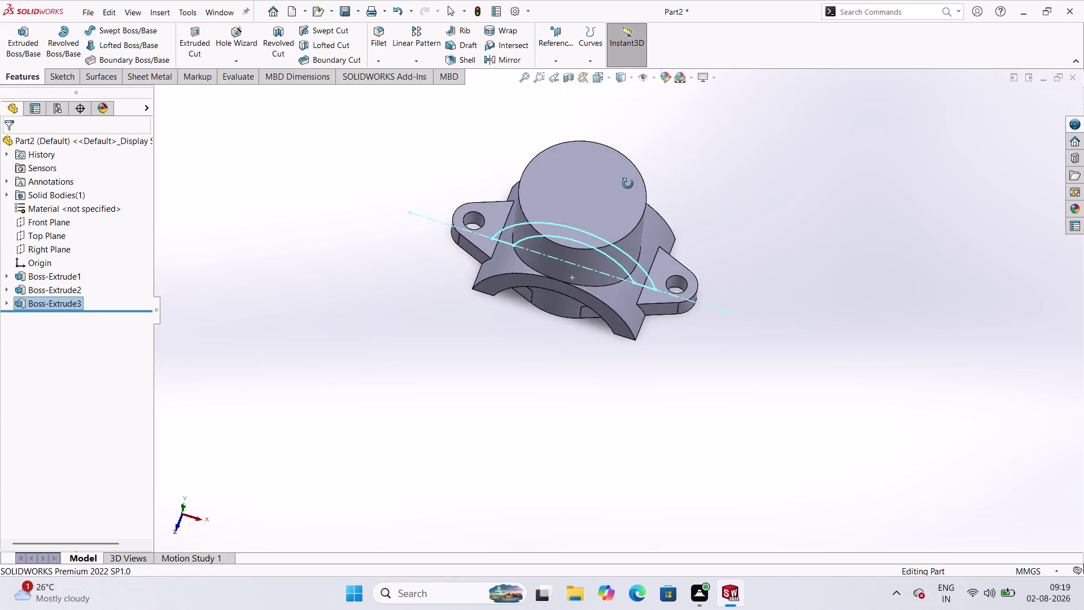
middle_drag(628, 189, 796, 0)
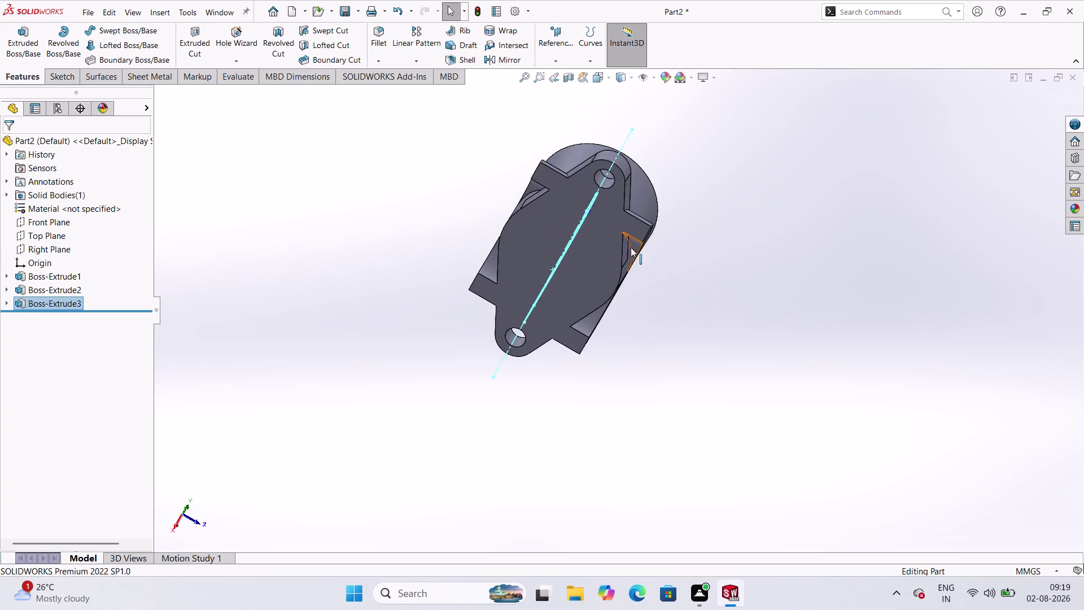
middle_drag(664, 288, 677, 246)
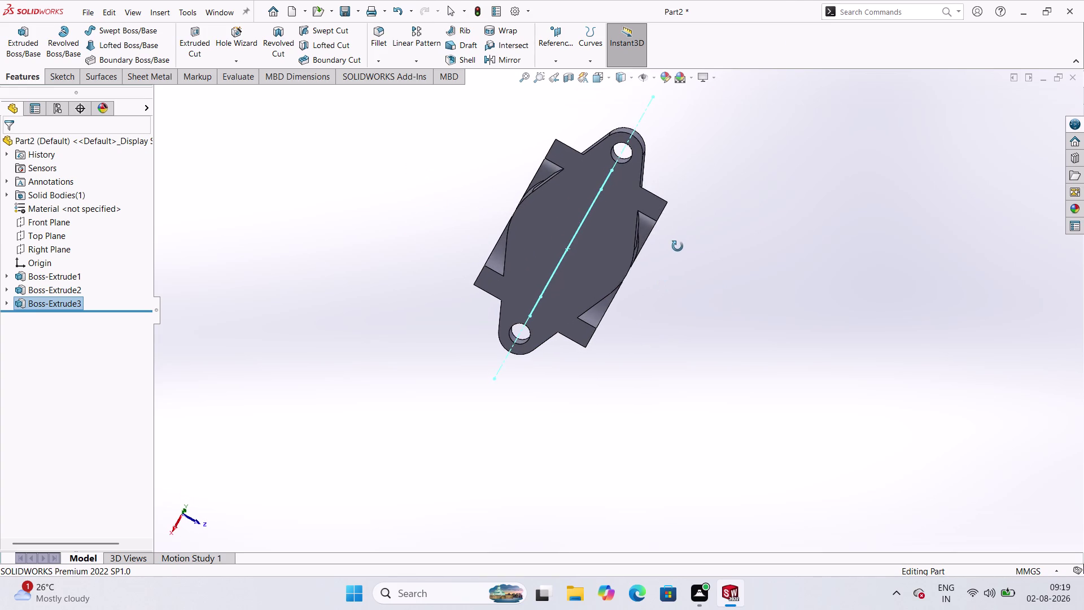
middle_drag(678, 247, 662, 231)
Dismiss the 'Cannot move the feature to itself' warning and clear the selection.
middle_click(662, 231)
click(395, 281)
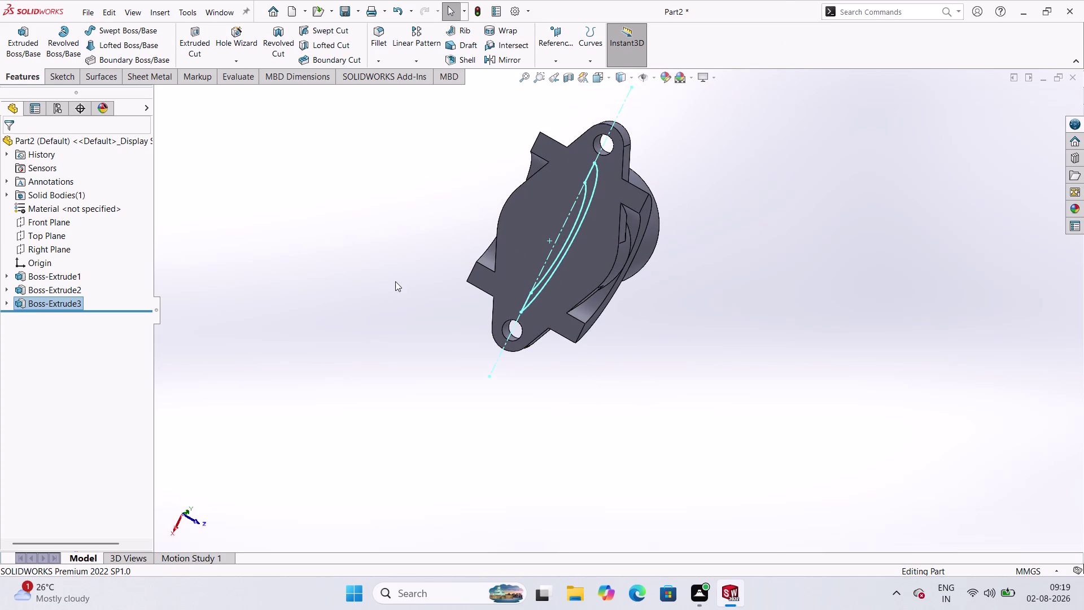
drag(549, 249, 554, 247)
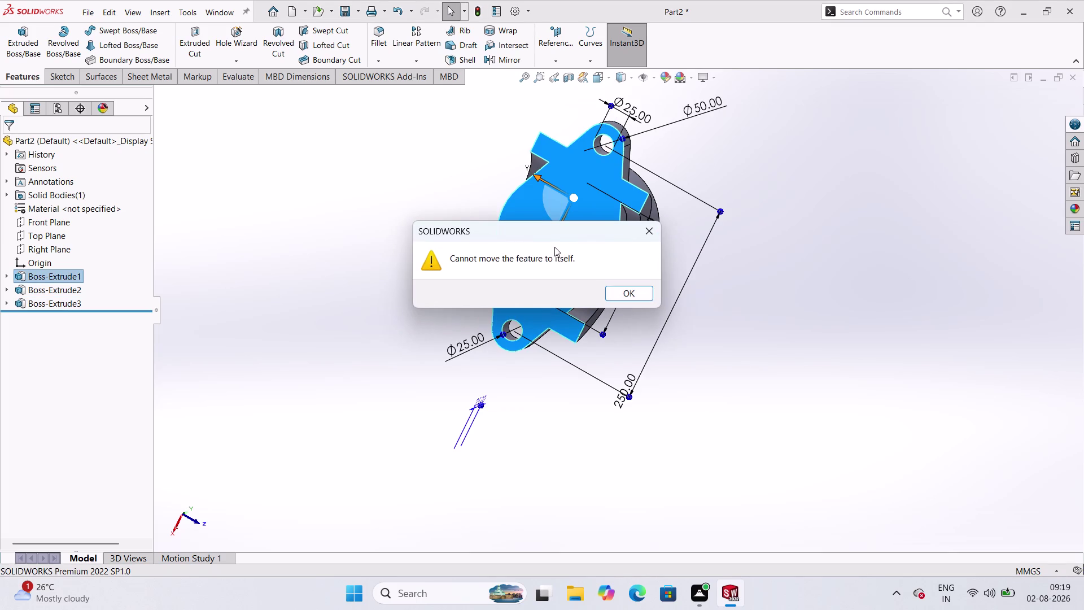
click(808, 241)
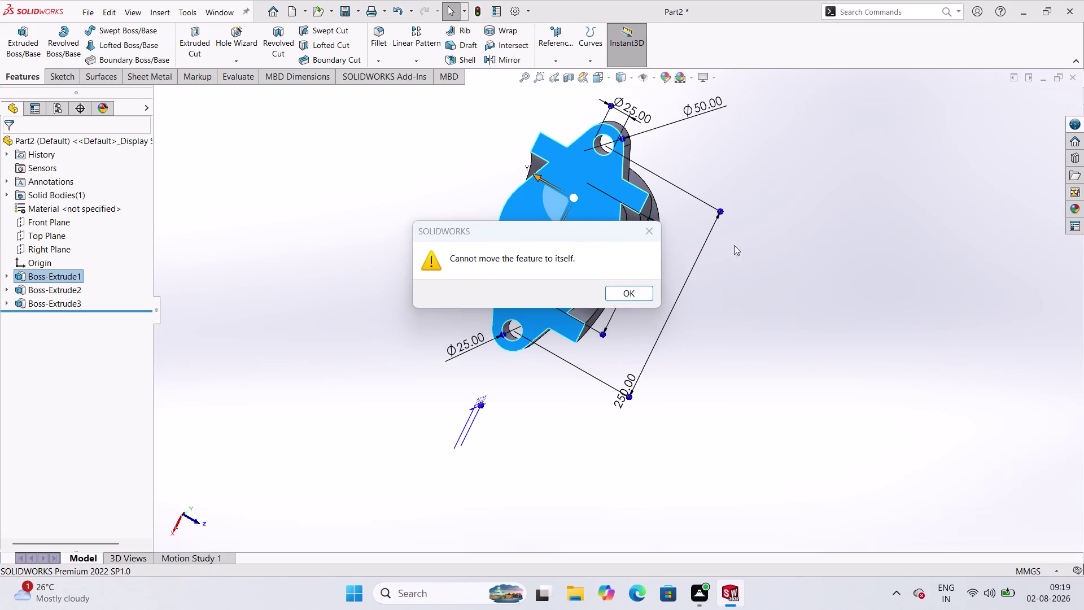
click(645, 232)
click(334, 232)
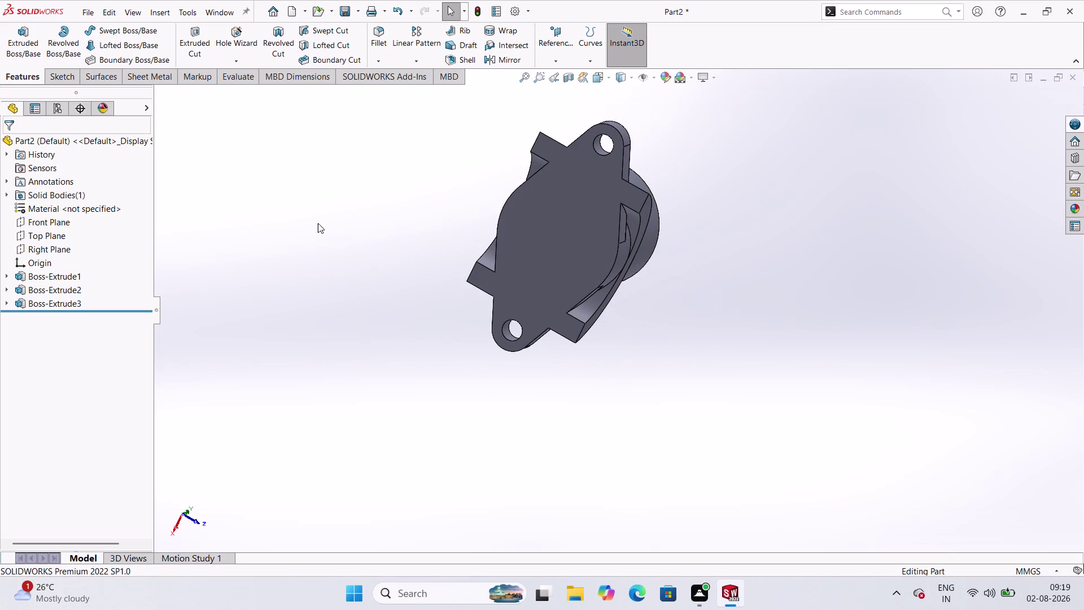
click(57, 77)
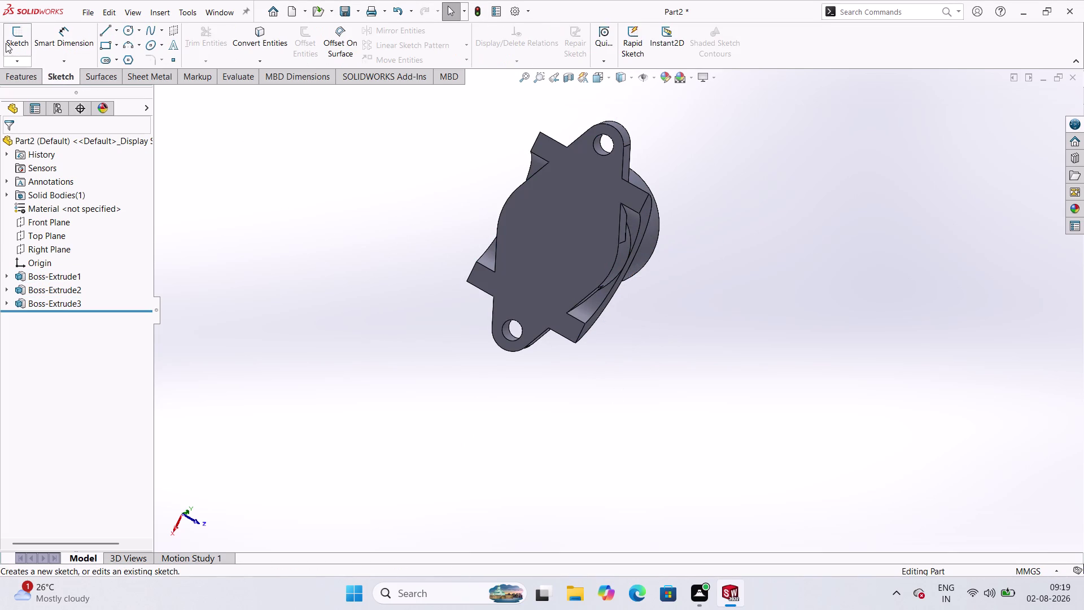
Start Sketch4 on the part's bottom face and view it straight on.
click(6, 43)
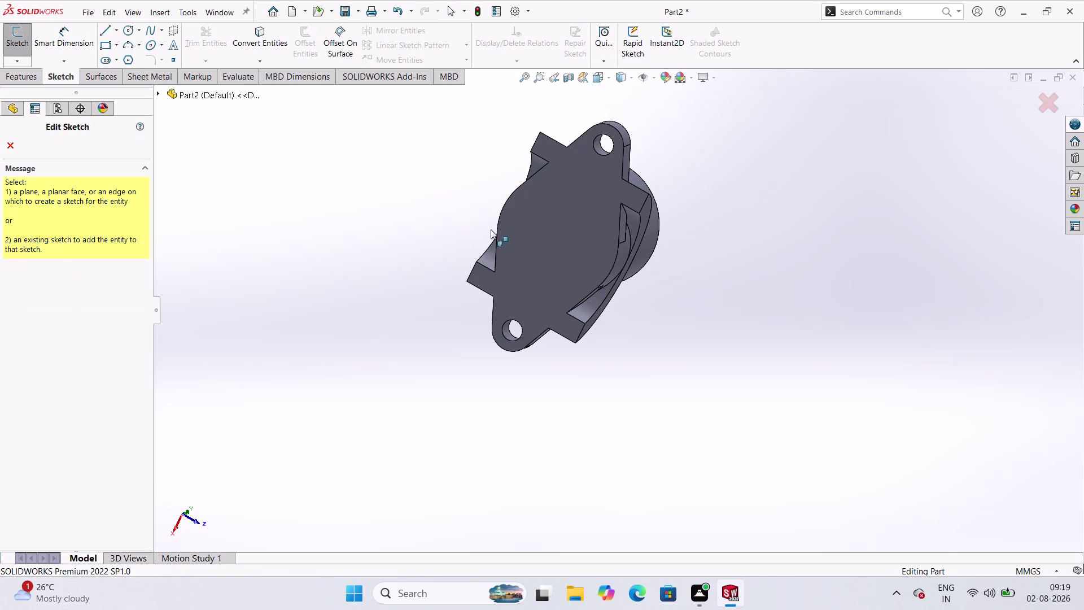
click(544, 240)
click(333, 162)
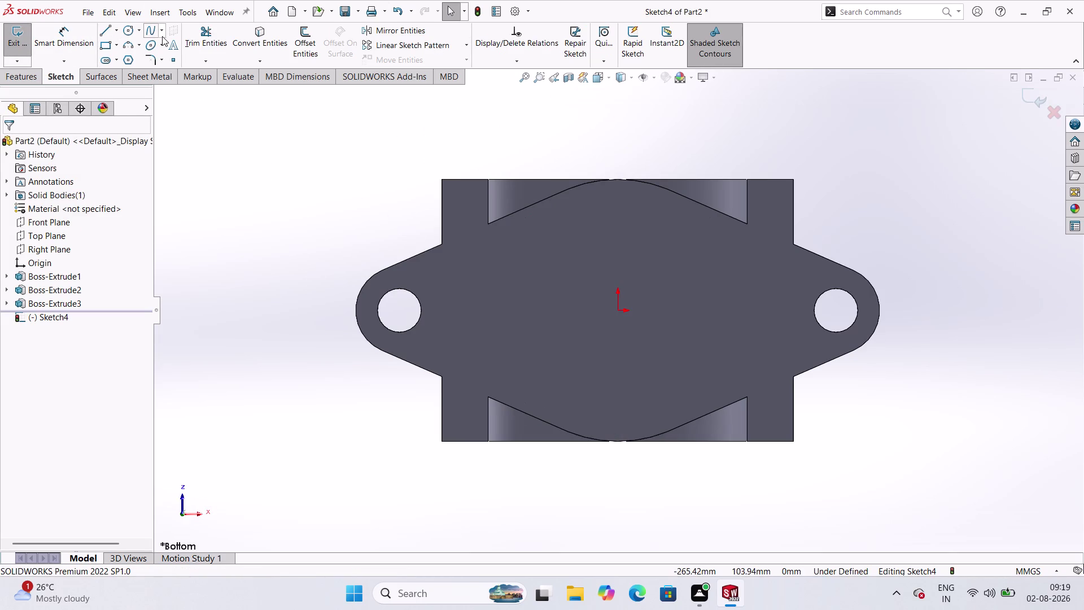
Try converting the bottom face's edges into the sketch, then cancel with Escape.
click(258, 35)
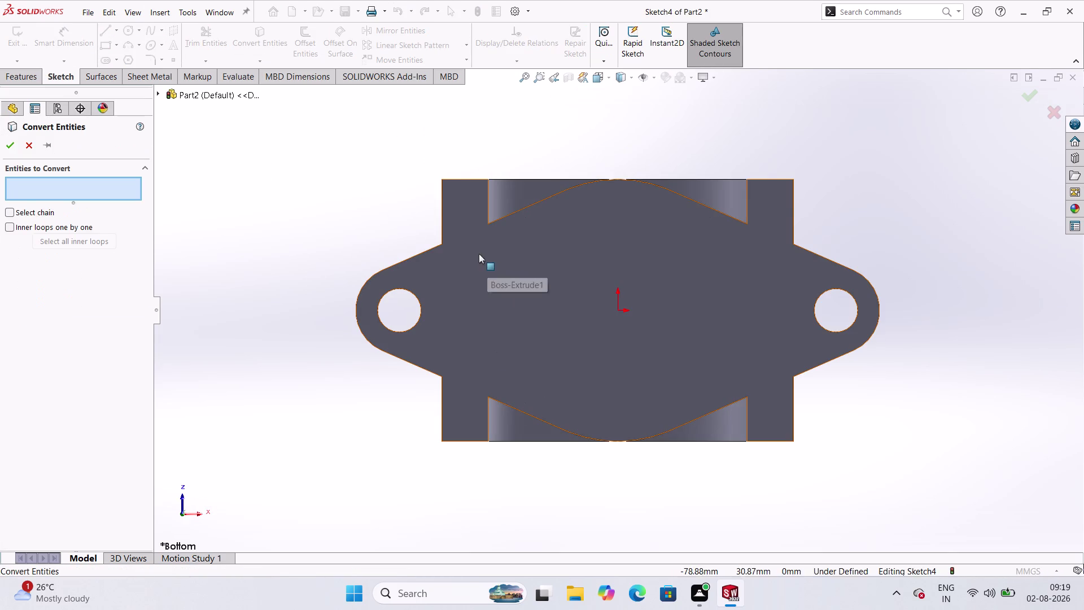
click(404, 259)
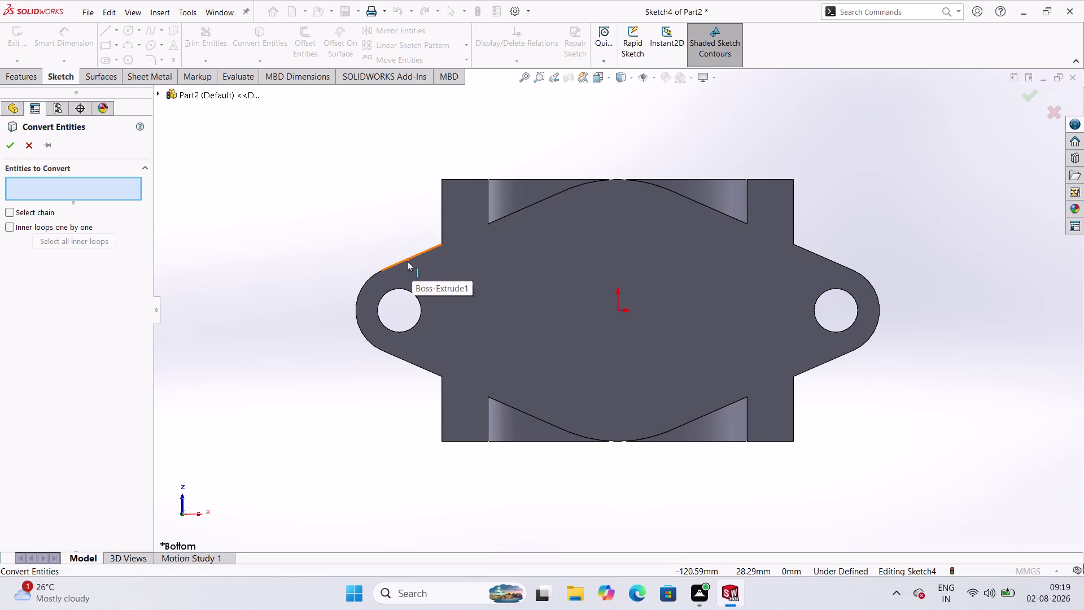
click(410, 265)
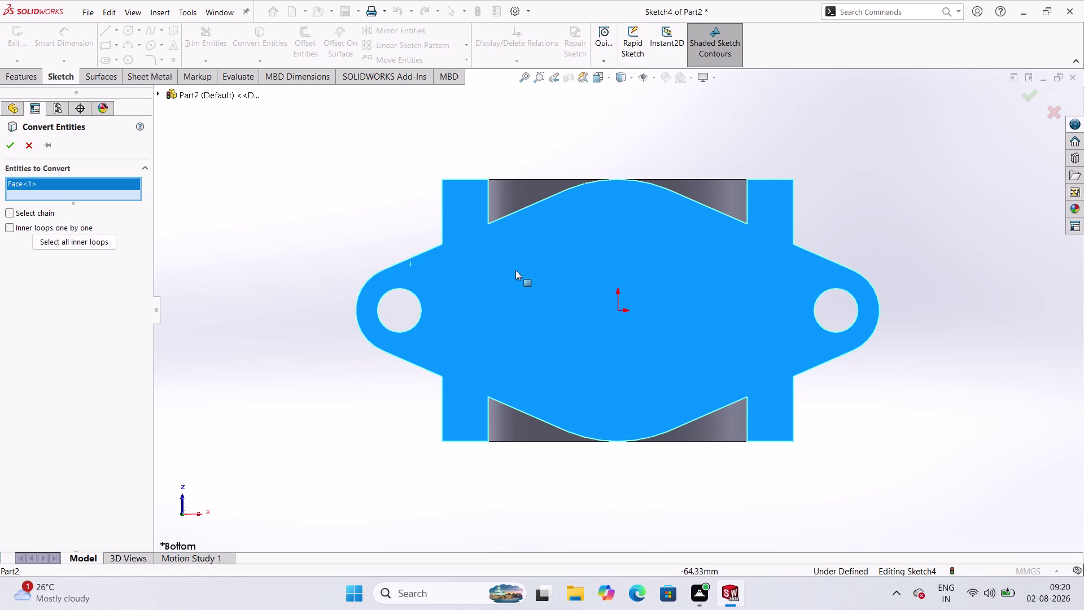
scroll(up, 3)
scroll(down, 3)
click(261, 199)
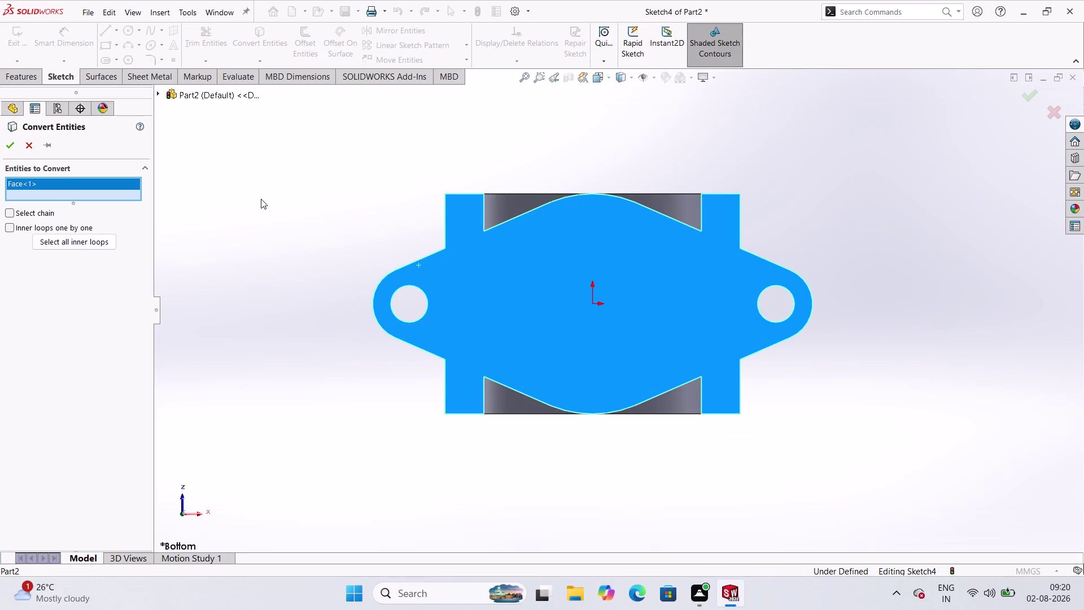
key(Escape)
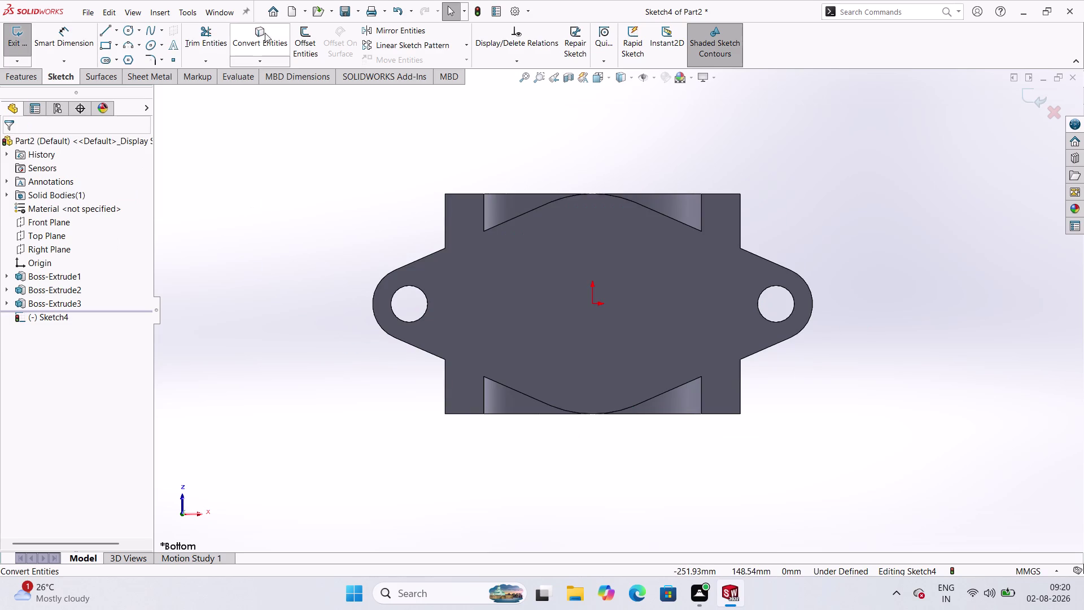
click(267, 37)
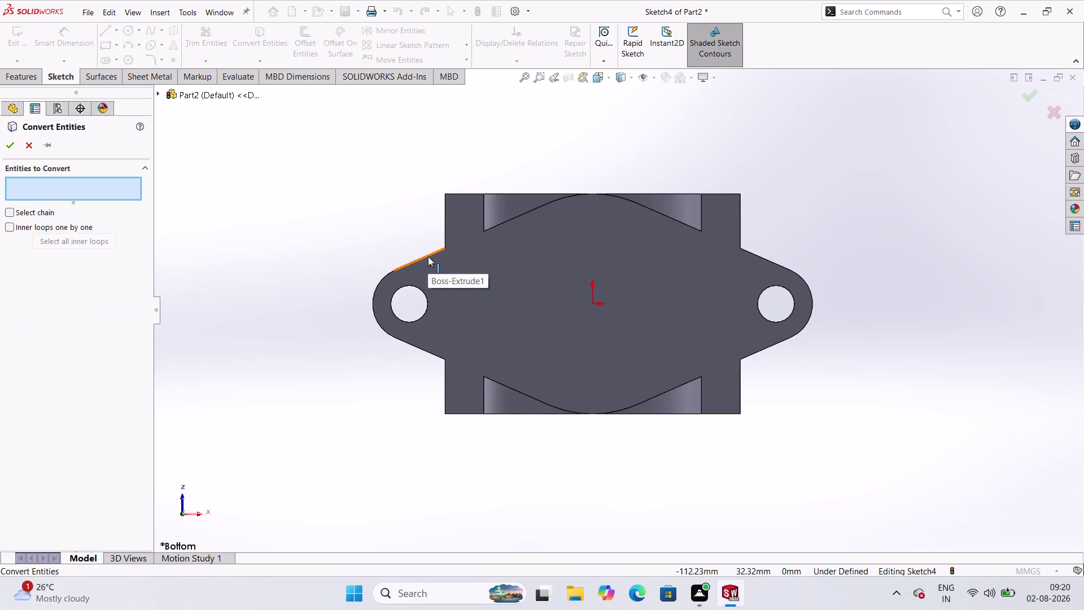
click(428, 256)
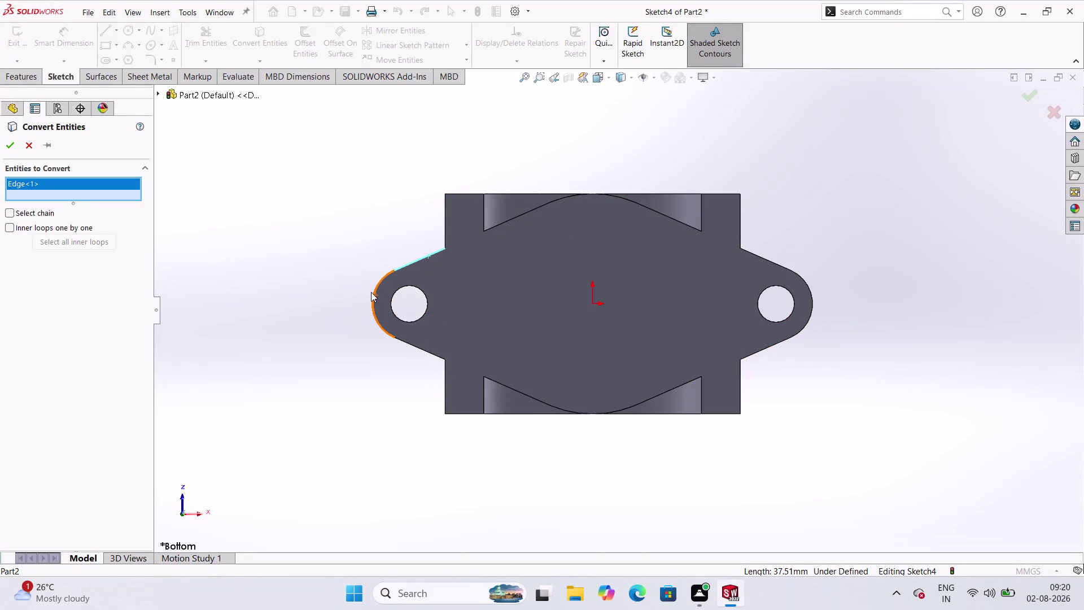
click(373, 297)
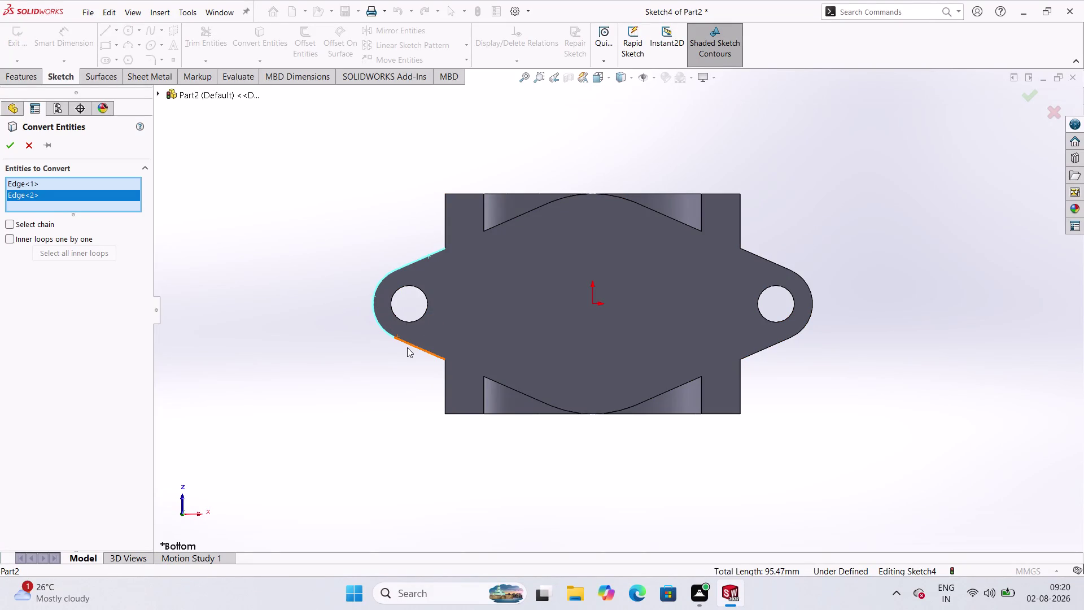
click(416, 348)
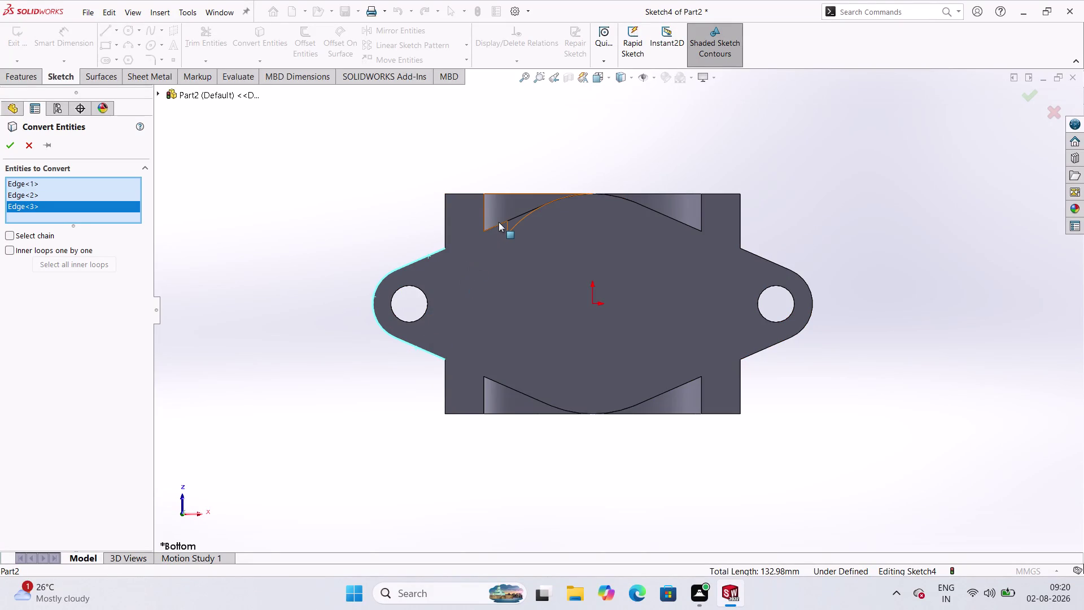
click(522, 215)
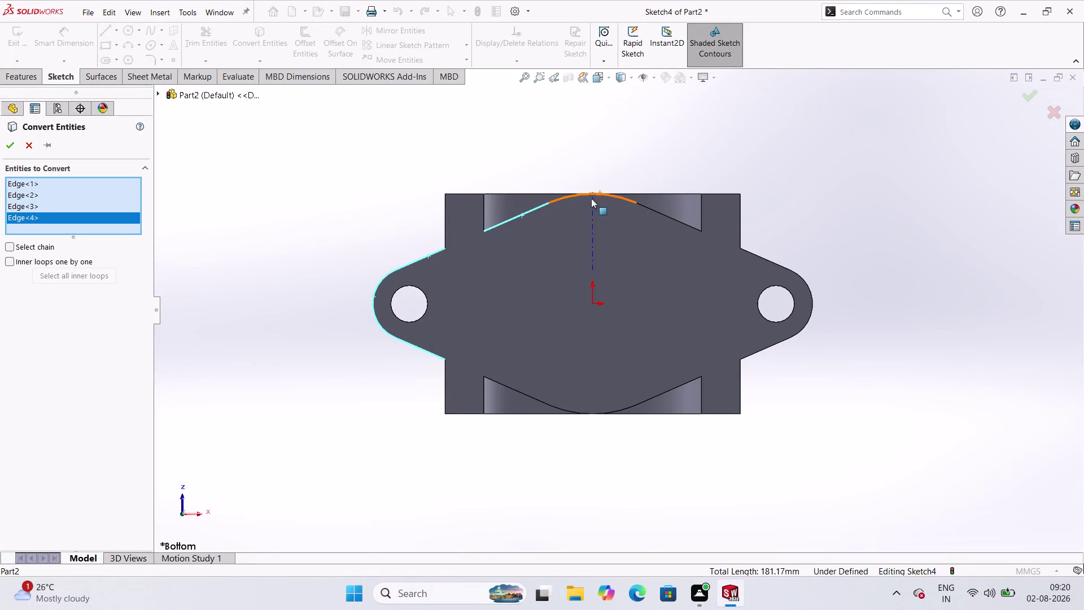
click(560, 197)
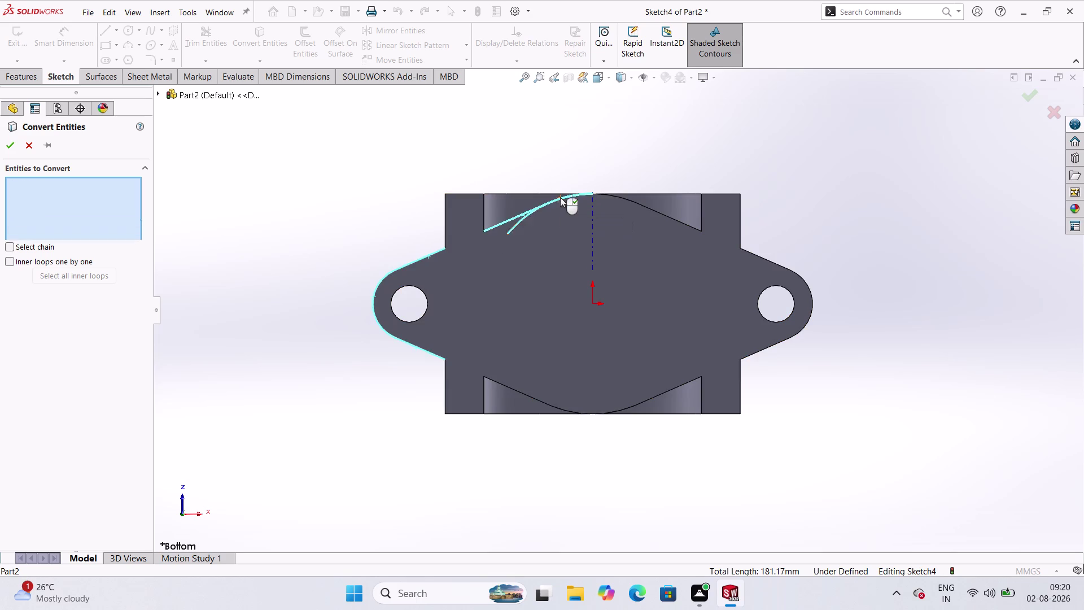
key(Escape)
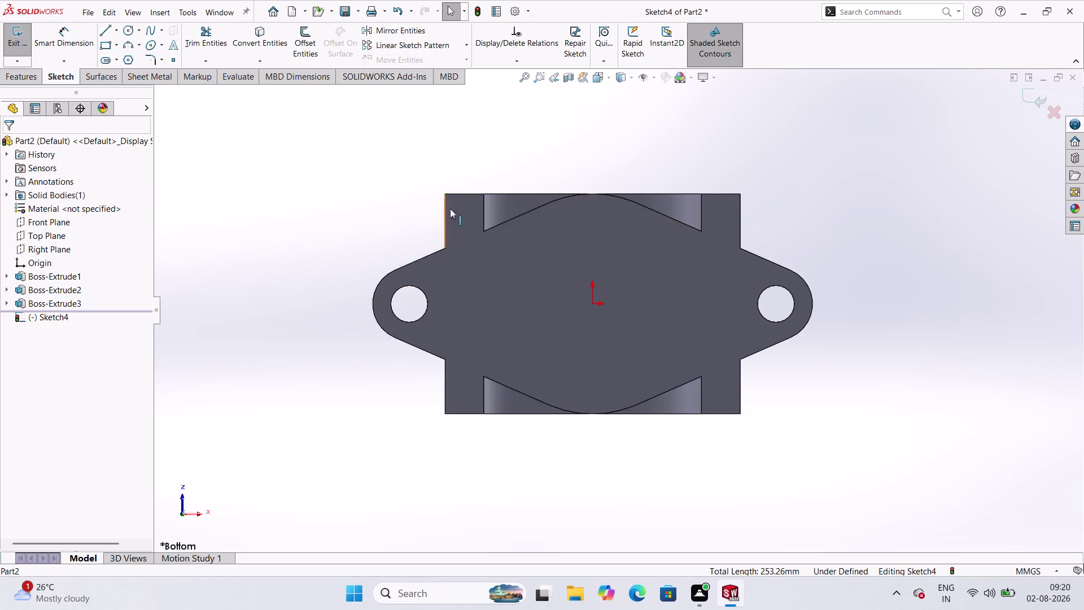
click(283, 35)
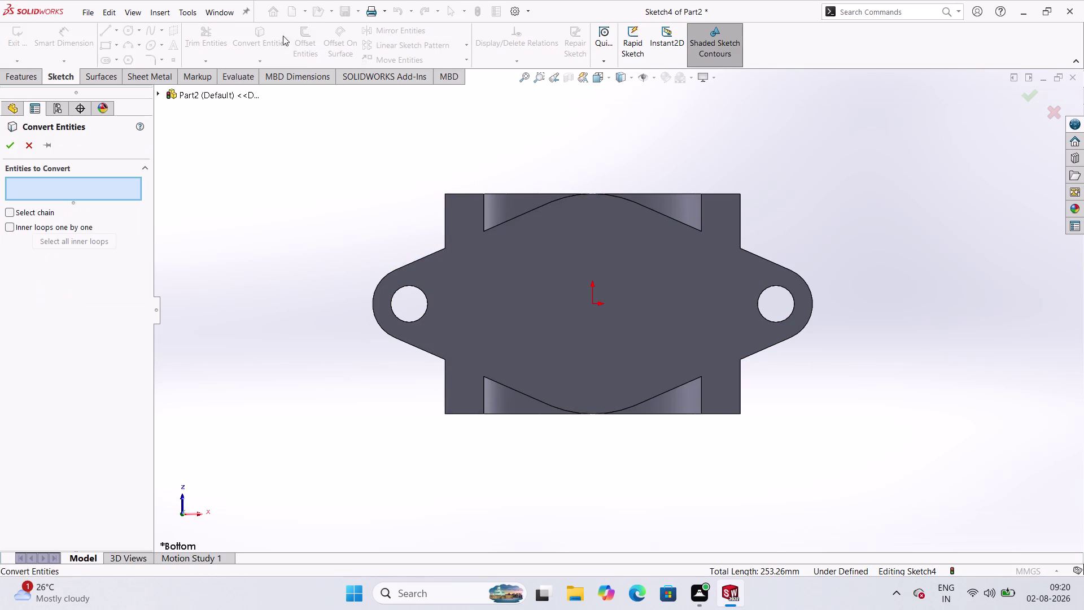
click(420, 261)
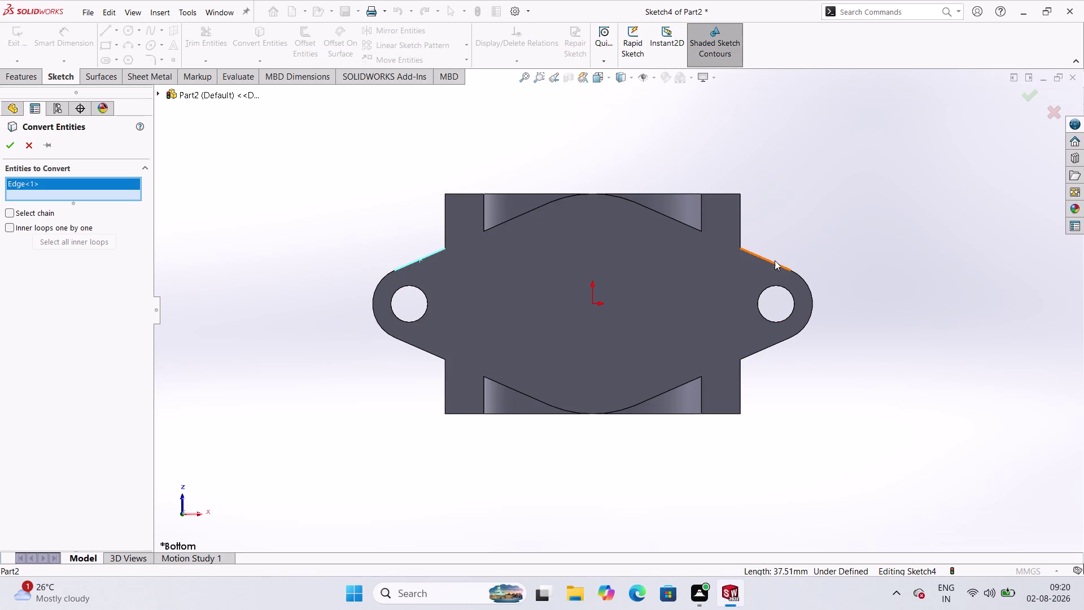
click(771, 260)
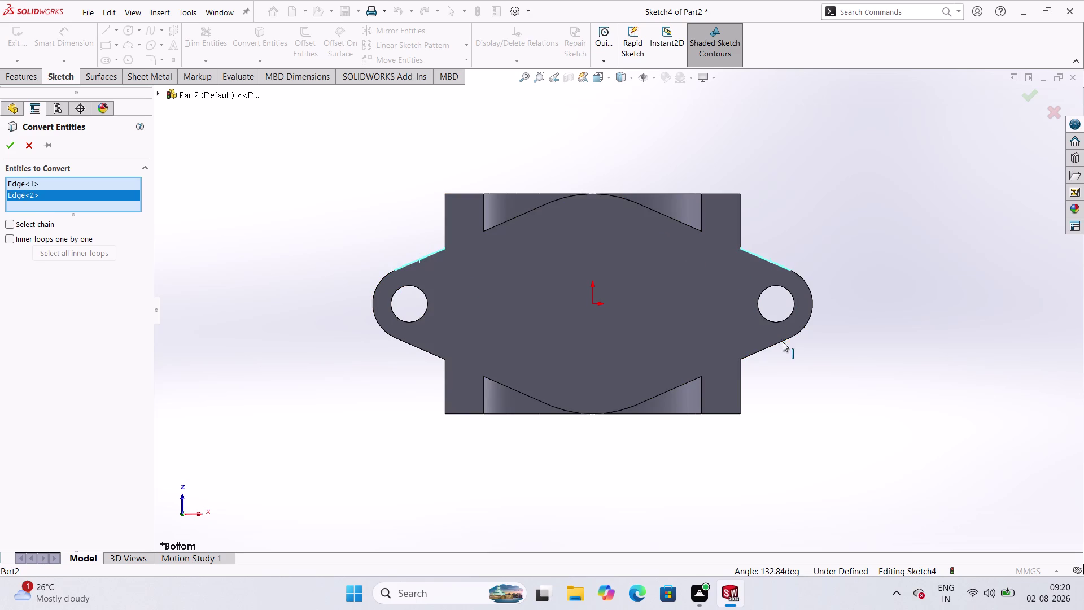
click(783, 341)
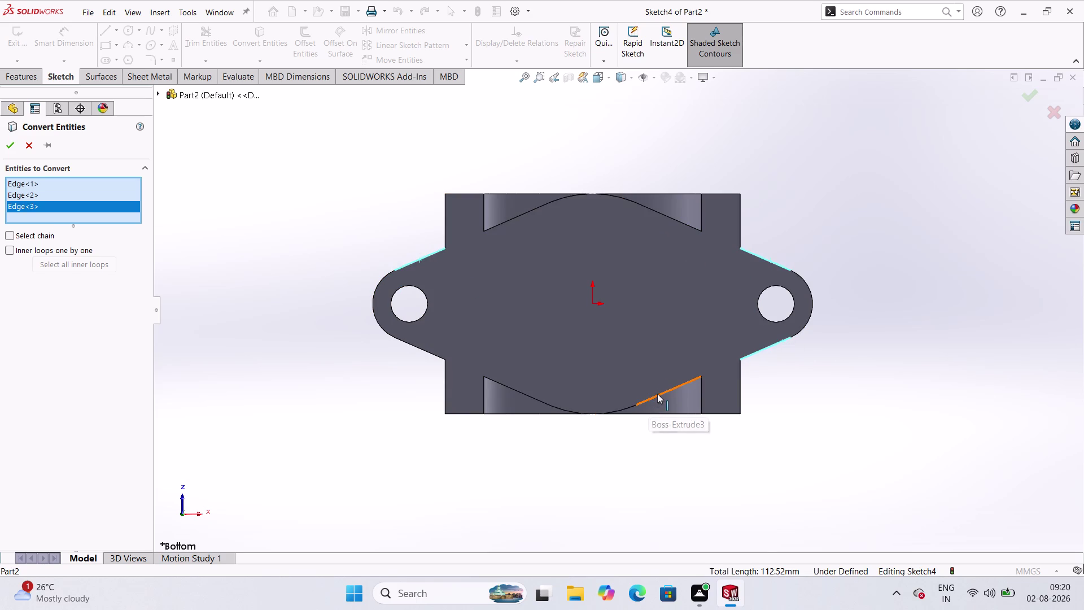
click(658, 393)
scroll(down, 3)
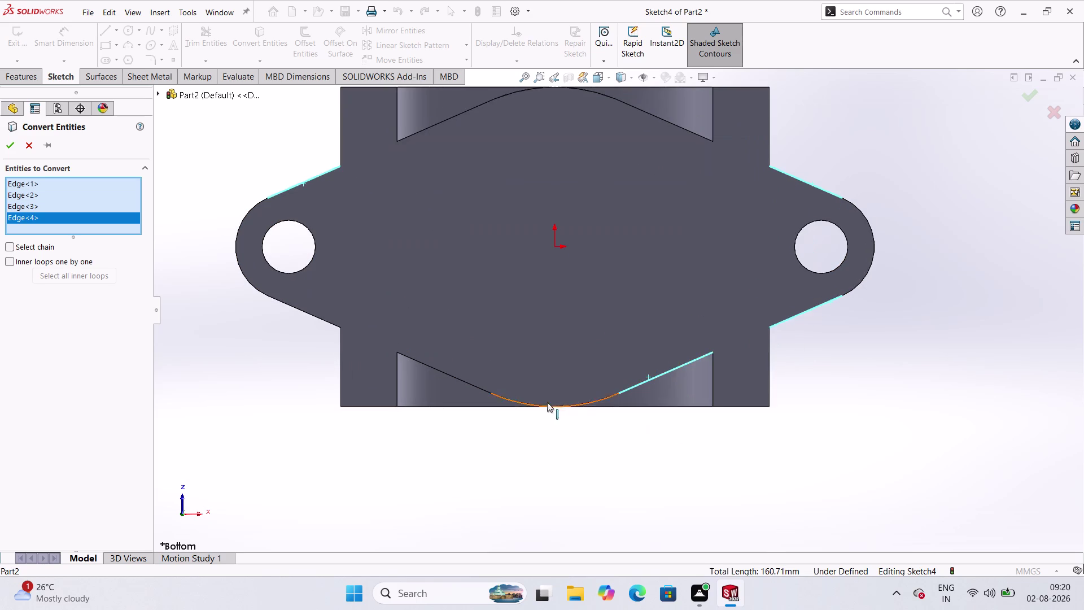
click(599, 399)
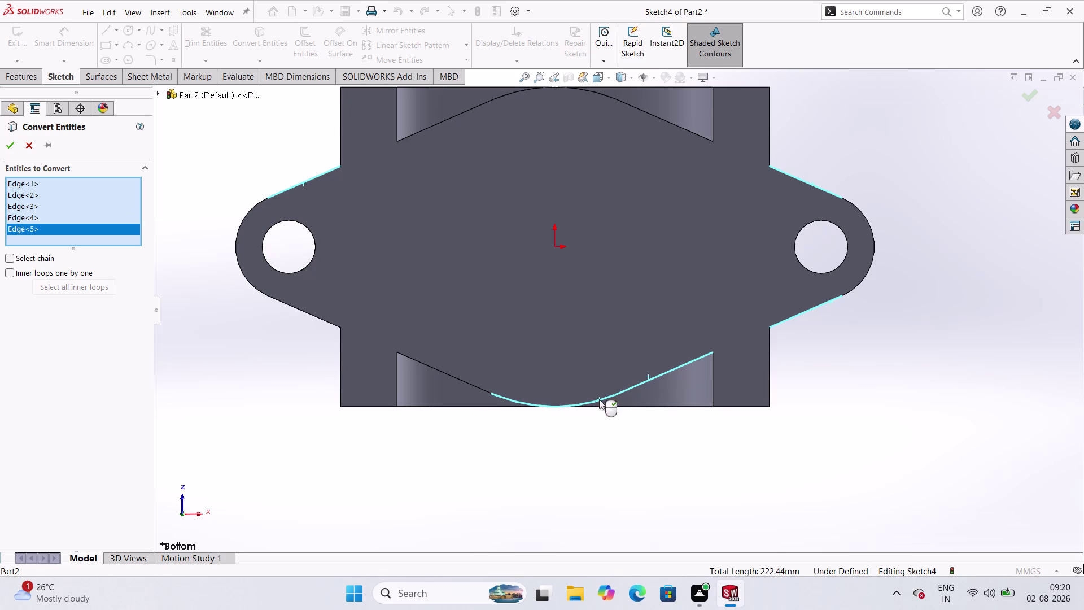
click(485, 390)
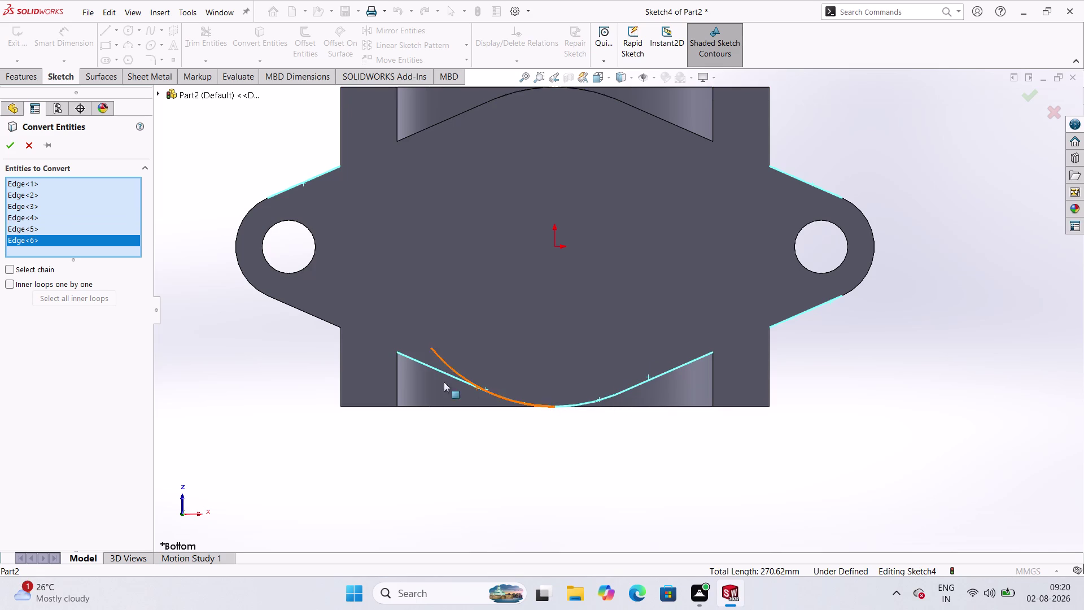
click(315, 315)
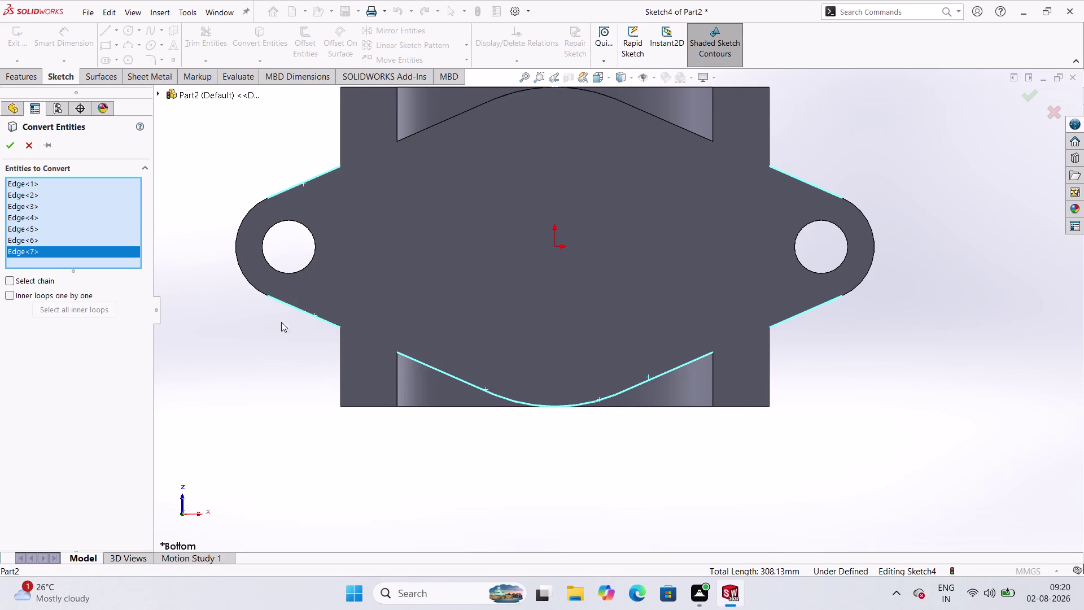
click(431, 126)
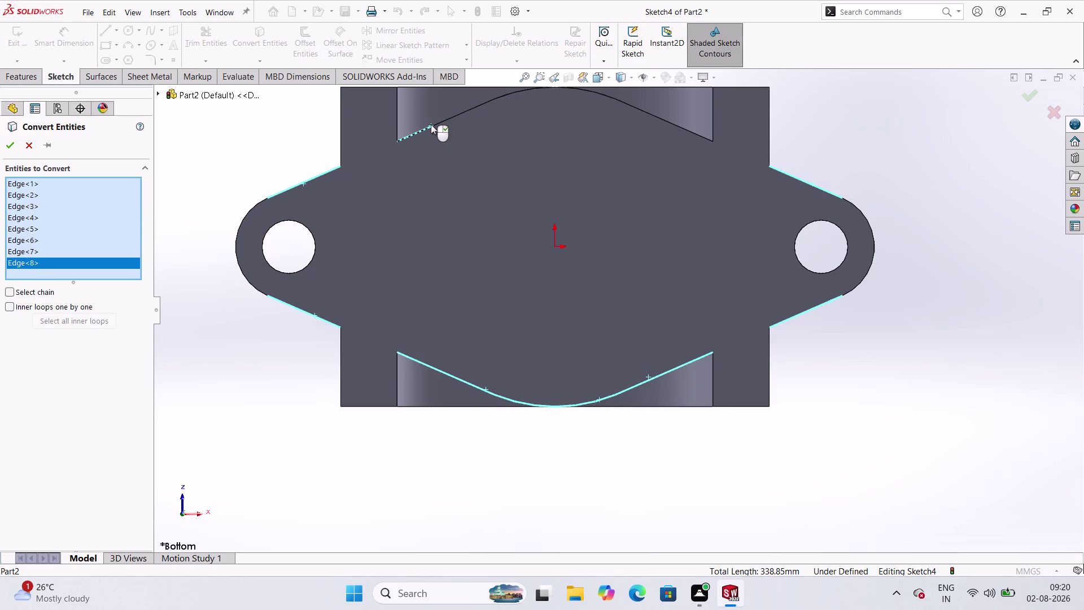
scroll(down, 3)
scroll(up, 3)
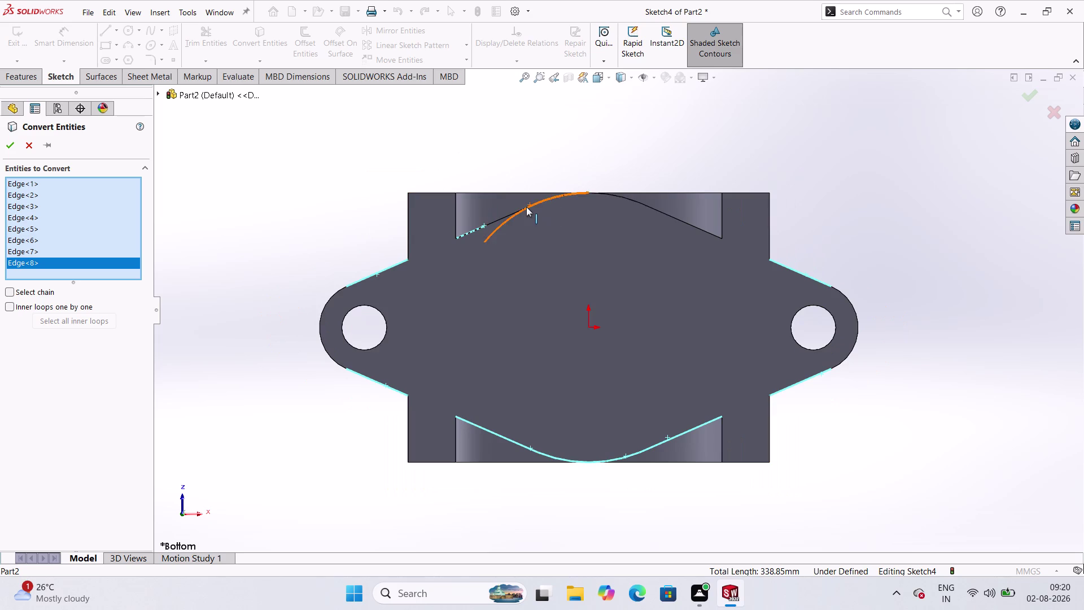
click(467, 232)
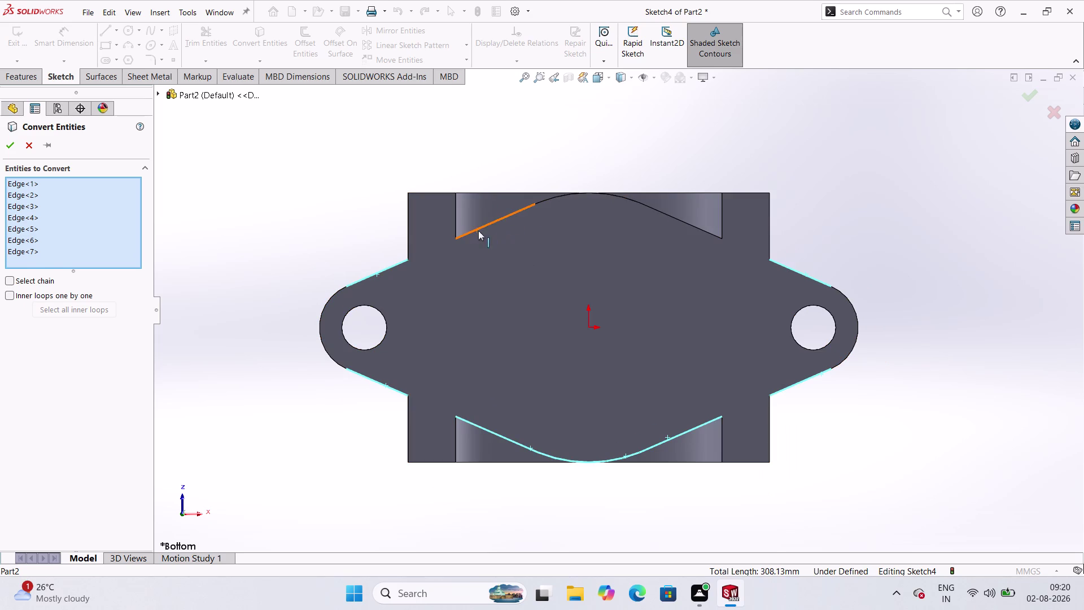
click(485, 226)
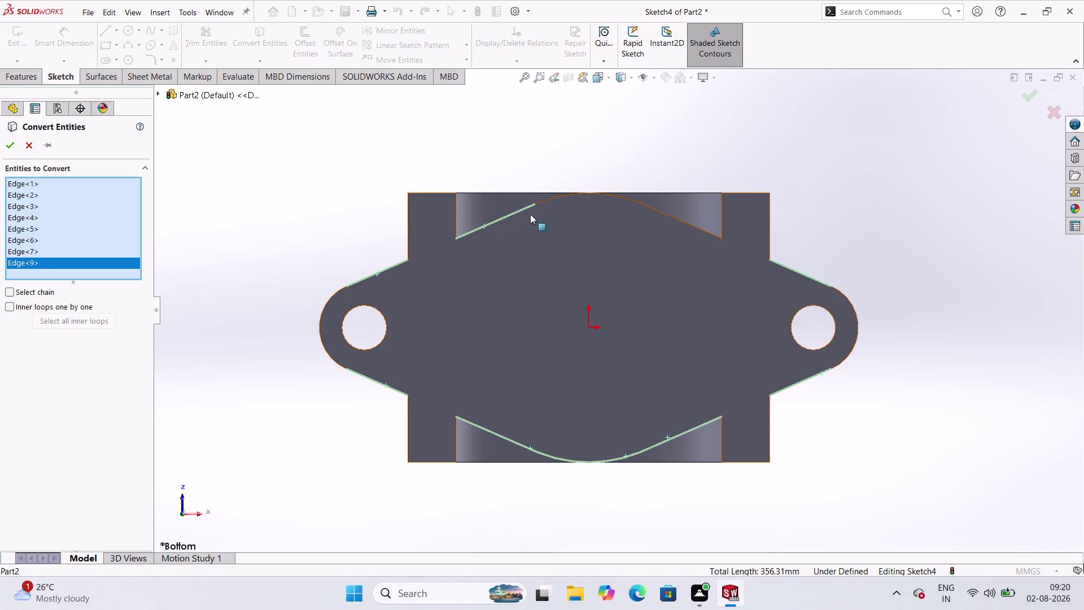
click(675, 219)
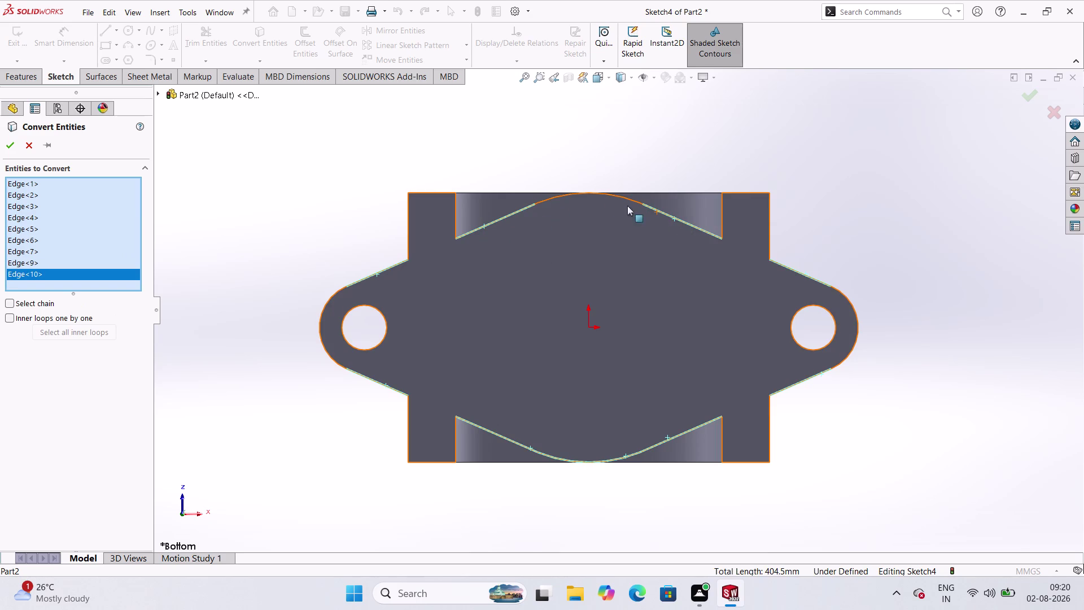
click(601, 197)
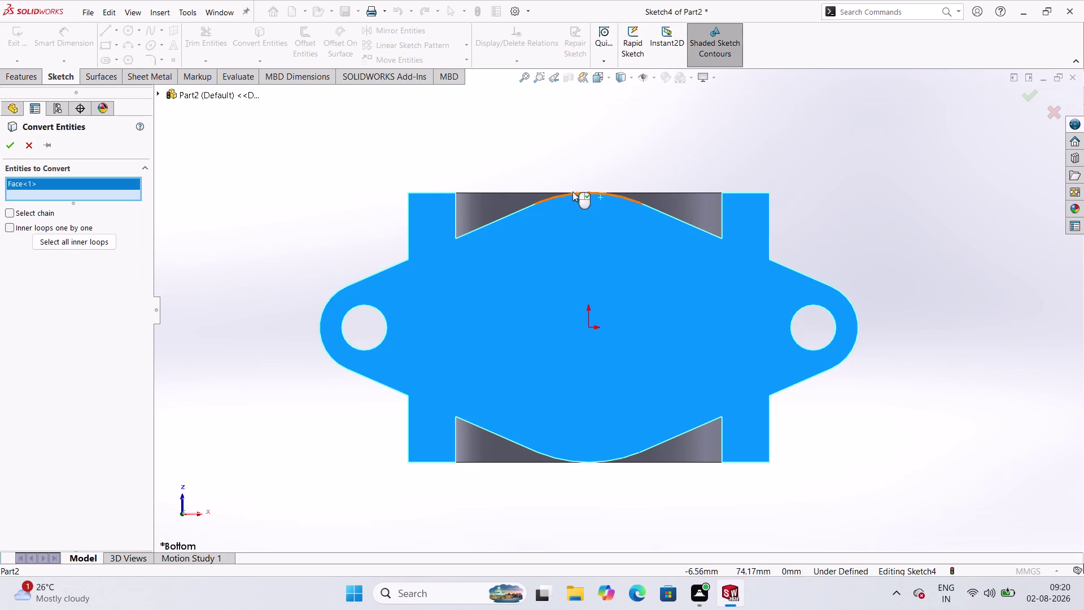
key(Escape)
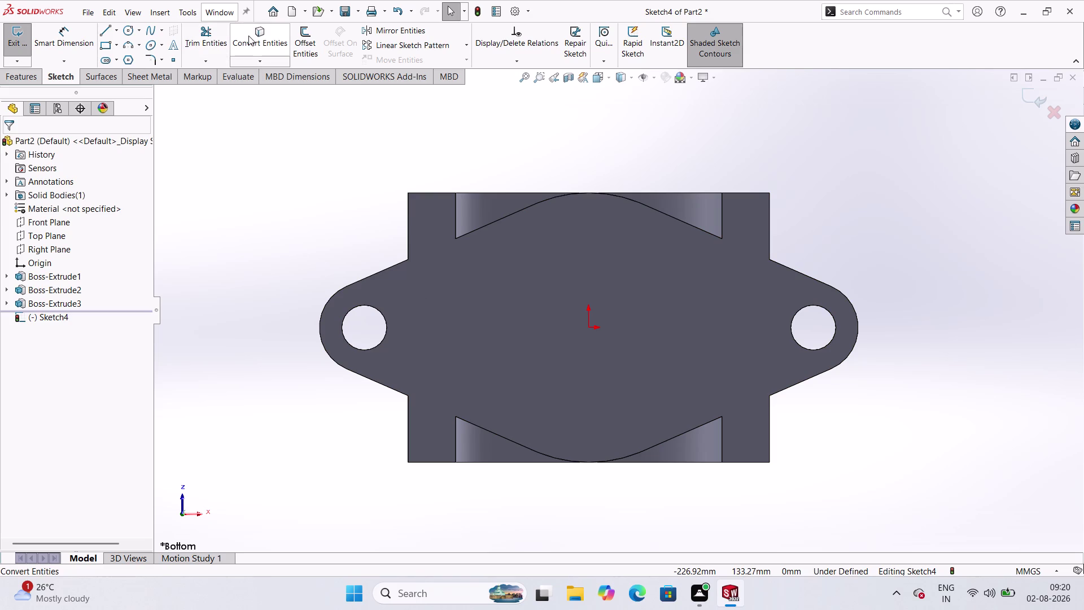
Convert the slanted outline edges, notch edges and top central arc into the sketch.
click(248, 36)
click(369, 275)
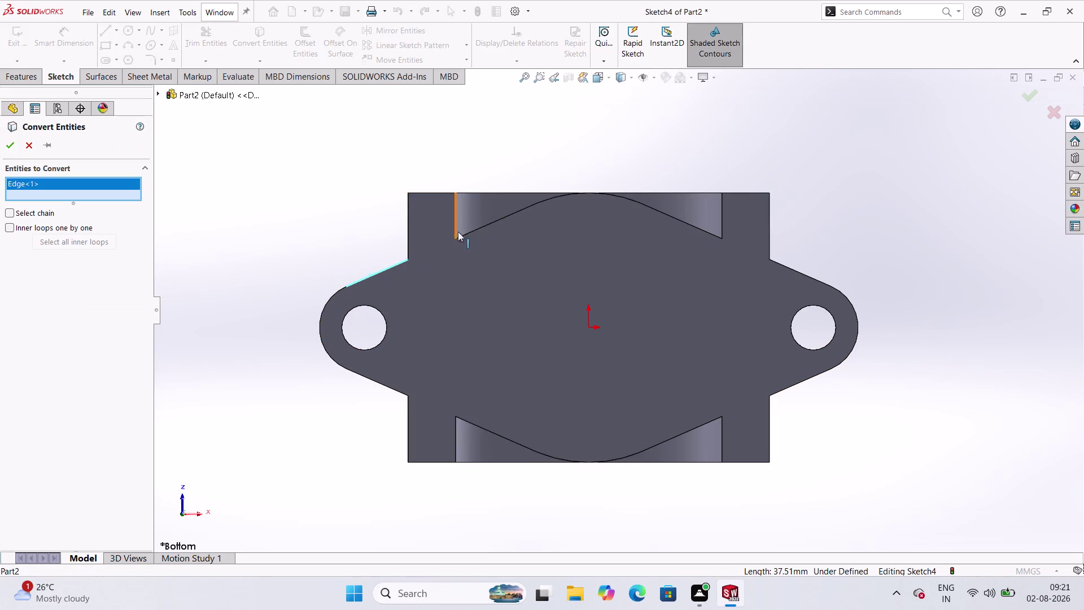
click(495, 222)
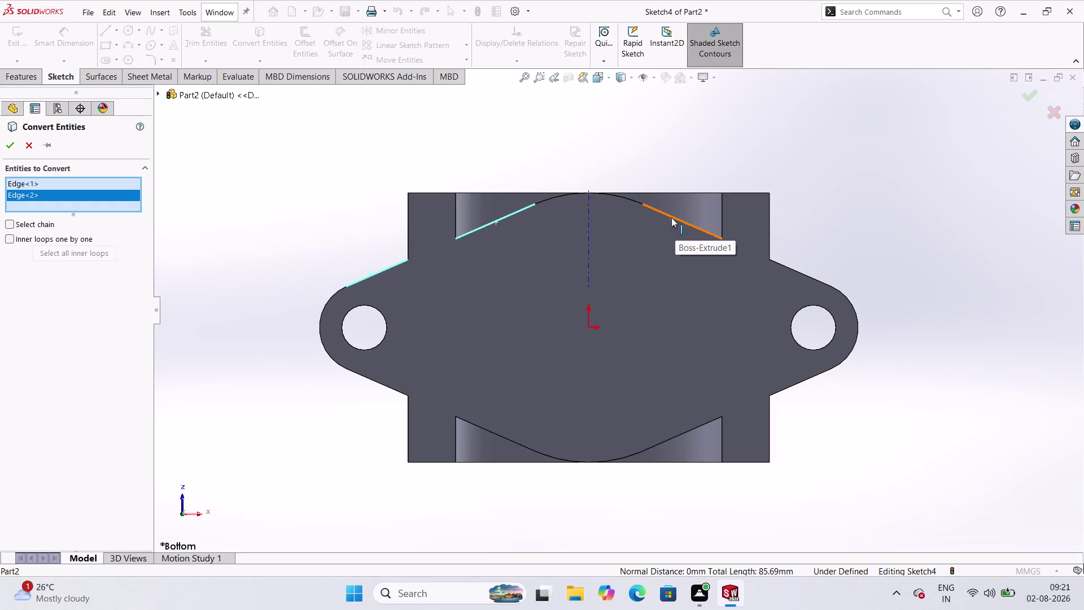
click(671, 217)
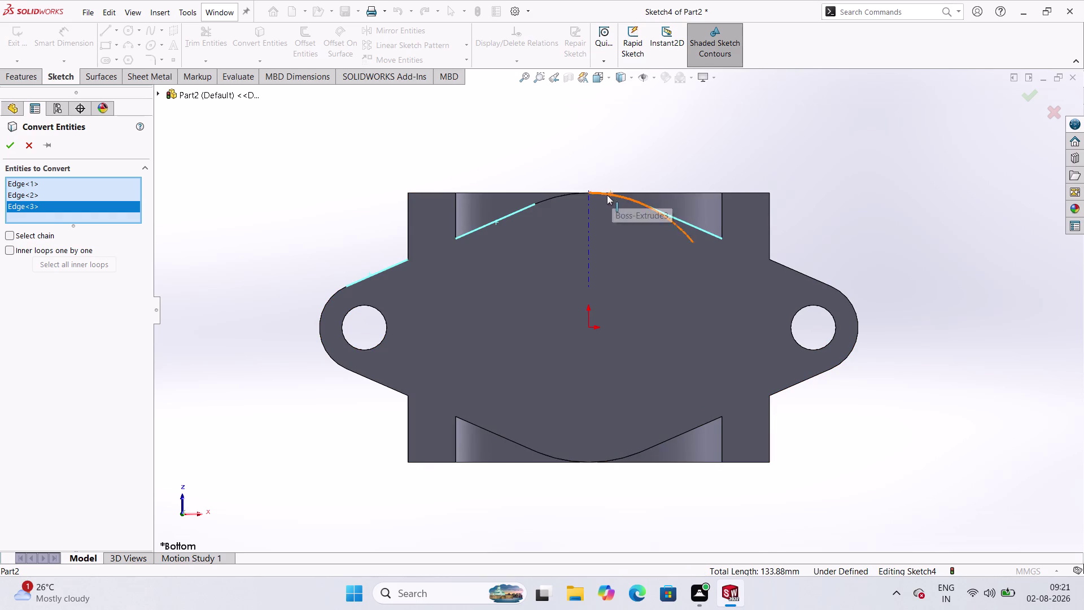
click(577, 194)
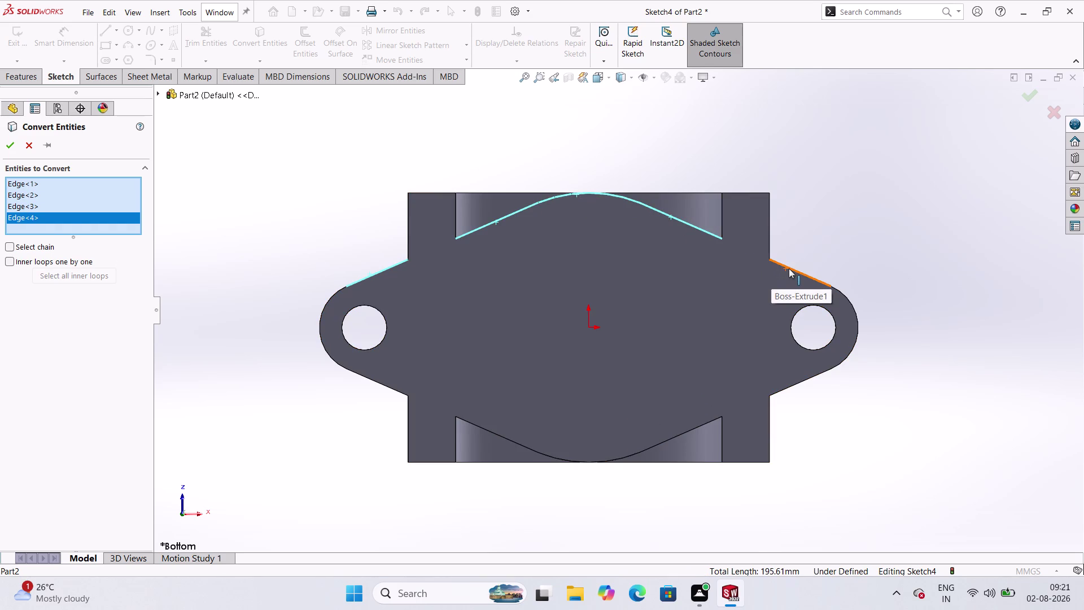
click(789, 268)
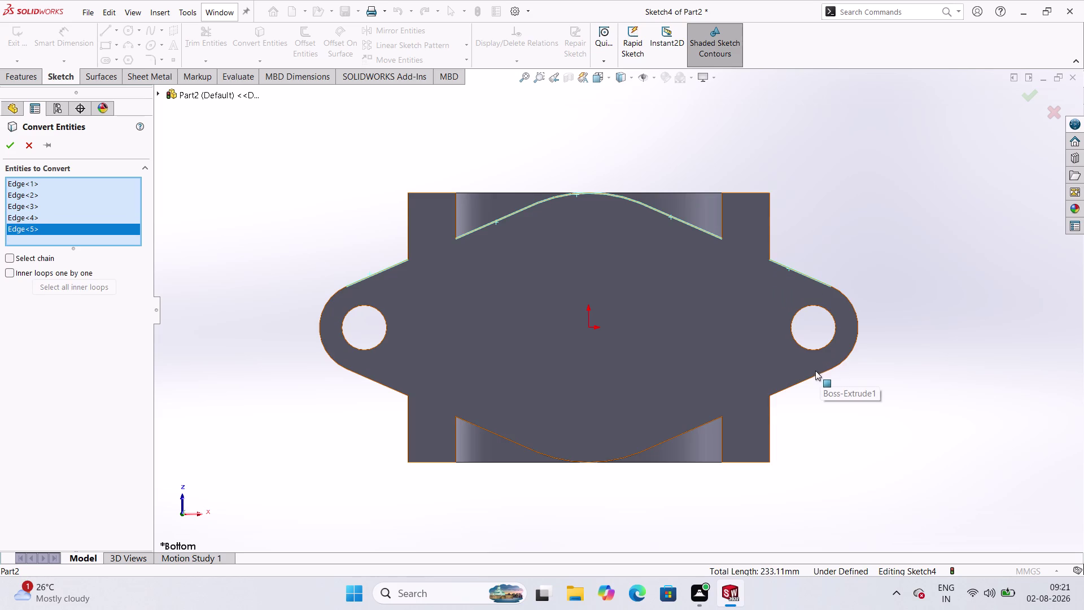
click(808, 378)
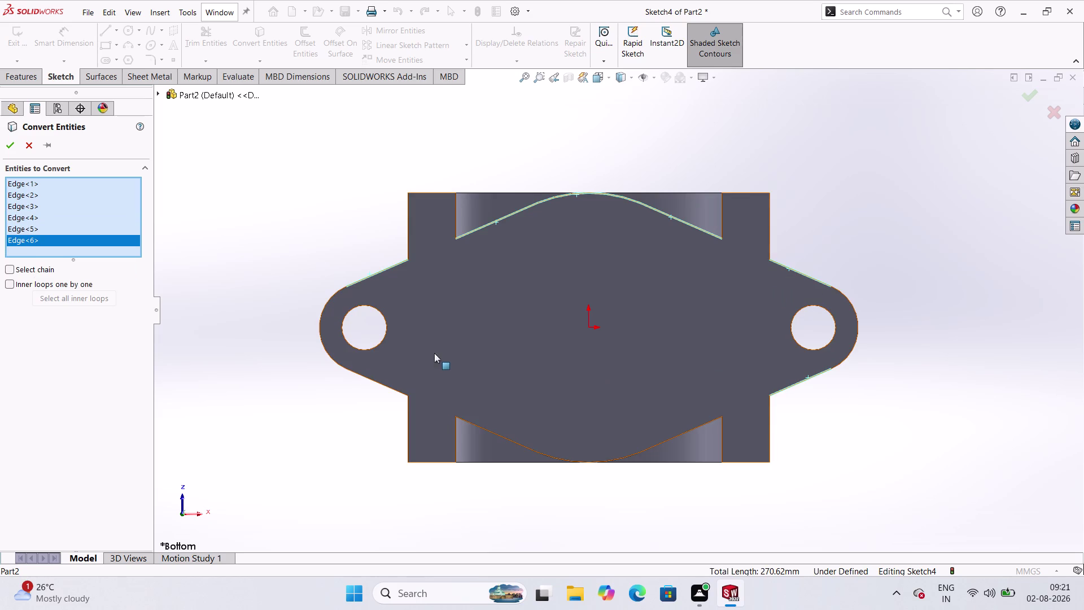
scroll(down, 3)
scroll(up, 3)
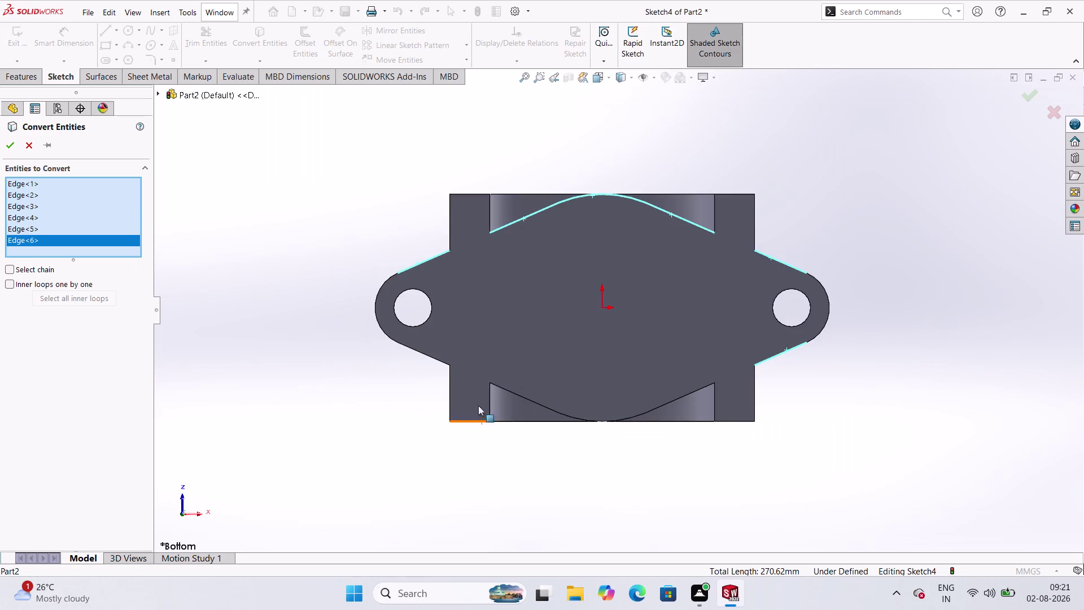
Add the lower outline edges and both rounded lug ends, completing twelve converted edges.
click(416, 351)
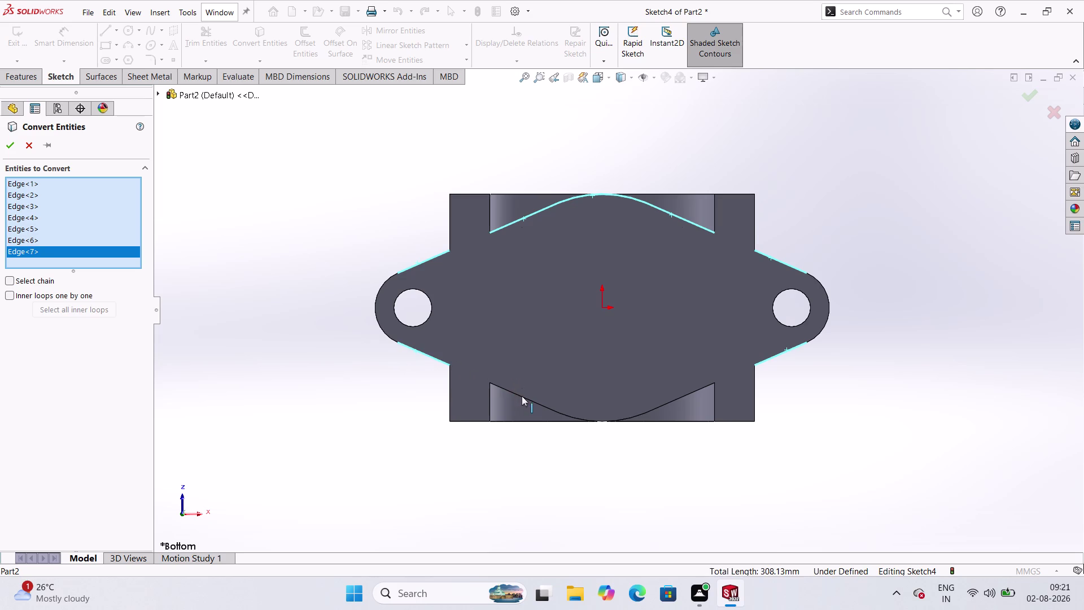
scroll(down, 3)
scroll(up, 3)
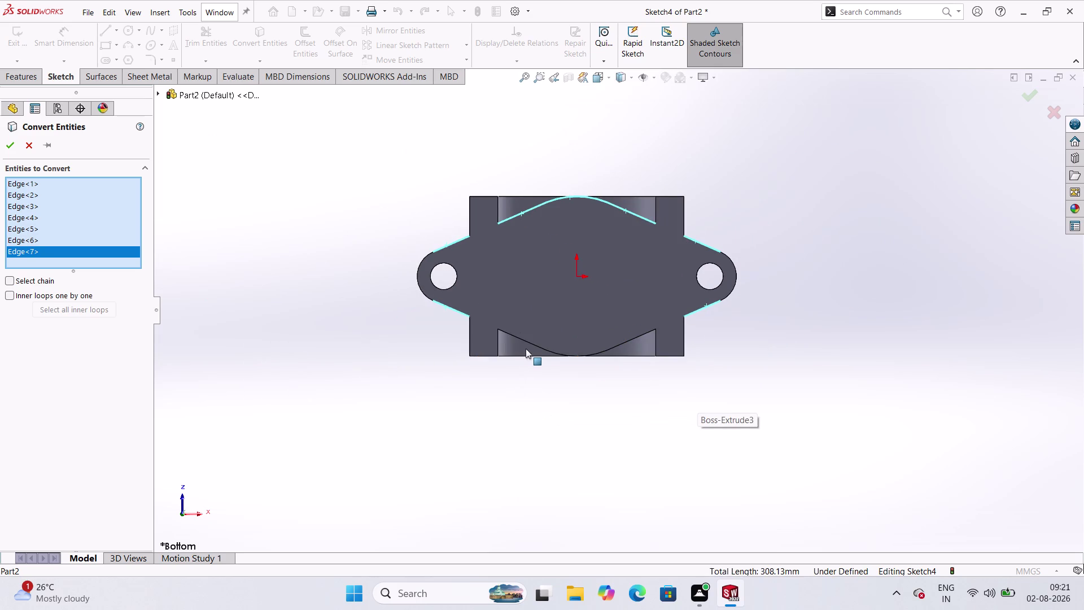
click(528, 342)
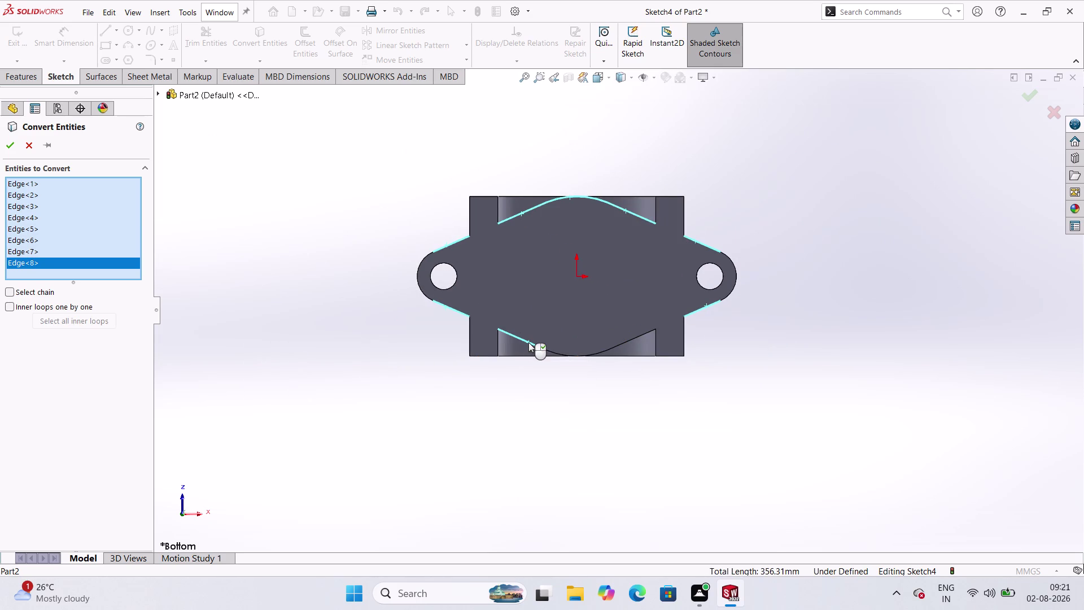
click(620, 343)
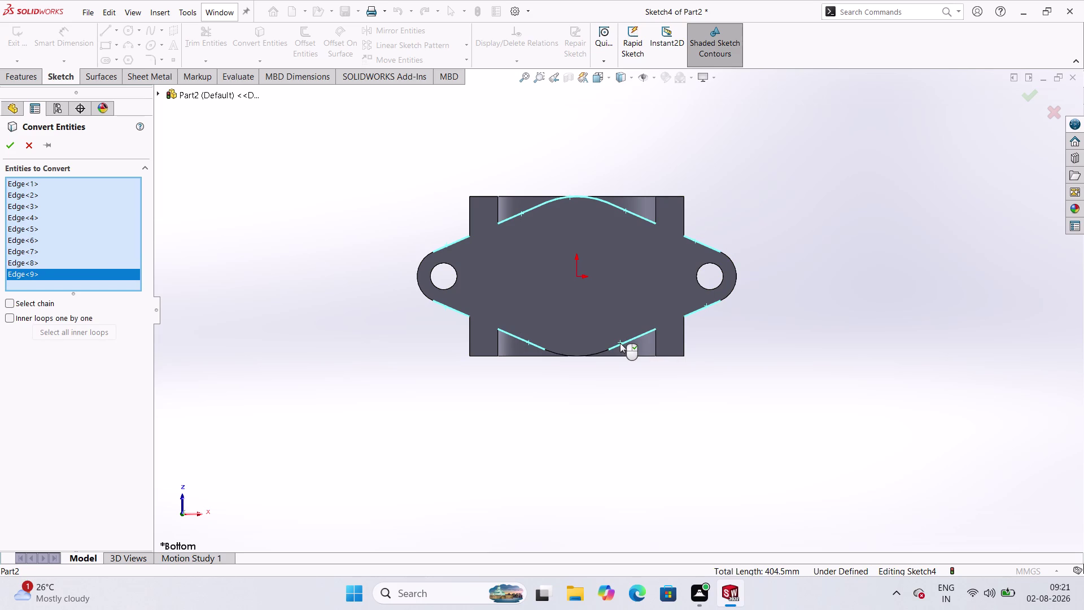
click(573, 357)
scroll(down, 3)
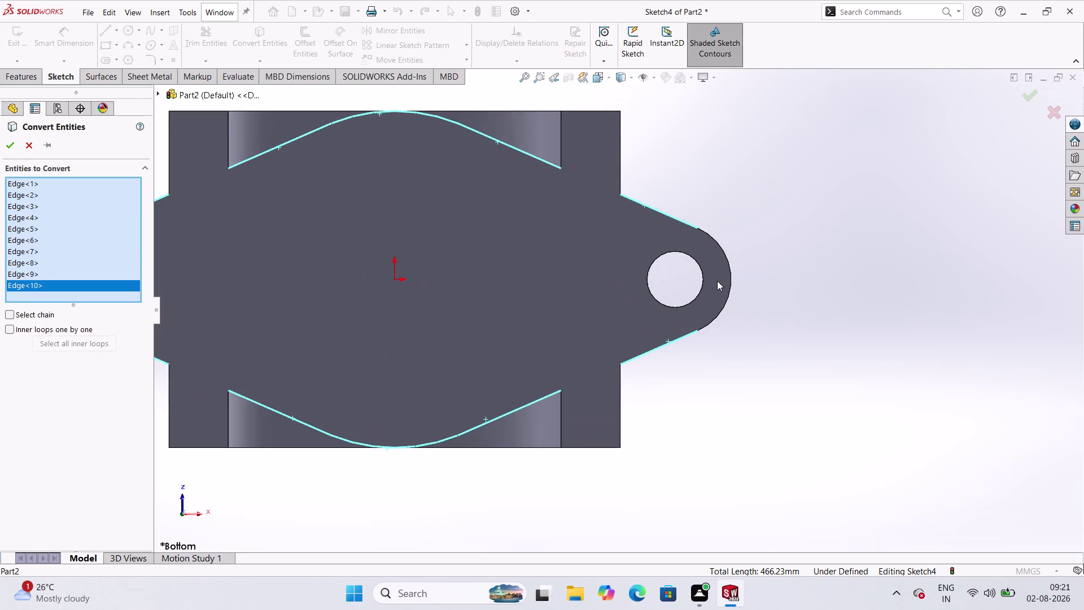
scroll(down, 3)
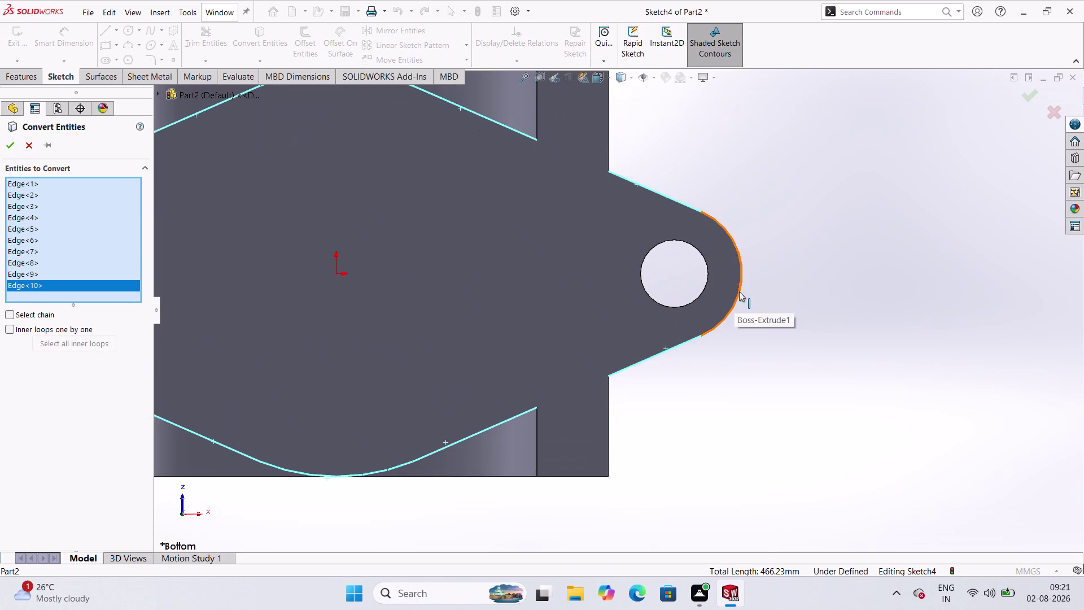
click(739, 291)
scroll(up, 3)
scroll(down, 3)
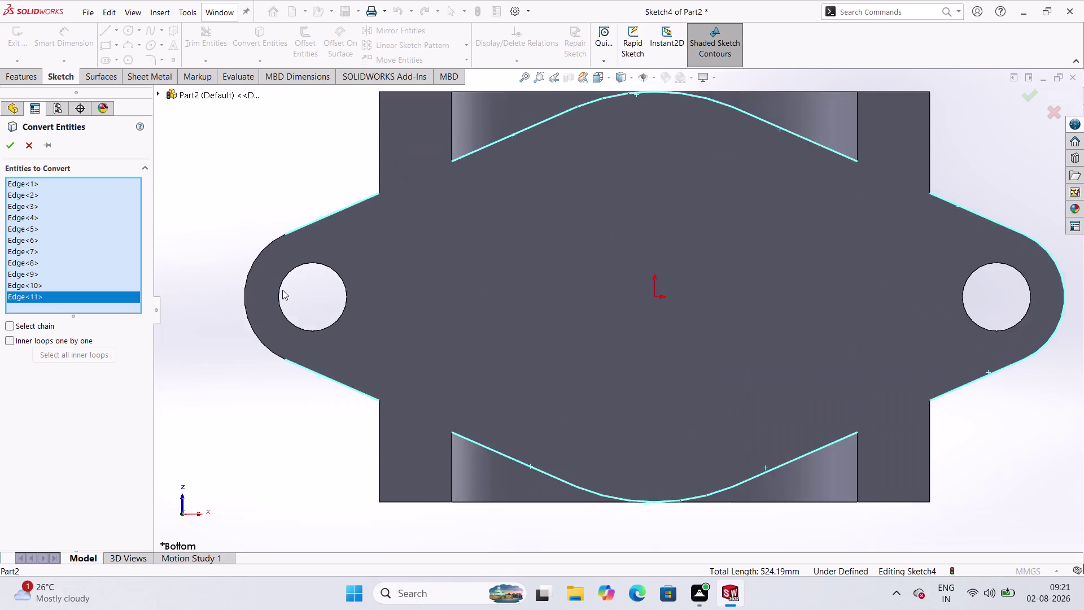
scroll(up, 3)
scroll(down, 3)
scroll(down, 3)
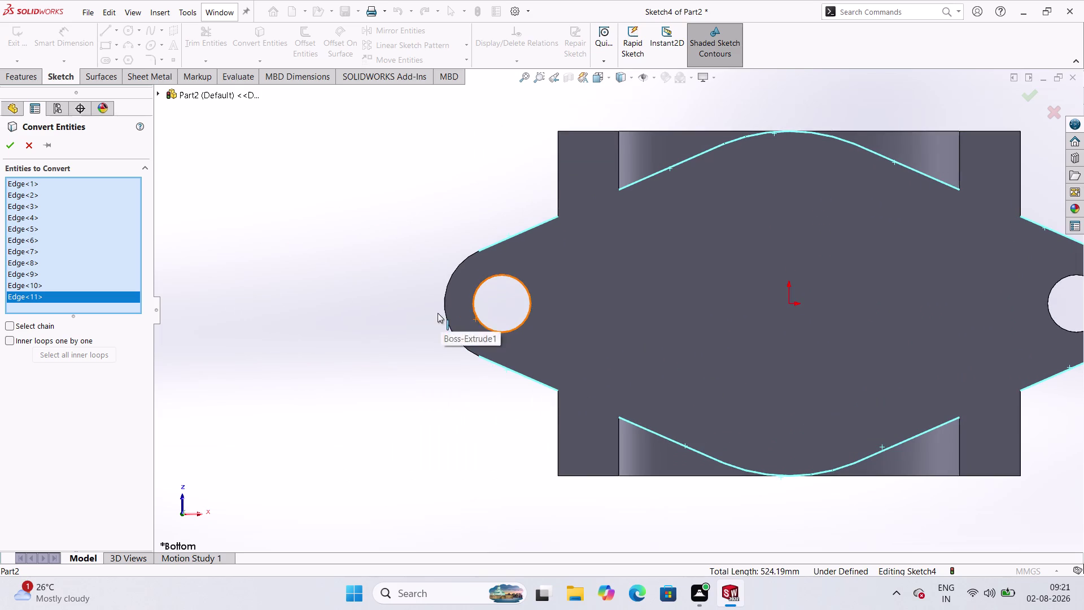
click(445, 315)
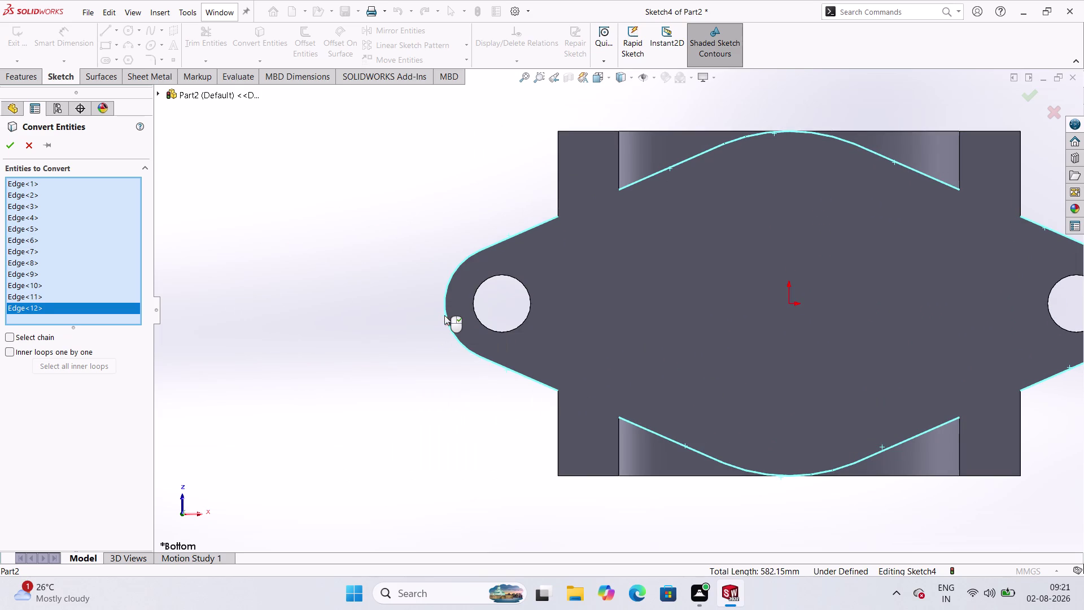
scroll(up, 3)
scroll(up, 3)
scroll(down, 3)
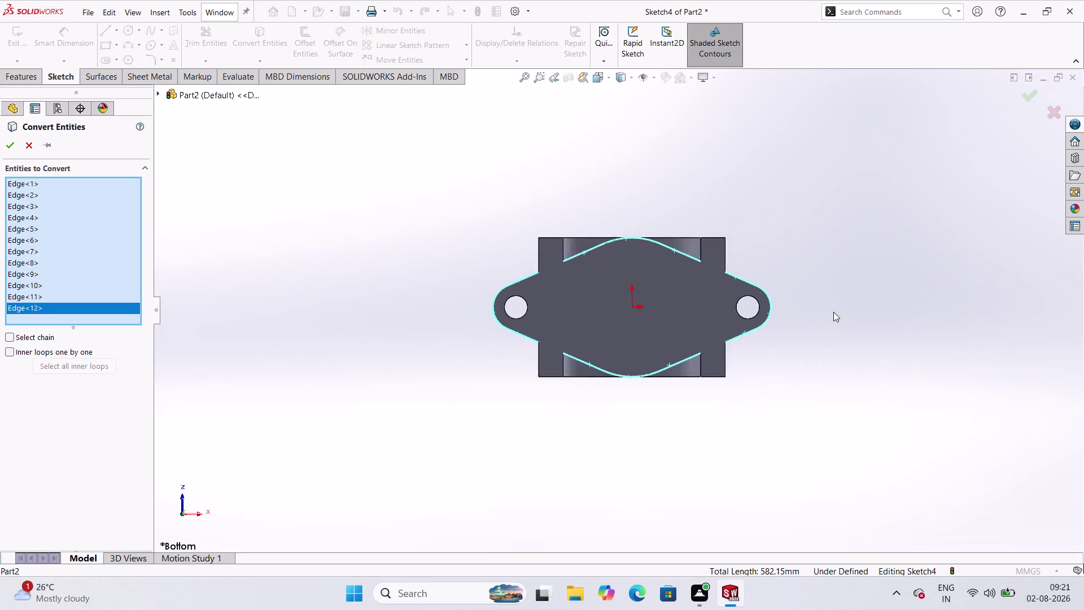
scroll(down, 3)
scroll(up, 3)
scroll(down, 3)
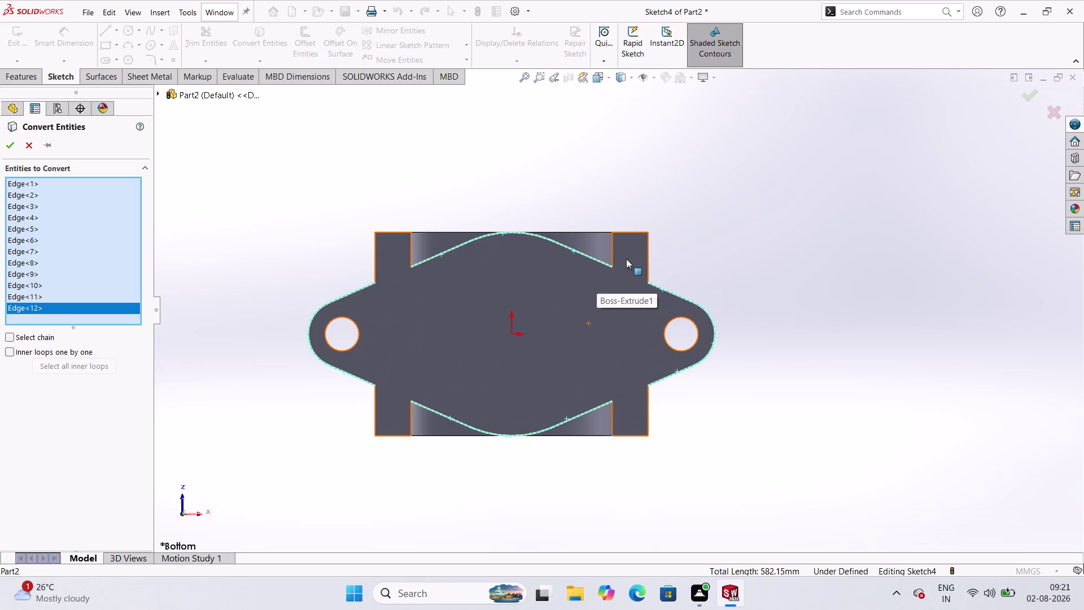
scroll(up, 3)
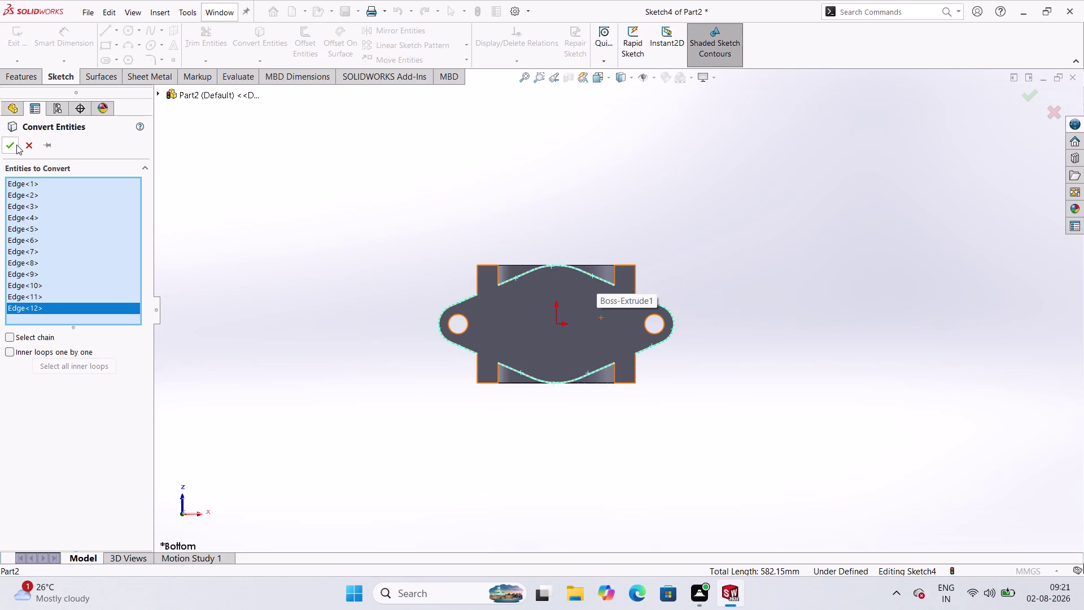
click(17, 145)
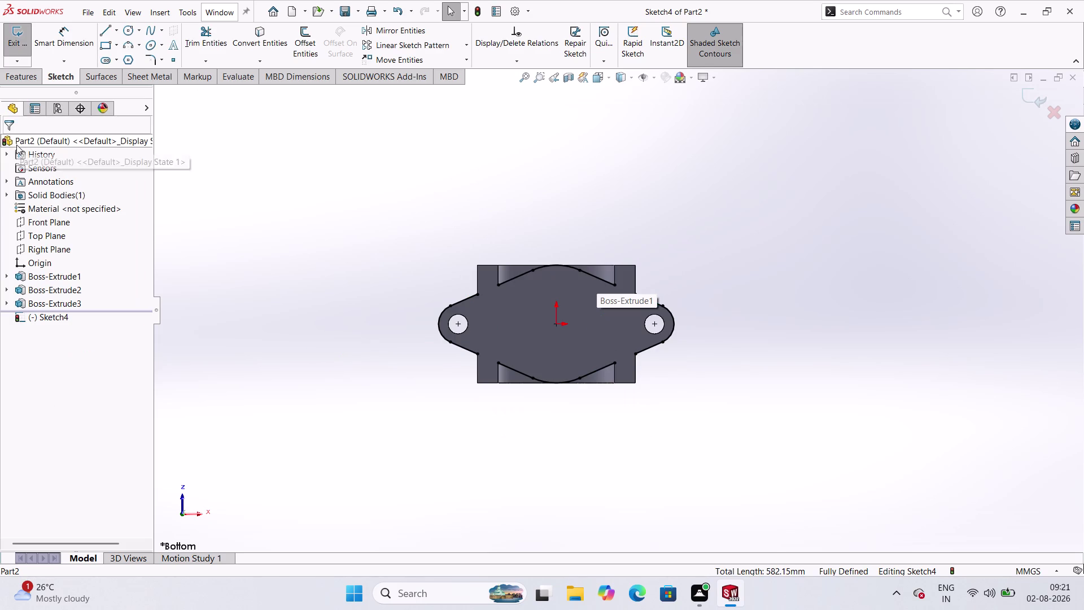
Bridge the upper-left and lower-left outline gaps with short lines.
click(108, 27)
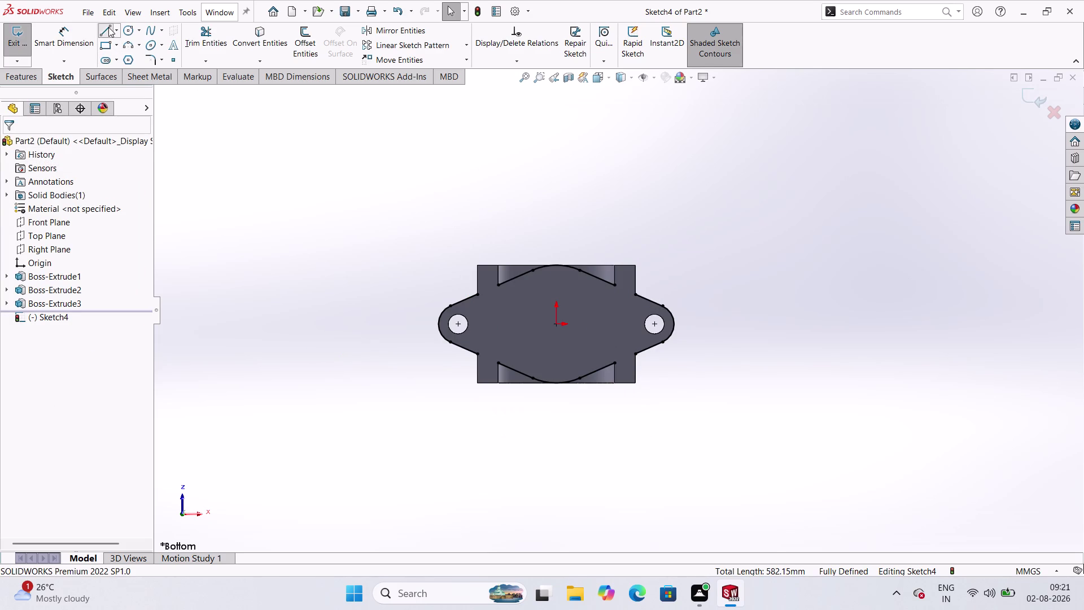
scroll(down, 3)
scroll(down, 3)
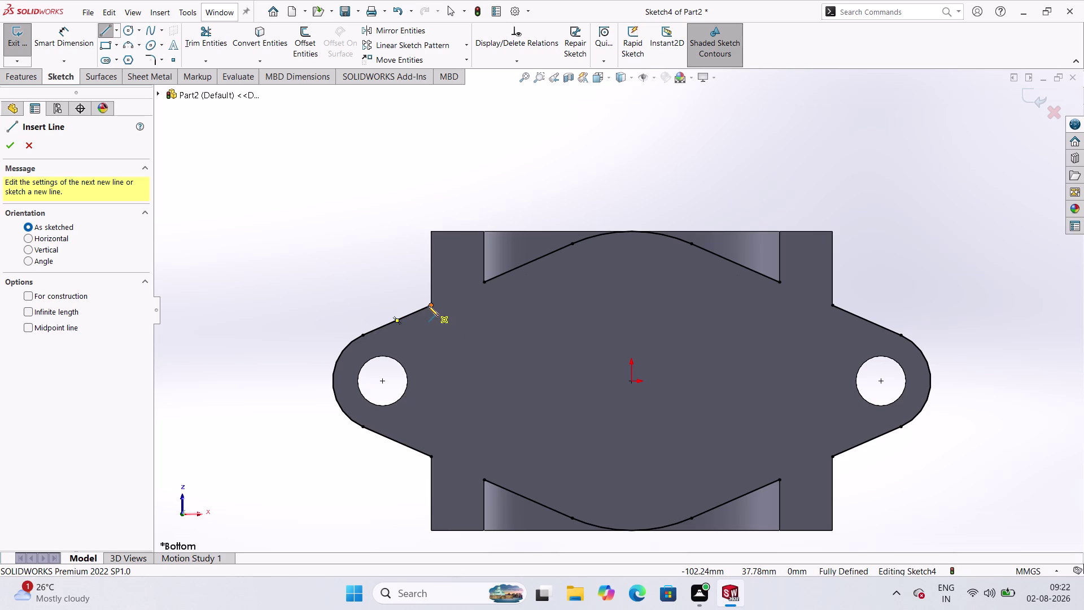
click(428, 305)
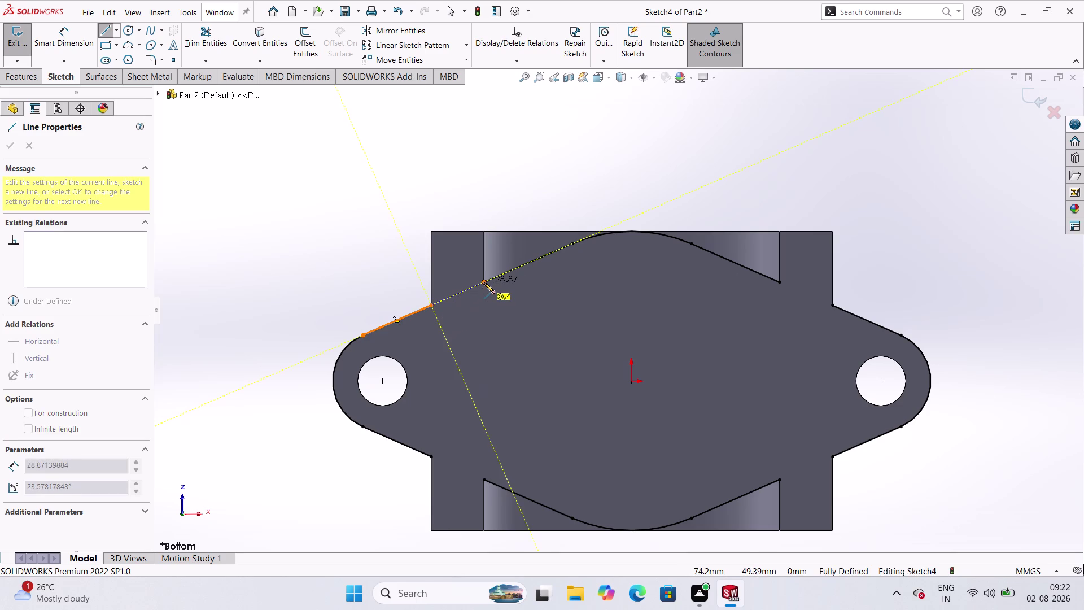
click(484, 282)
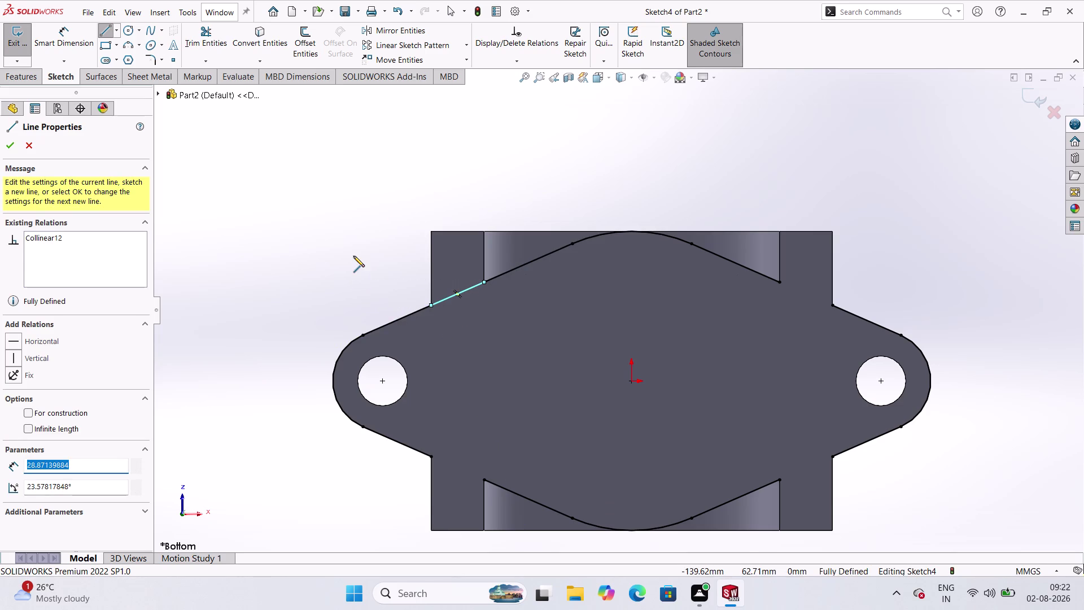
key(Escape)
scroll(down, 3)
scroll(down, 3)
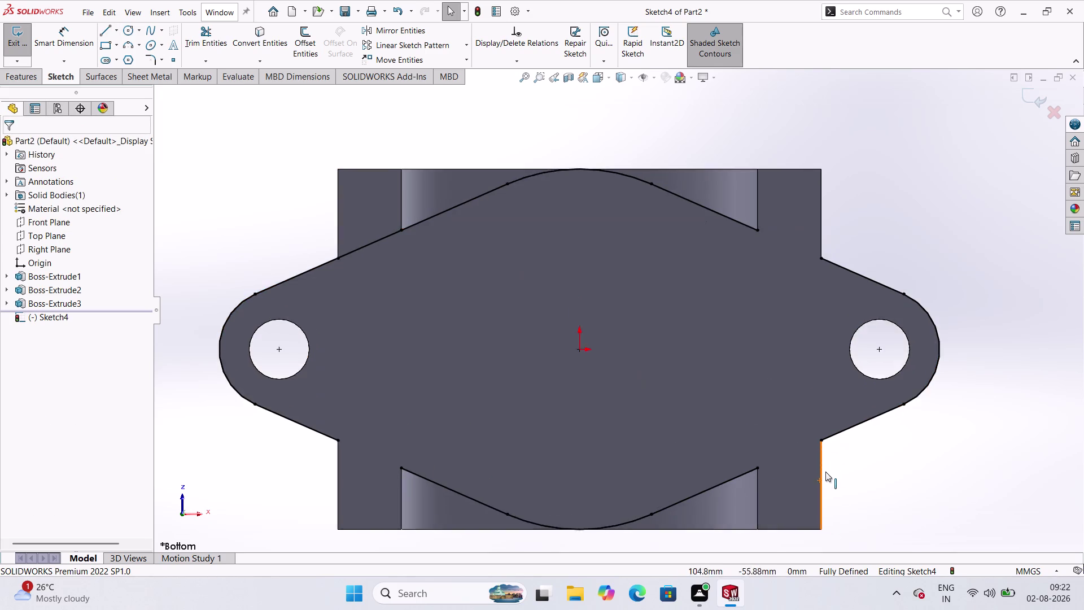
scroll(down, 3)
scroll(up, 3)
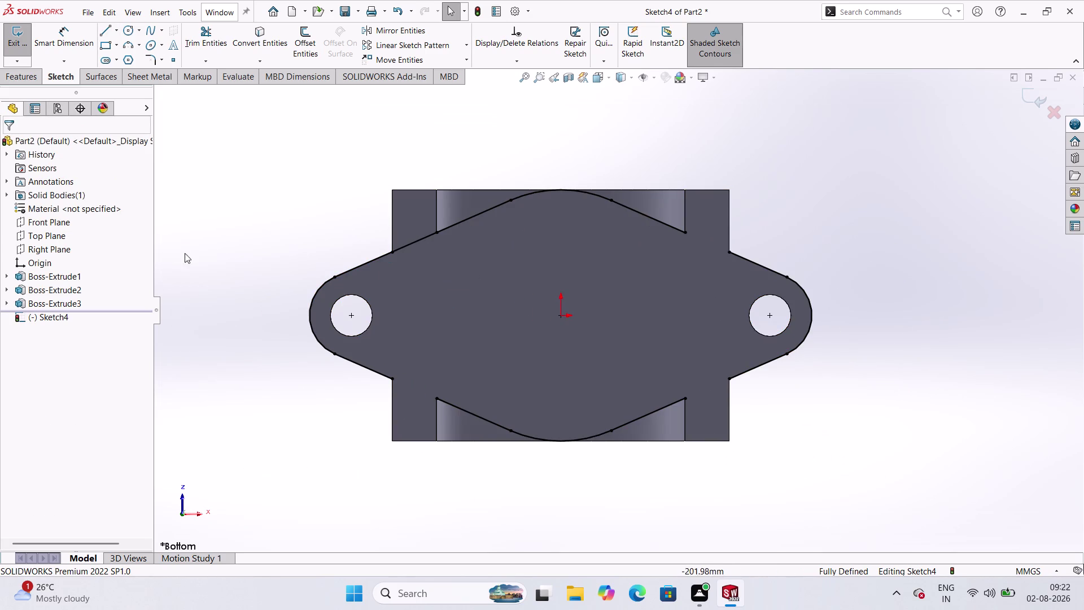
click(105, 27)
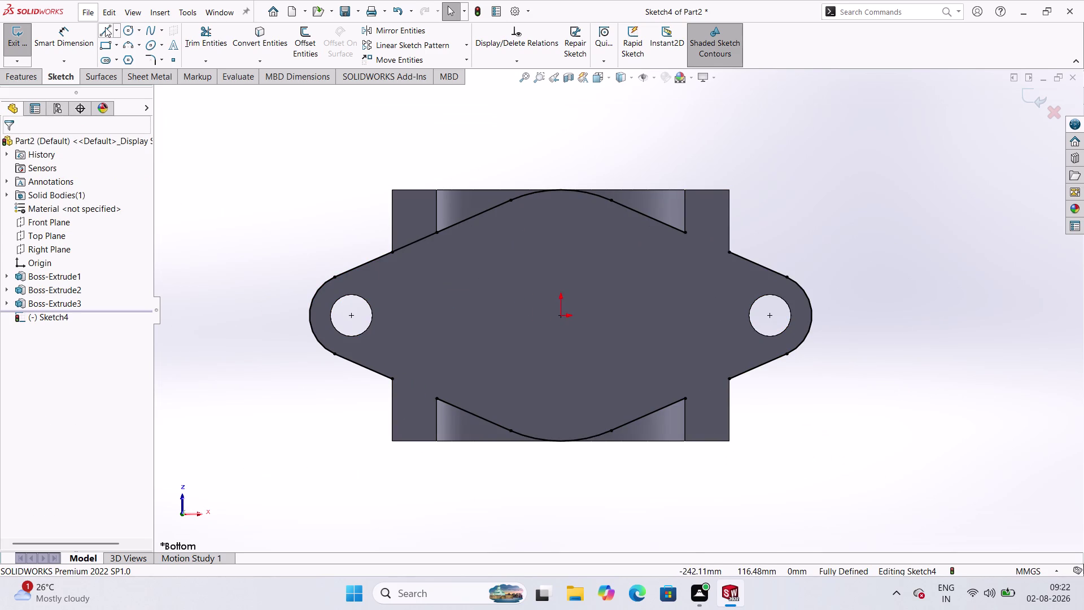
click(392, 378)
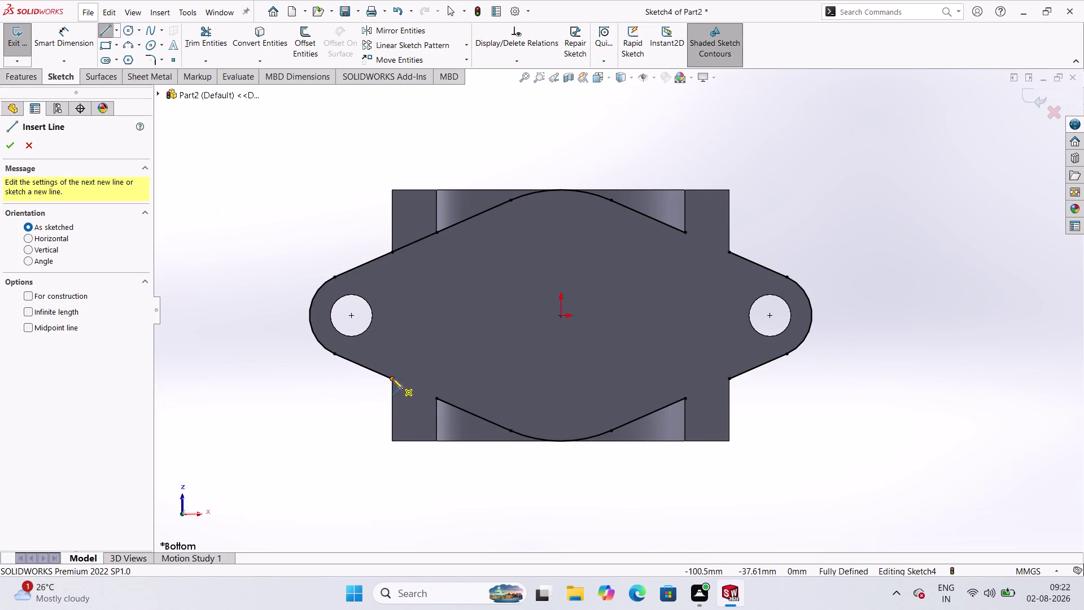
click(438, 398)
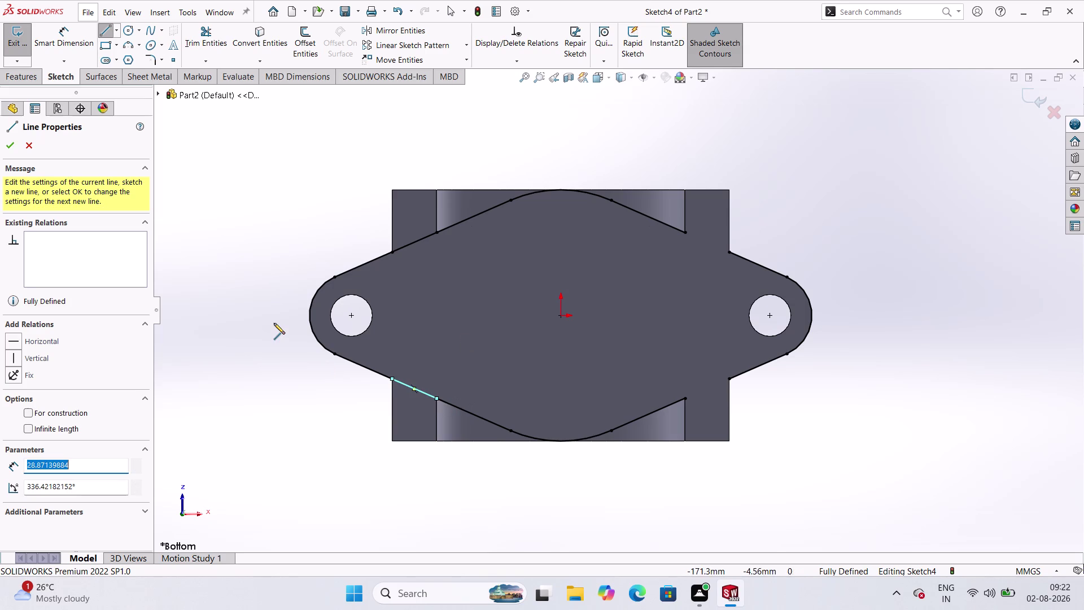
key(Escape)
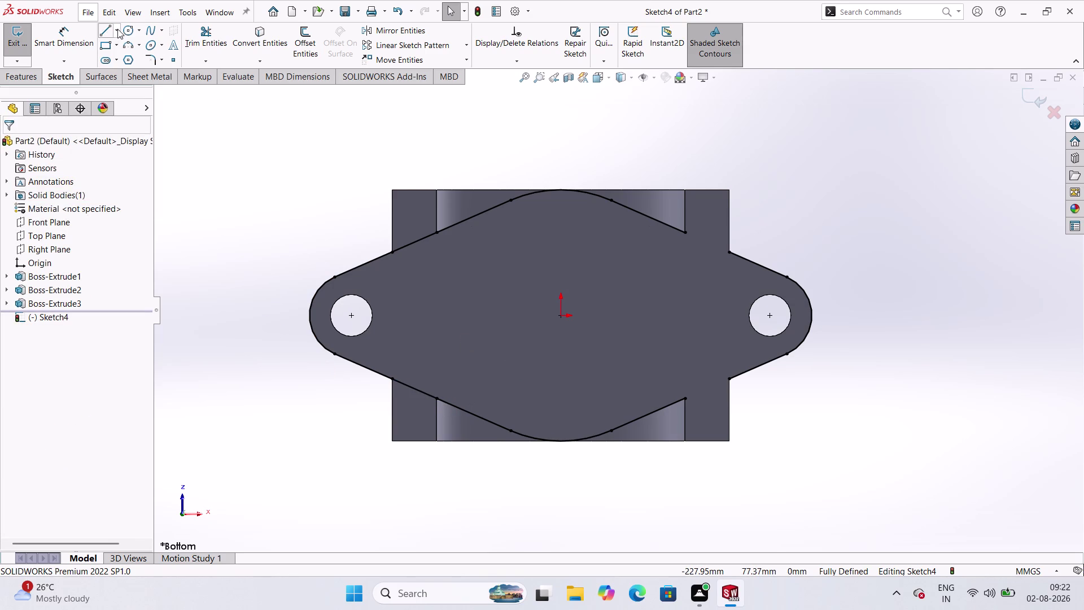
Cancel a stray line, bridge the upper-right and lower-right gaps, and exit Sketch4.
click(103, 29)
right_drag(104, 29, 47, 34)
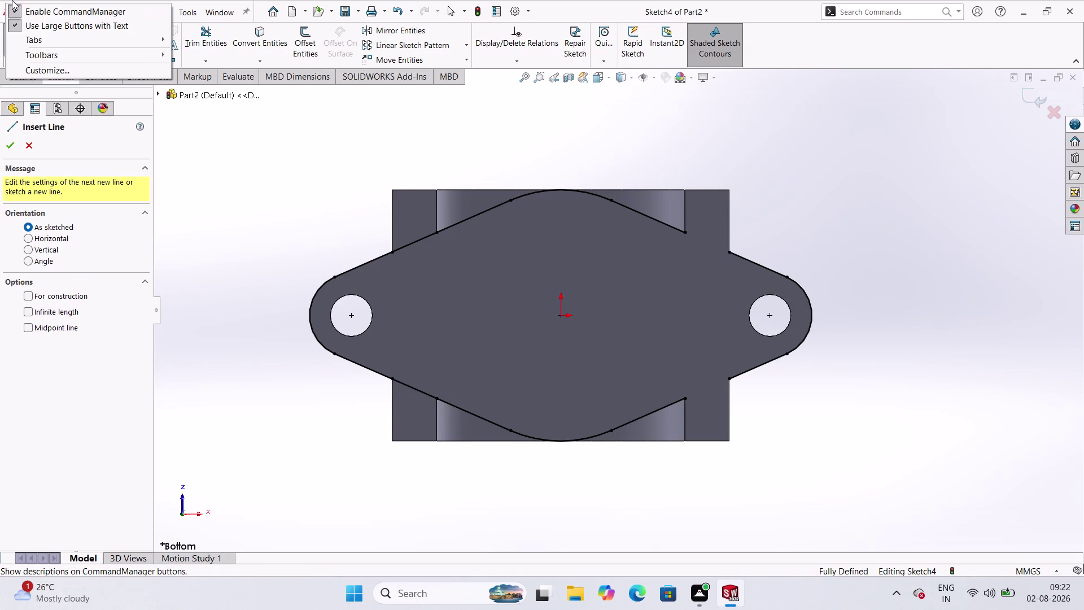
click(203, 137)
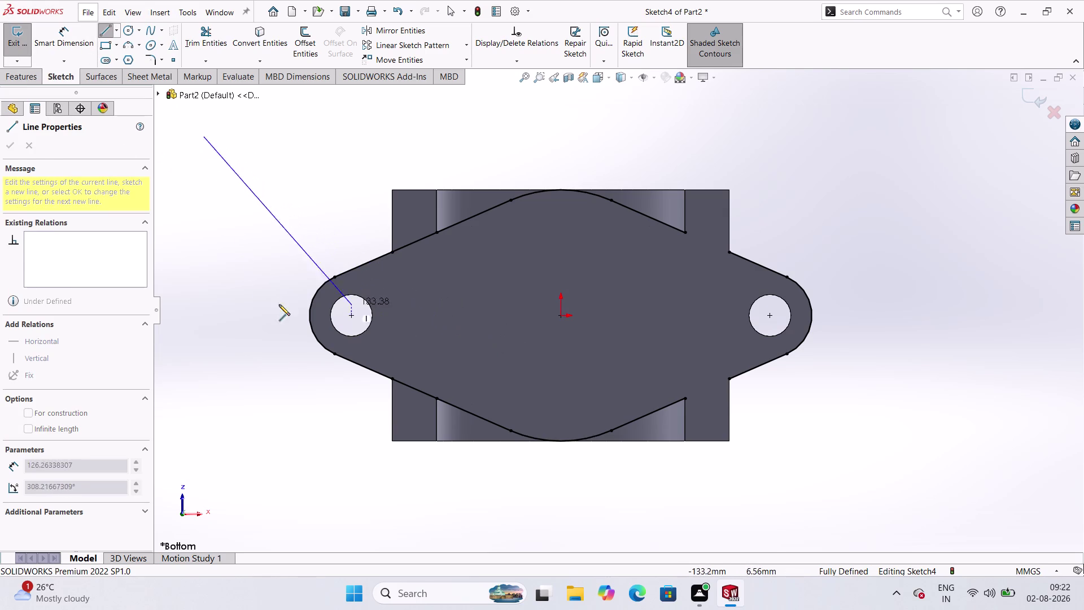
key(Escape)
click(106, 29)
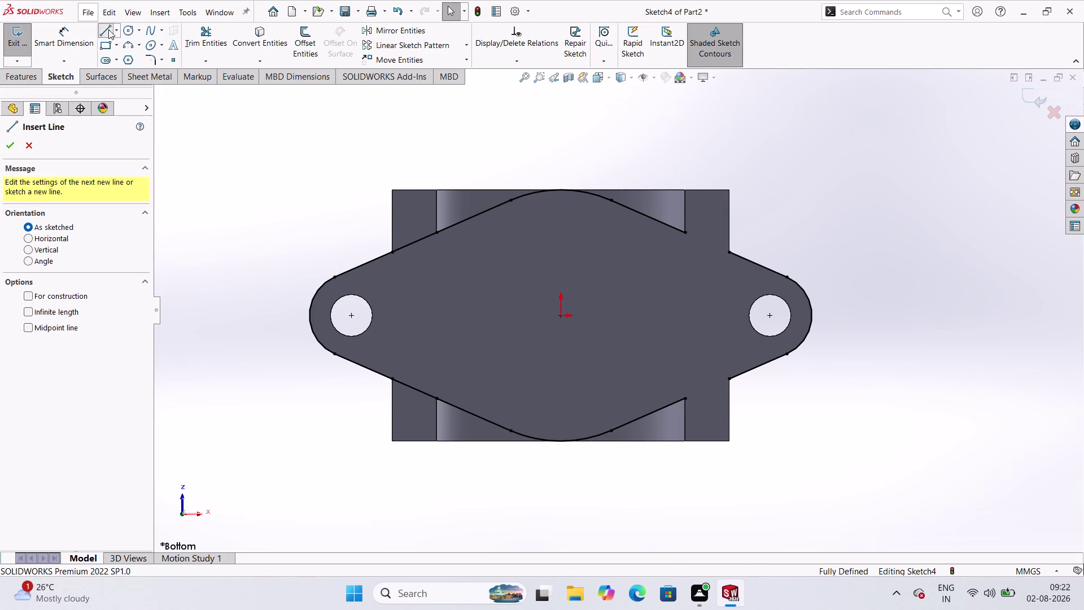
click(686, 232)
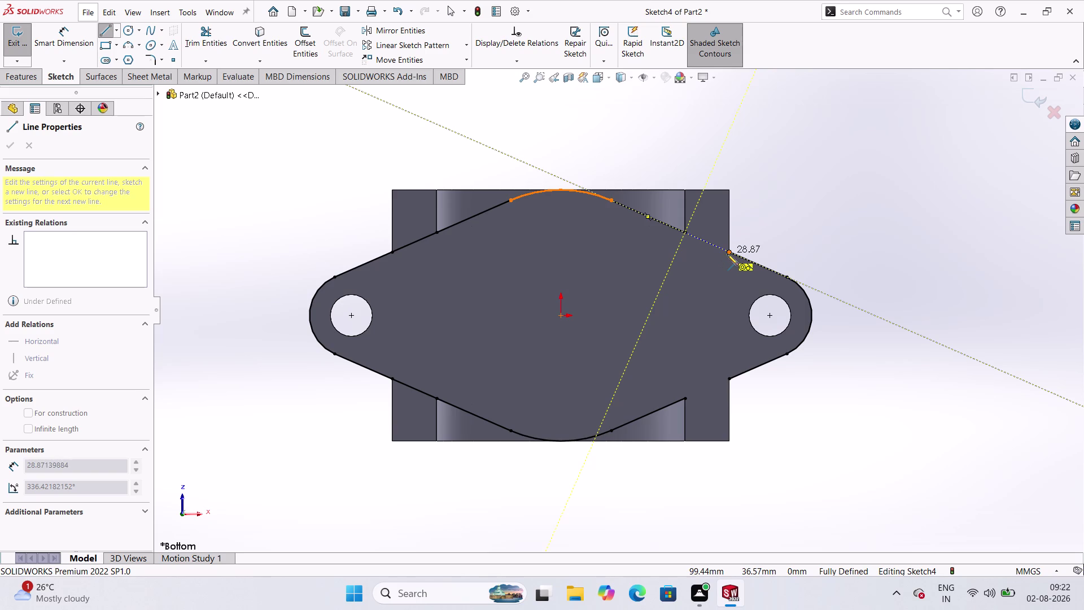
click(732, 254)
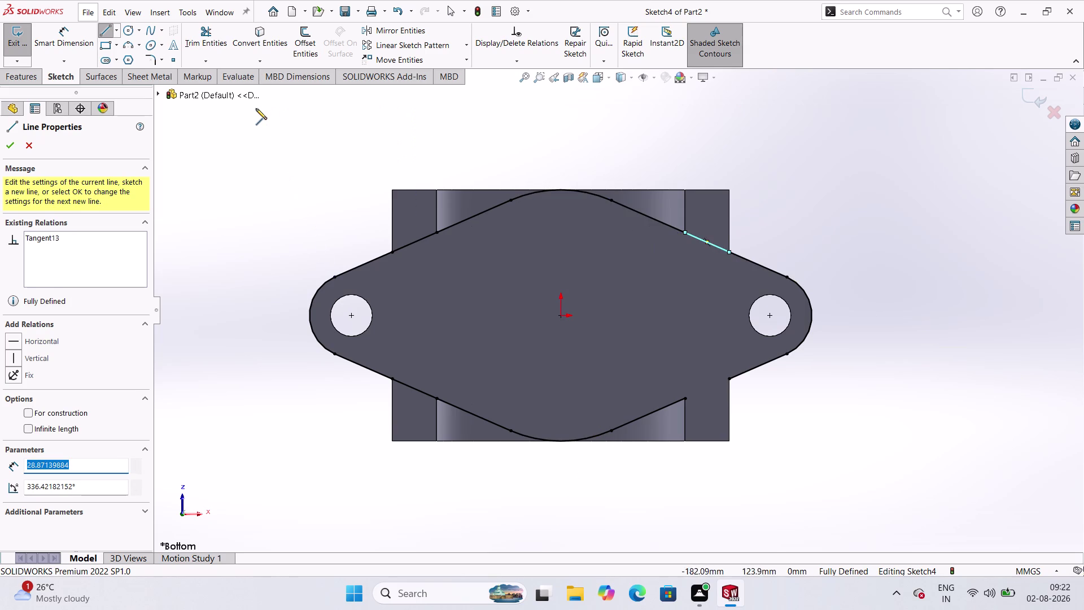
key(Escape)
click(101, 31)
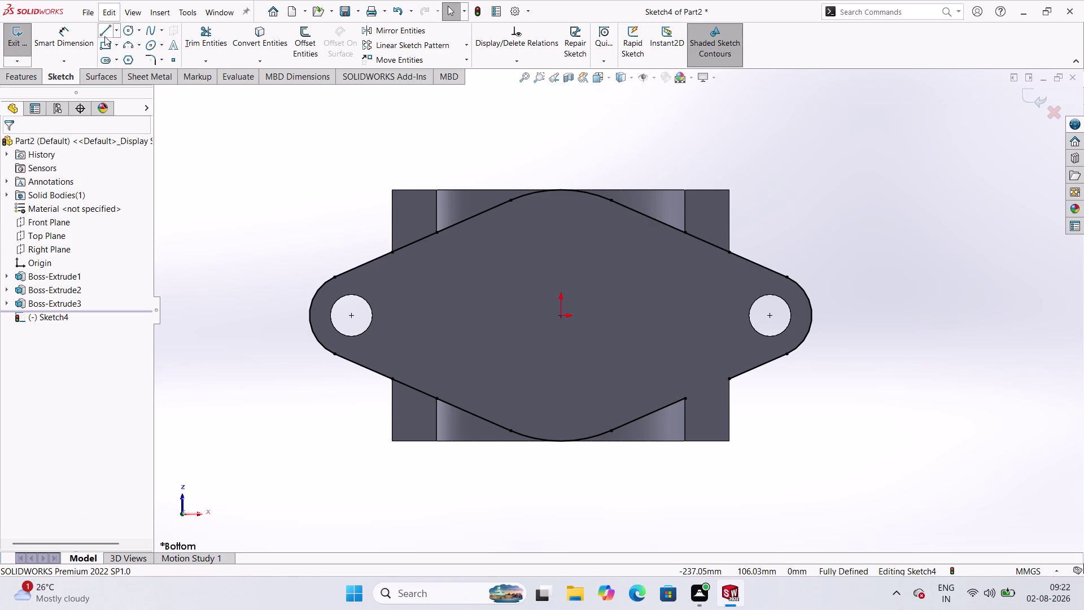
click(685, 397)
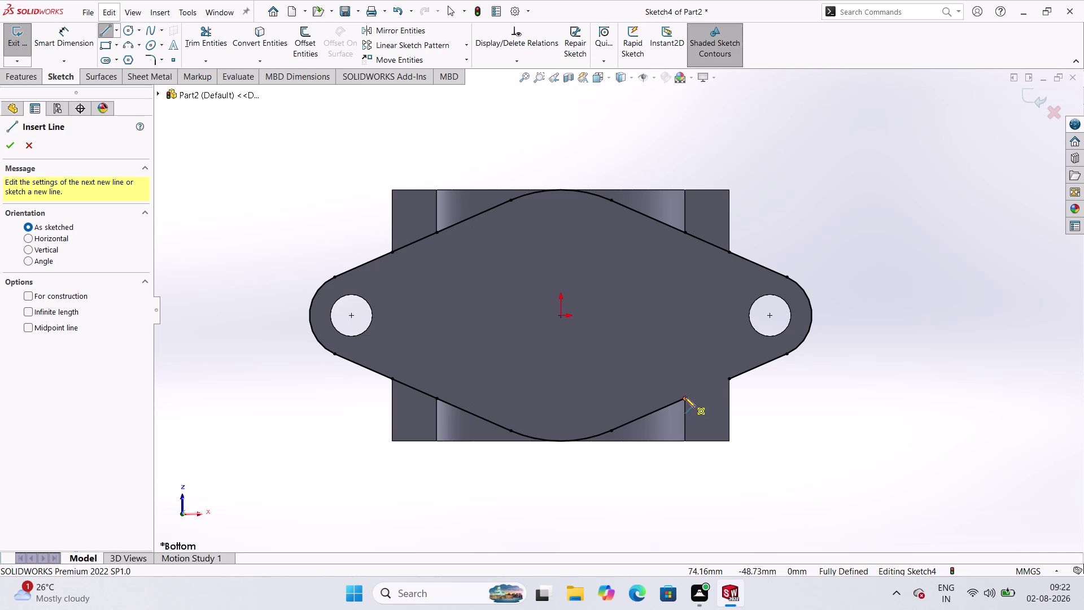
click(731, 380)
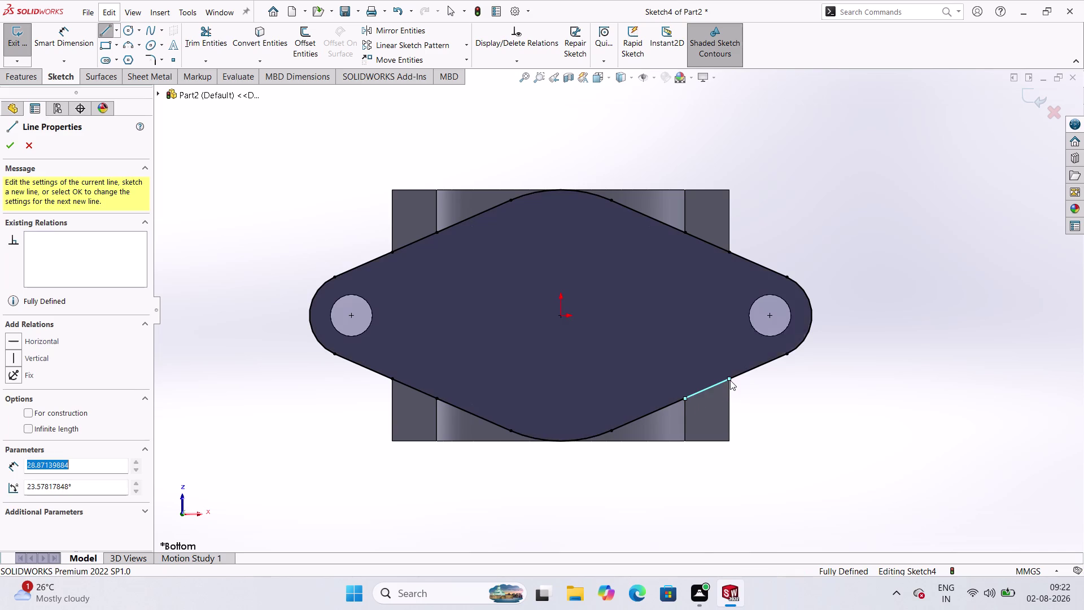
key(Escape)
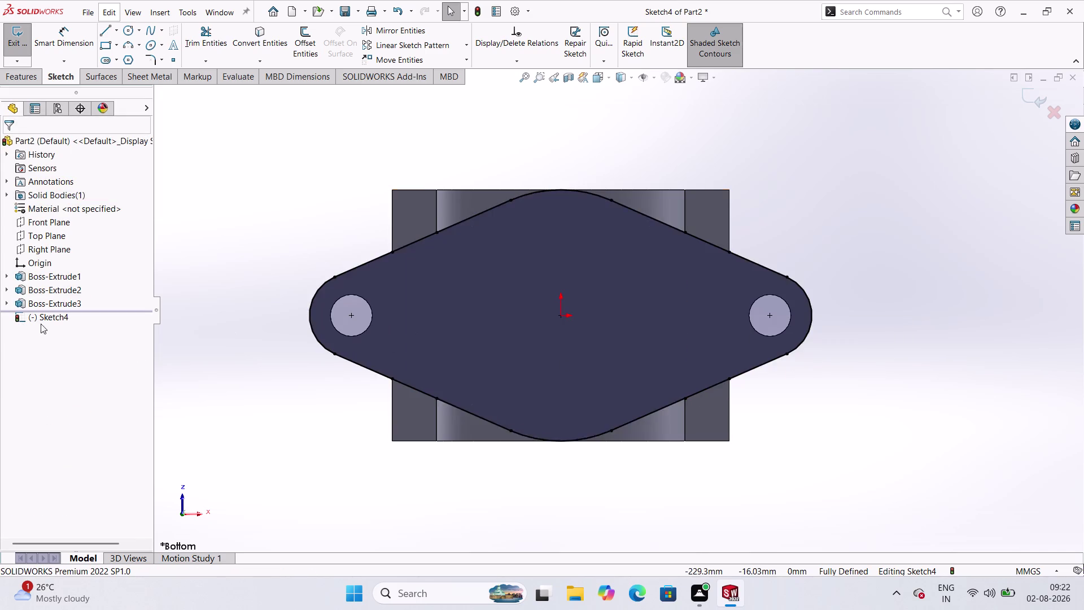
click(19, 44)
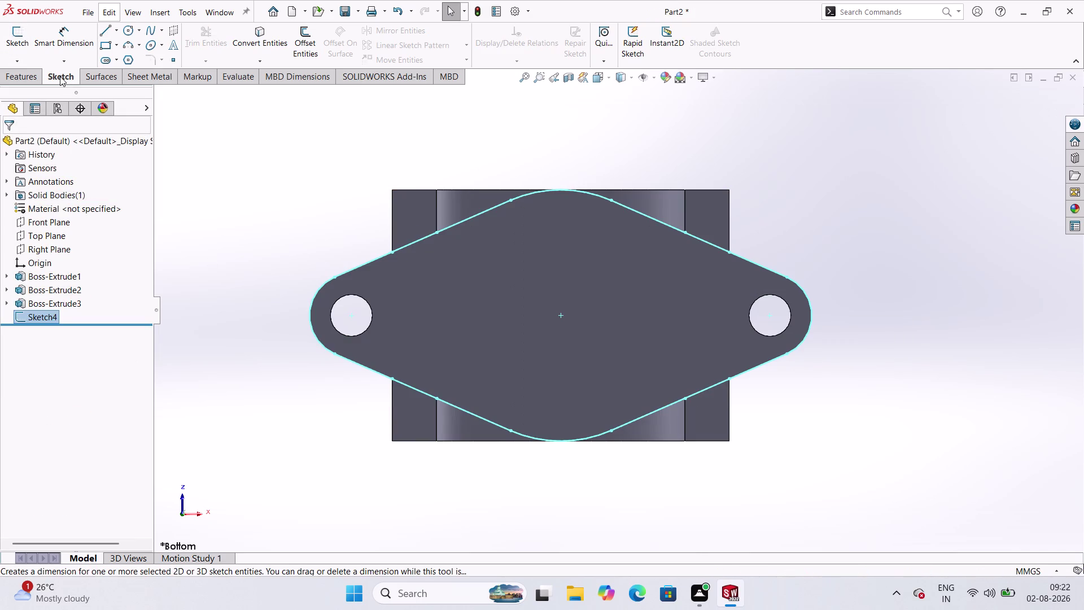
click(33, 72)
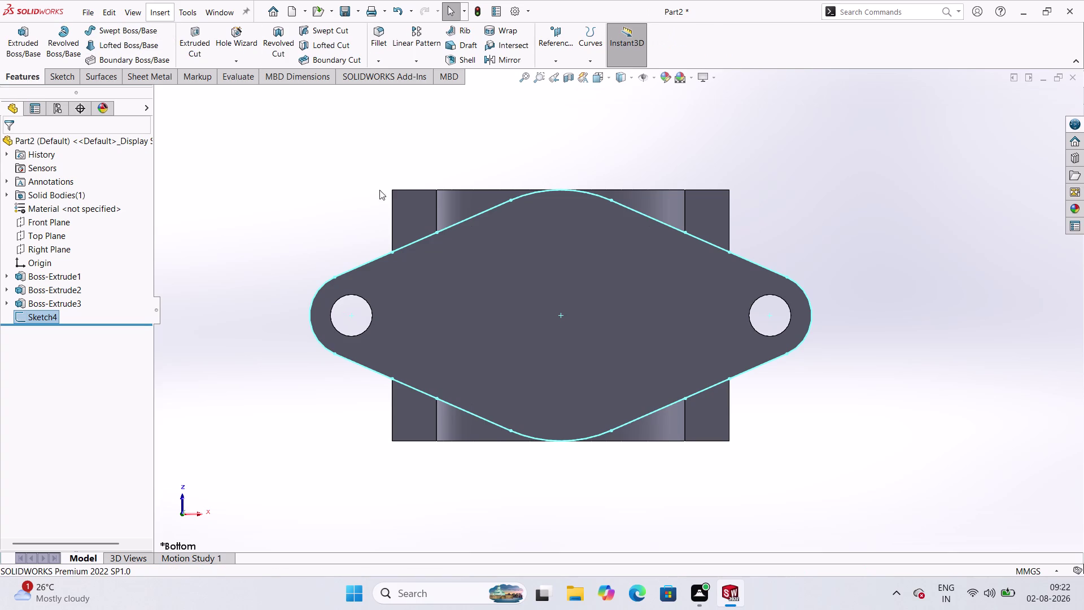
Preview a Sketch4 cut with Blind and Up To Next end conditions, then cancel it.
click(199, 37)
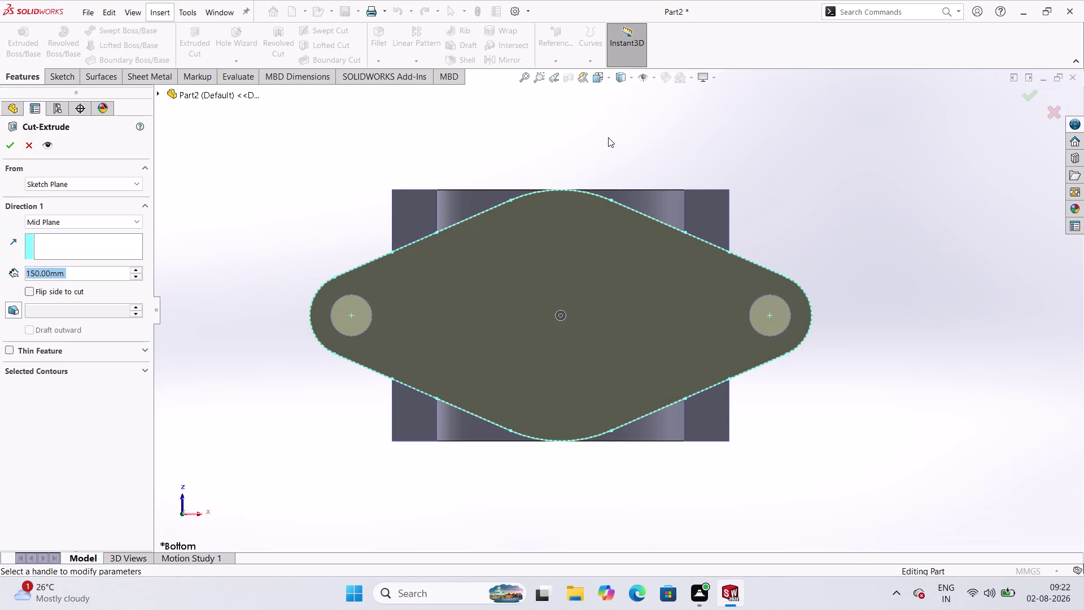
middle_drag(618, 137, 584, 354)
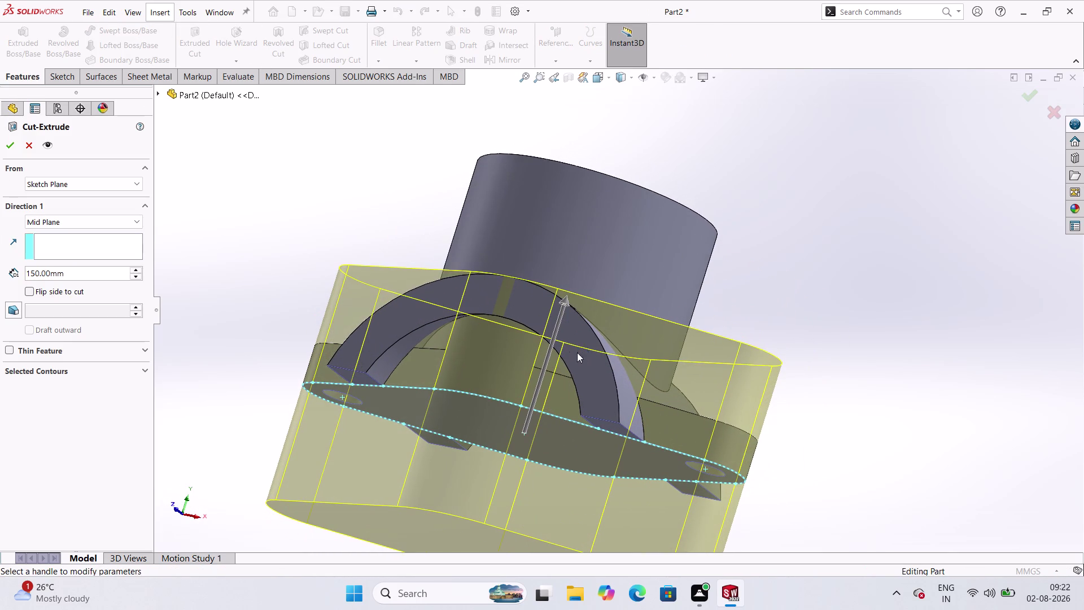
click(135, 221)
click(77, 239)
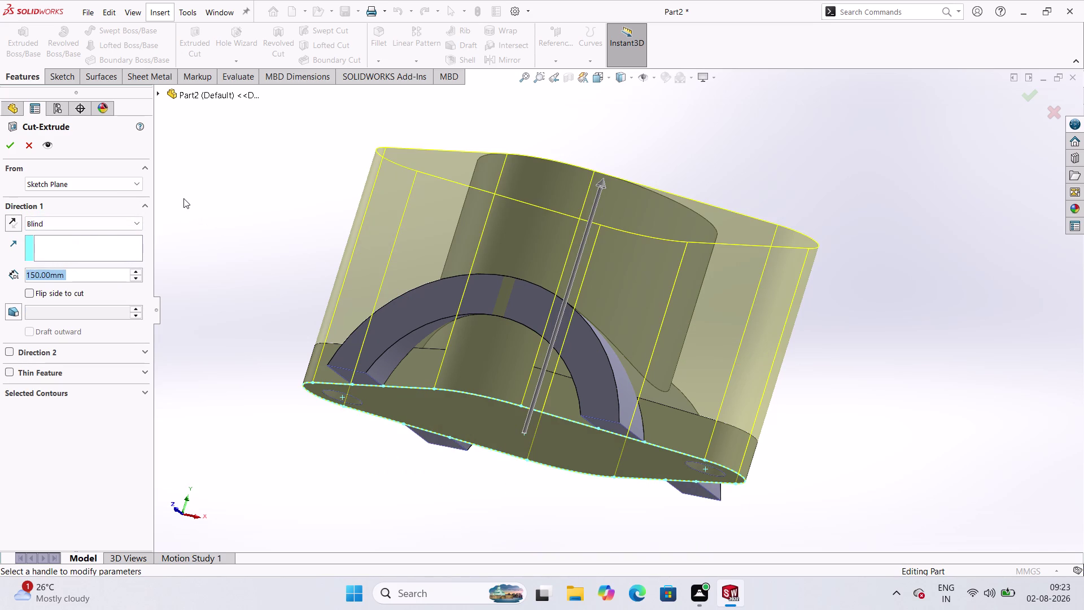
click(140, 222)
click(97, 260)
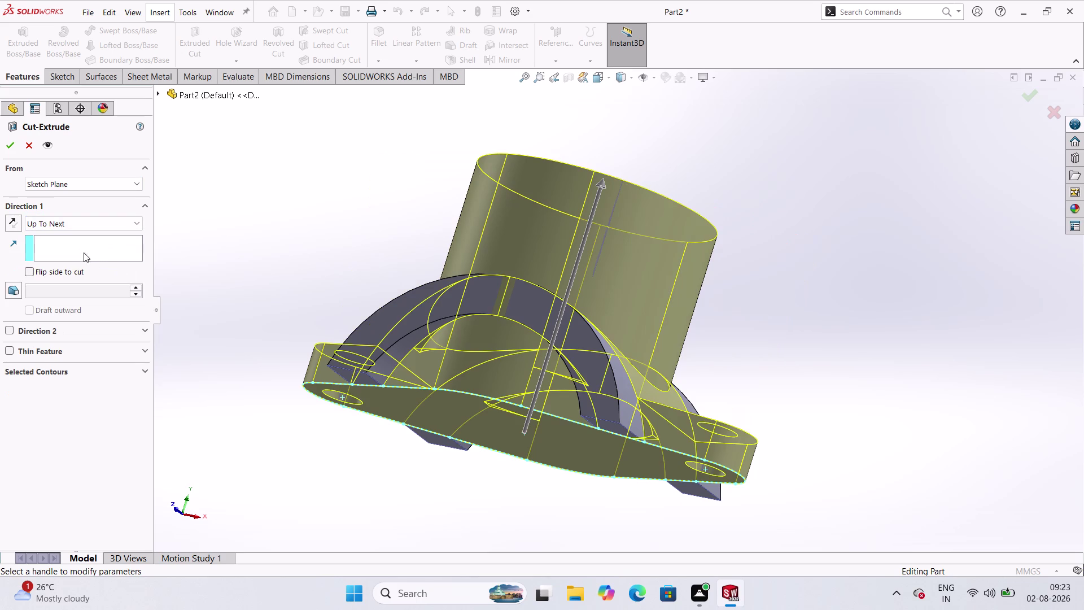
click(35, 146)
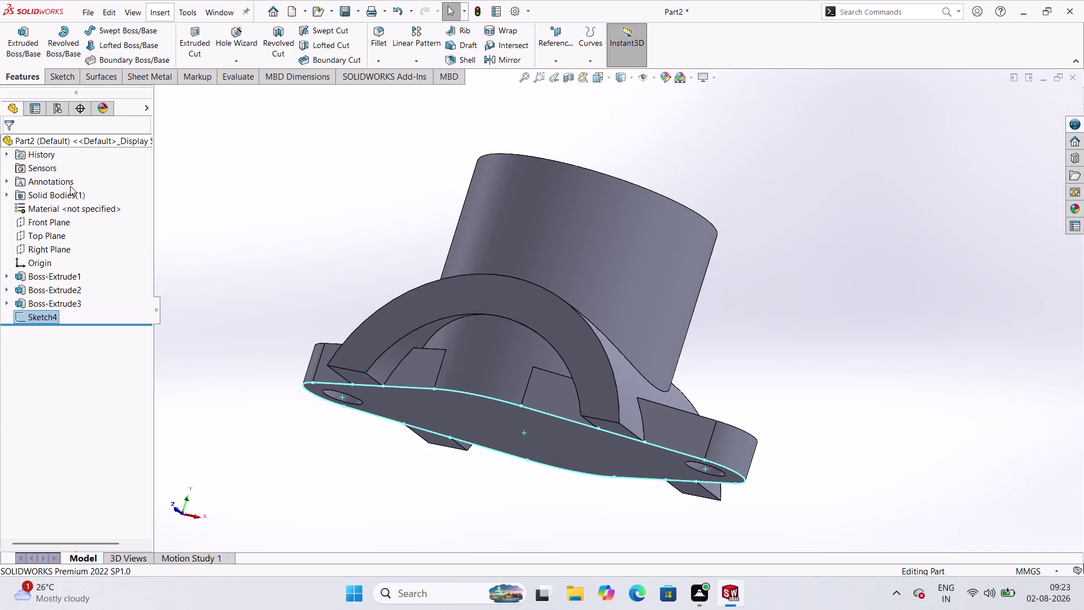
Reopen Sketch4 for editing from the feature tree.
middle_drag(463, 456, 493, 260)
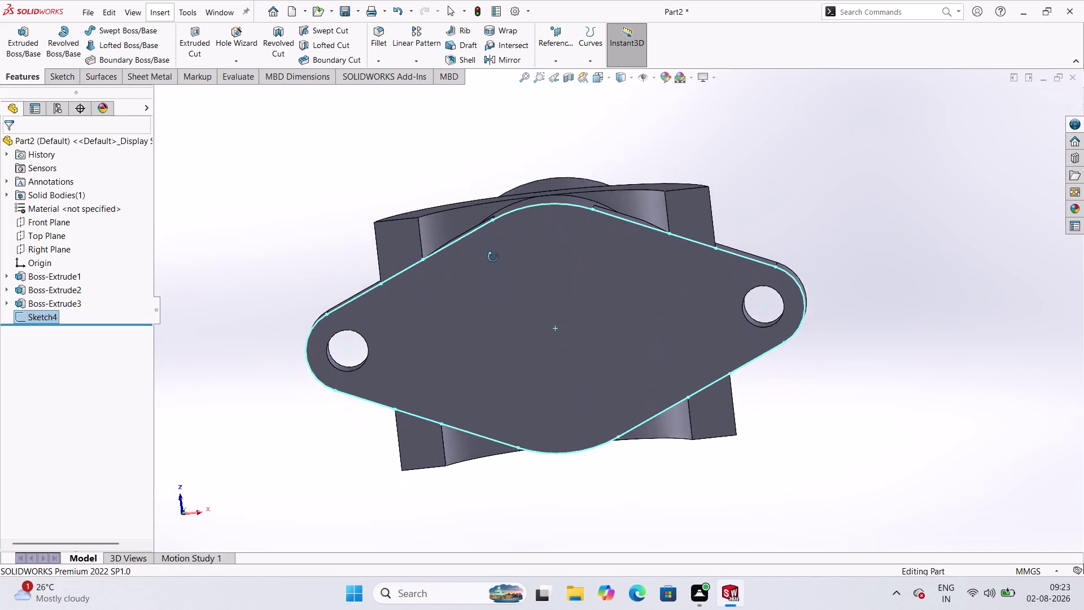
middle_drag(493, 261, 487, 237)
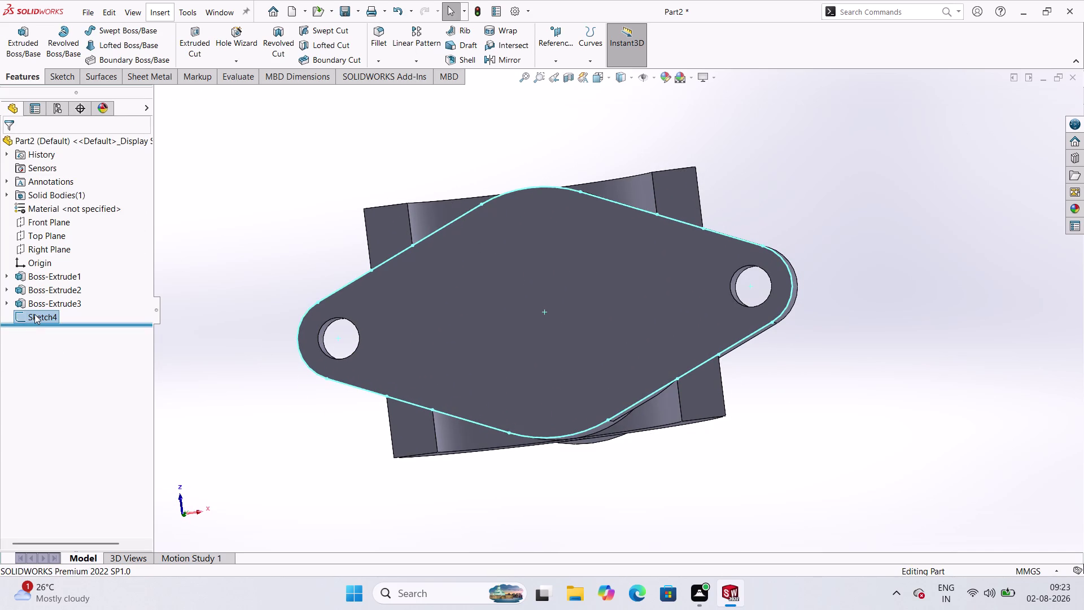
click(34, 314)
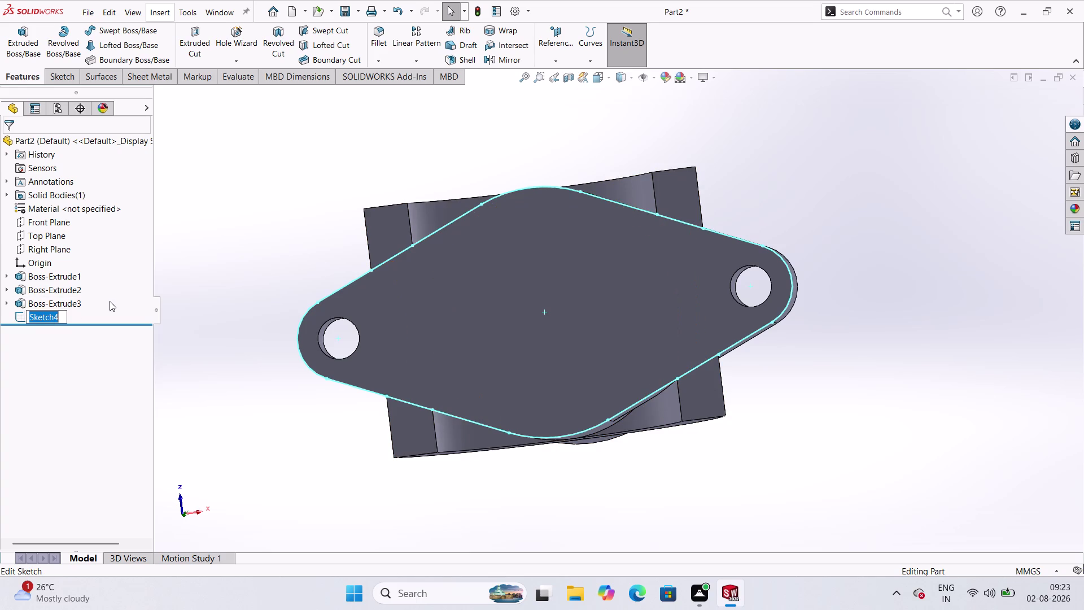
click(115, 307)
click(57, 318)
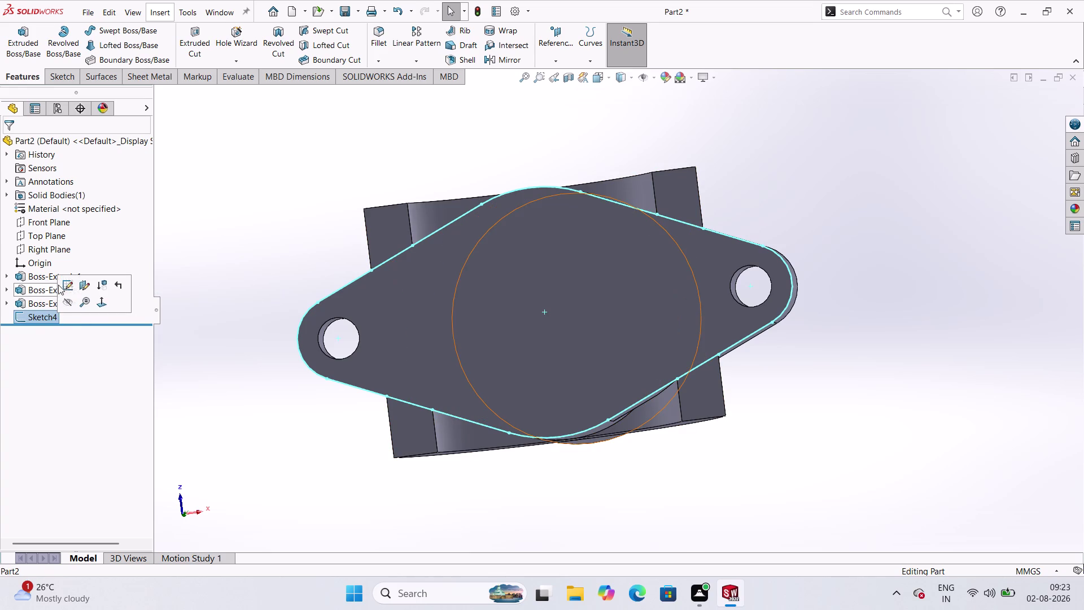
click(70, 290)
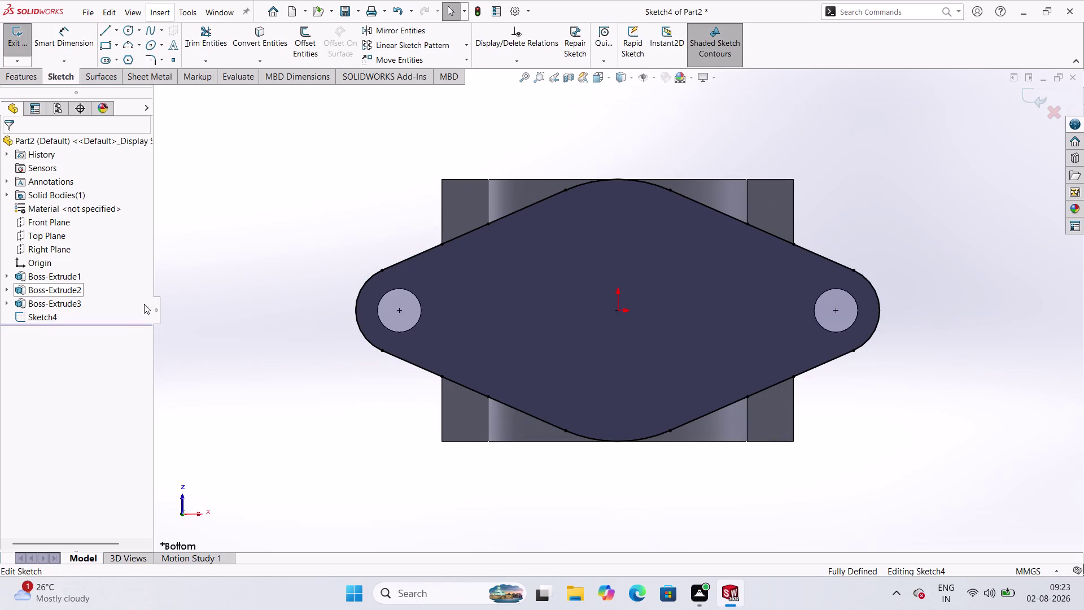
Draw an origin-centred circle enclosing the base, dimension it Ø318.67 mm, and exit.
click(127, 30)
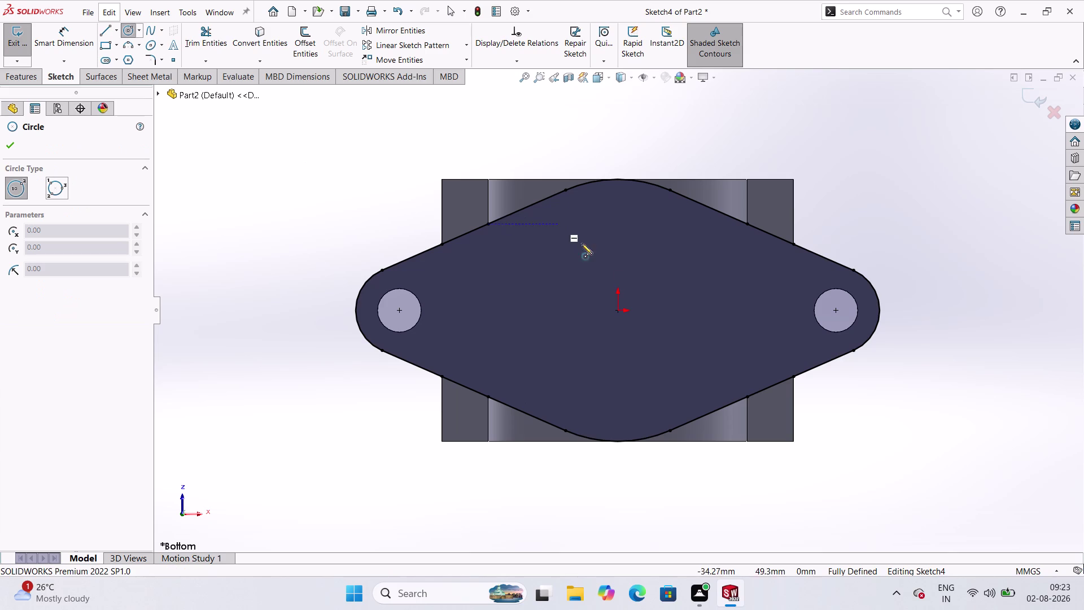
click(620, 313)
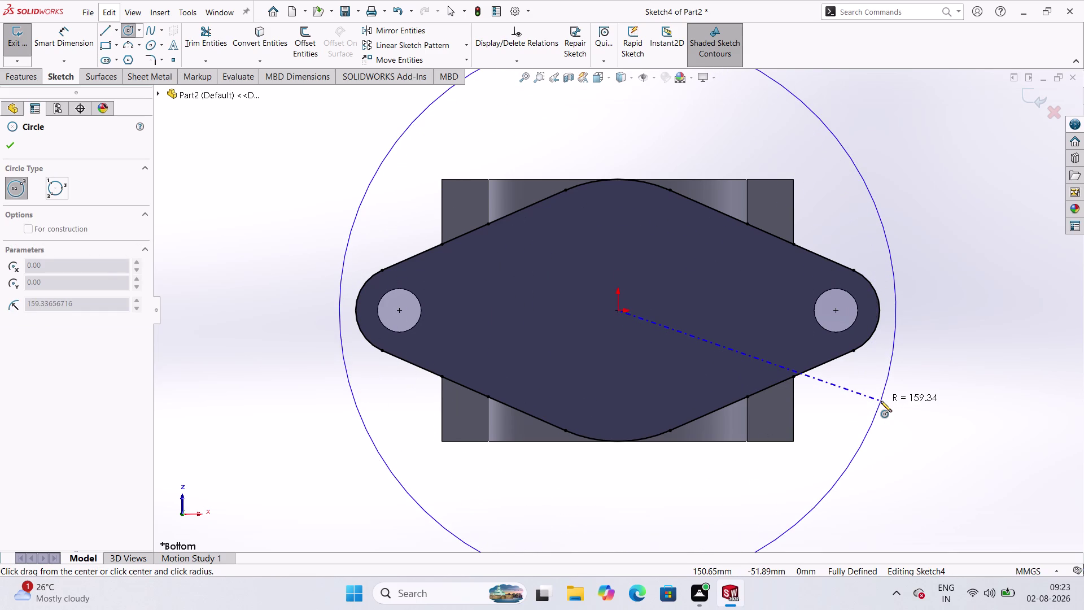
click(881, 401)
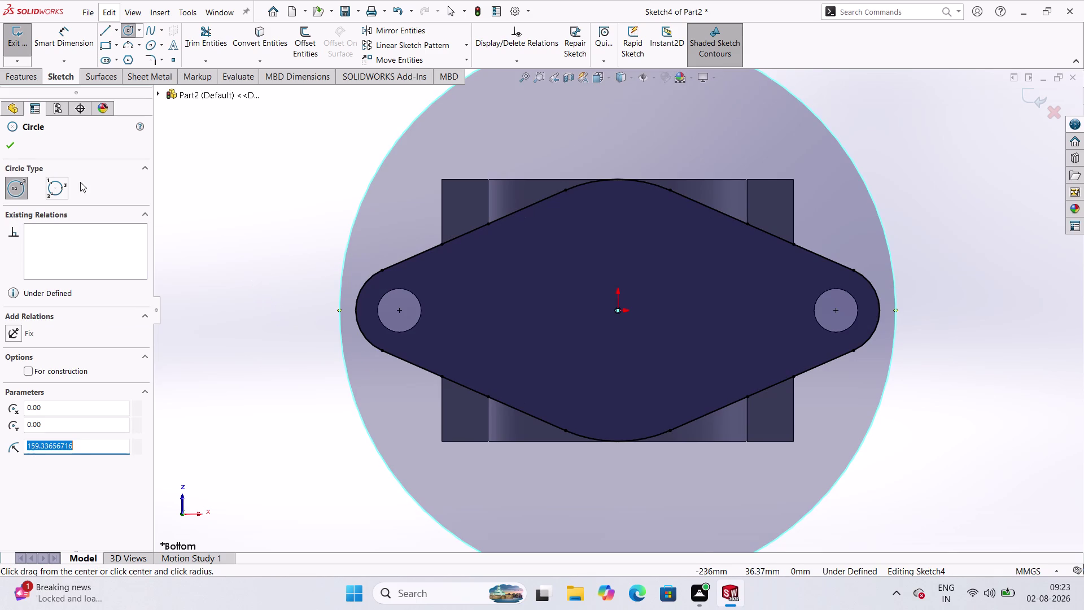
click(15, 148)
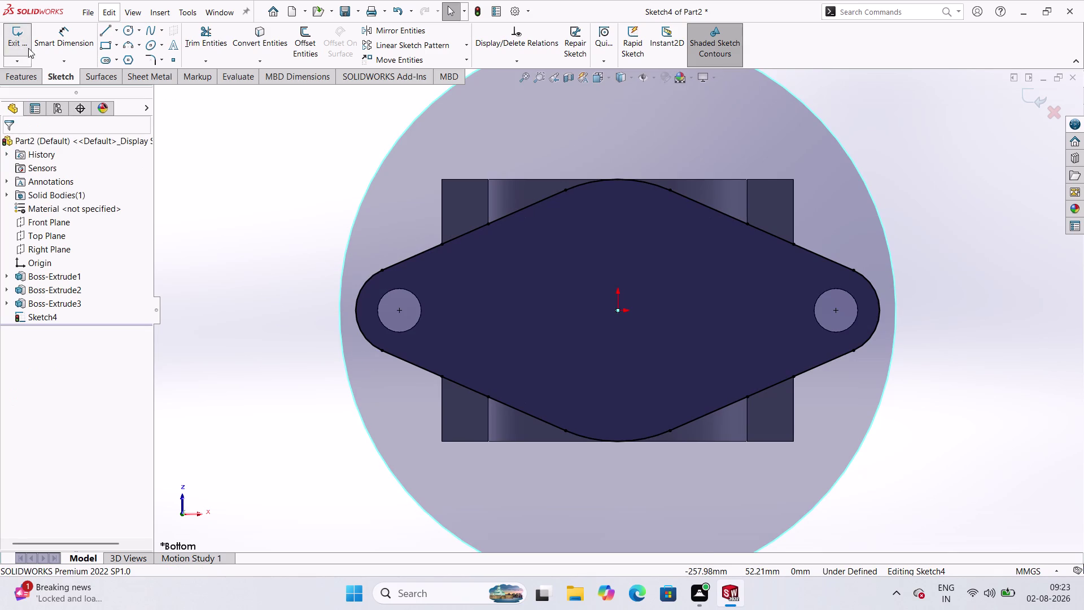
click(70, 38)
click(352, 234)
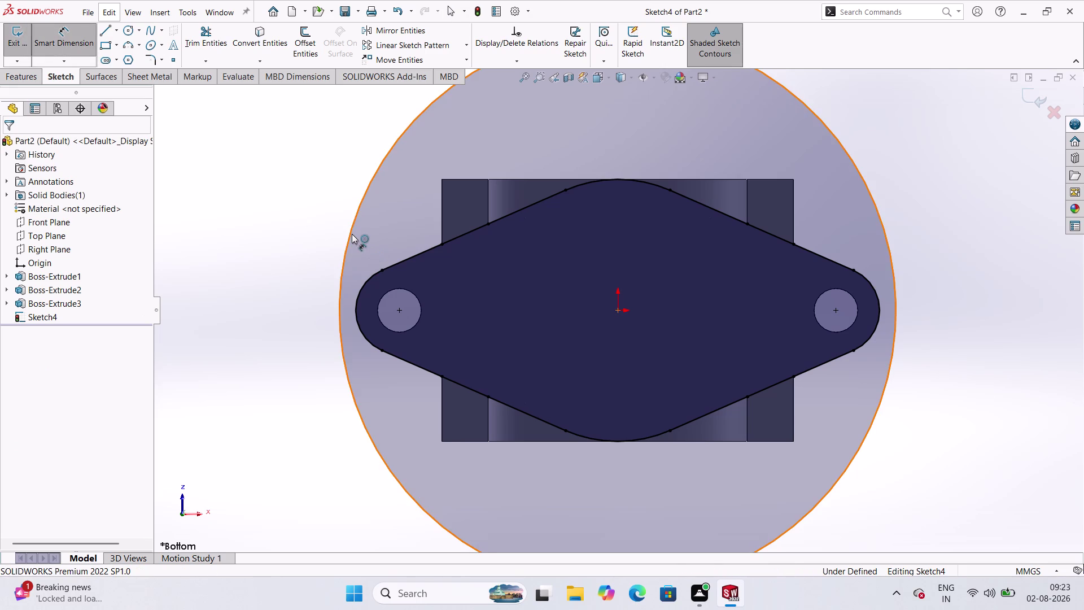
click(318, 244)
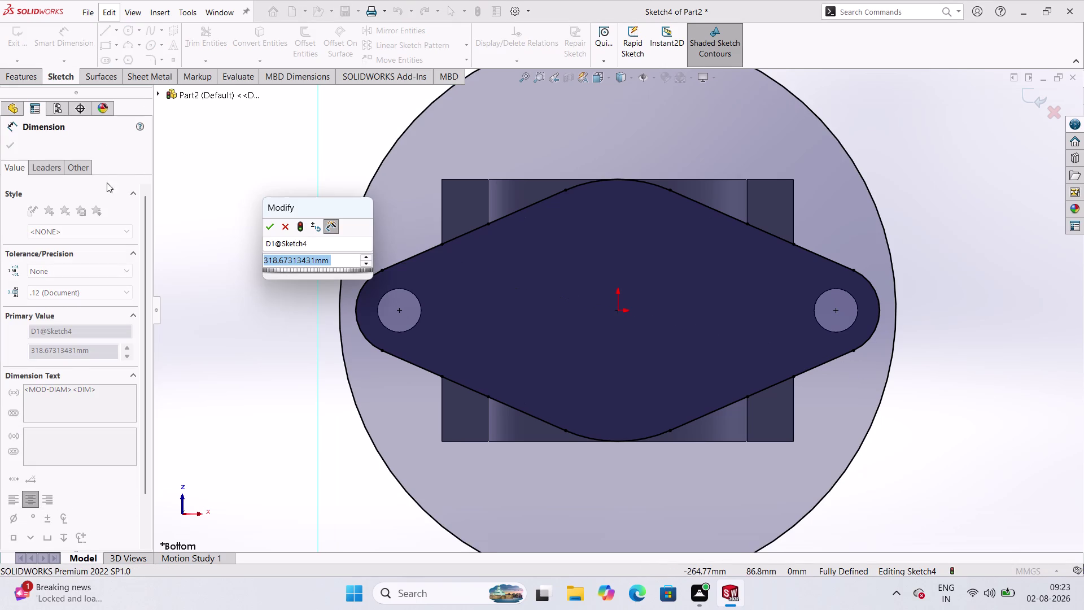
click(275, 224)
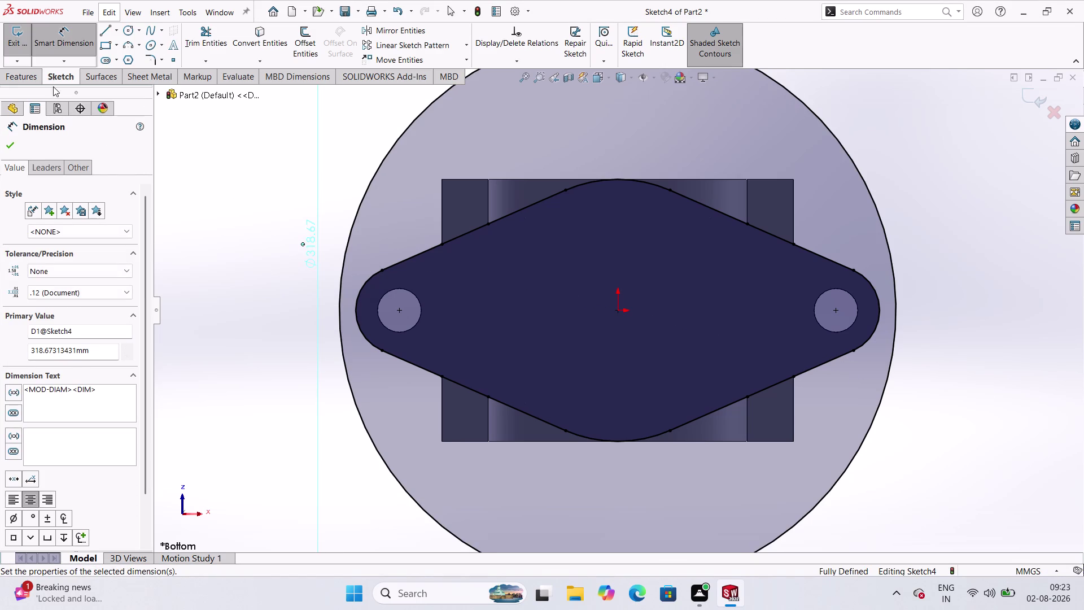
click(19, 41)
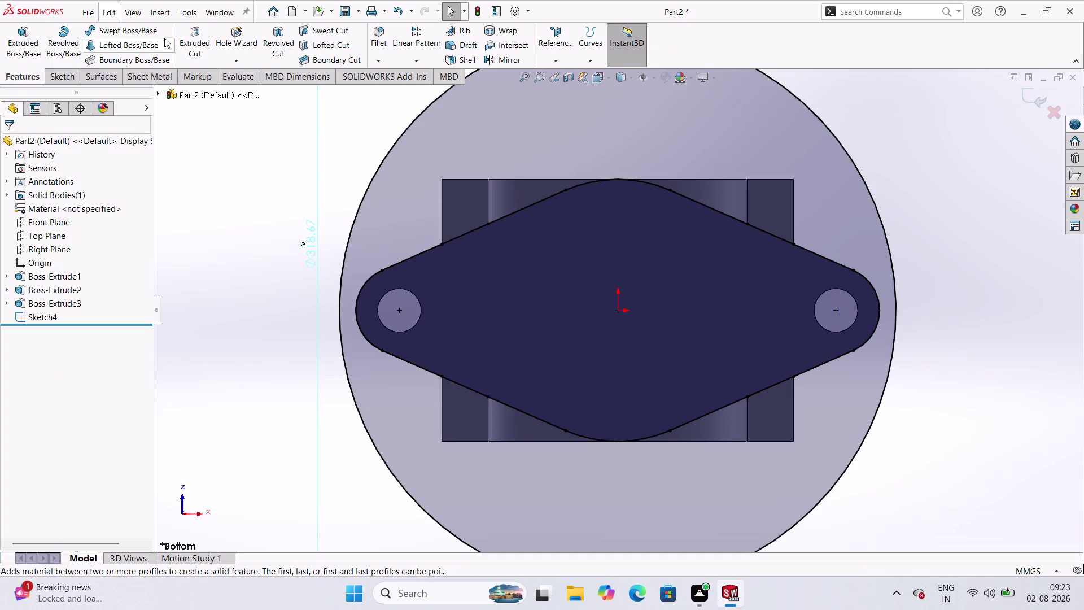
click(188, 39)
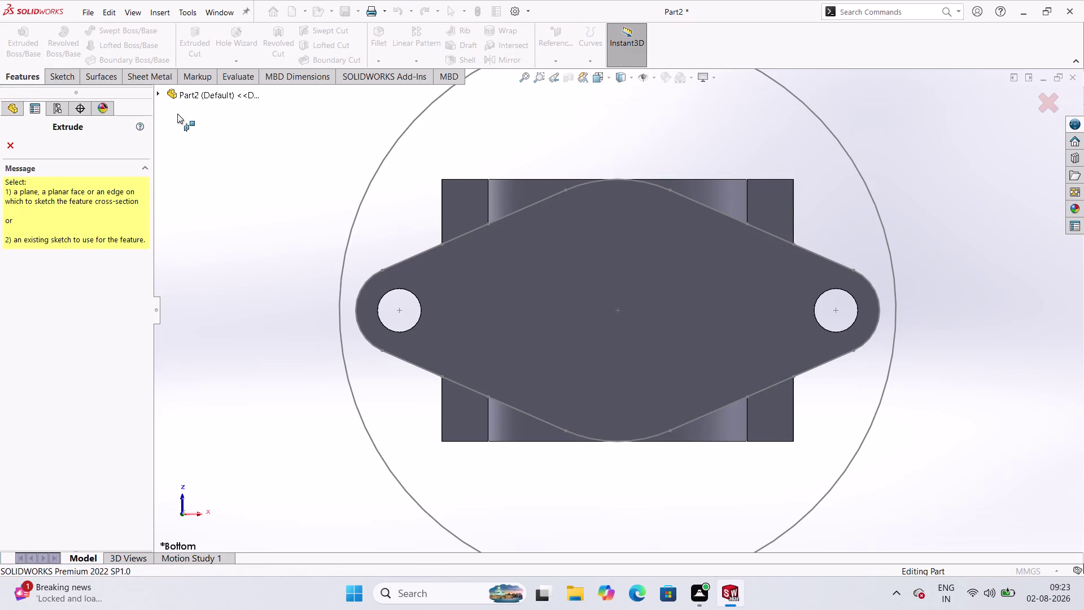
Choose Sketch4 from the feature tree as the extruded cut profile.
click(179, 95)
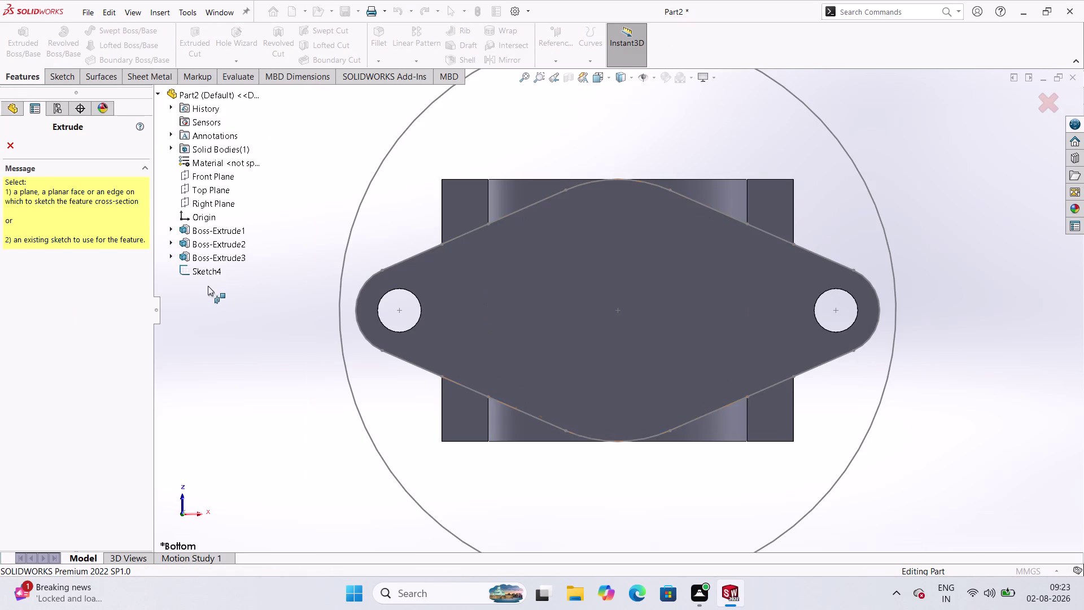
click(202, 269)
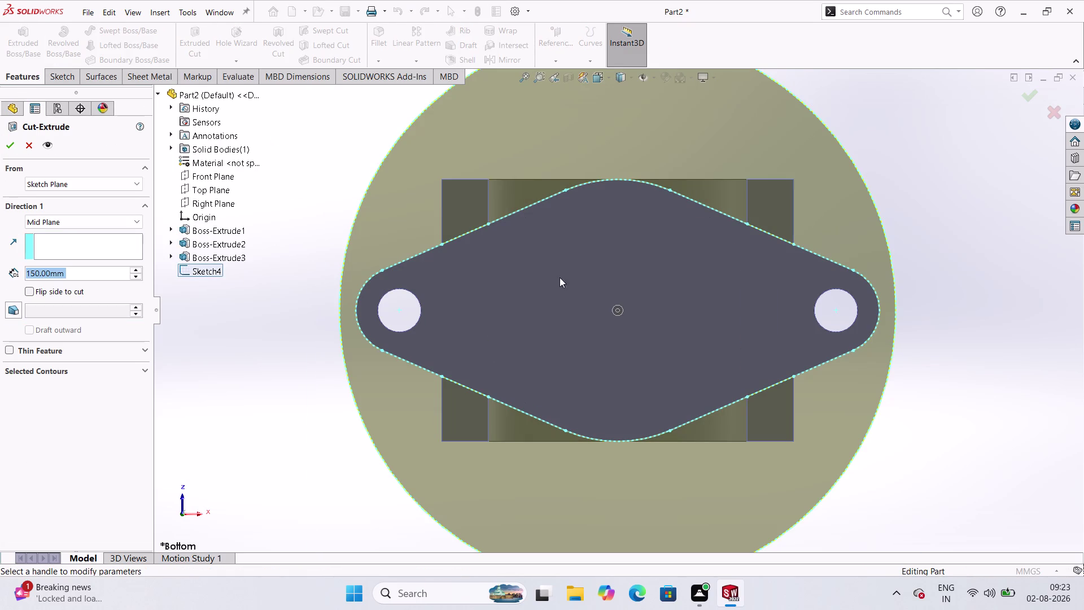
scroll(down, 3)
middle_drag(889, 191, 795, 388)
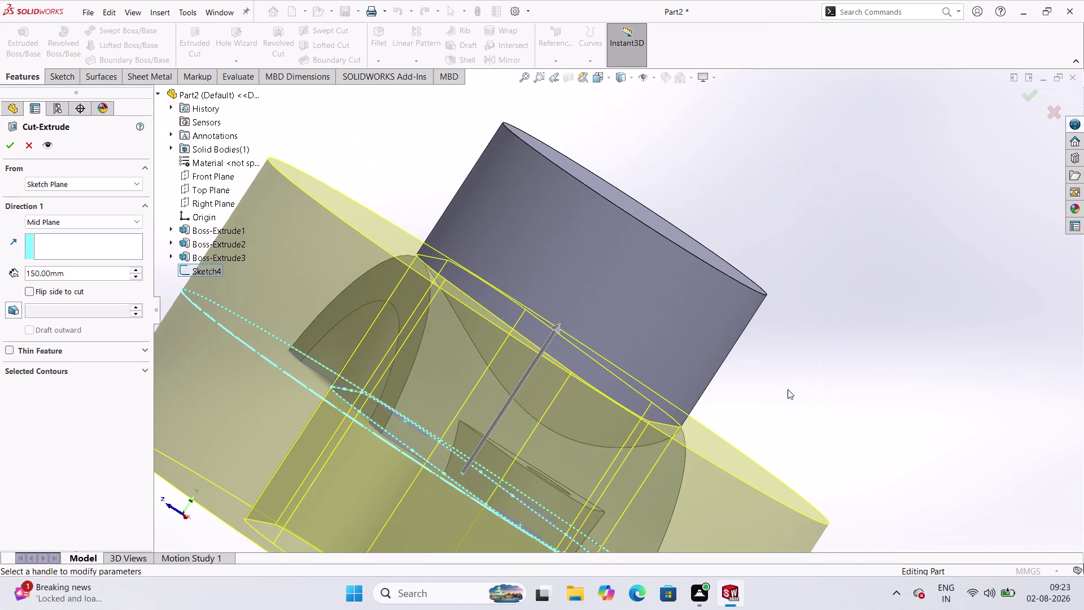
scroll(up, 3)
scroll(up, 3)
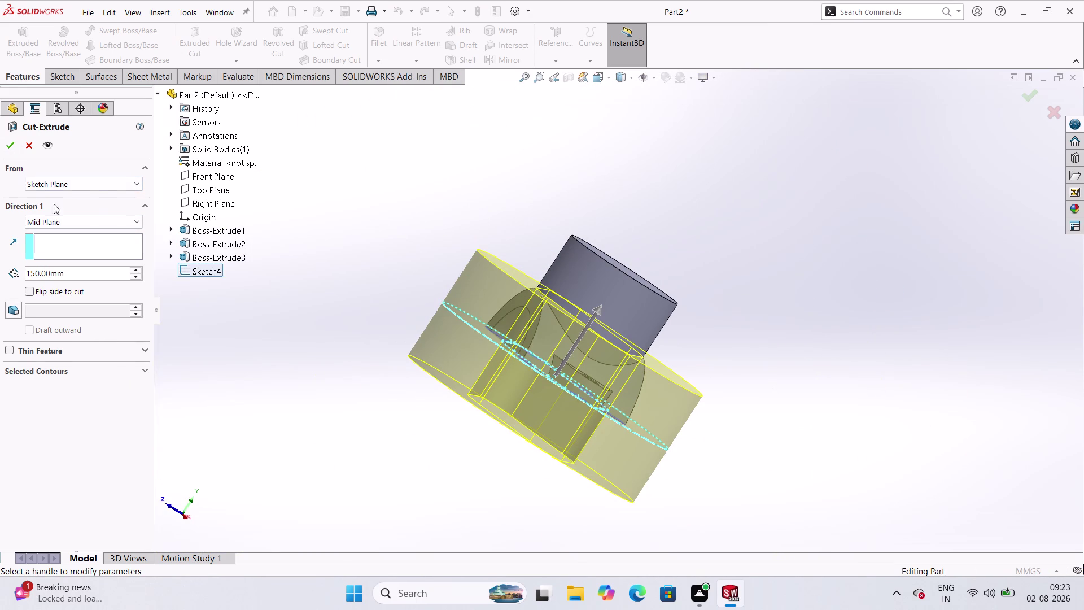
Set the cut end condition to Up To Next and apply it as Cut-Extrude1.
click(132, 223)
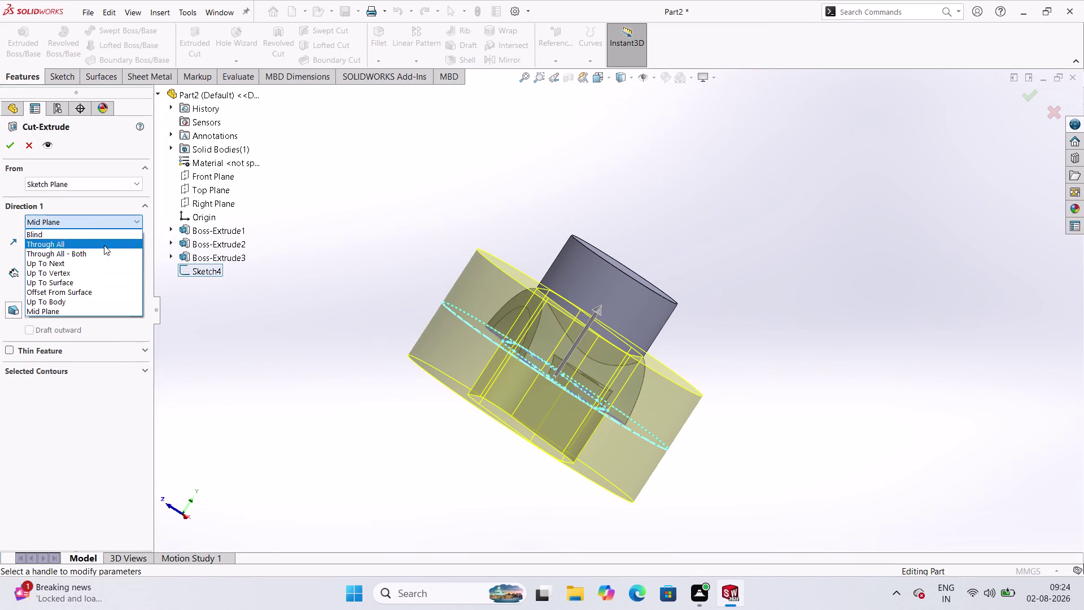
click(72, 264)
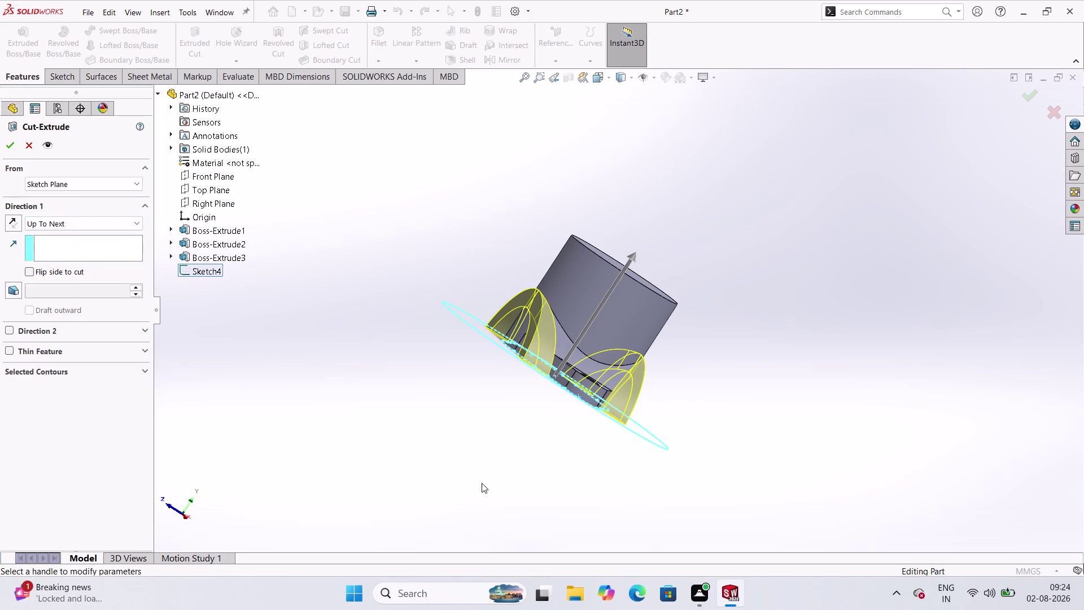
middle_drag(498, 422, 507, 388)
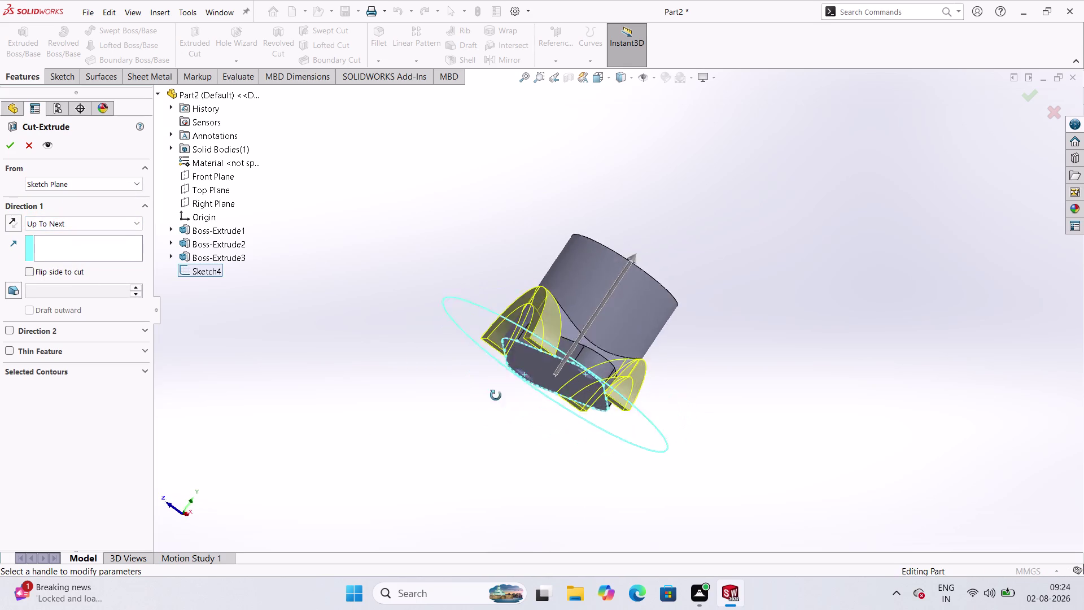
middle_drag(508, 388, 526, 454)
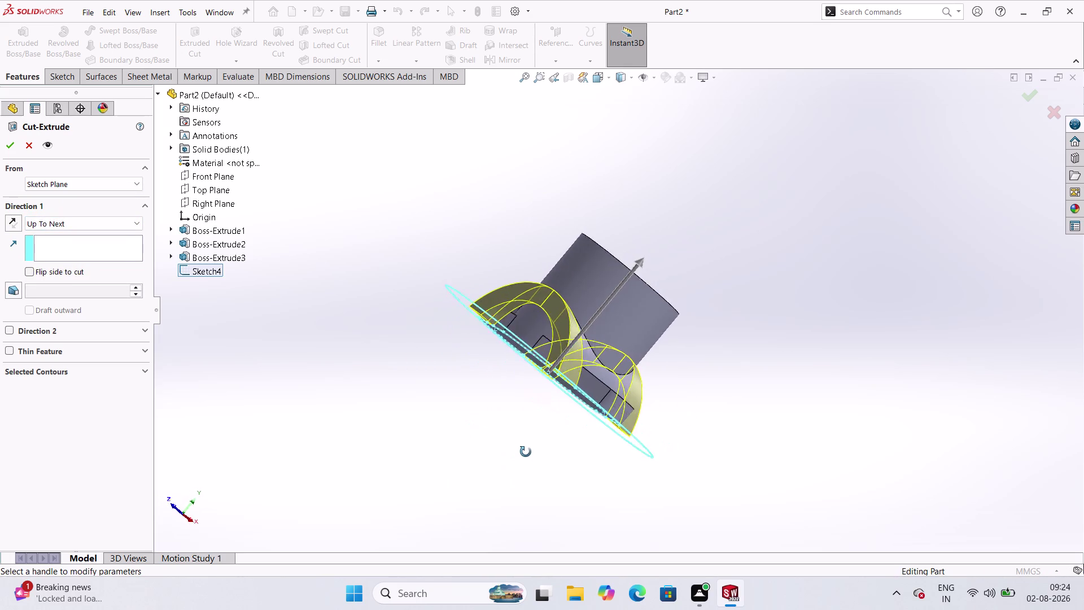
middle_drag(526, 454, 553, 361)
scroll(down, 3)
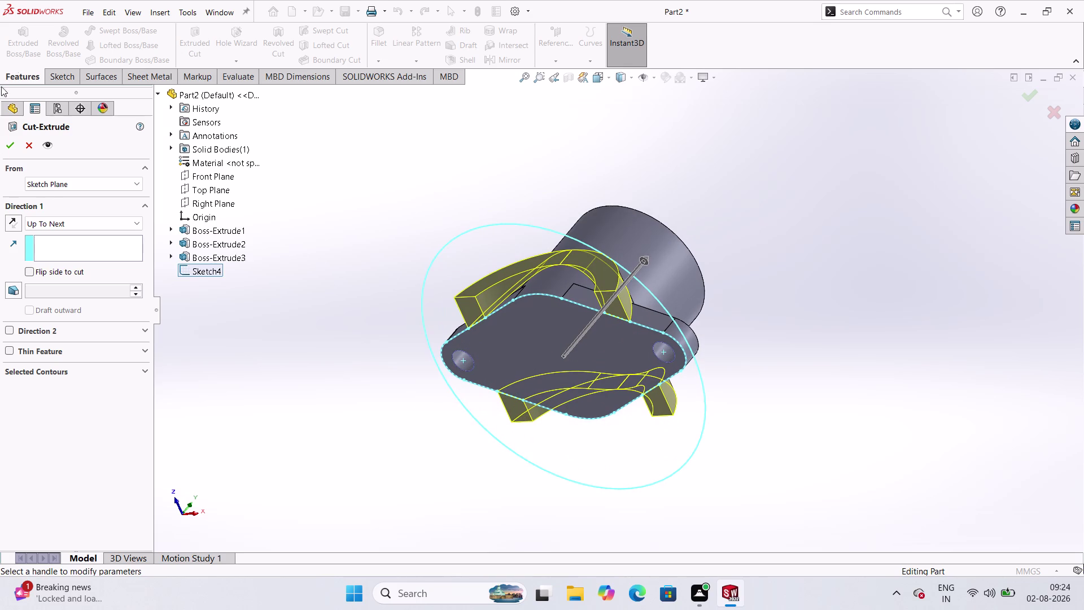
click(14, 146)
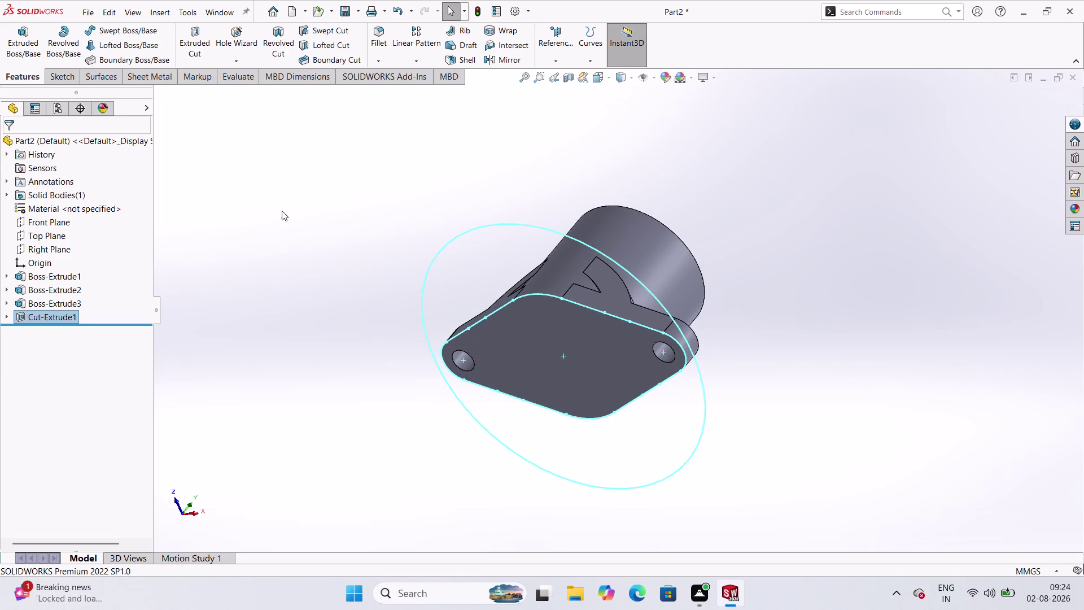
click(294, 213)
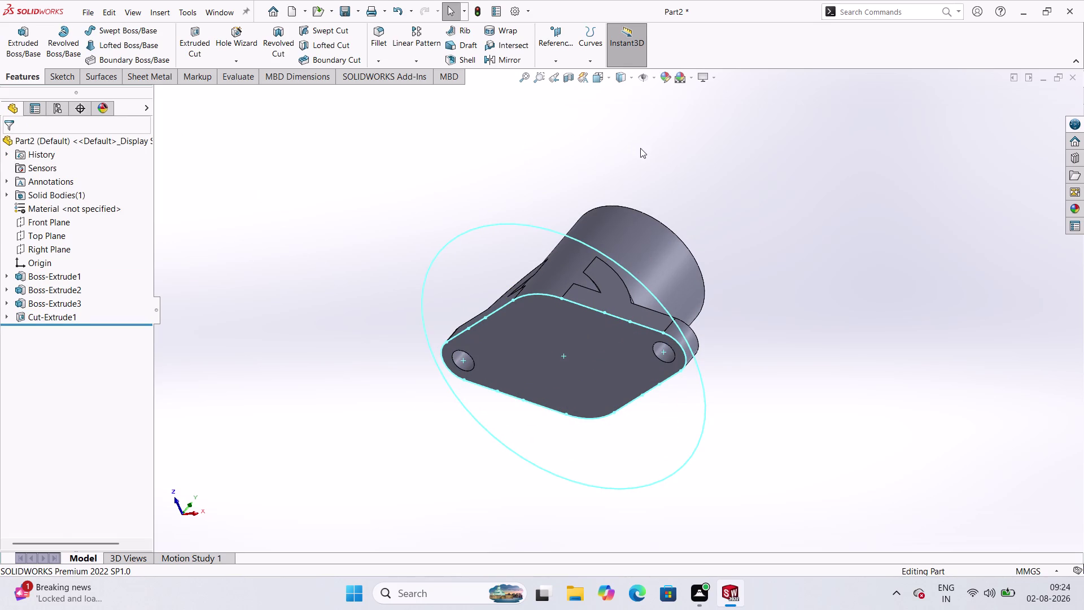
middle_drag(643, 156, 675, 183)
scroll(down, 3)
middle_click(555, 210)
scroll(up, 3)
middle_drag(446, 241, 298, 501)
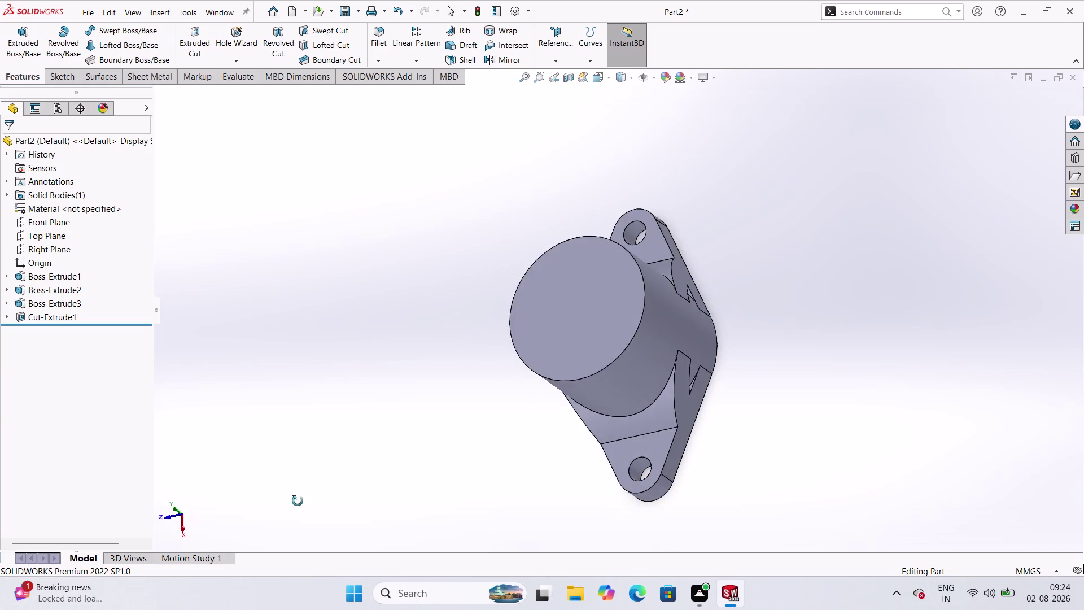
middle_drag(298, 501, 397, 359)
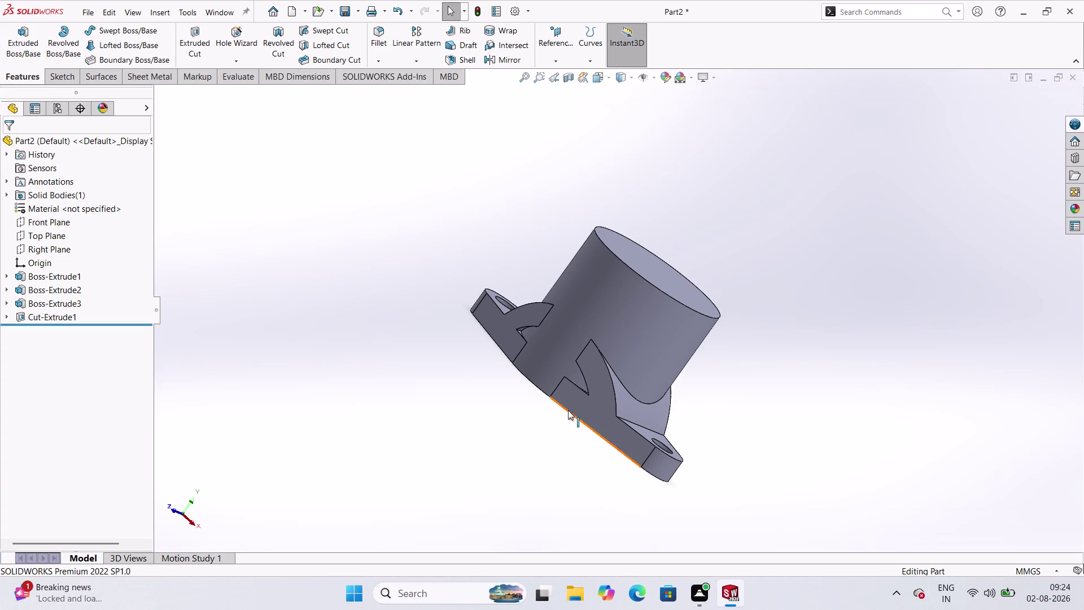
scroll(down, 3)
scroll(up, 3)
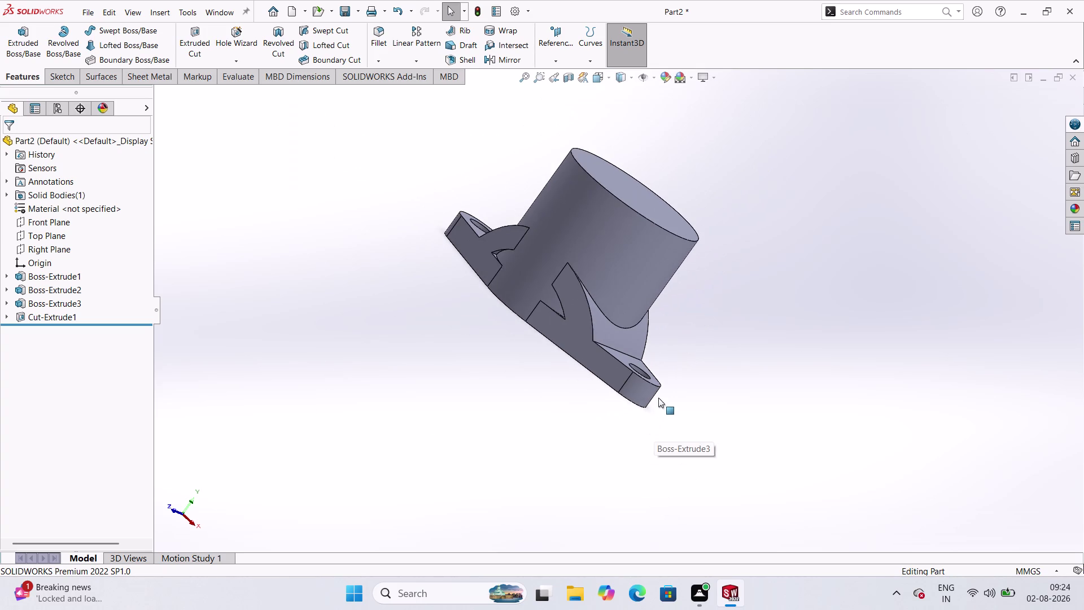
scroll(up, 3)
scroll(down, 3)
scroll(up, 3)
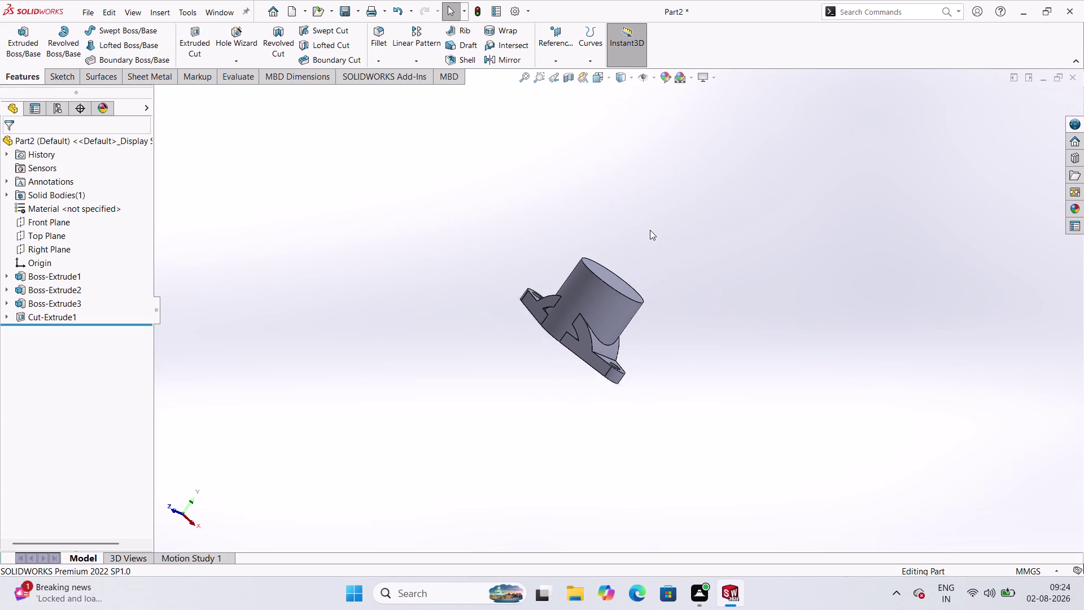
scroll(down, 3)
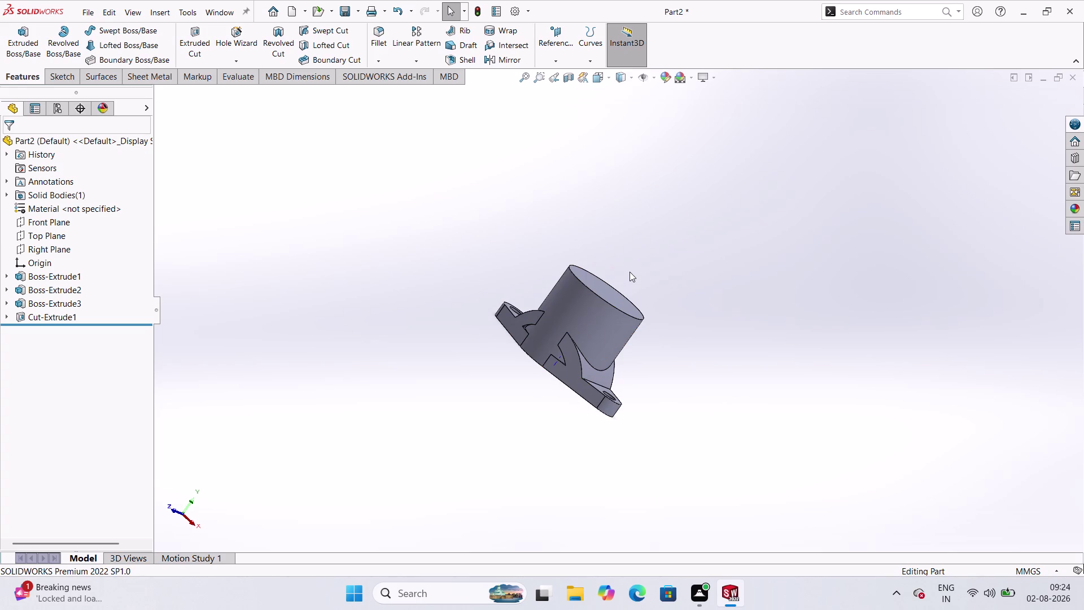
click(614, 294)
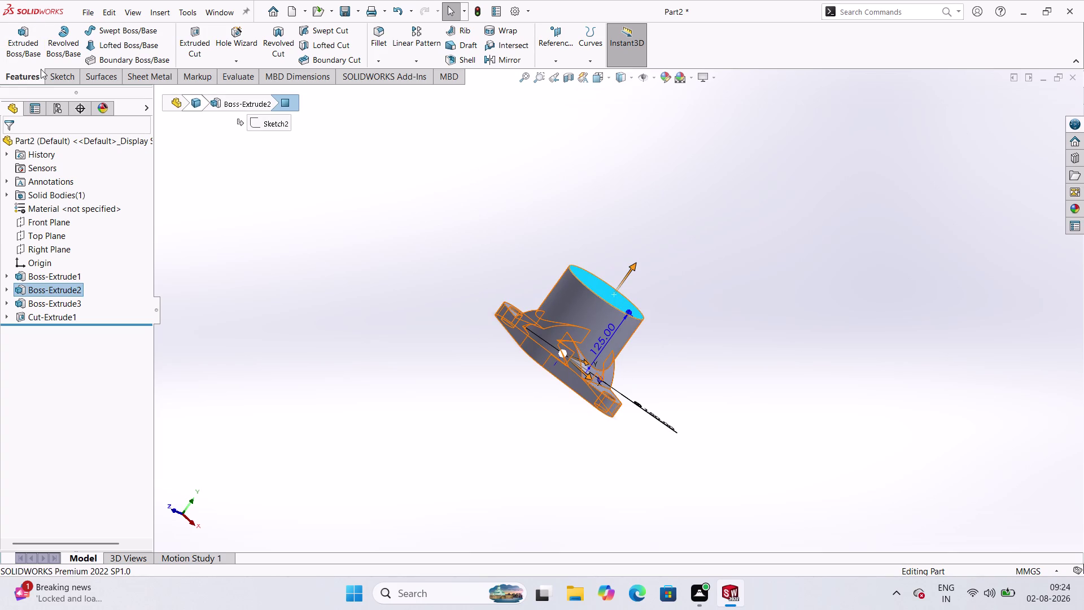
Start a sketch on the boss top face and draw a circle centred at the origin.
click(67, 78)
click(10, 47)
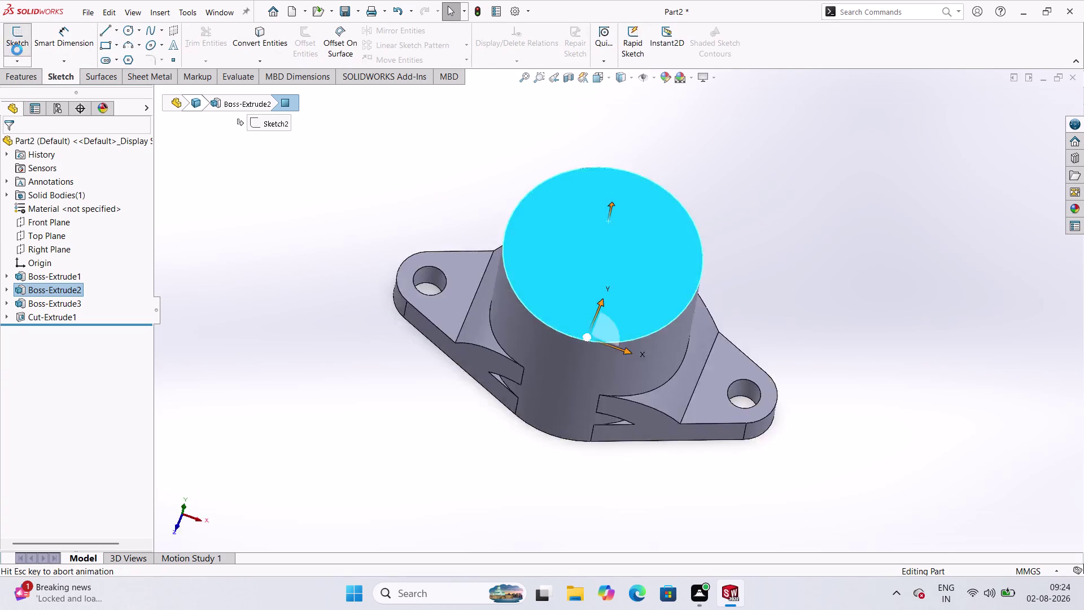
click(304, 202)
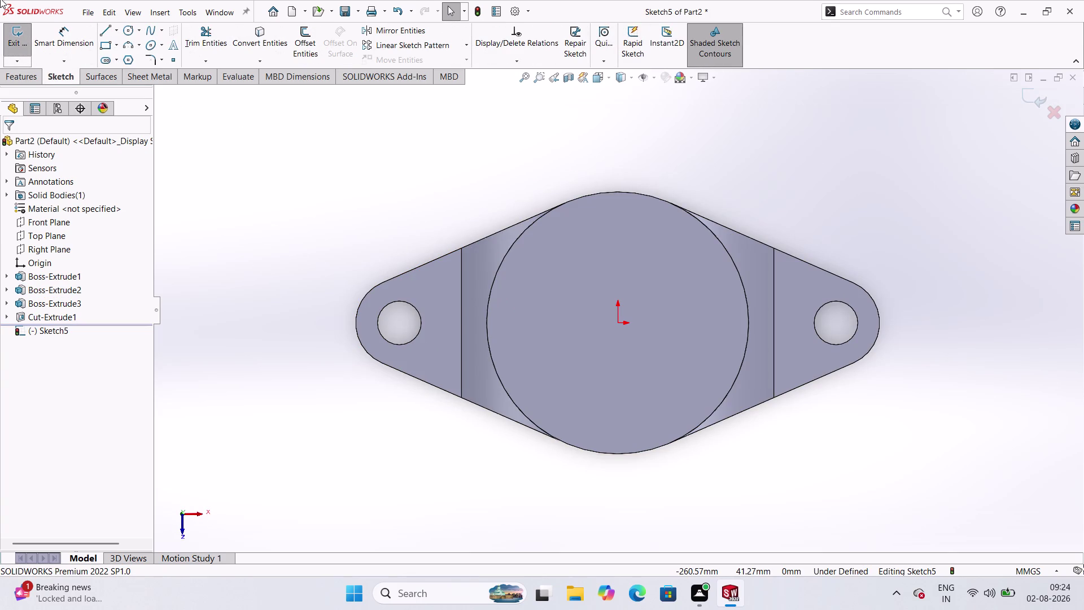
click(130, 26)
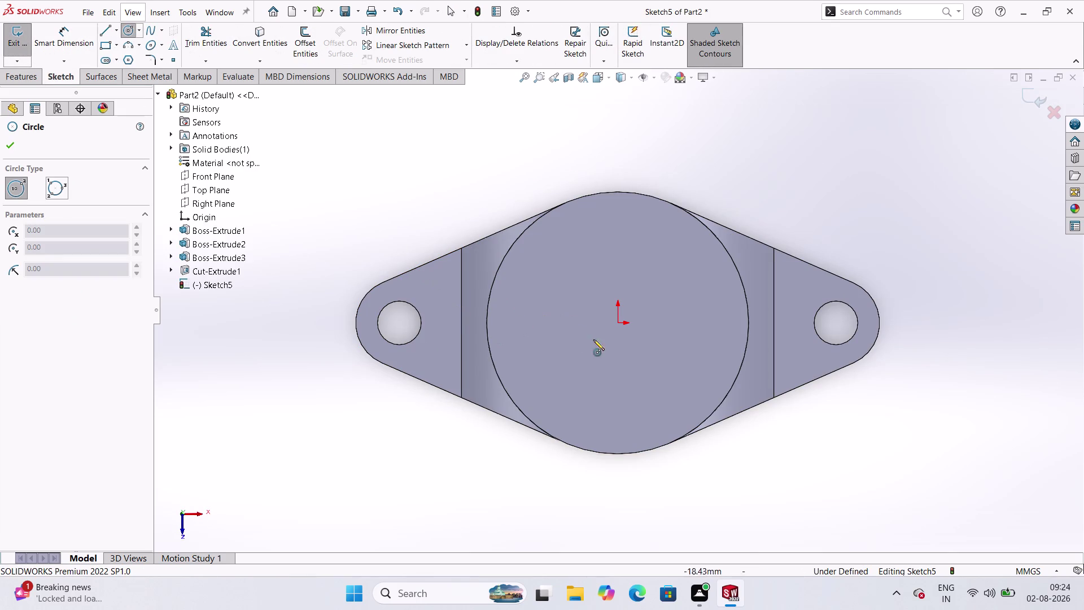
click(618, 326)
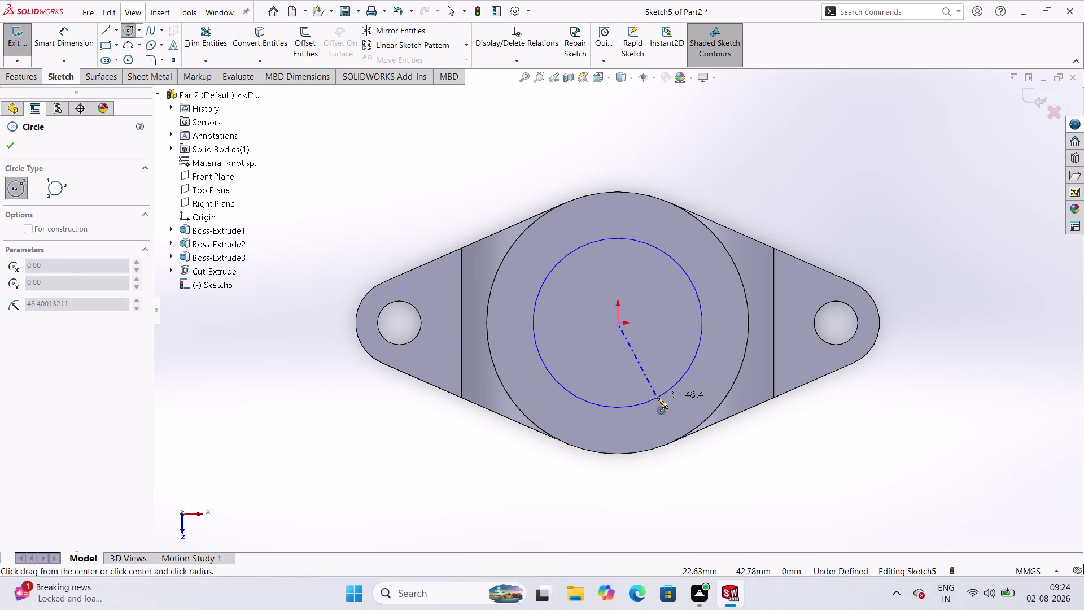
click(659, 397)
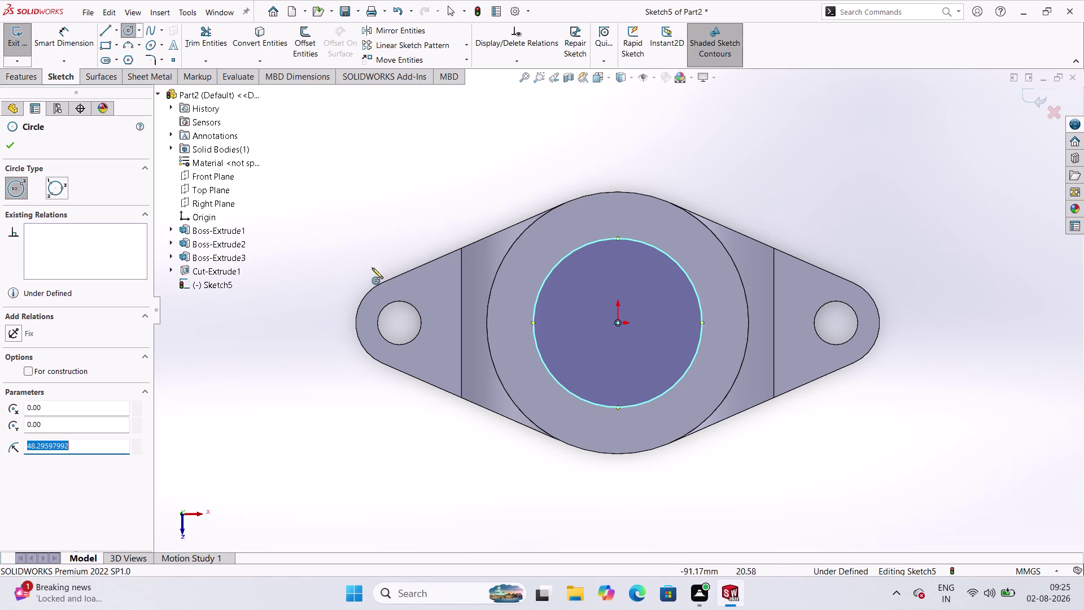
click(16, 144)
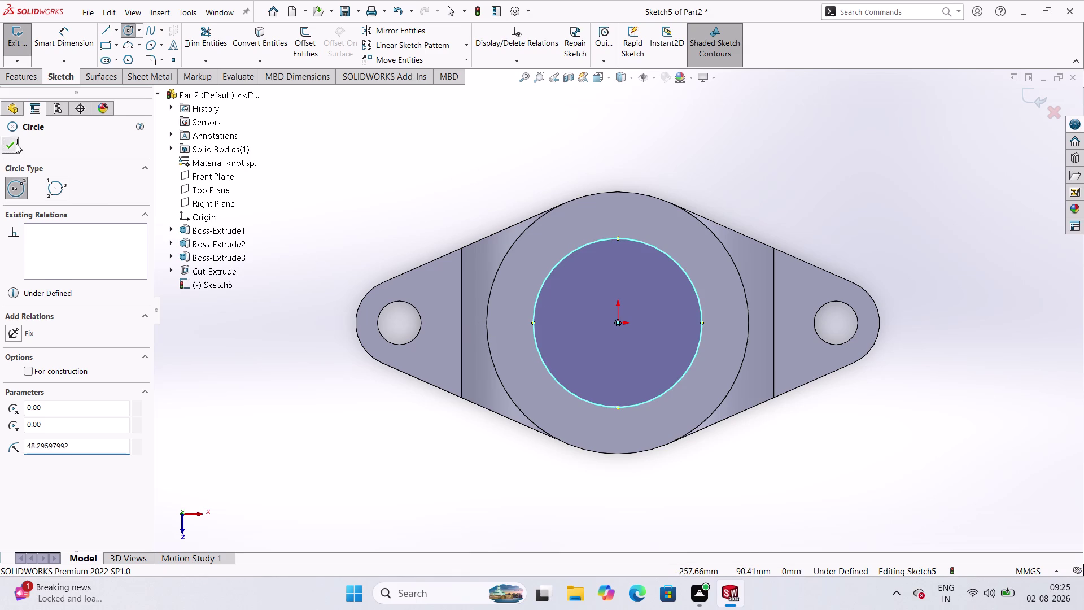
click(71, 27)
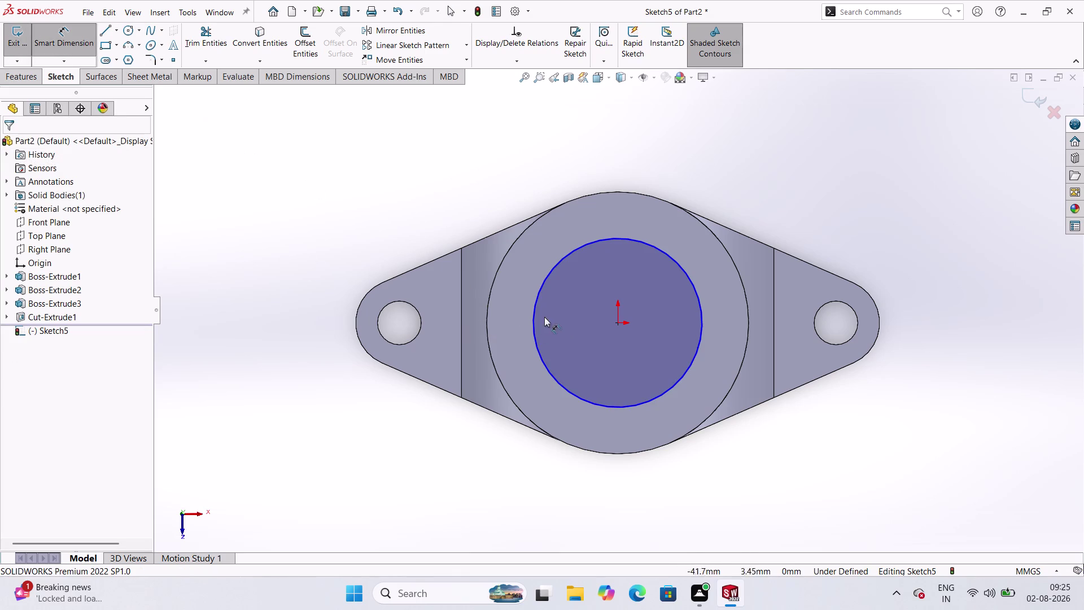
Dimension the circle to Ø75 mm and exit the sketch.
click(536, 311)
click(426, 192)
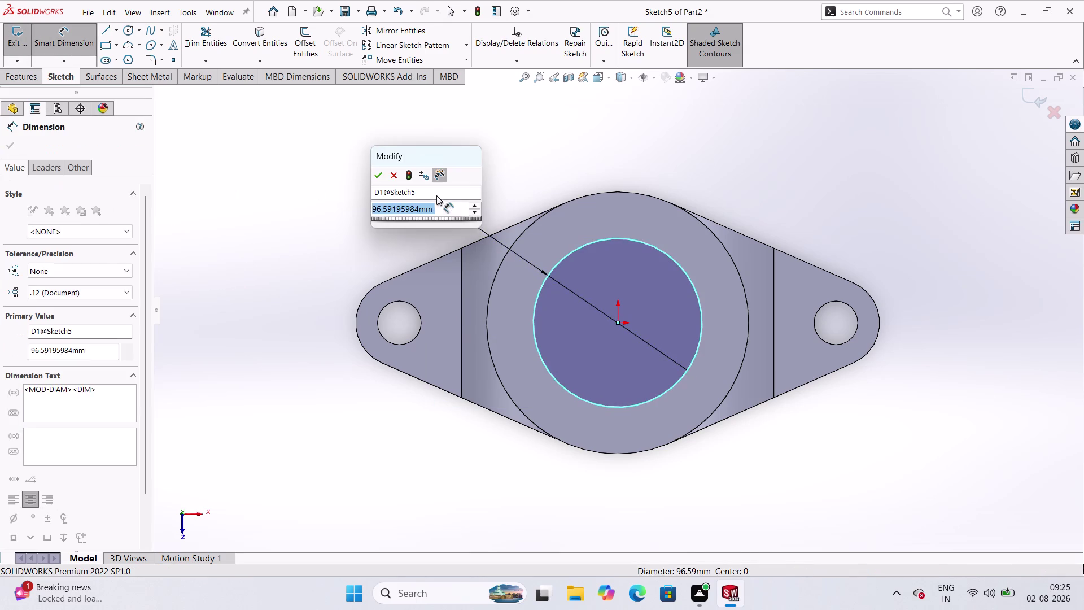
text(75)
key(Return)
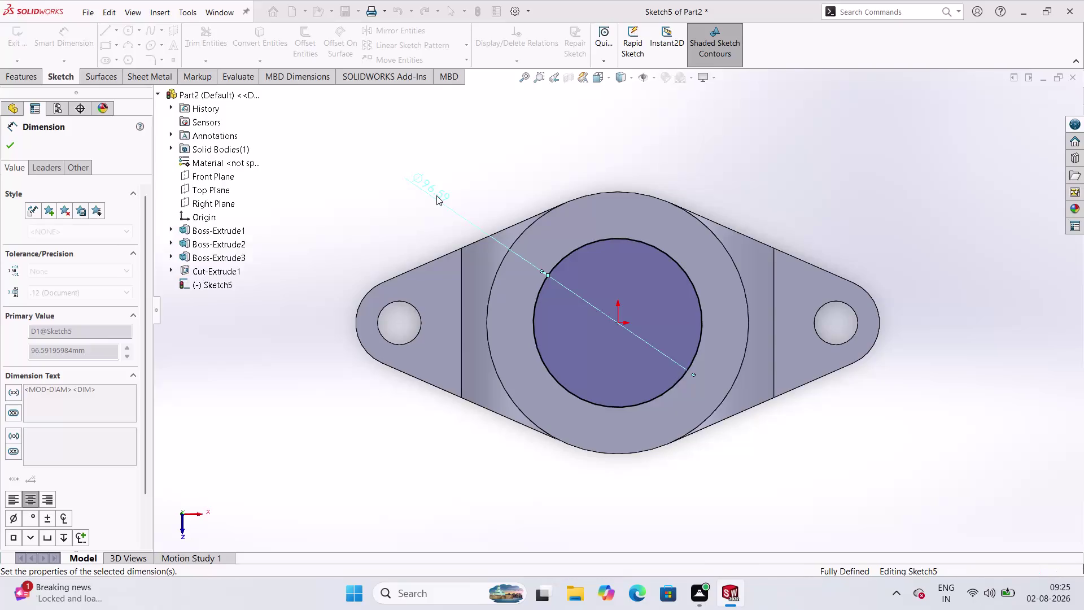
click(377, 167)
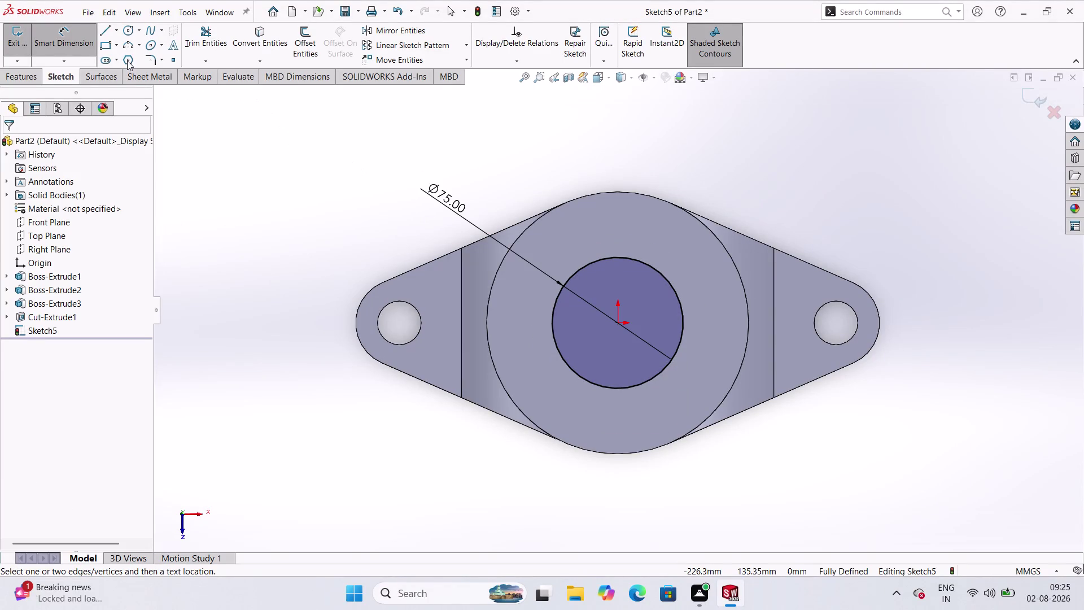
click(21, 41)
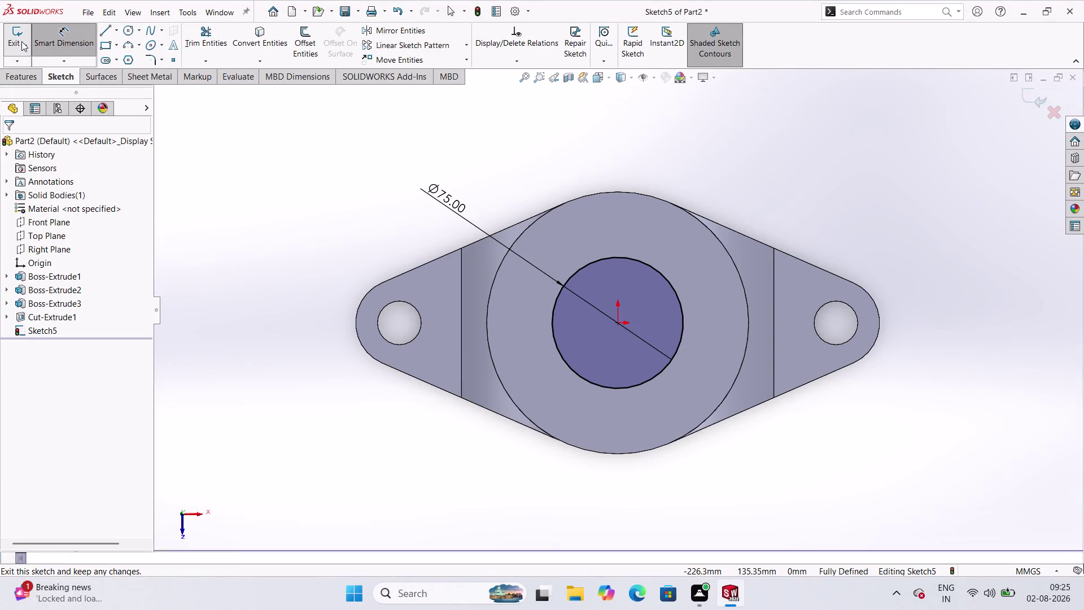
click(29, 81)
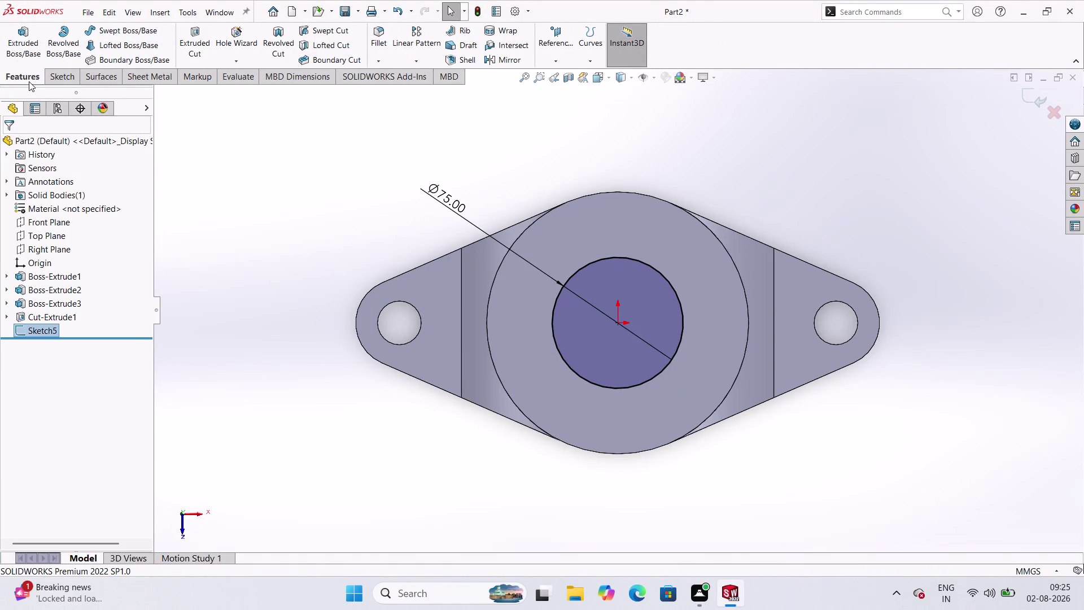
Extrude-cut Sketch5's Ø75 circle Up To Next, creating Cut-Extrude2.
click(188, 41)
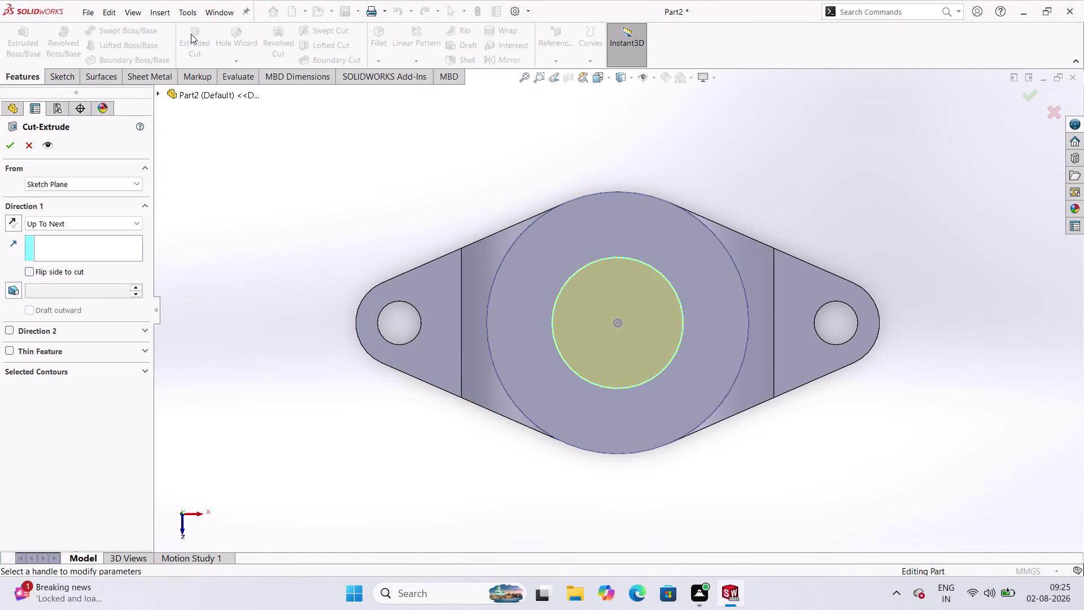
middle_drag(184, 258, 210, 162)
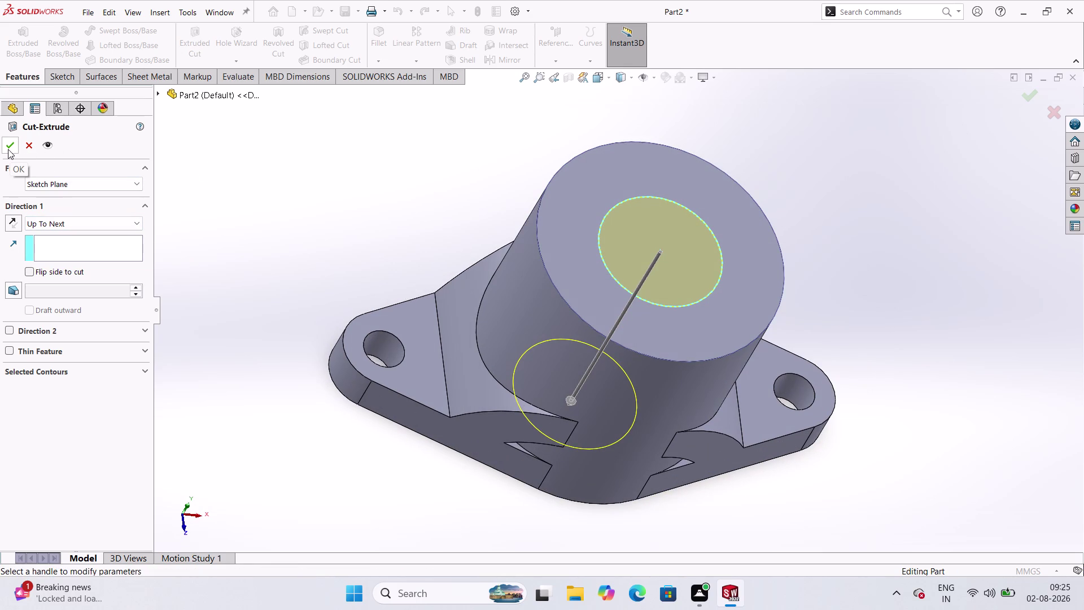
click(6, 147)
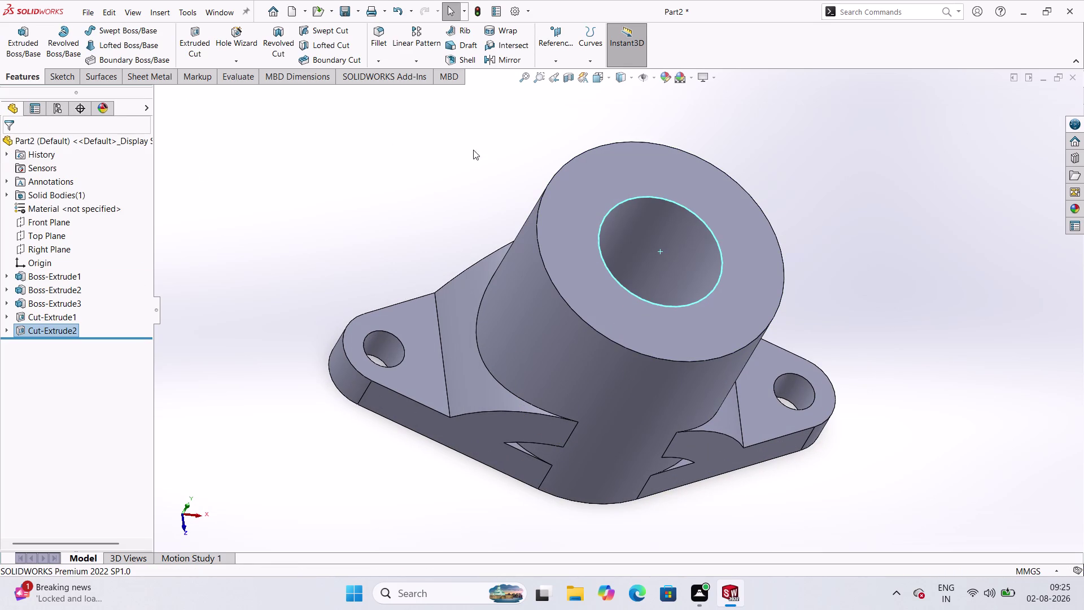
middle_drag(480, 158, 455, 215)
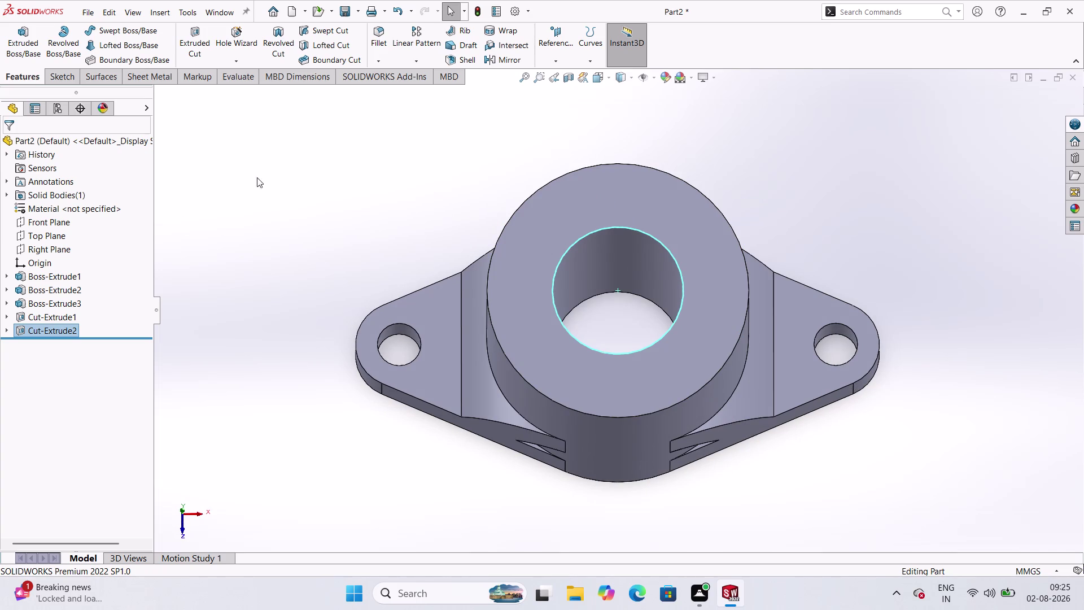
Sketch a circle centred at the origin on the boss top face, outside the bore.
click(265, 181)
click(529, 239)
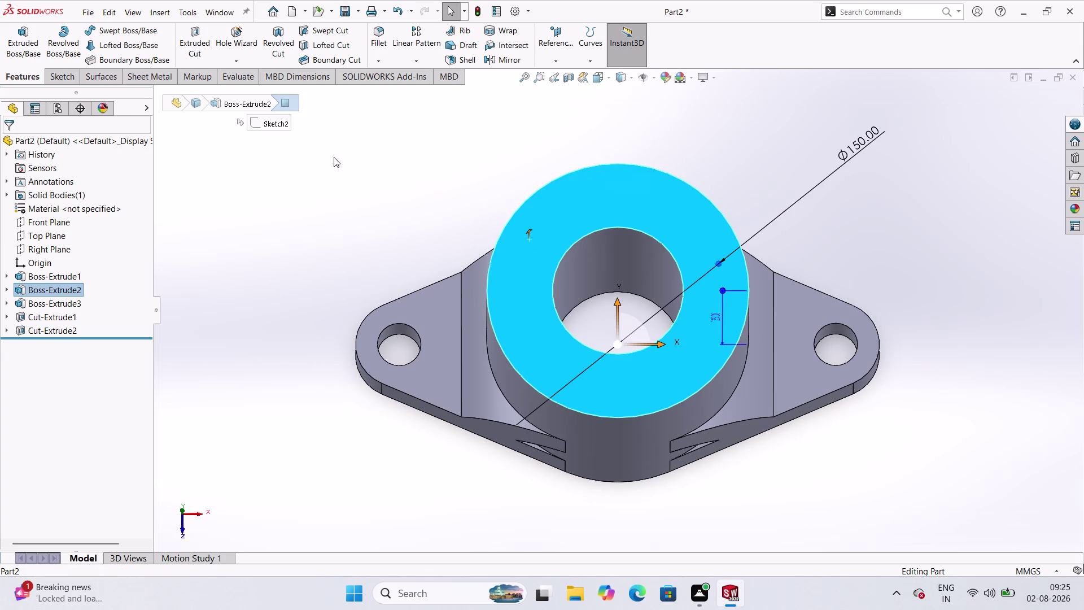
click(53, 76)
click(25, 44)
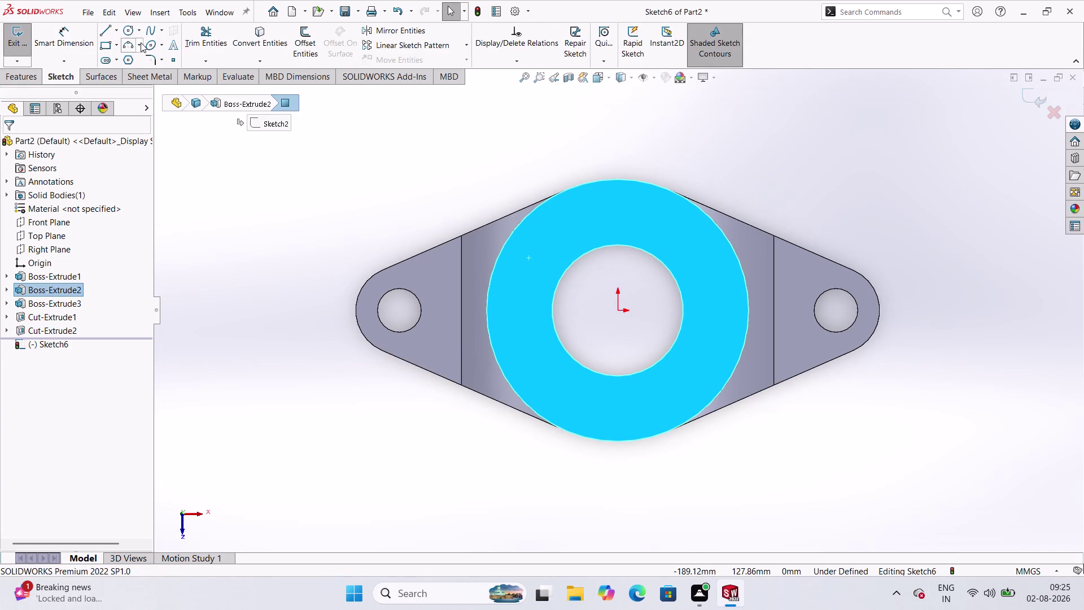
click(131, 32)
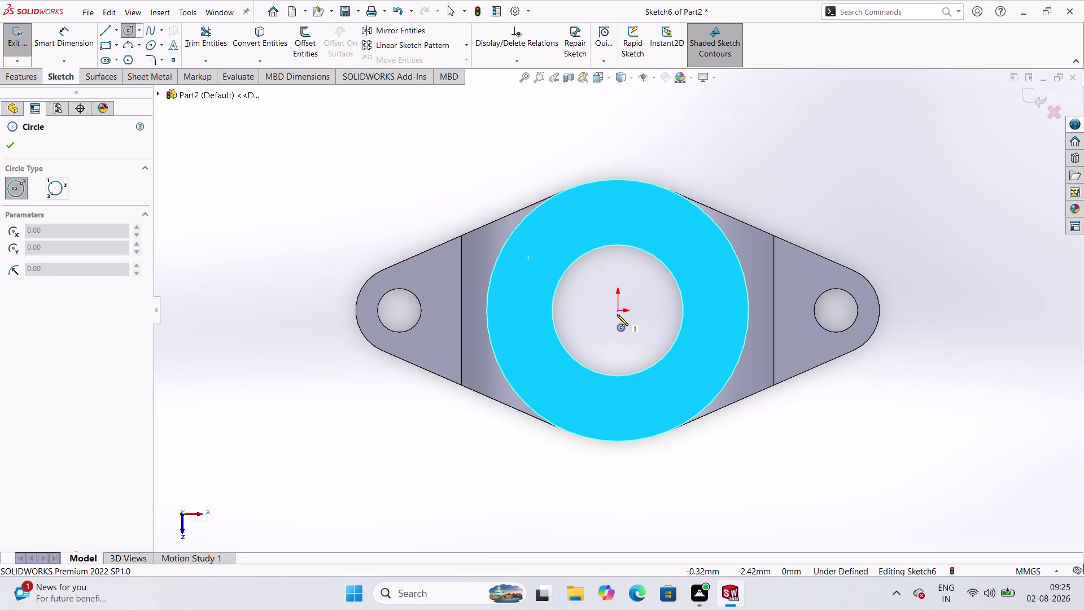
click(617, 310)
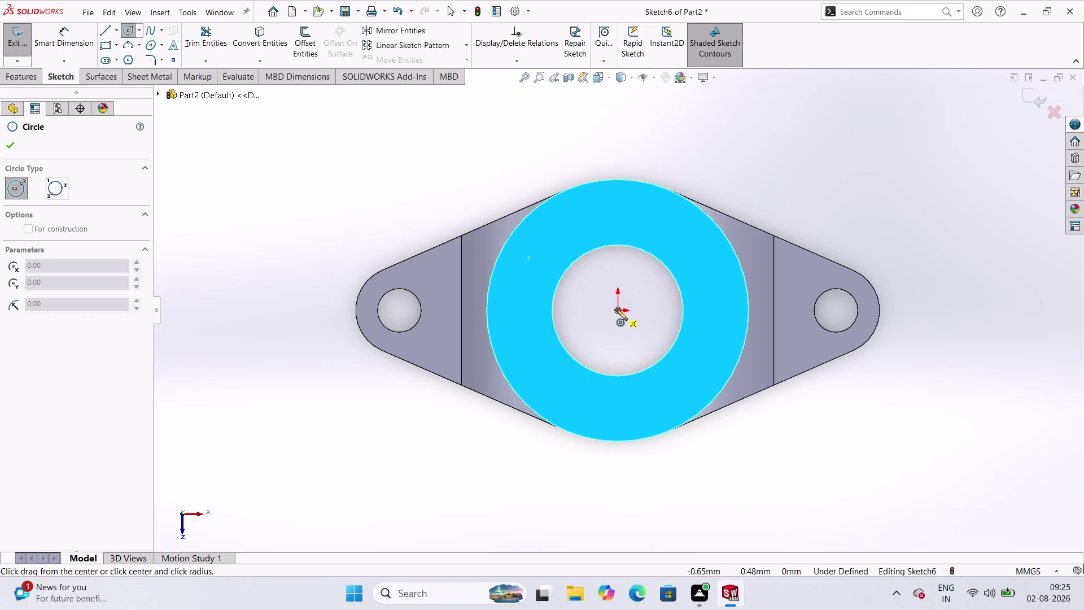
click(659, 394)
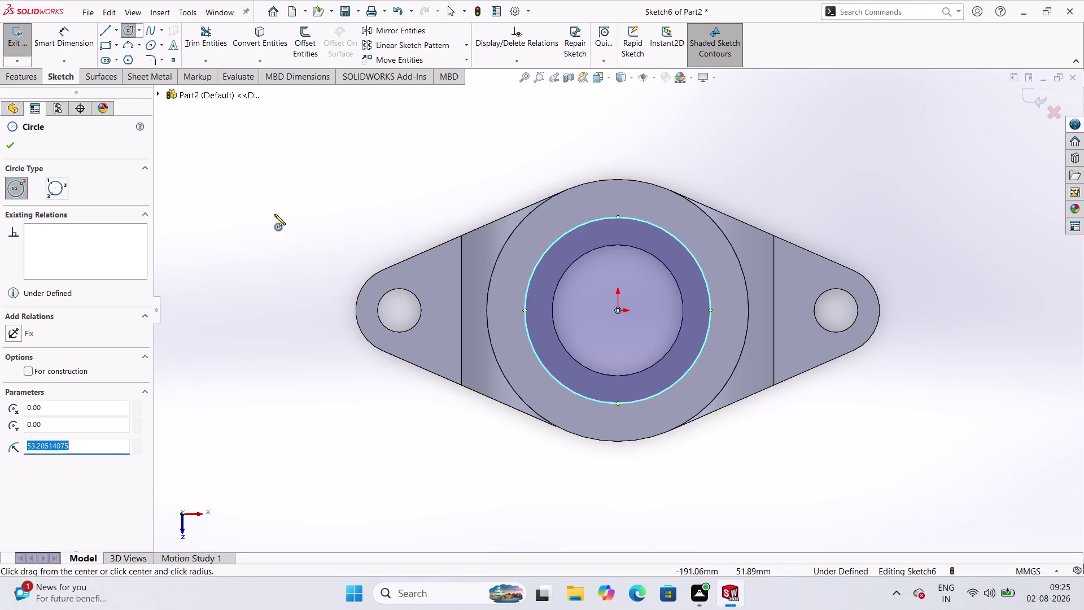
click(52, 47)
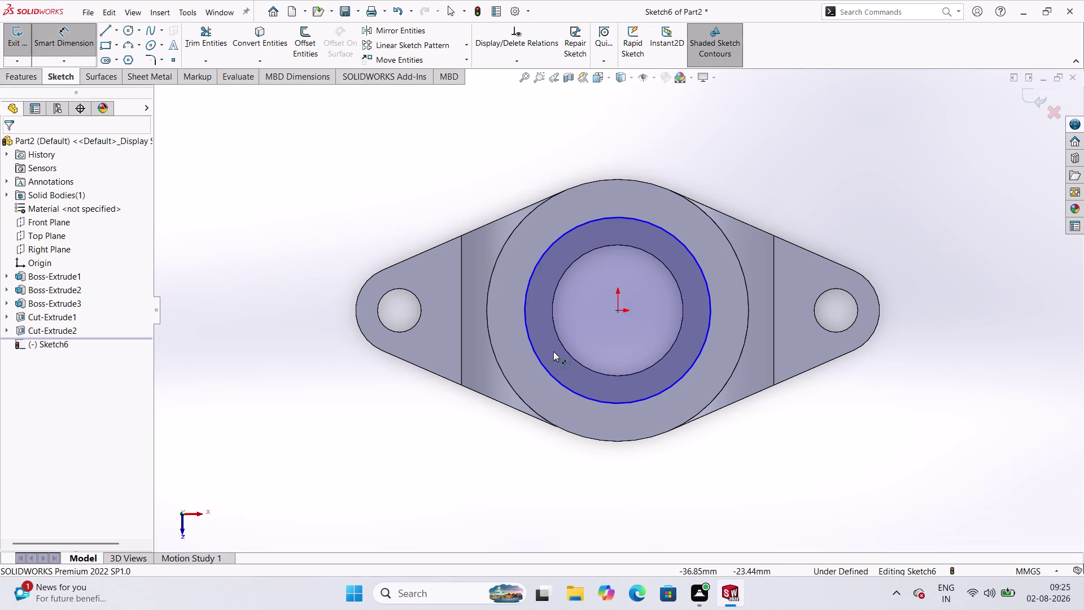
Dimension the new circle to Ø123 mm.
click(532, 340)
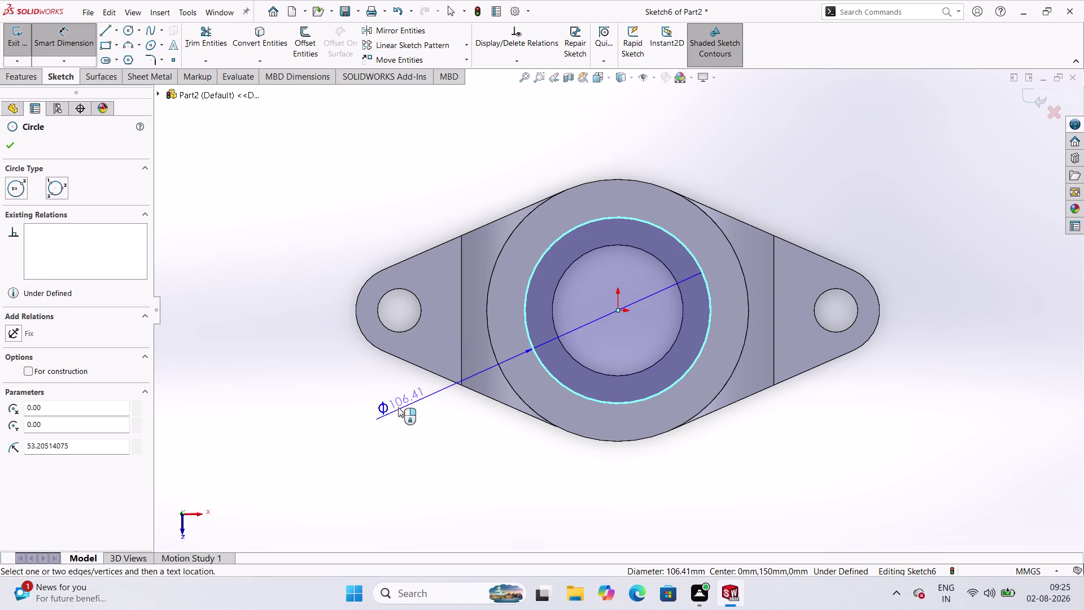
click(377, 411)
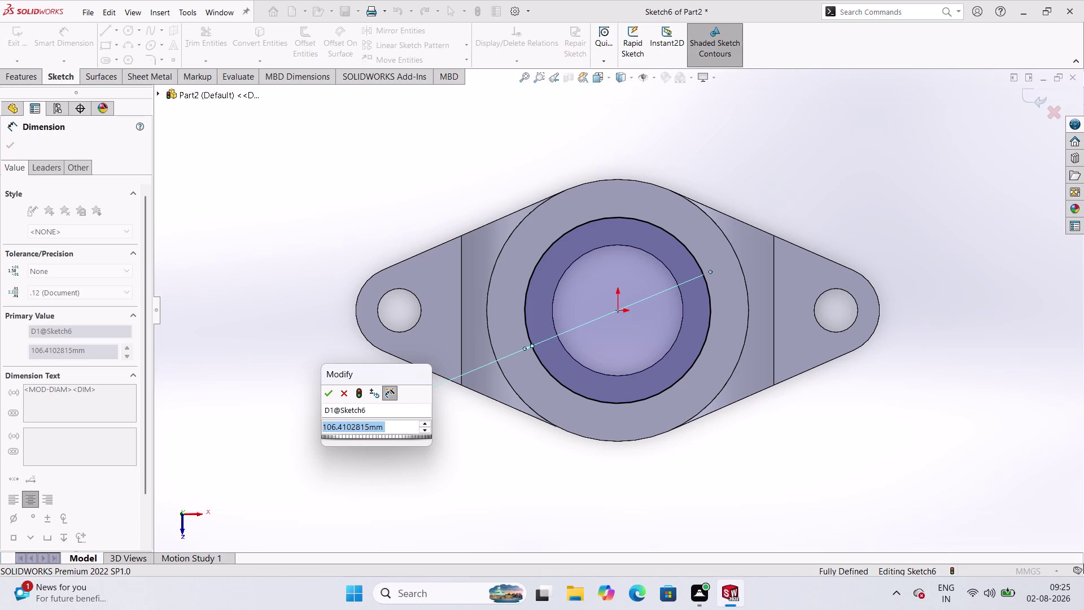
text(123)
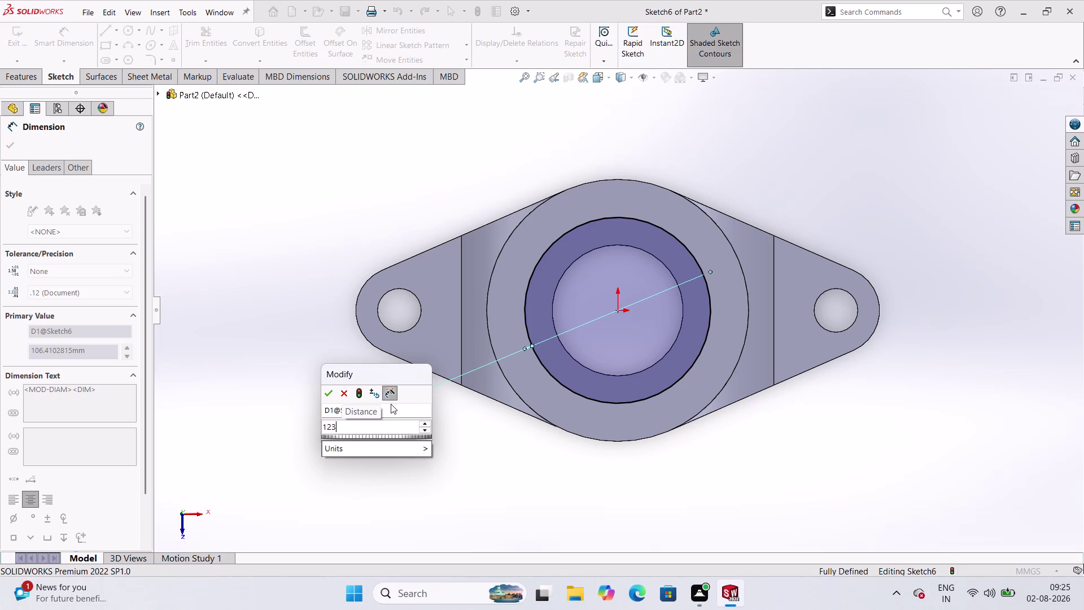
key(Return)
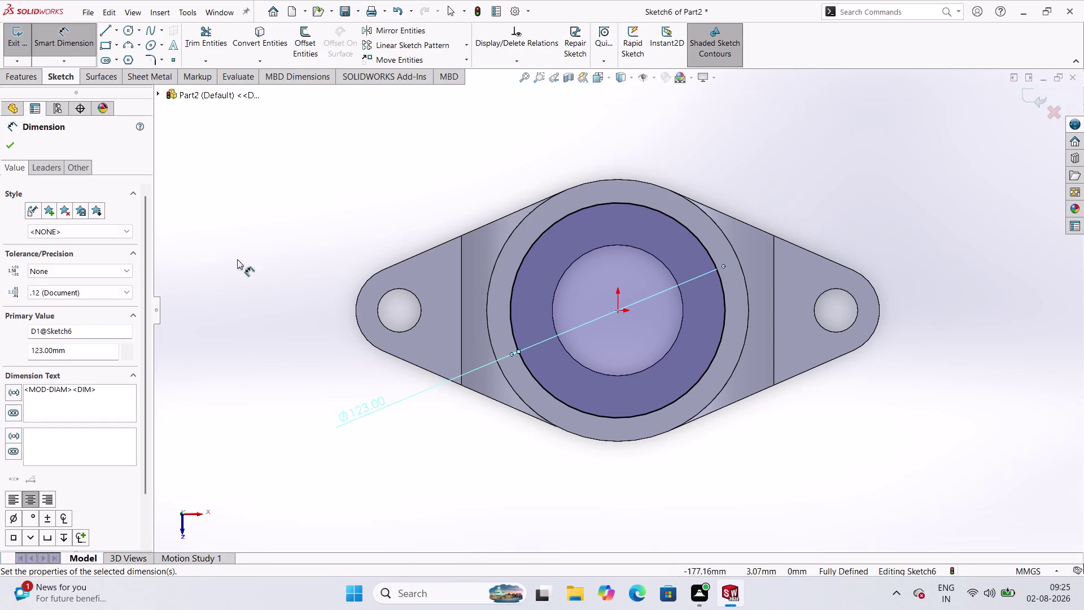
click(16, 36)
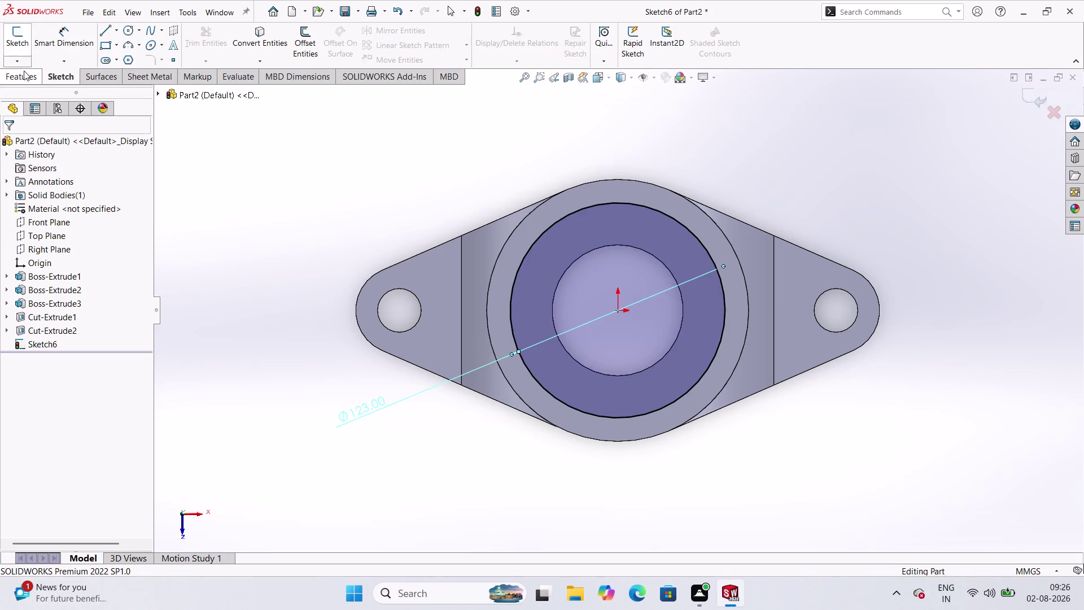
Extrude-cut the Ø123 circle Blind 20 mm deep, creating Cut-Extrude3.
click(24, 72)
click(193, 43)
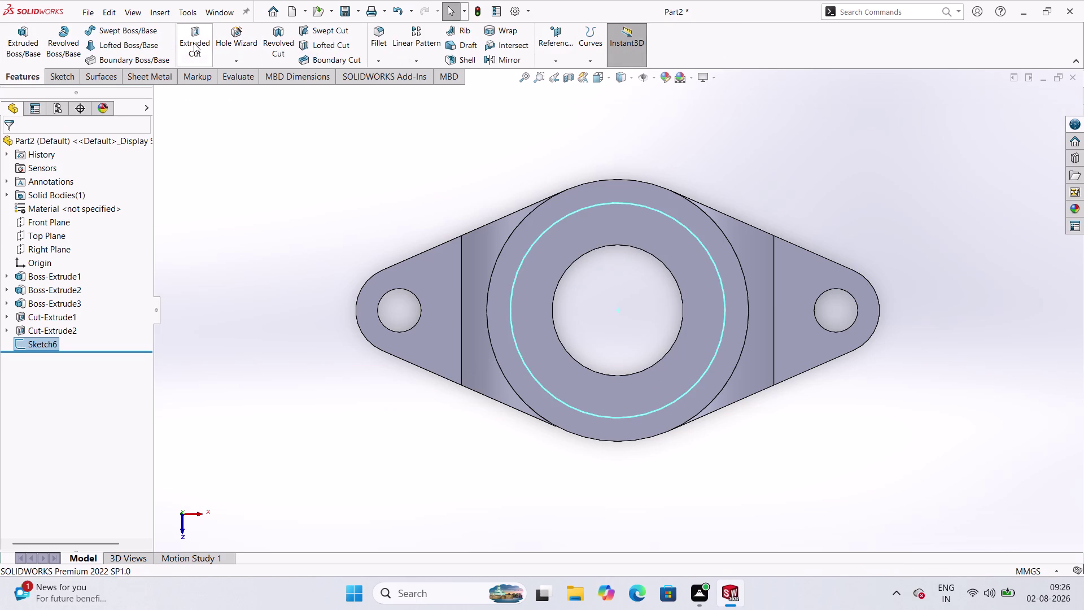
middle_drag(578, 454, 586, 452)
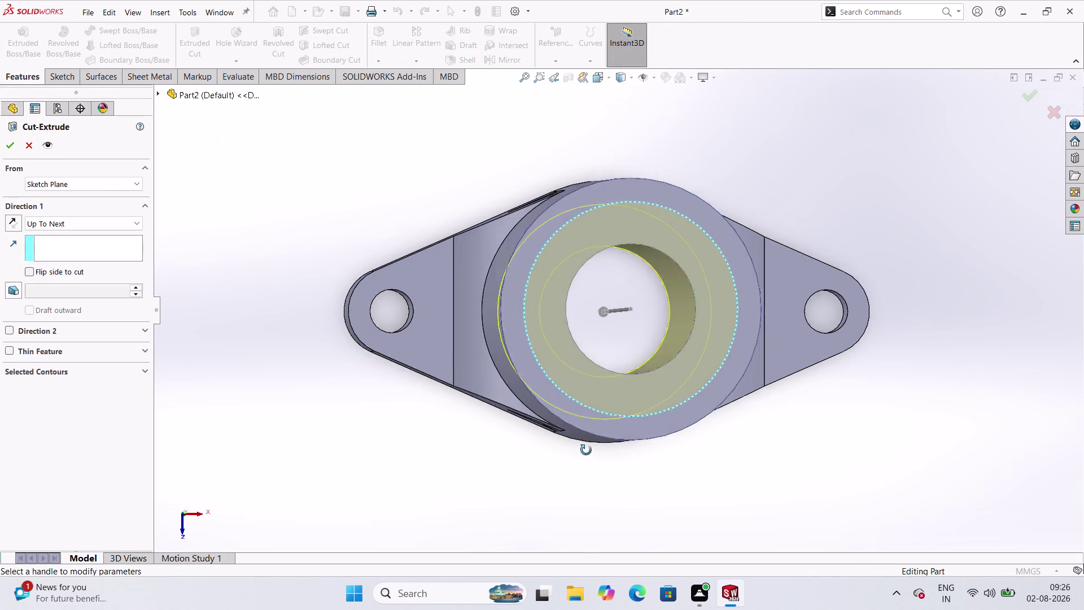
middle_drag(586, 452, 597, 354)
middle_drag(591, 344, 587, 328)
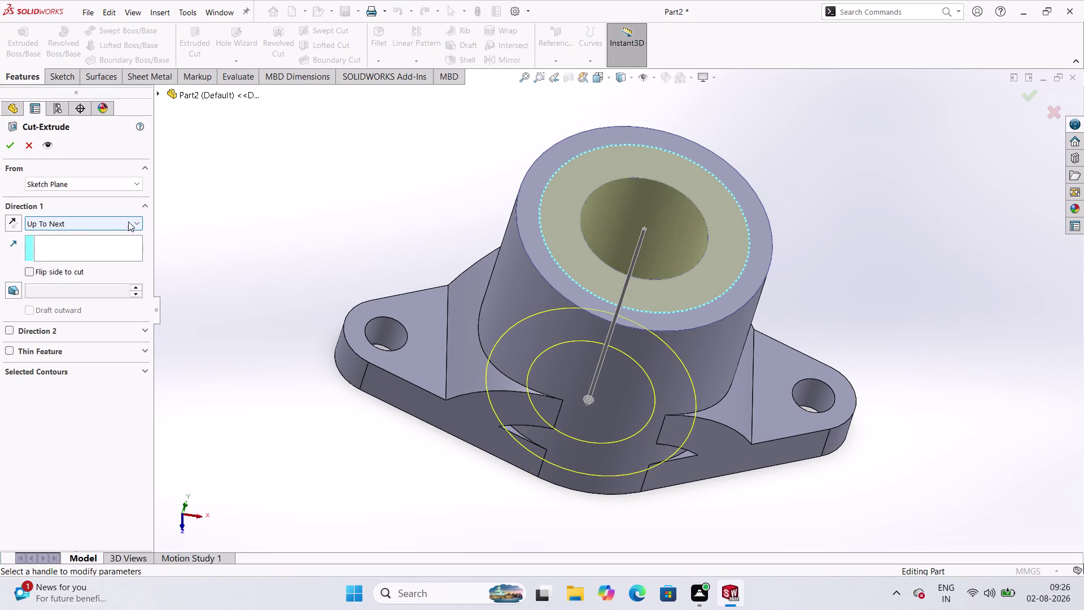
click(137, 227)
click(100, 236)
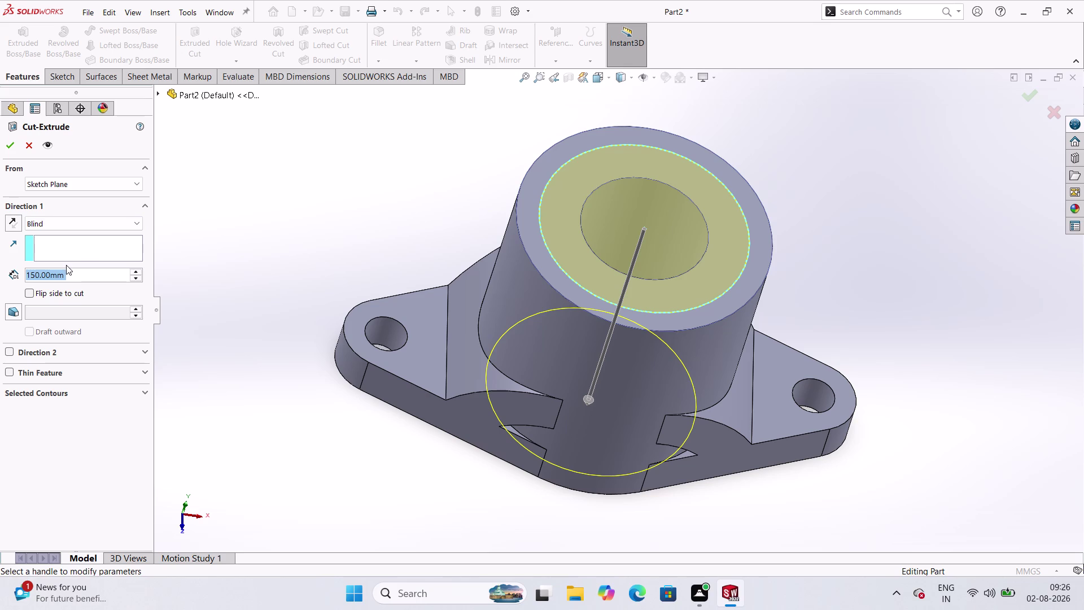
text(20)
key(Return)
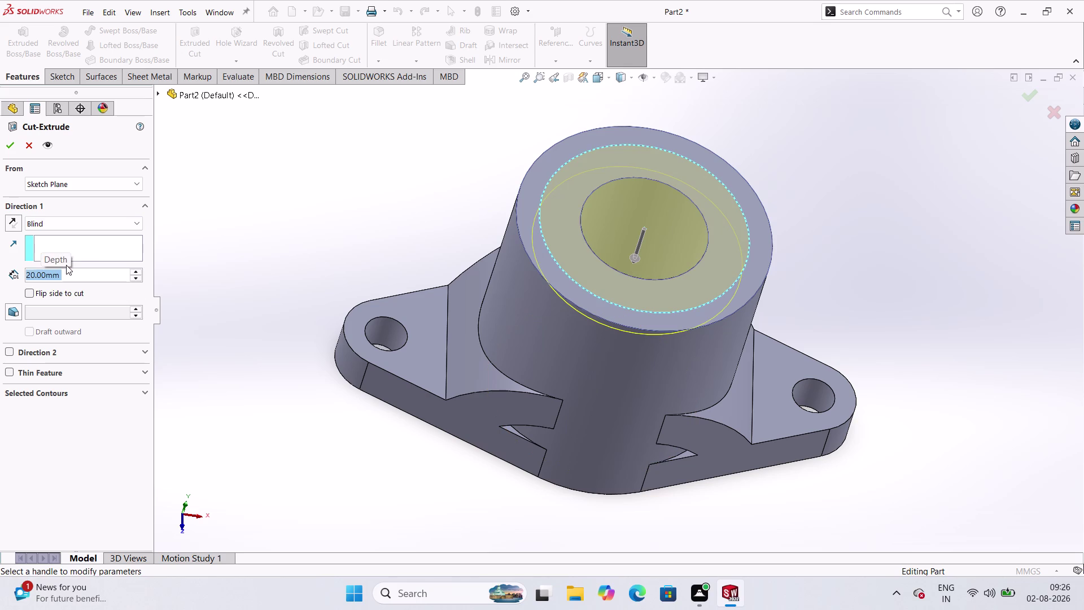
click(5, 141)
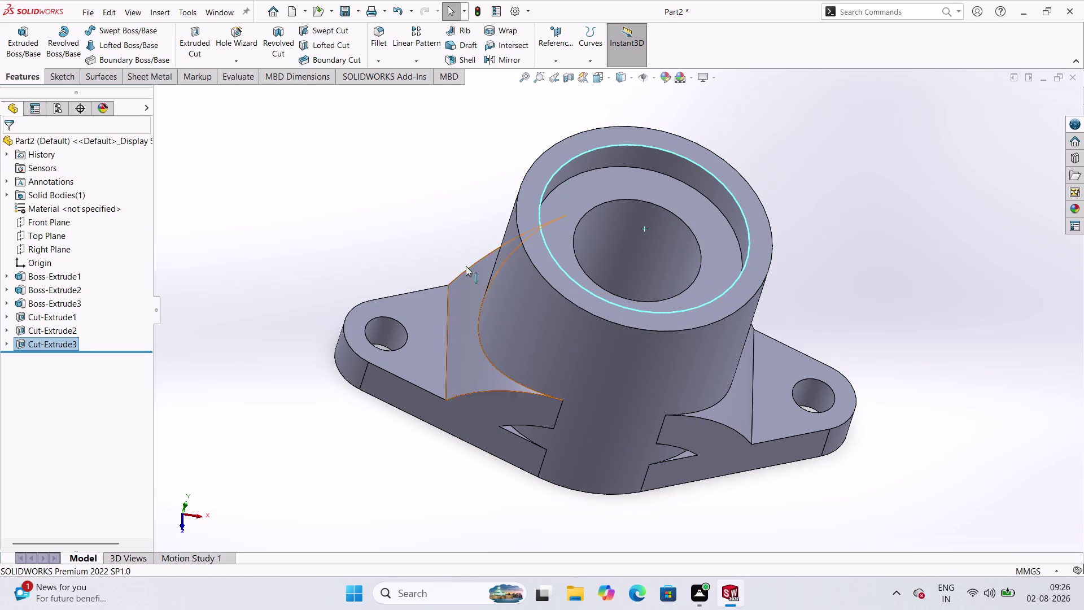
Orbit to inspect the part's underside and select the Front Plane.
click(455, 209)
scroll(down, 3)
middle_drag(761, 464, 755, 436)
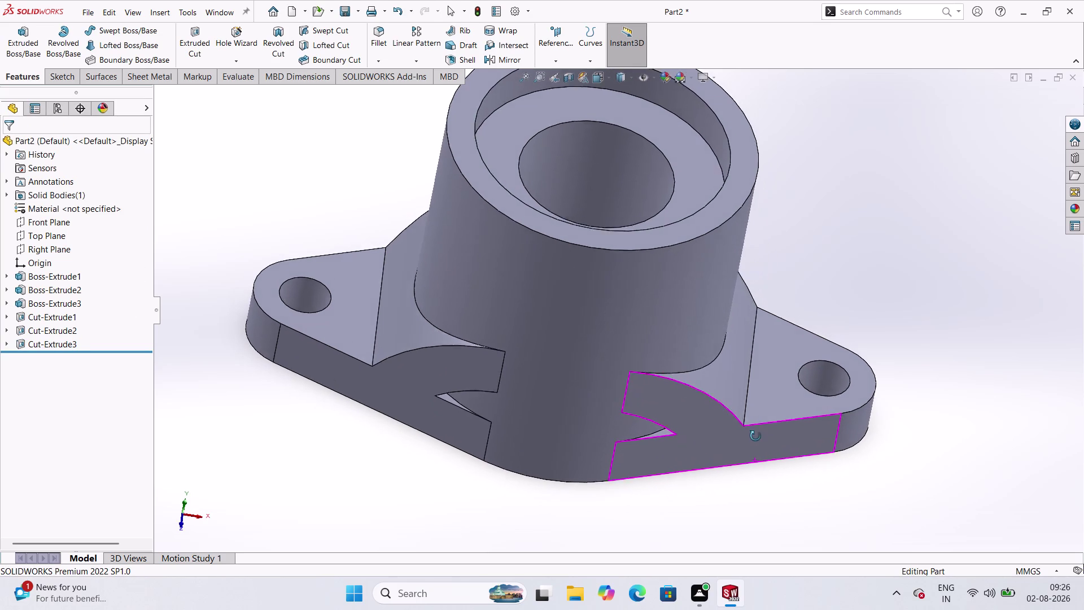
middle_drag(756, 436, 750, 358)
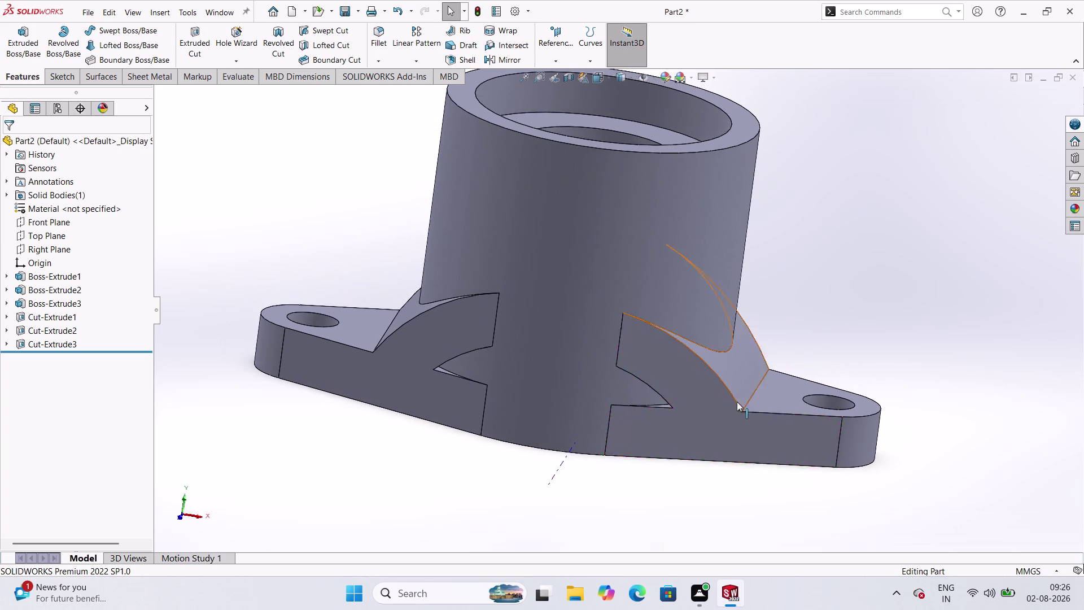
middle_drag(687, 464, 706, 386)
middle_click(706, 386)
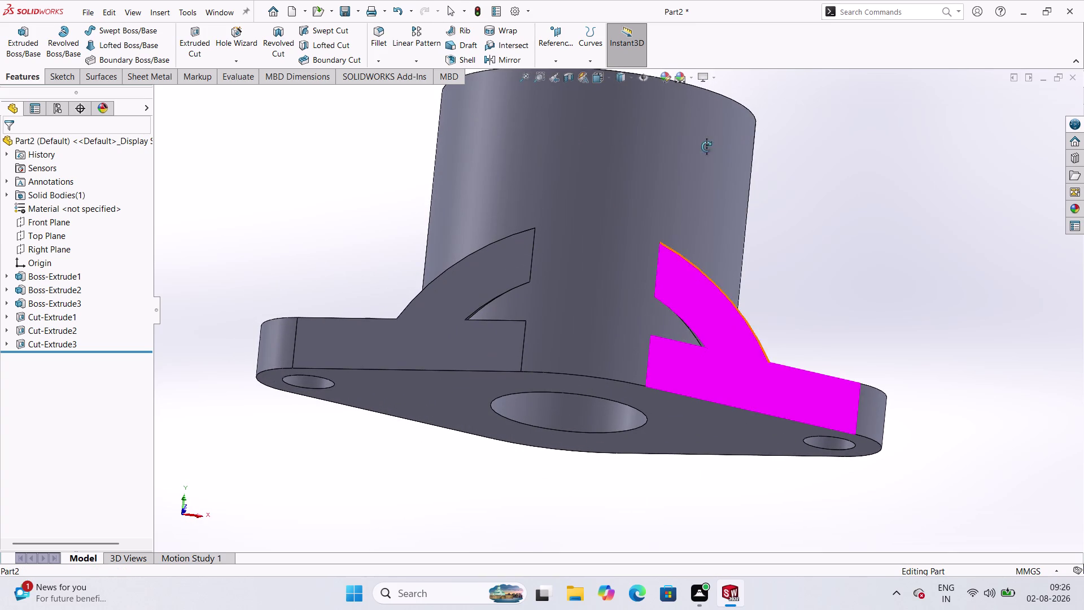
click(59, 226)
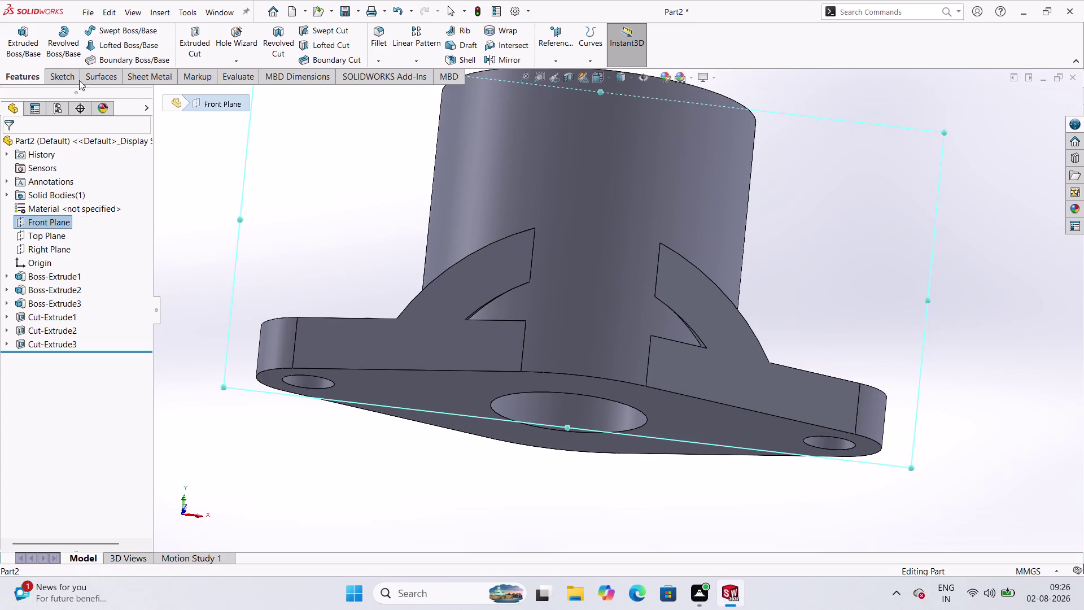
Start a face-on Front Plane sketch and draw a circle below the origin.
click(65, 76)
click(18, 34)
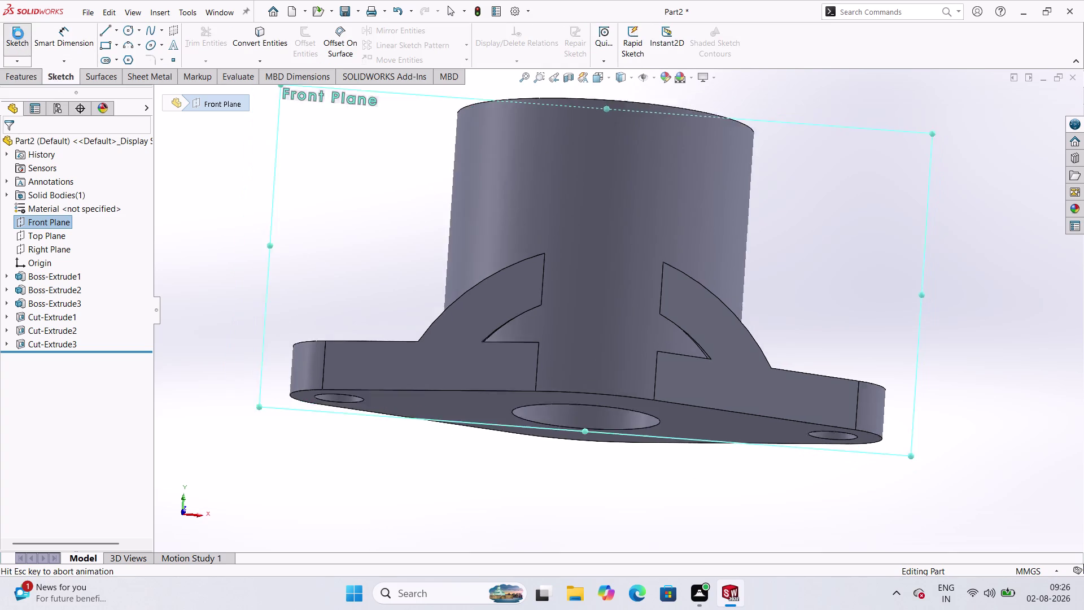
click(169, 177)
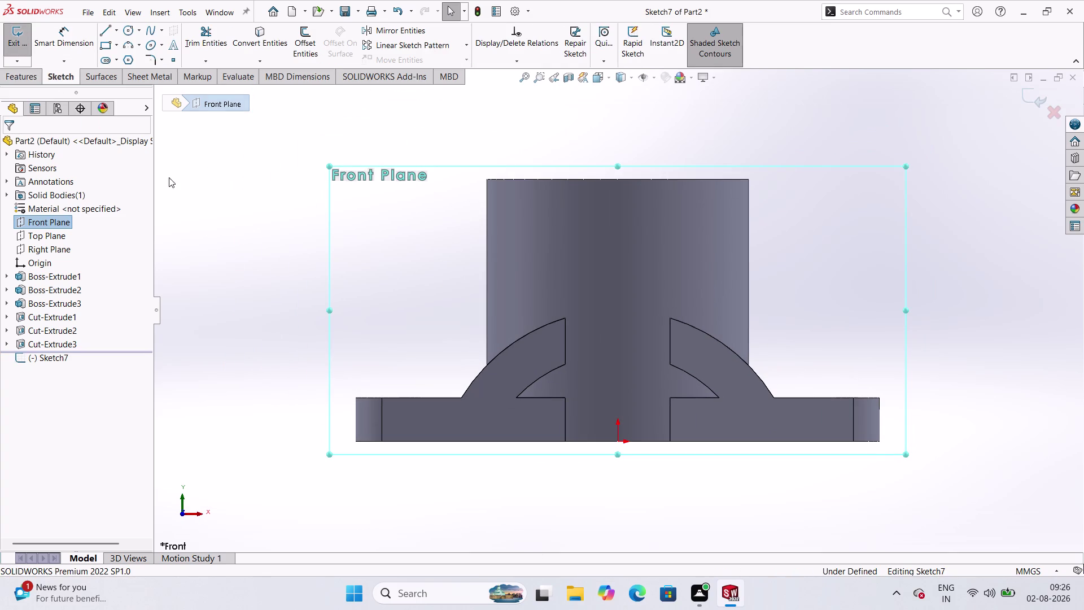
click(132, 34)
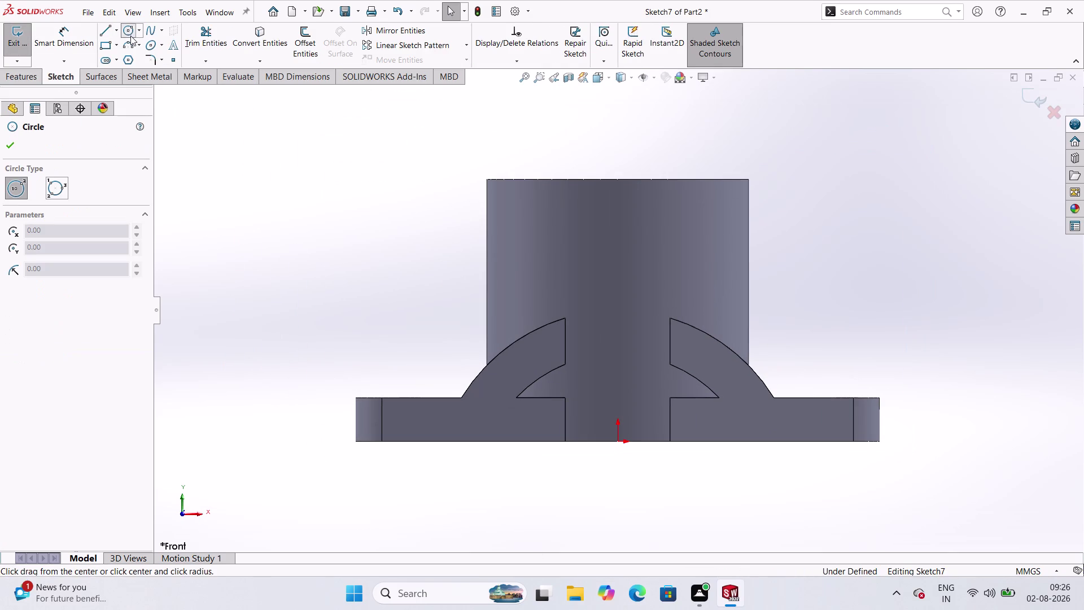
click(619, 441)
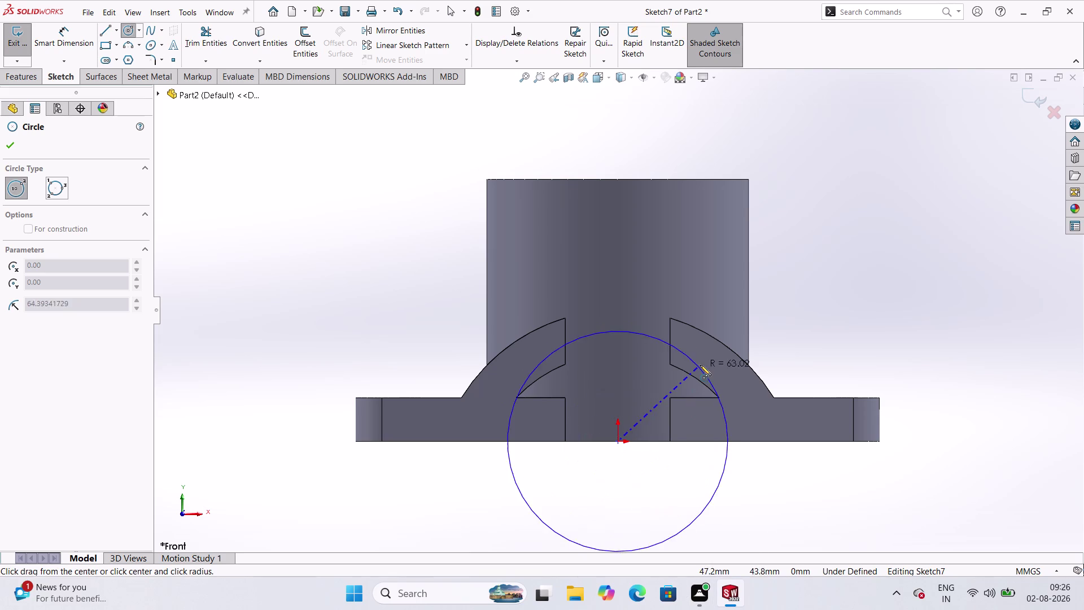
scroll(down, 3)
scroll(up, 3)
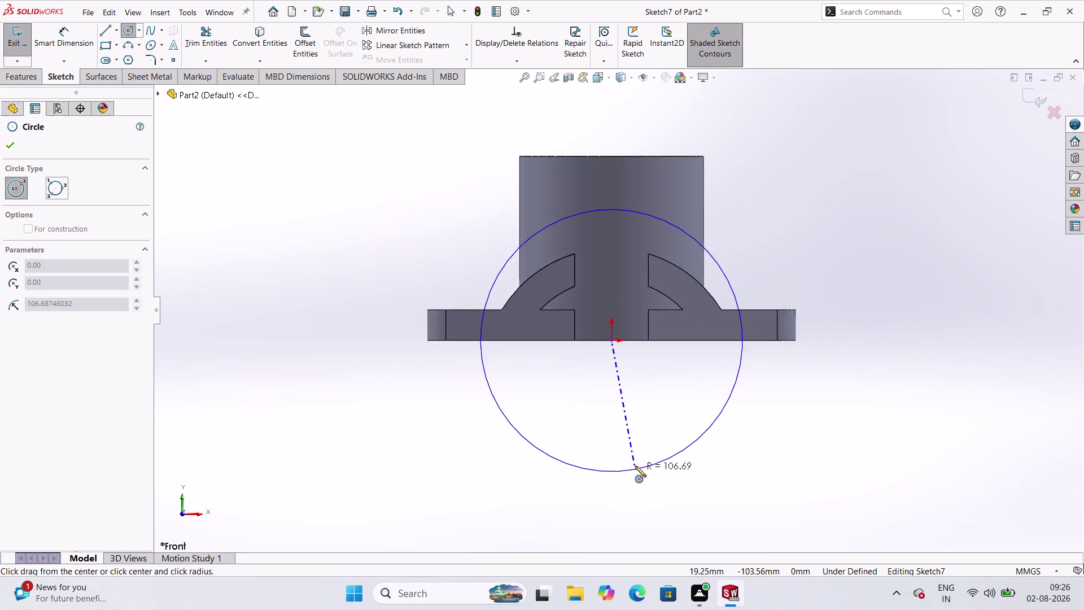
scroll(down, 3)
key(Escape)
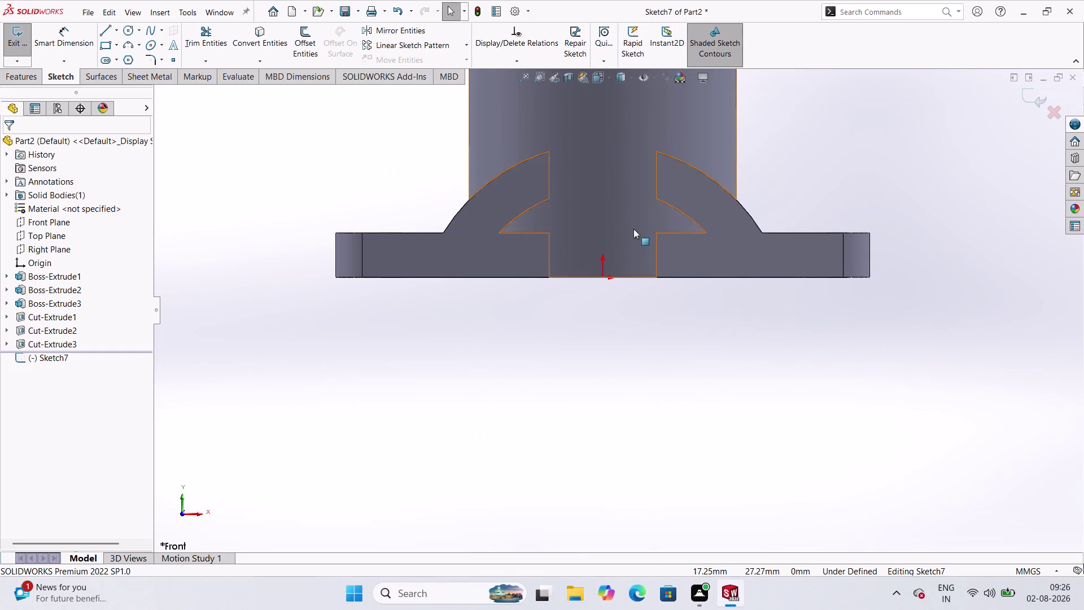
click(128, 29)
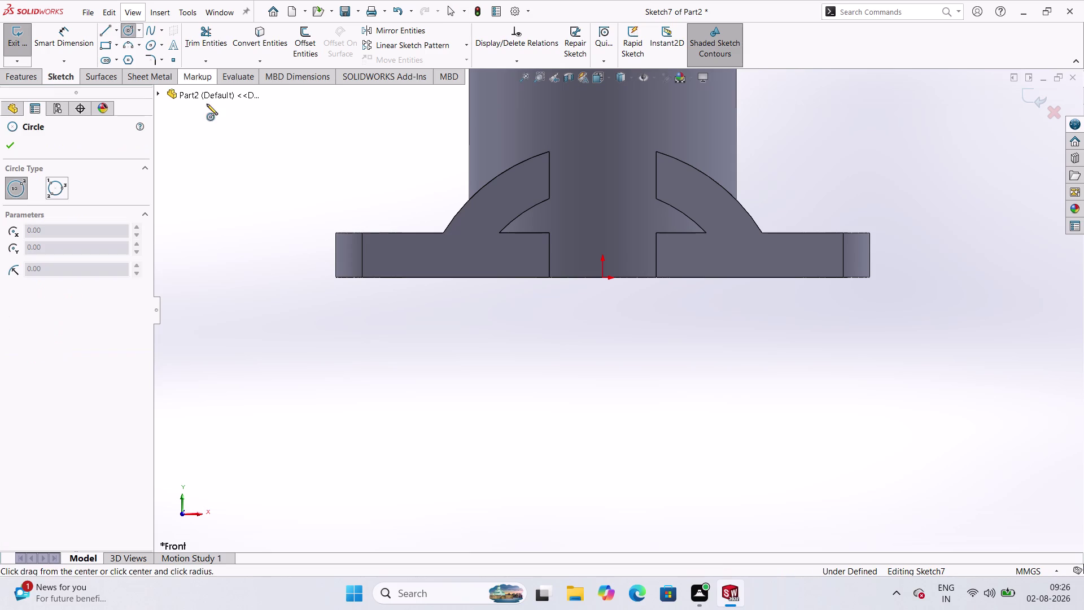
click(603, 338)
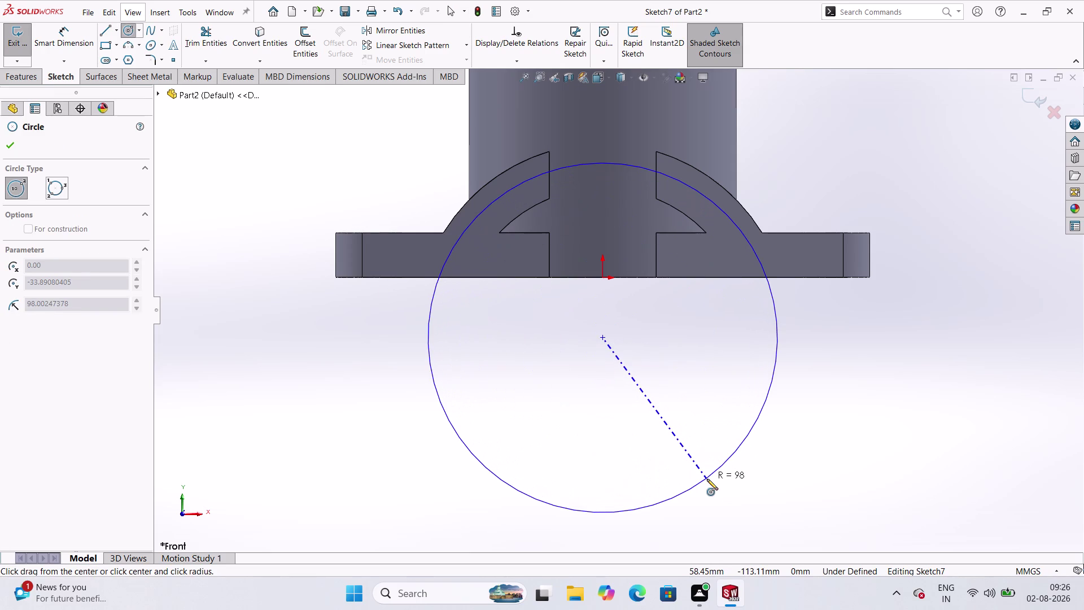
click(707, 479)
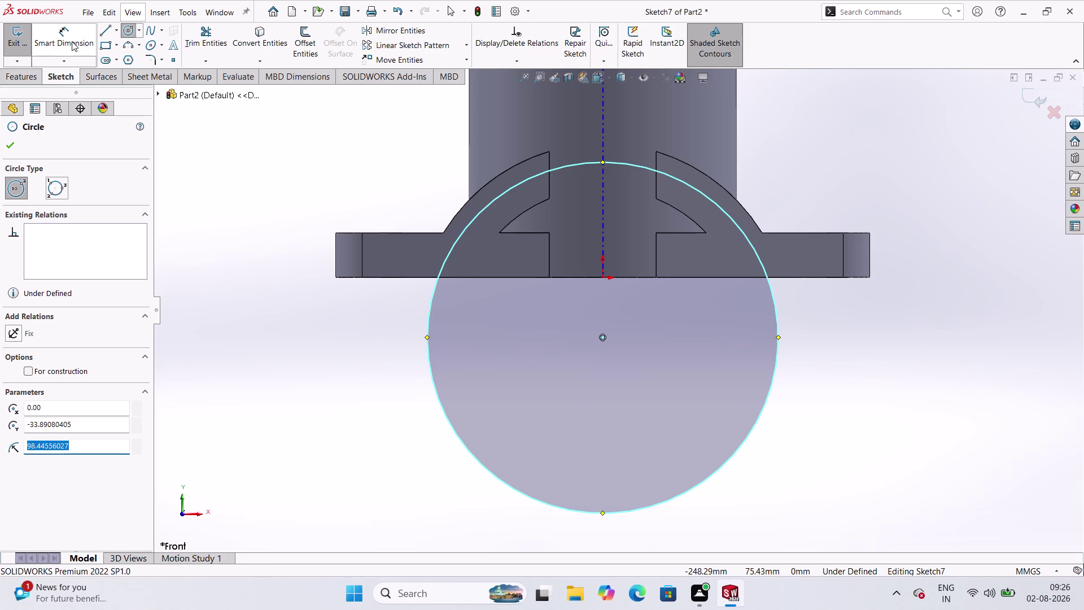
Dimension the circle to Ø160 and add a centre-to-origin distance dimension.
click(71, 41)
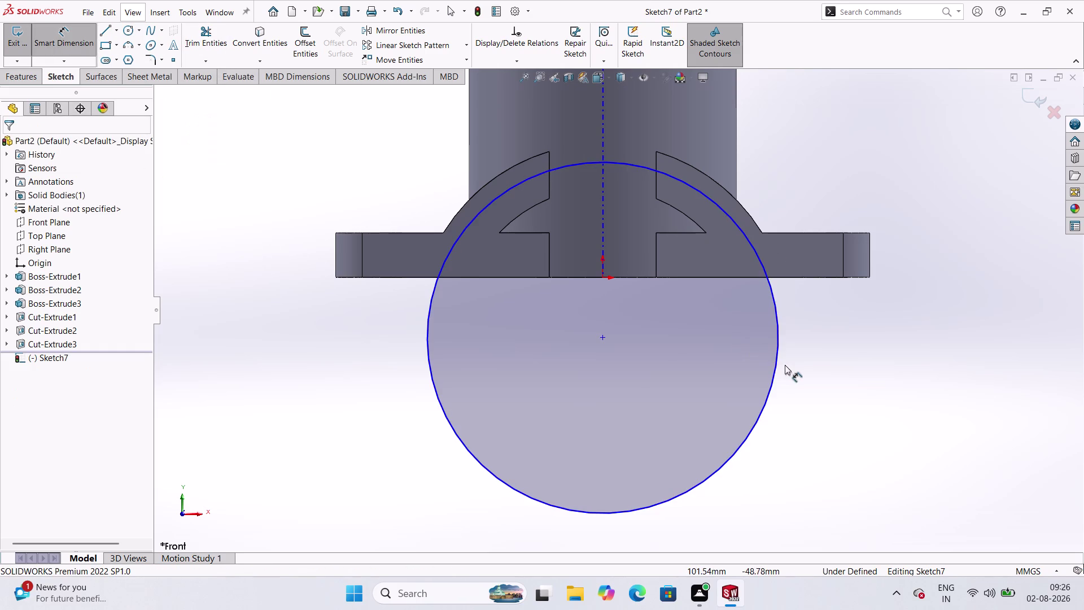
click(775, 351)
click(851, 357)
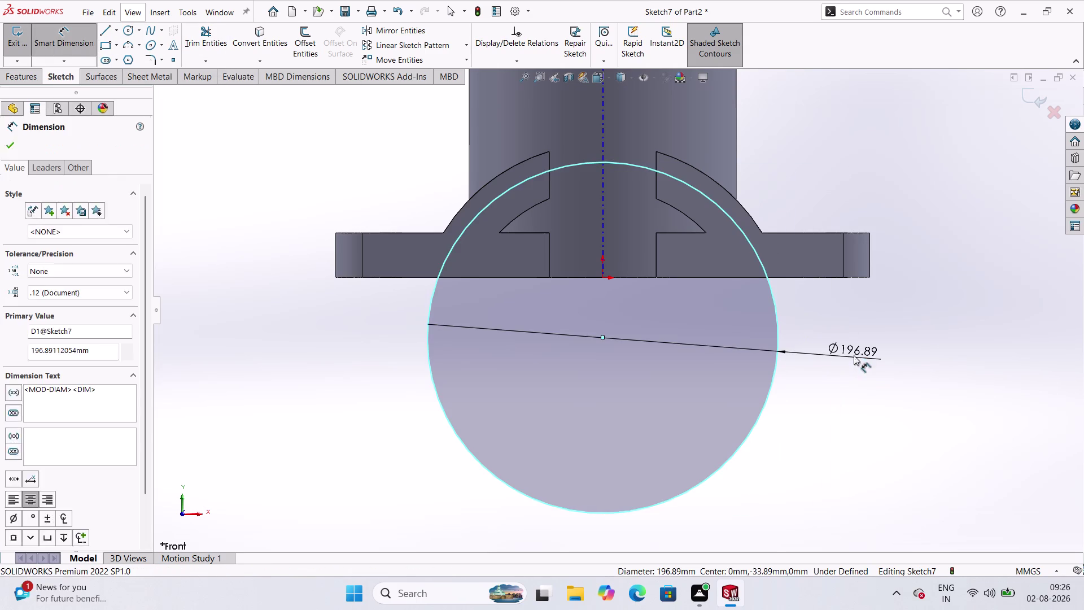
text(160)
key(Return)
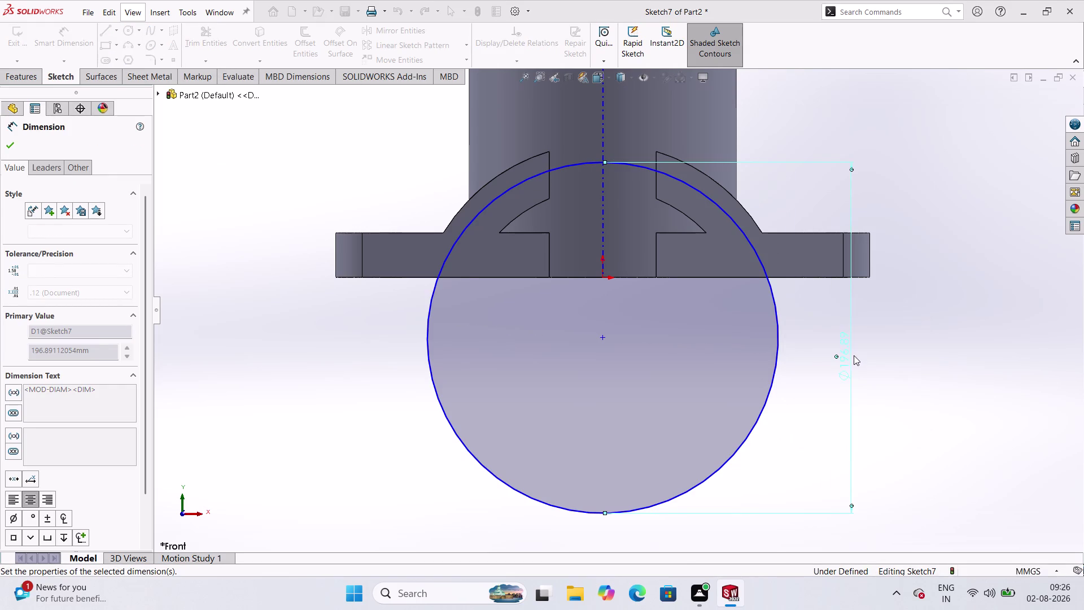
drag(872, 372, 879, 371)
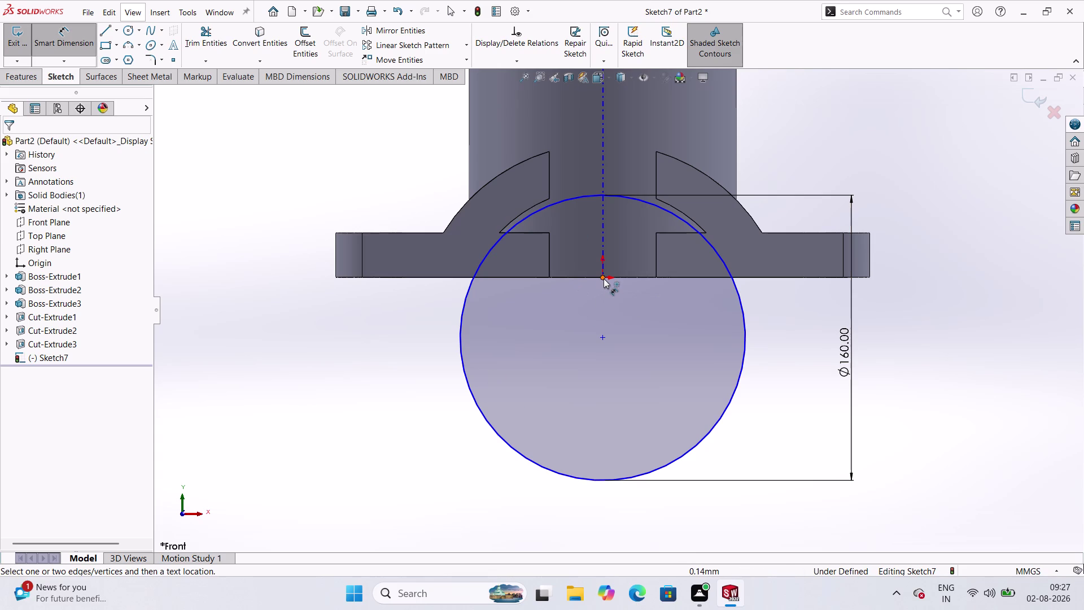
click(604, 278)
click(603, 337)
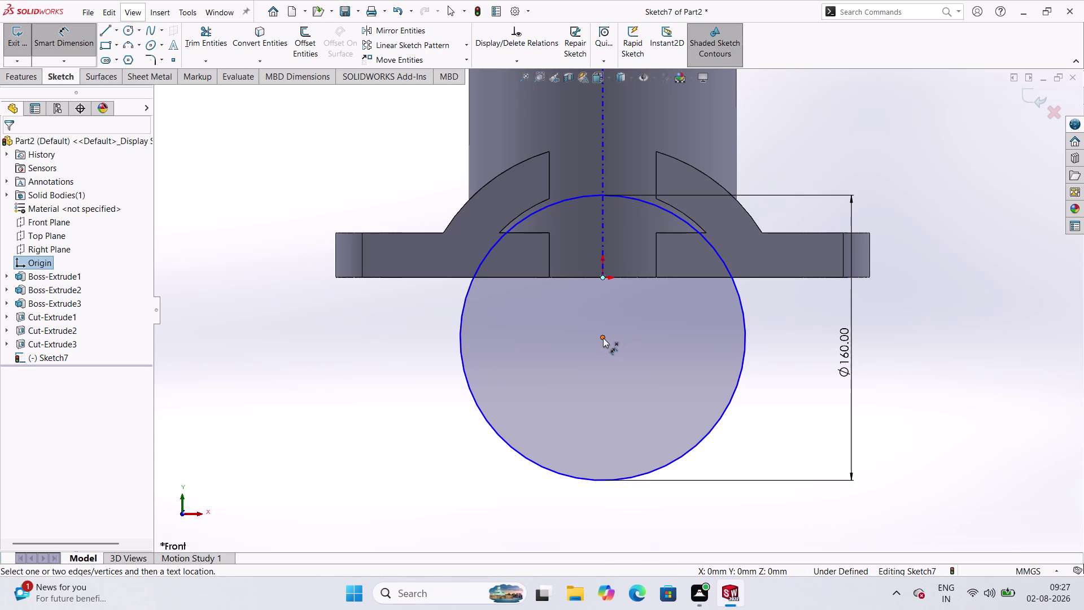
click(383, 321)
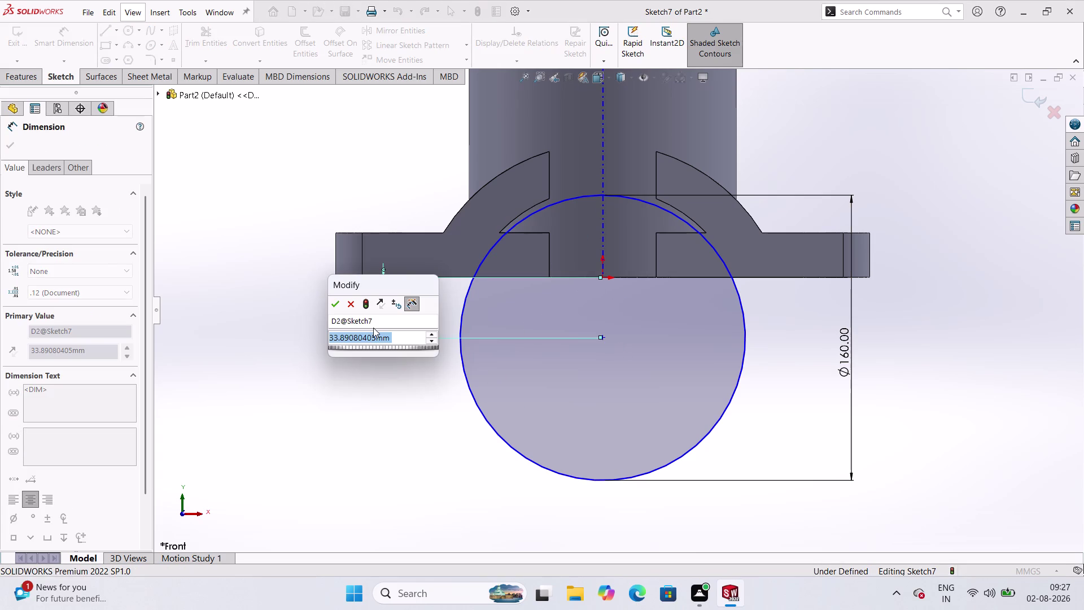
Set the circle centre's offset to 30 mm below the origin.
text(30)
key(Return)
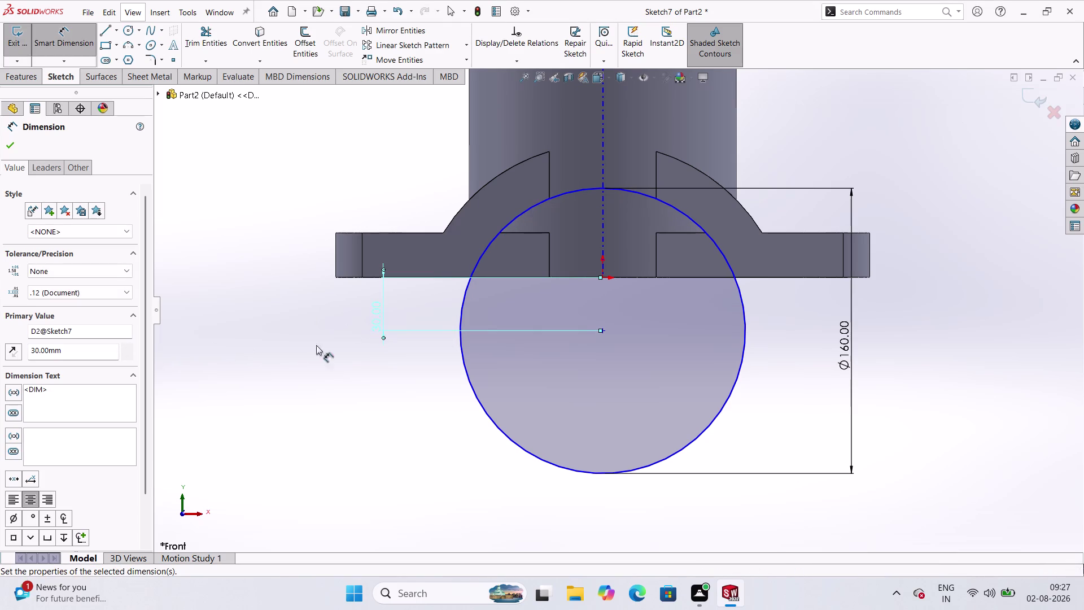
click(335, 349)
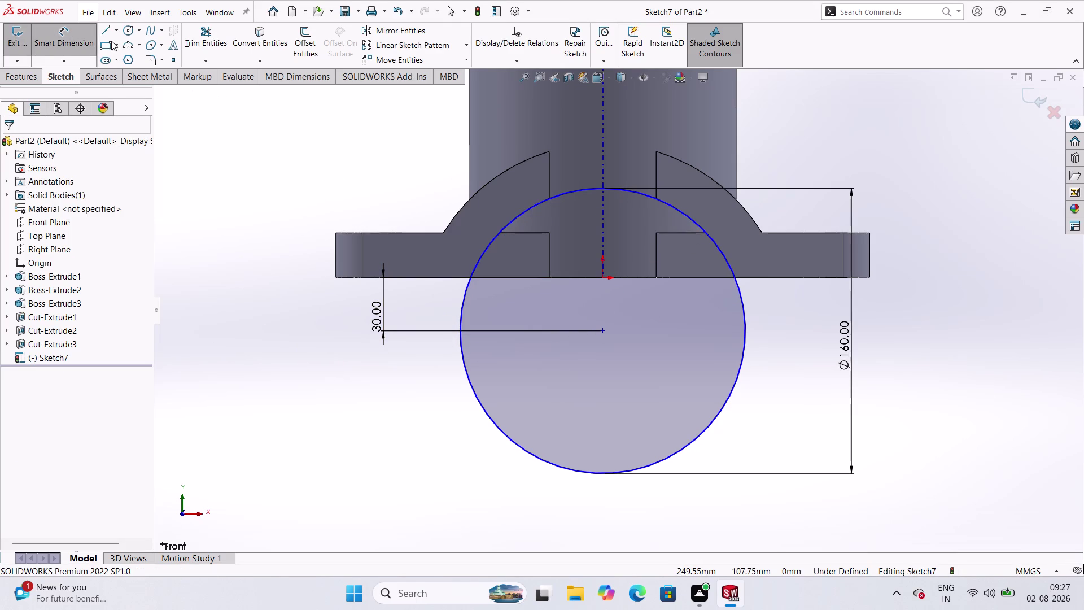
Pick the Line tool from the sketch toolbar, then cancel it.
click(116, 32)
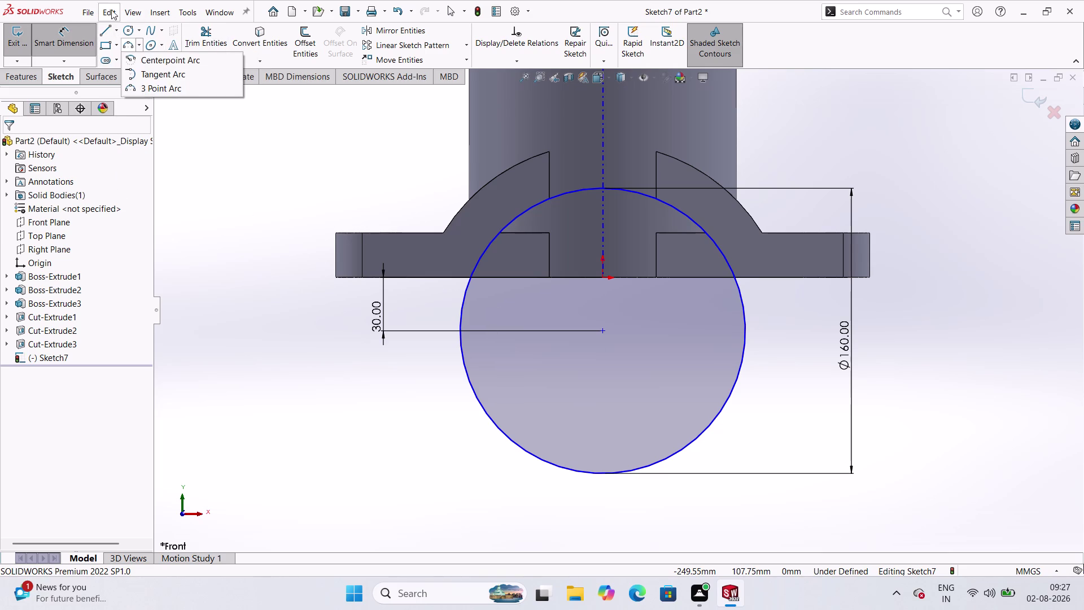
click(107, 27)
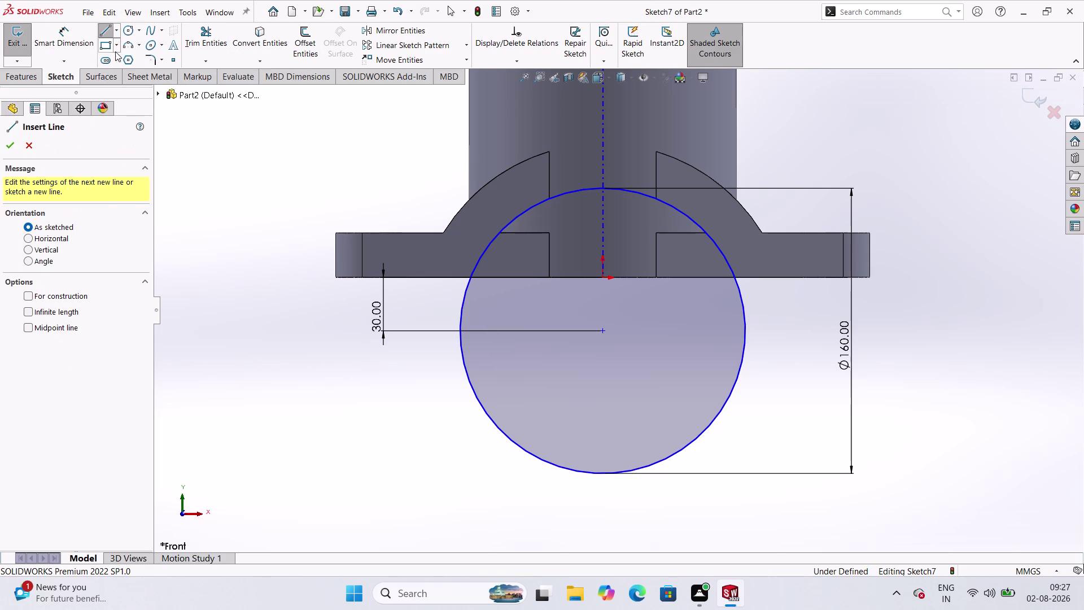
key(Escape)
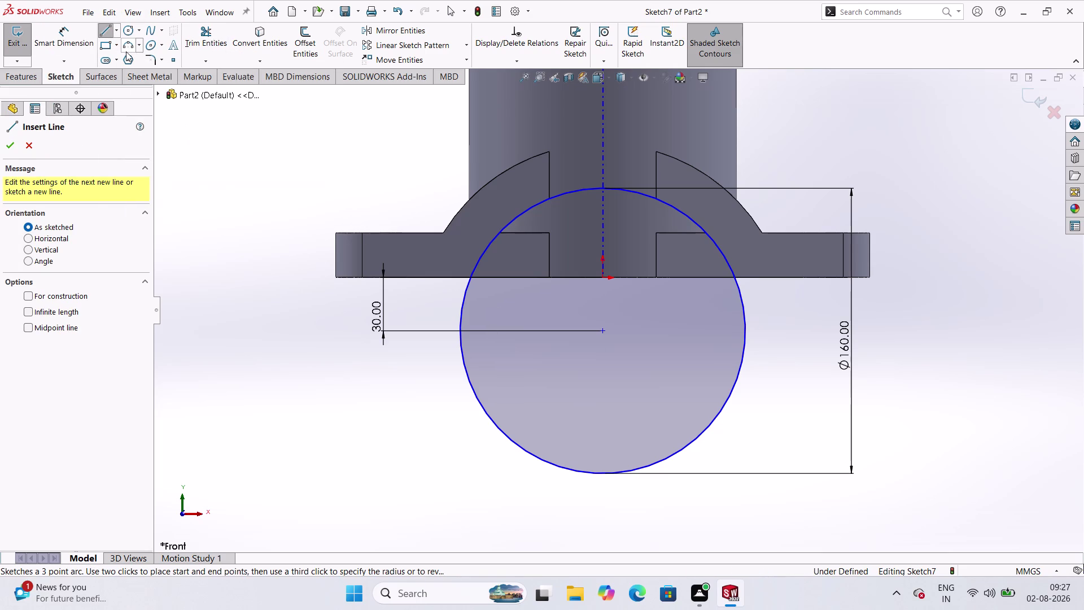
key(Escape)
Convert the base's bottom edges, including the right flange edge, into the sketch.
click(258, 36)
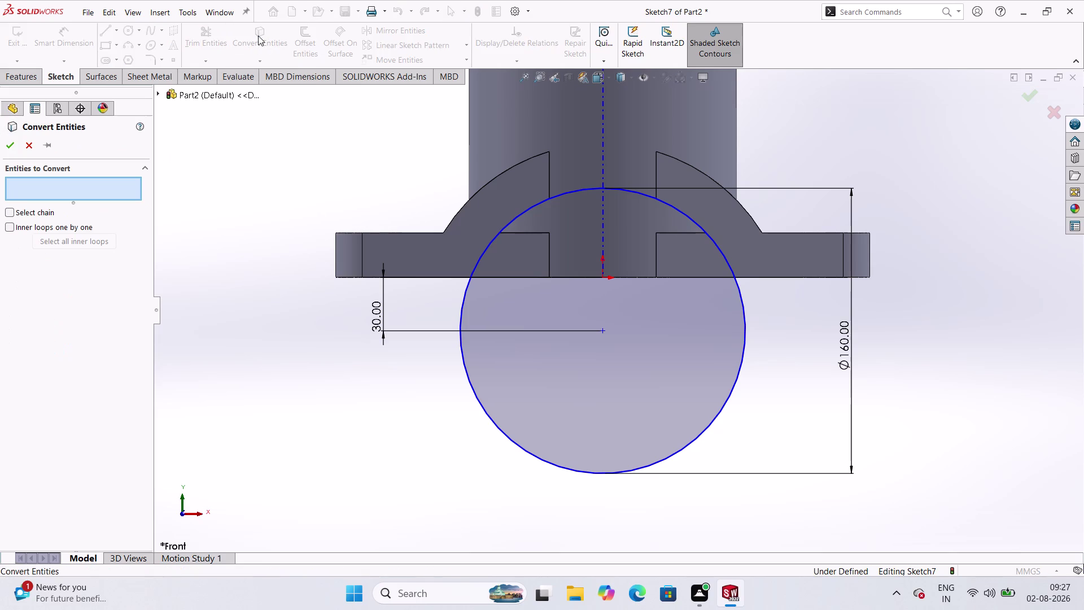
click(520, 279)
click(772, 277)
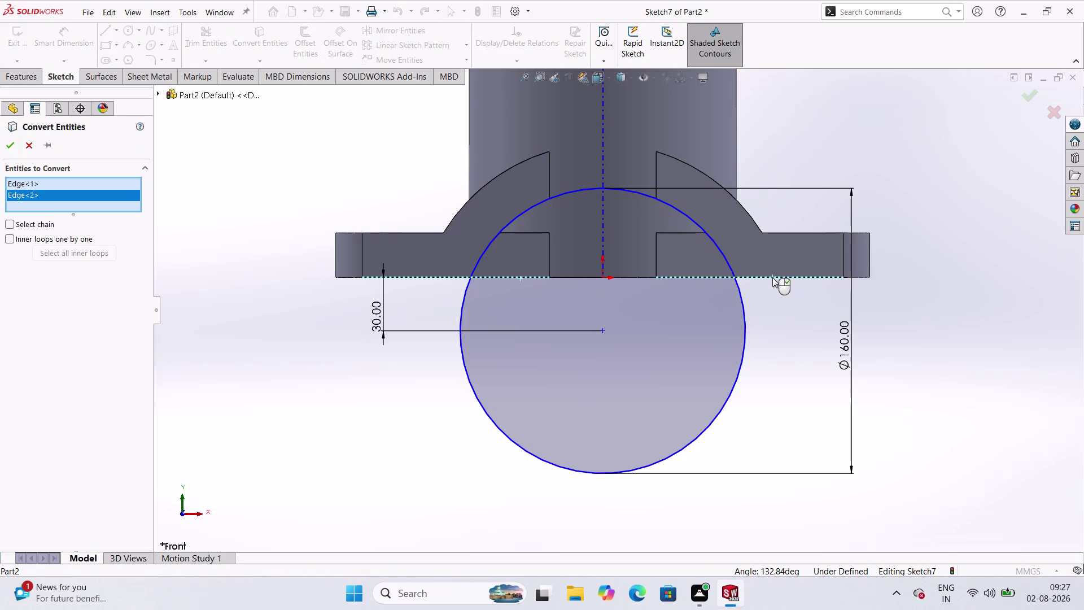
click(631, 279)
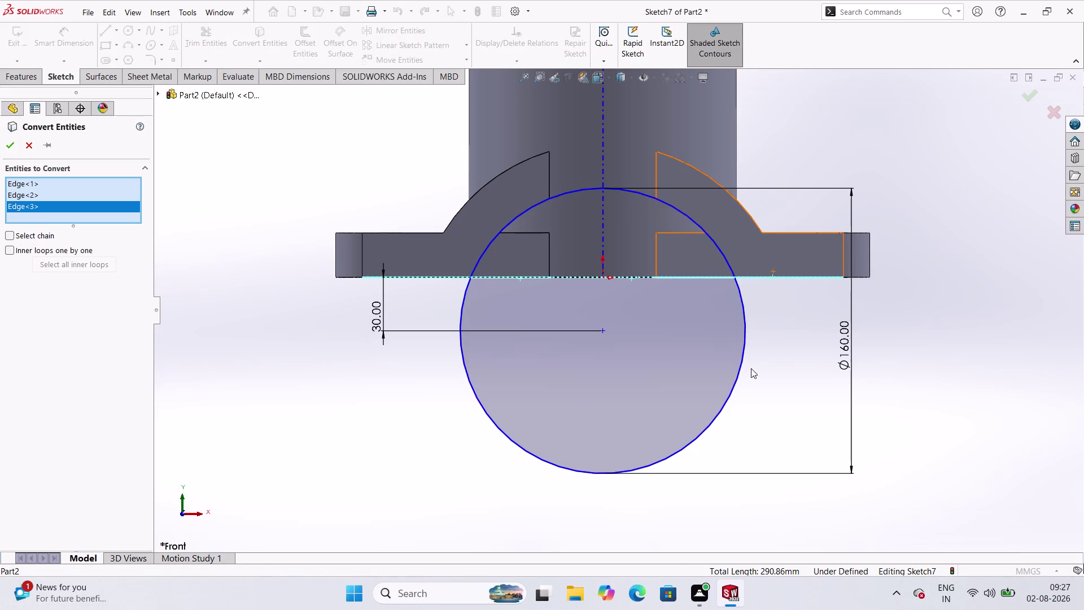
click(11, 150)
Trim away the Ø160 circle's portion below the base edges.
click(219, 36)
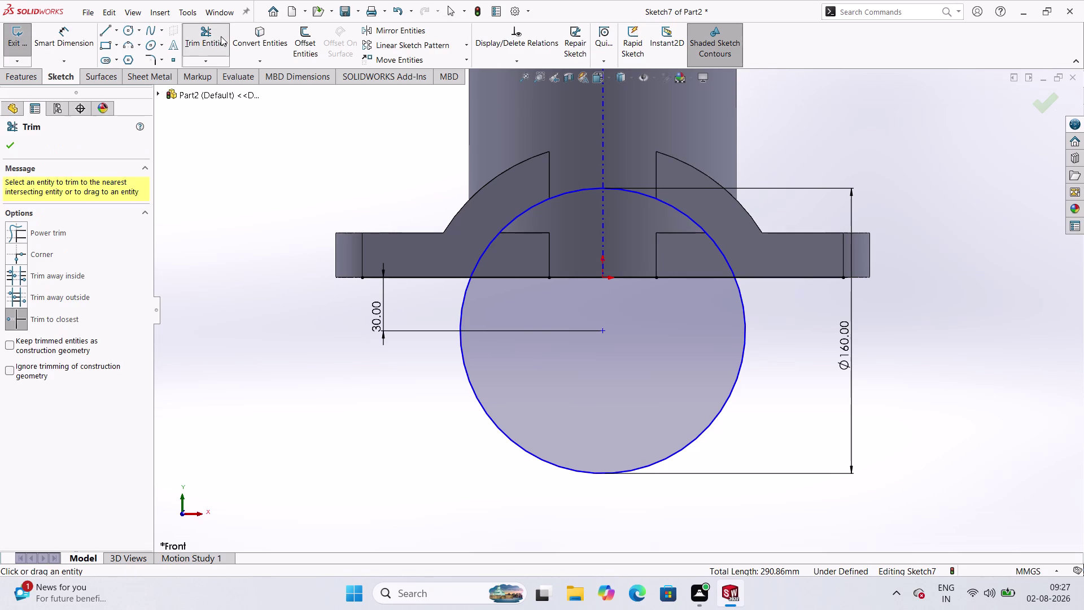
click(463, 302)
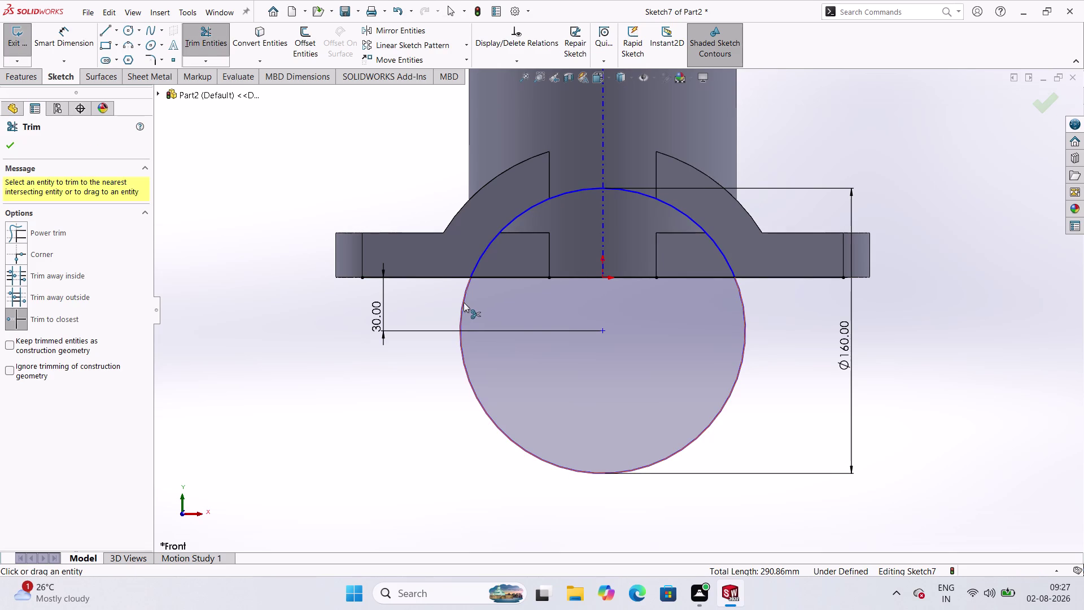
click(725, 339)
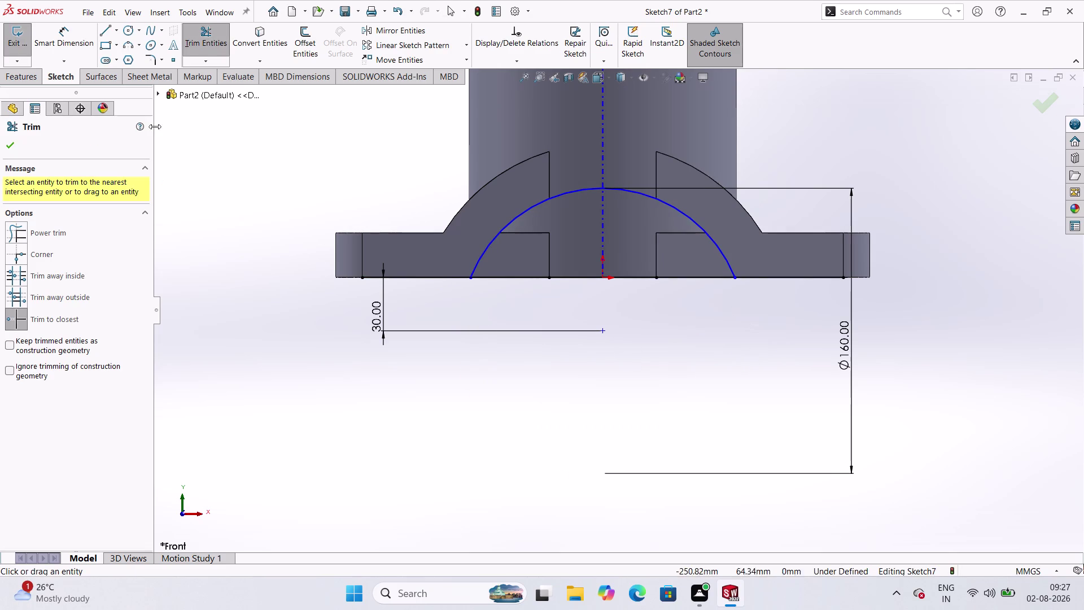
click(419, 278)
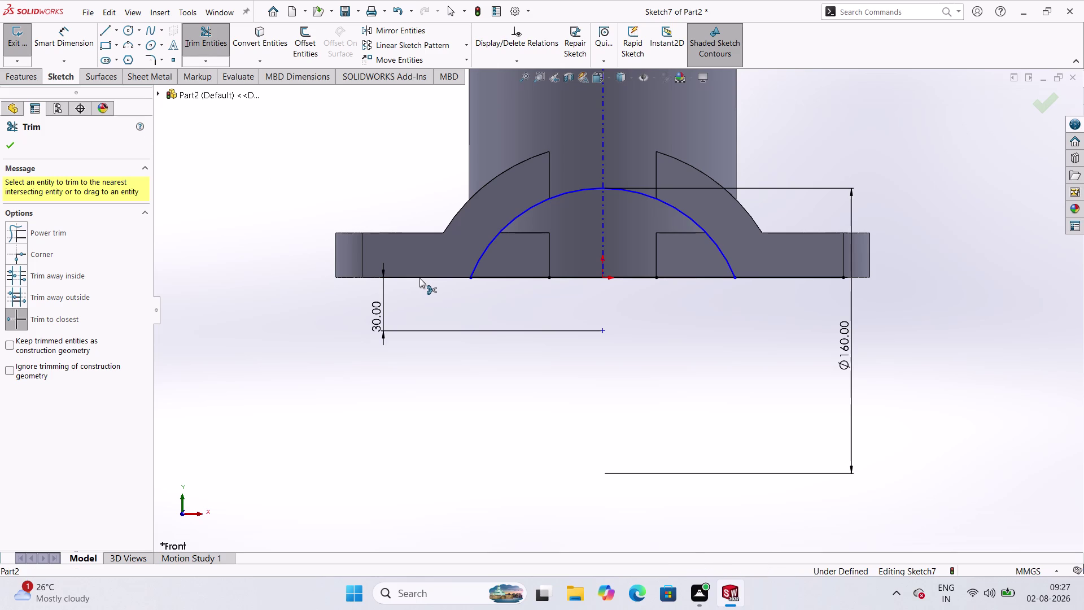
click(777, 278)
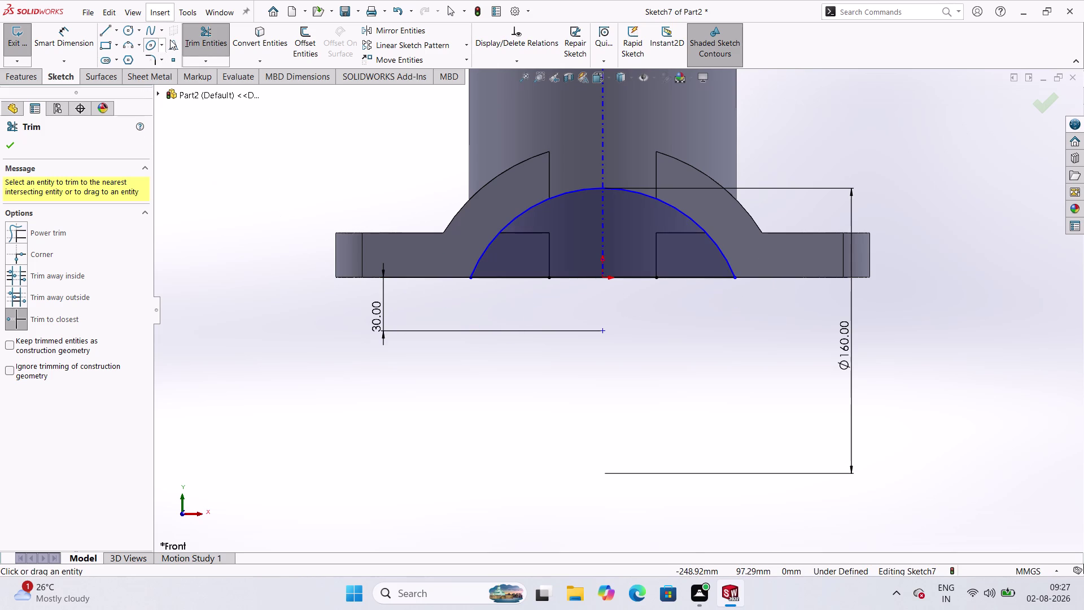
click(210, 47)
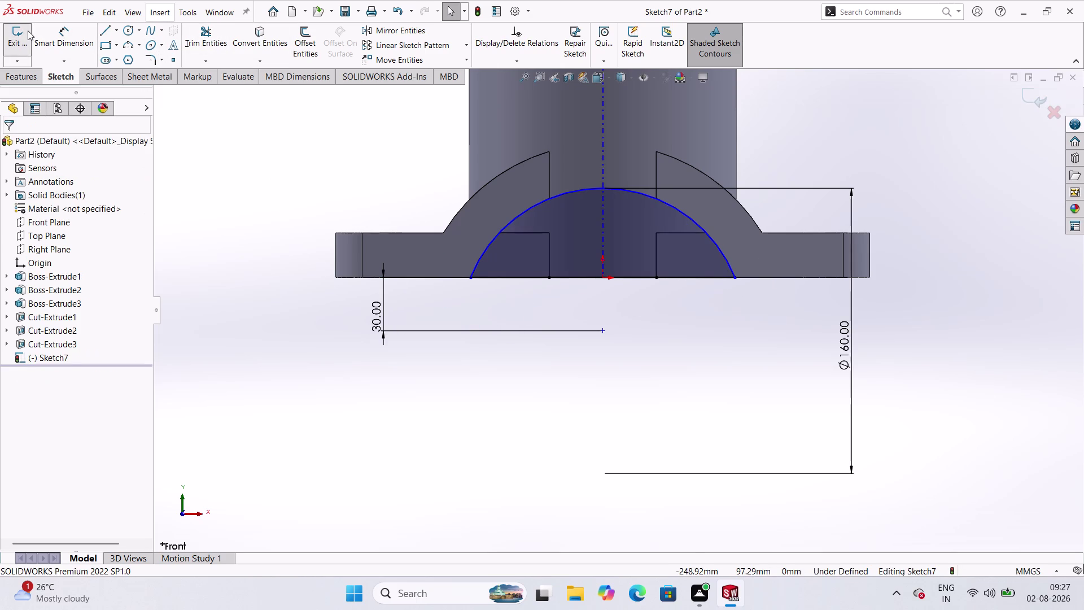
Exit the arch sketch and start an Extruded Cut set to Mid Plane.
click(28, 31)
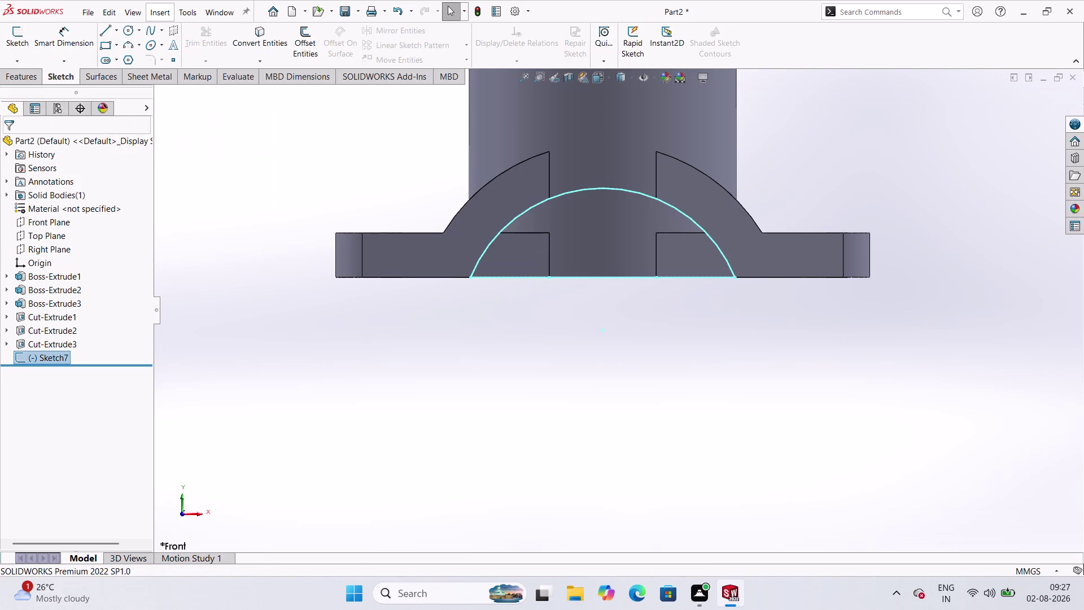
click(16, 79)
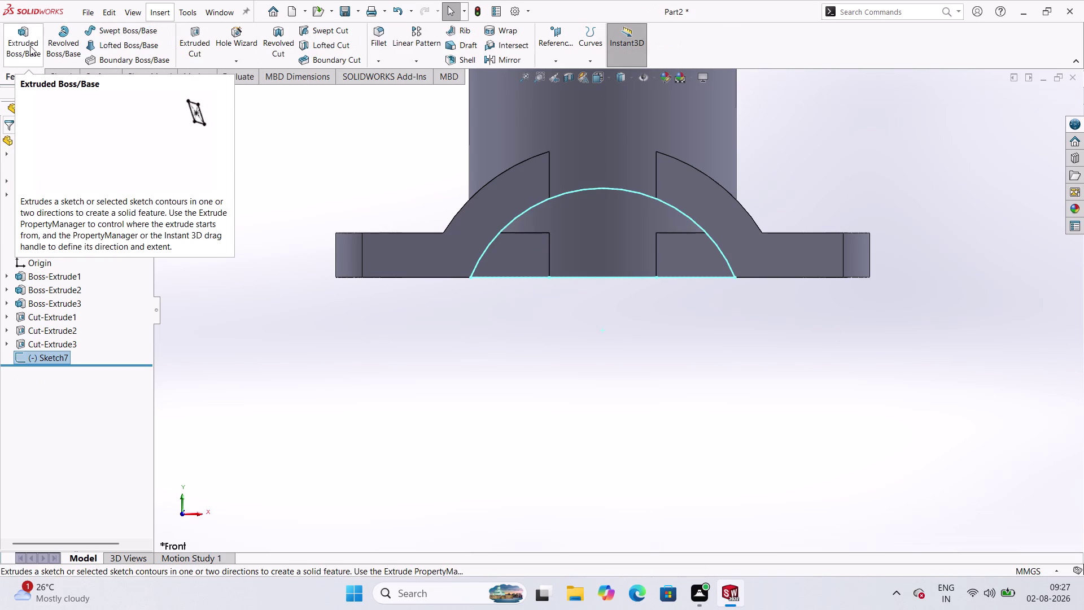
click(205, 32)
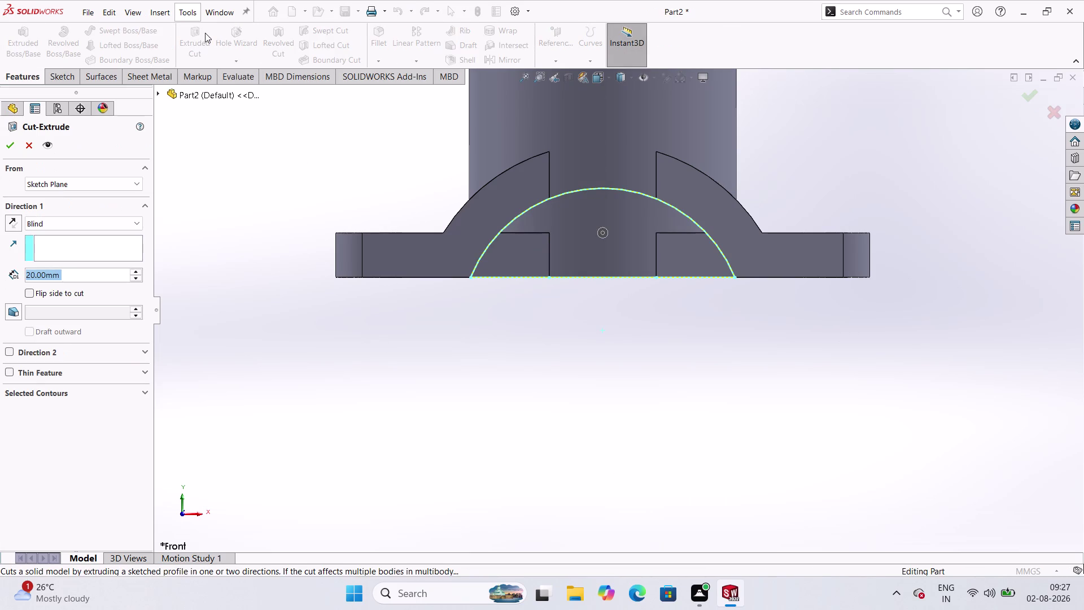
middle_click(368, 177)
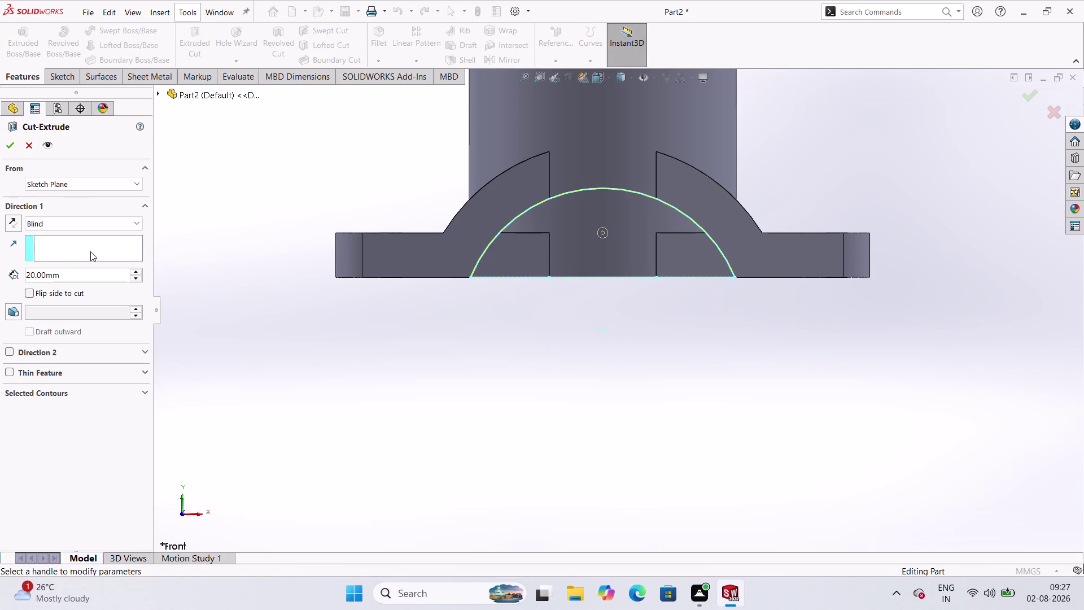
click(136, 222)
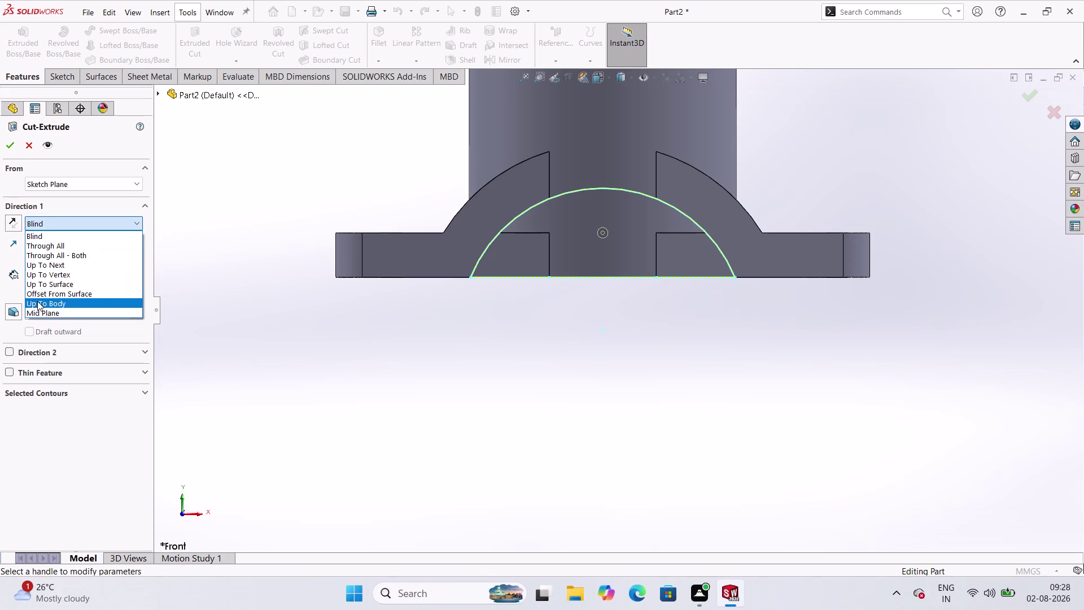
click(42, 316)
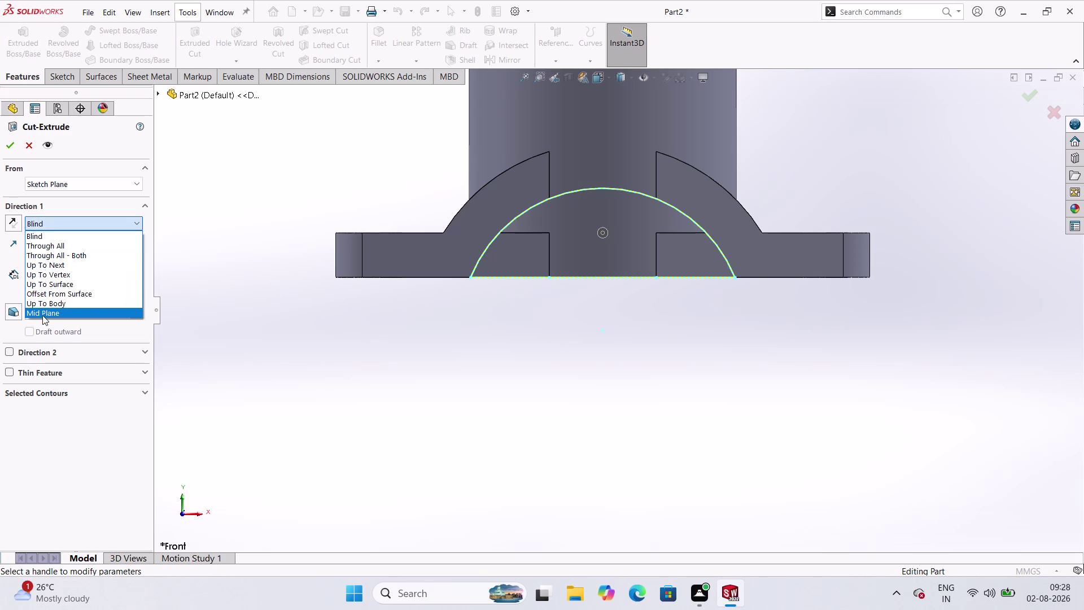
Set the cut depth to 150 mm and apply Cut-Extrude4.
middle_drag(427, 181, 473, 244)
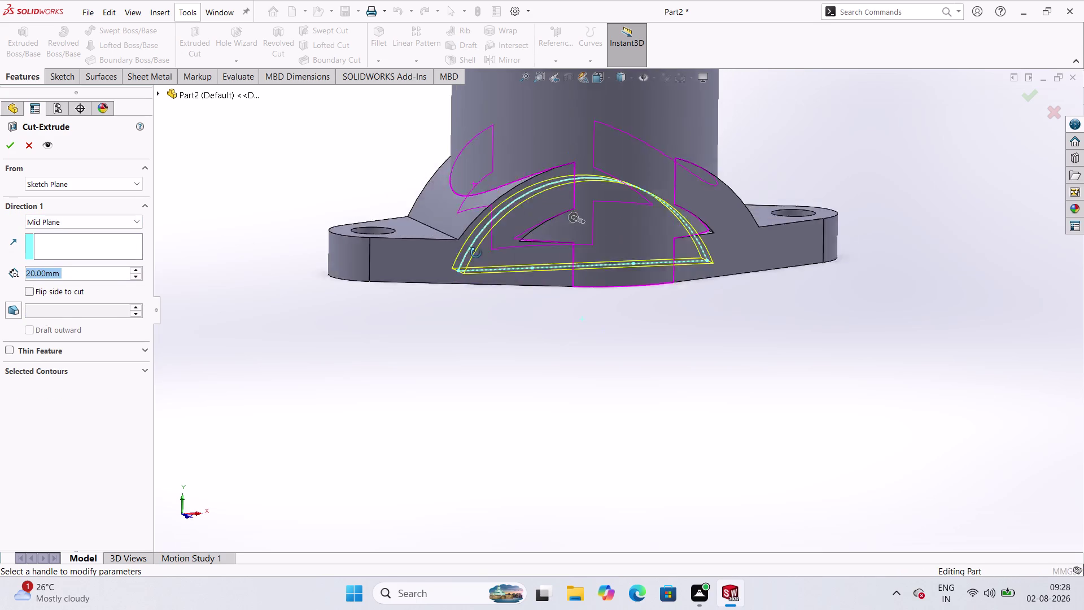
middle_drag(474, 244, 490, 274)
scroll(down, 3)
double_click(84, 273)
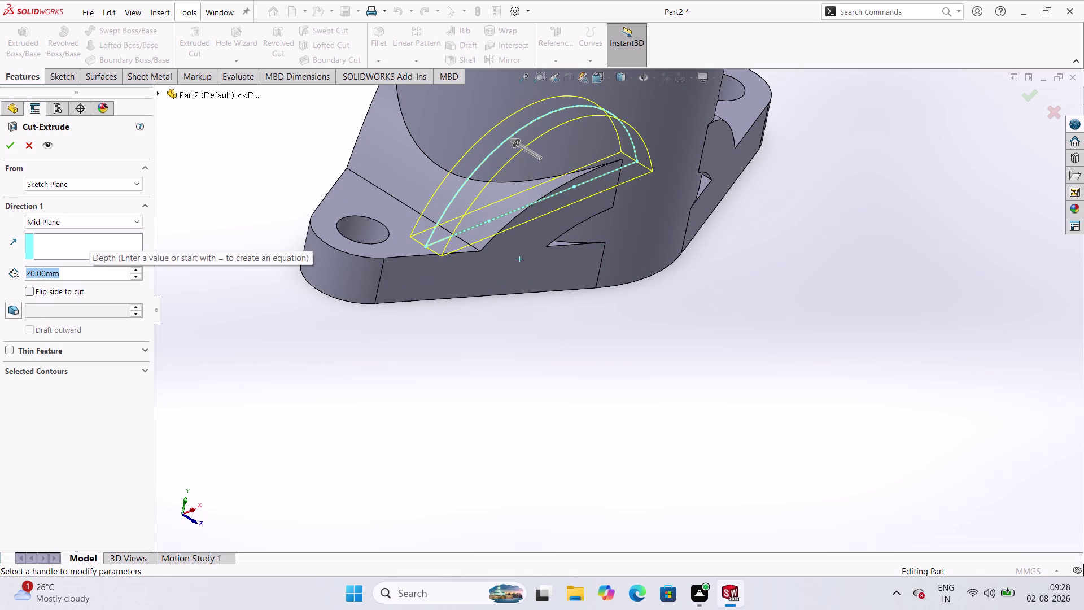
text(150)
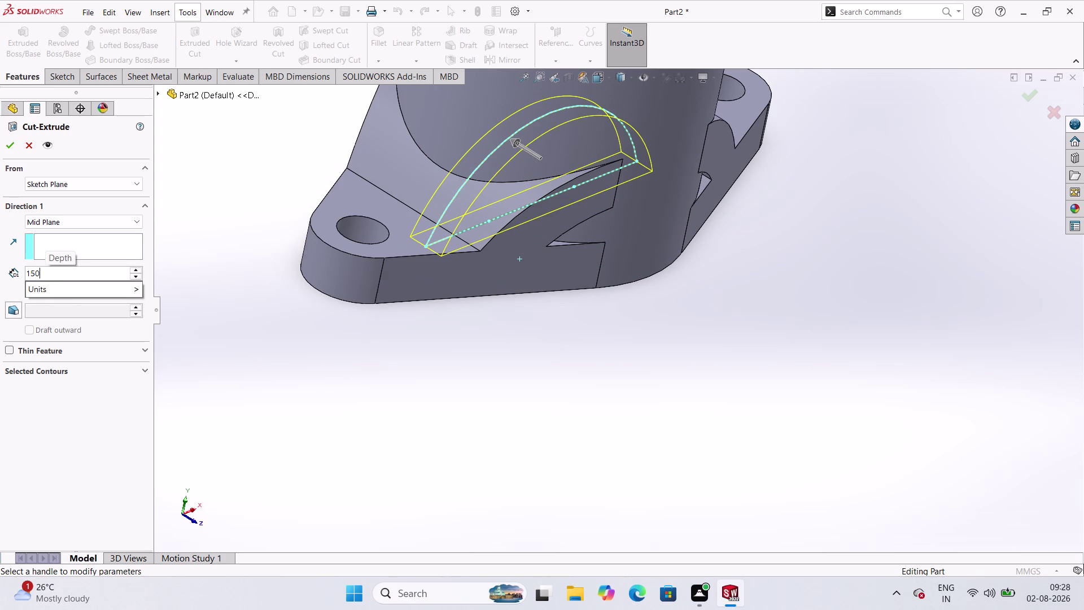
key(Return)
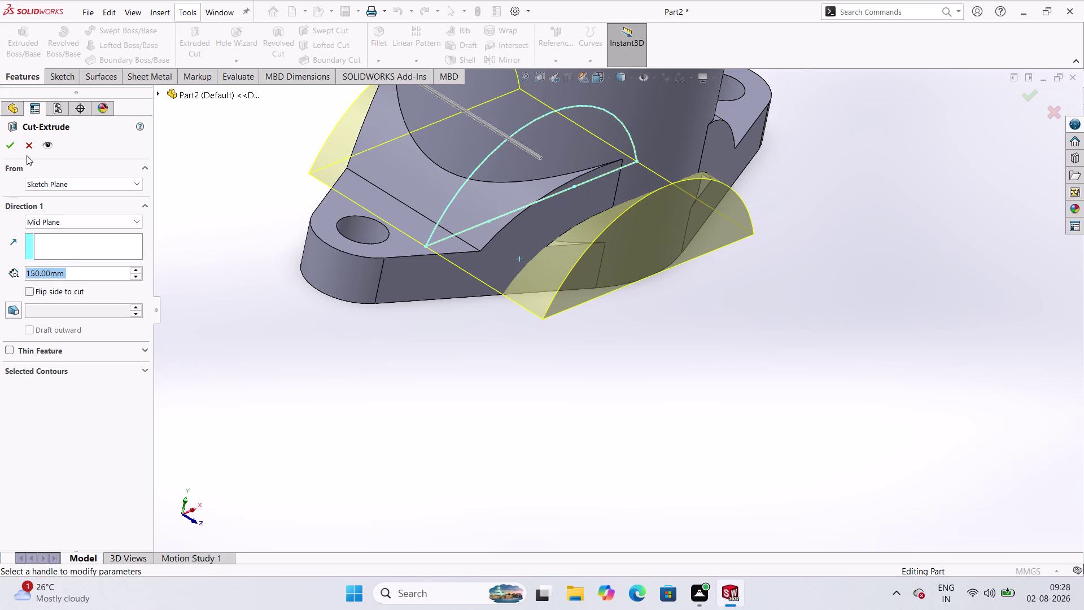
click(11, 152)
click(607, 311)
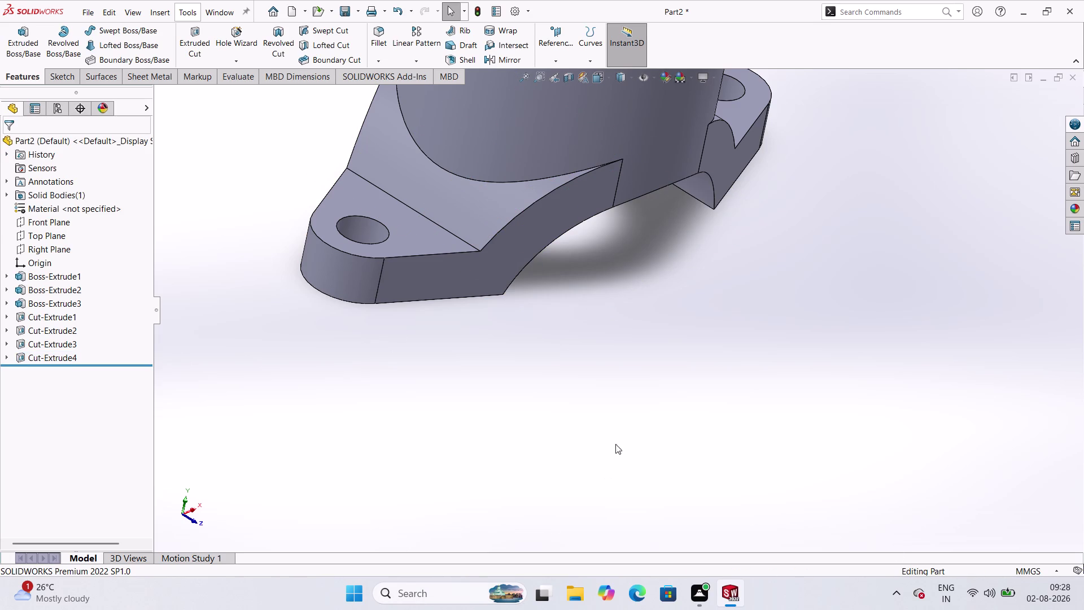
Orbit and zoom the part to inspect the new arched cut and its underside.
scroll(up, 3)
scroll(up, 3)
middle_drag(673, 349, 658, 338)
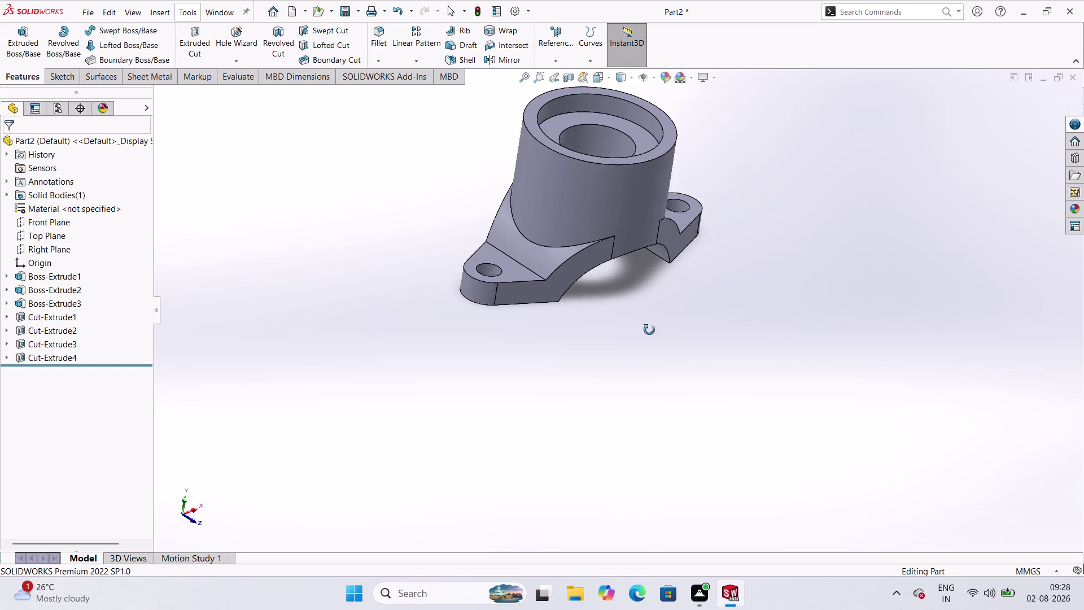
middle_drag(658, 338, 610, 139)
middle_drag(612, 143, 615, 158)
middle_click(616, 159)
scroll(up, 3)
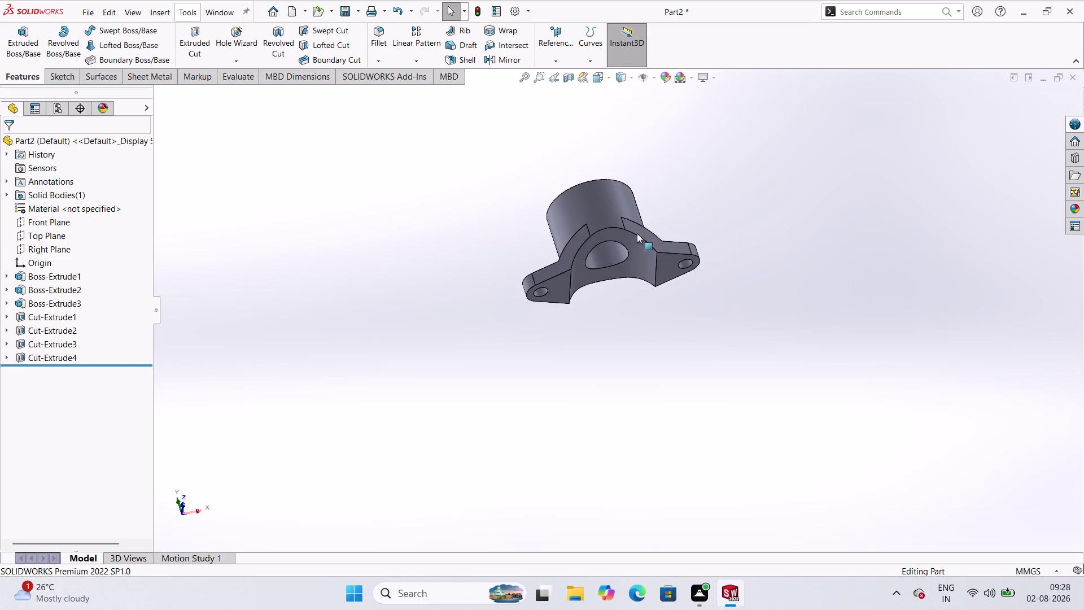
scroll(down, 3)
scroll(down, 3)
scroll(up, 3)
middle_drag(652, 302, 664, 338)
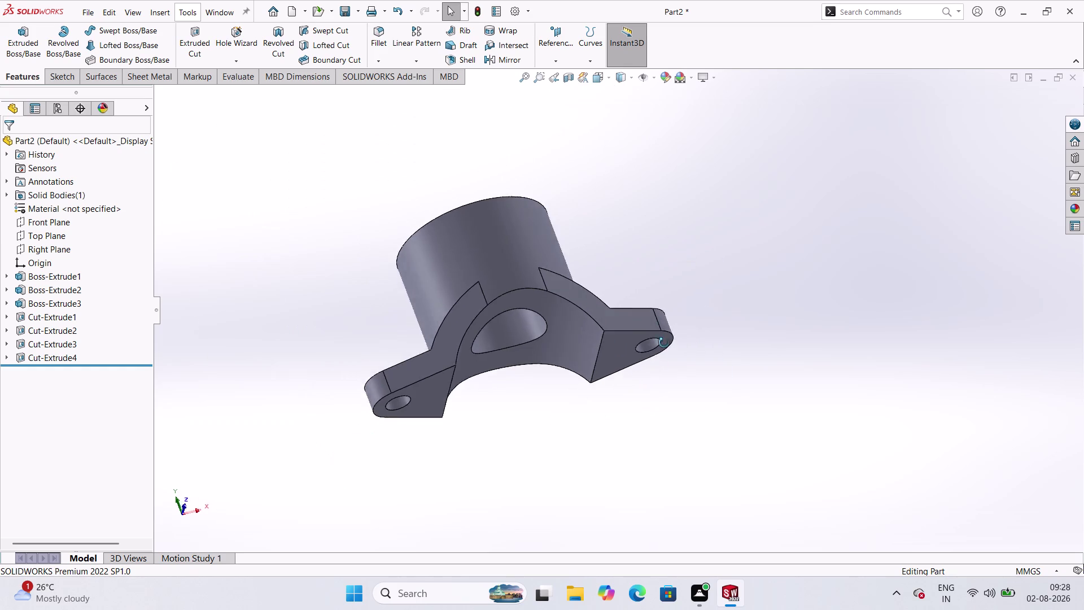
middle_drag(664, 338, 669, 310)
scroll(down, 3)
middle_drag(661, 310, 647, 395)
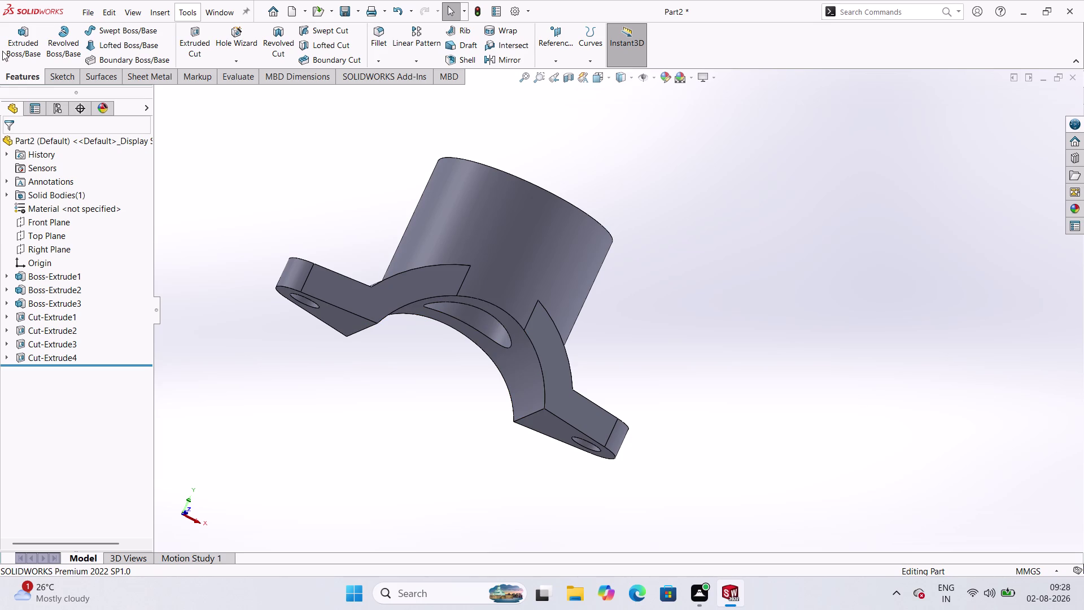
Reposition, zoom and rotate the part to examine the top boss.
scroll(up, 3)
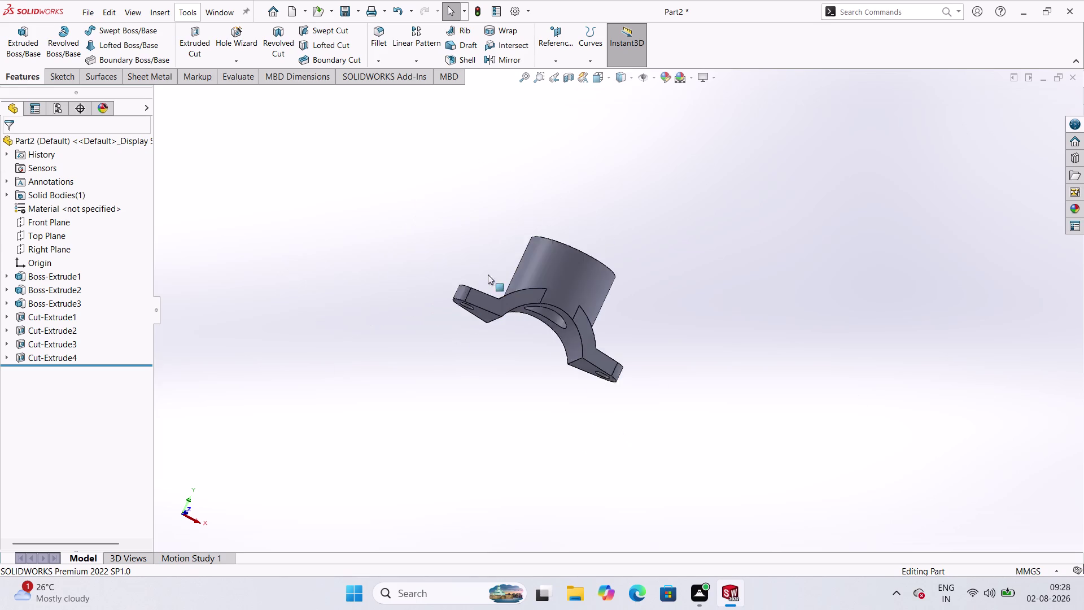
scroll(up, 3)
scroll(down, 3)
scroll(up, 3)
scroll(down, 3)
scroll(up, 3)
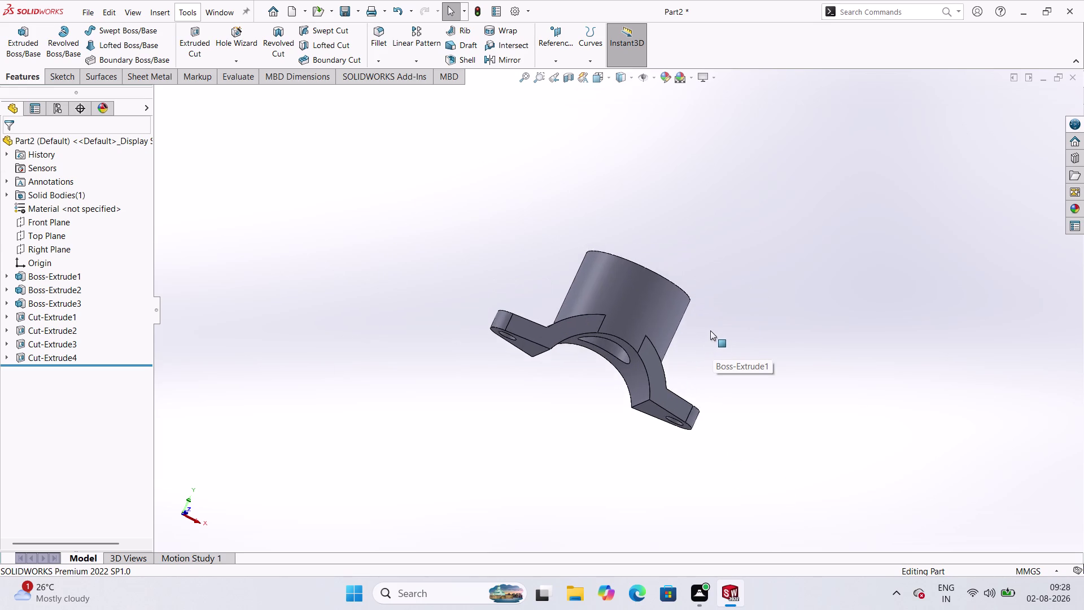
scroll(up, 3)
scroll(down, 3)
scroll(up, 3)
scroll(down, 3)
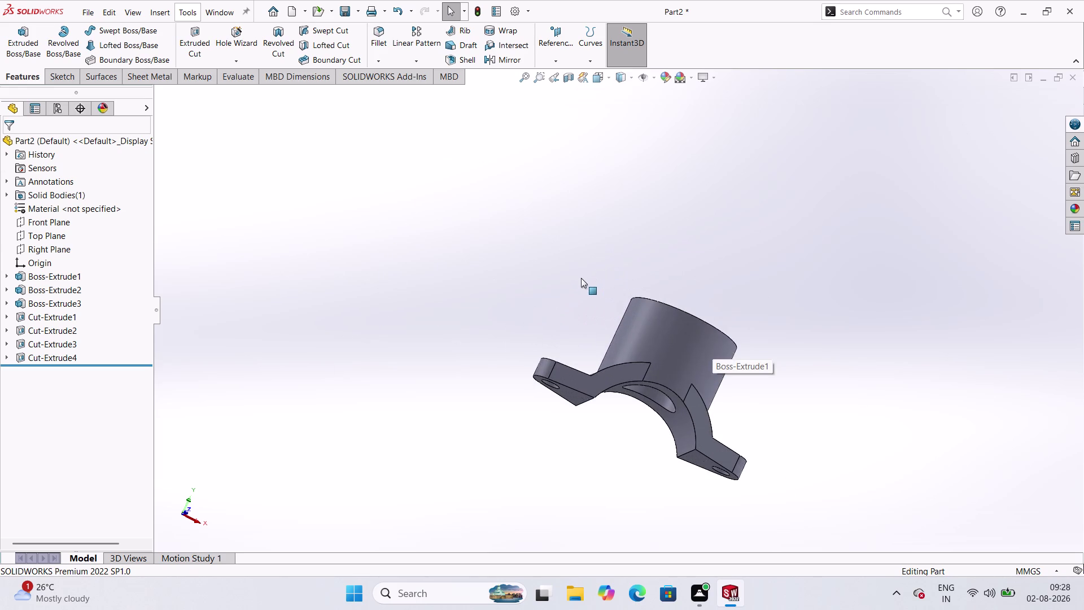
middle_drag(581, 278, 515, 354)
middle_click(668, 400)
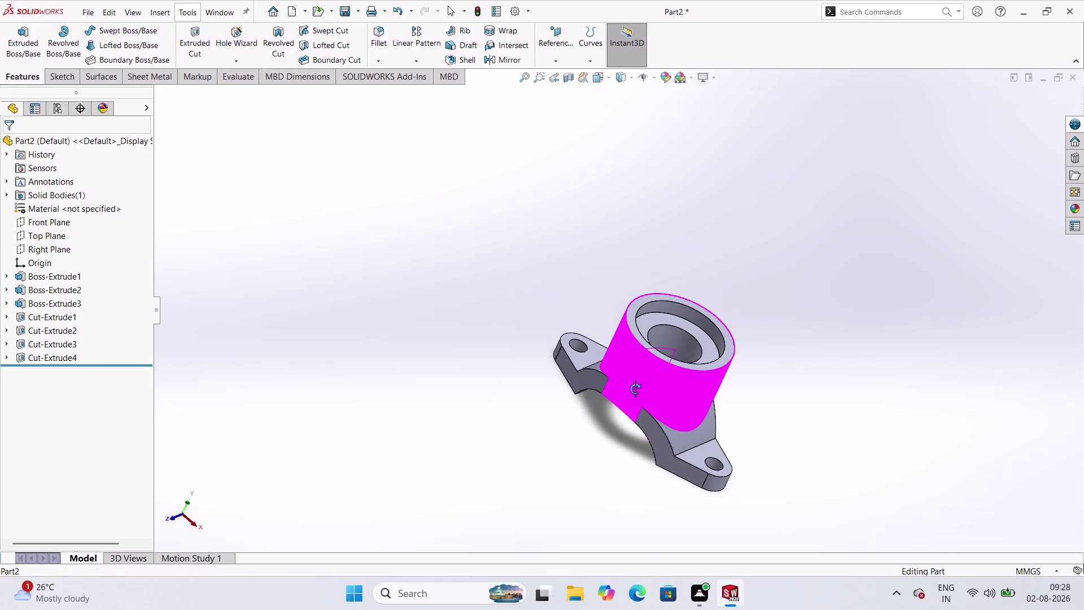
click(536, 313)
middle_drag(628, 305, 547, 358)
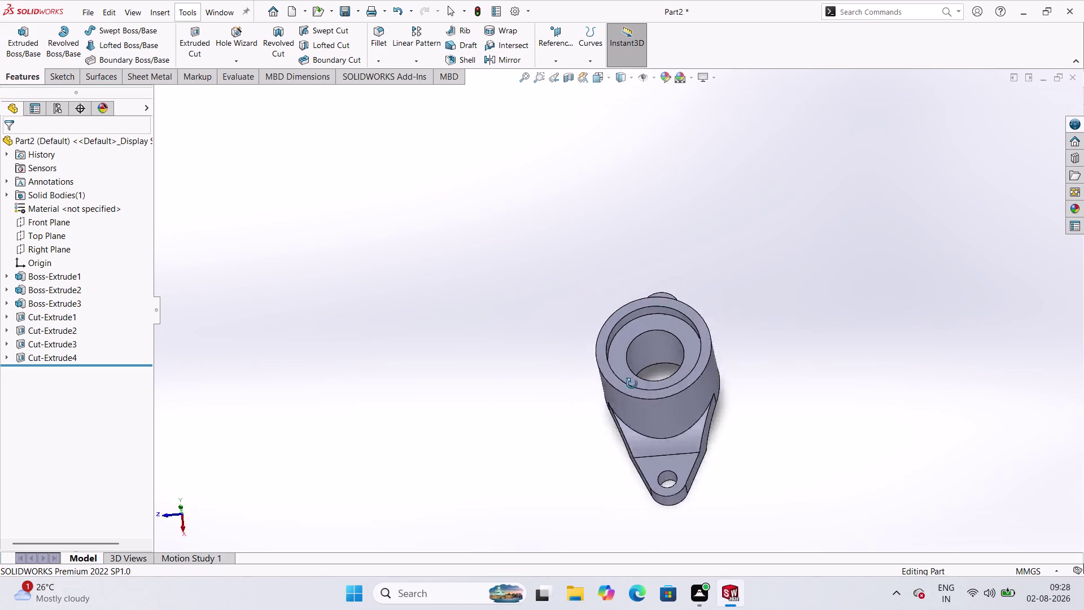
middle_drag(547, 358, 541, 201)
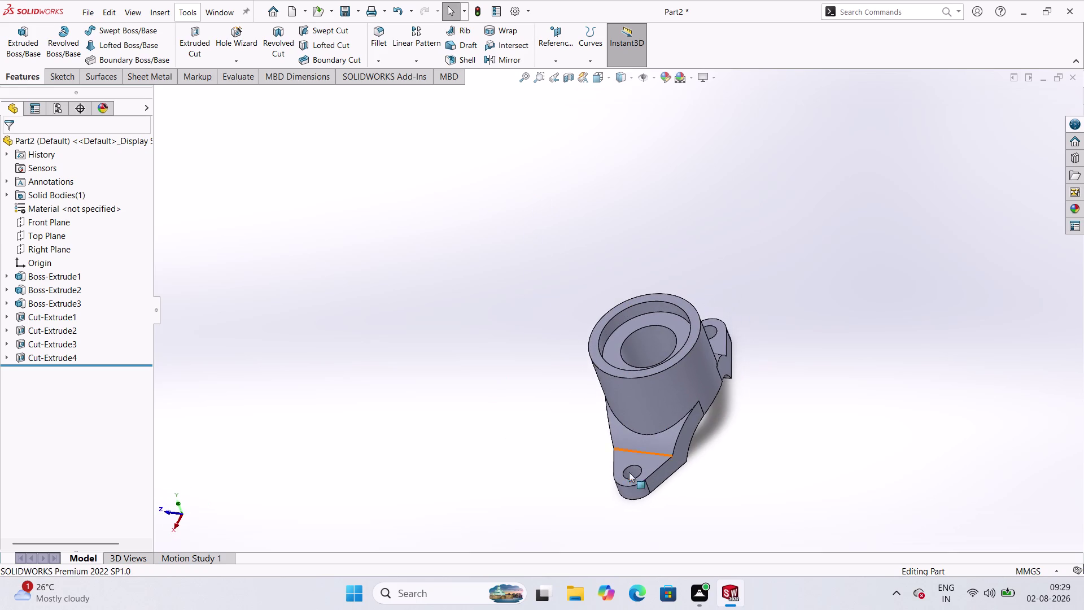
middle_drag(597, 482, 558, 421)
middle_drag(558, 435, 558, 448)
middle_drag(572, 471, 588, 479)
middle_click(769, 424)
scroll(up, 3)
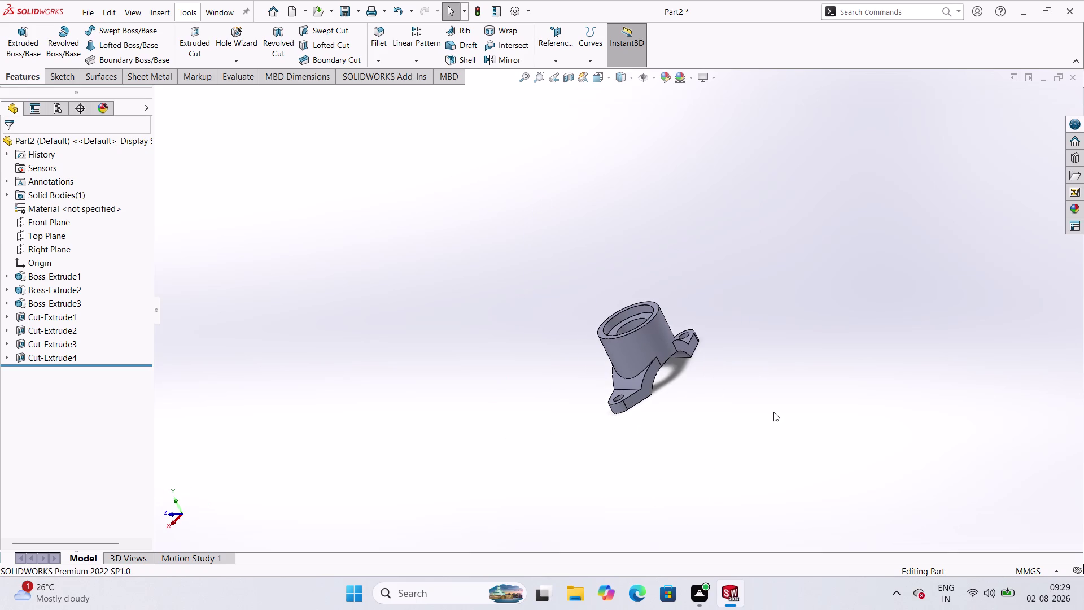
scroll(down, 3)
scroll(up, 3)
scroll(down, 3)
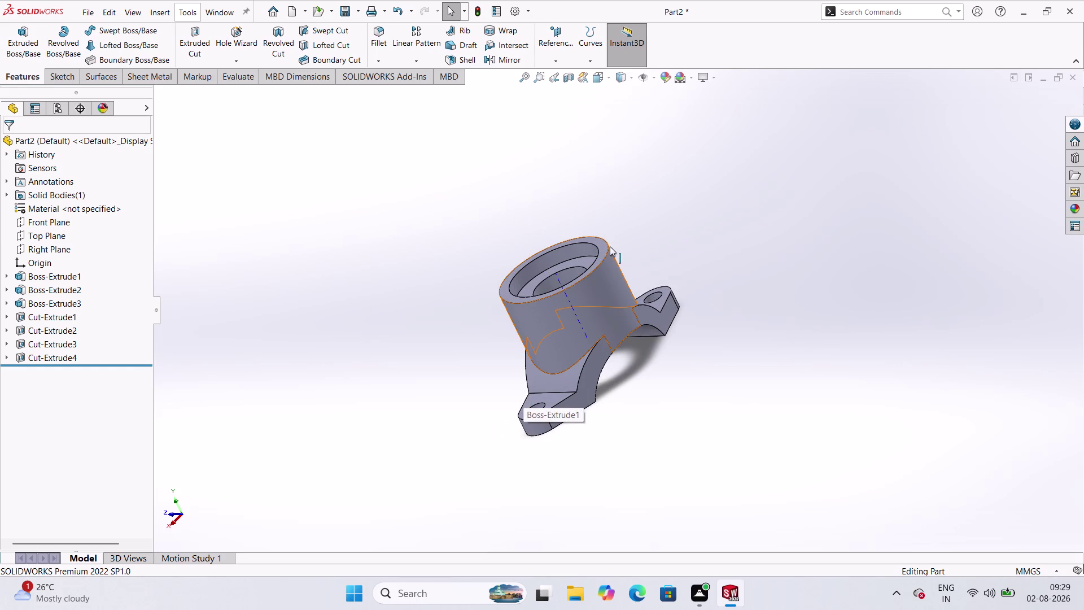
Turn the part to face front, tilt it to show the top rim, then bring up the File menu.
click(329, 266)
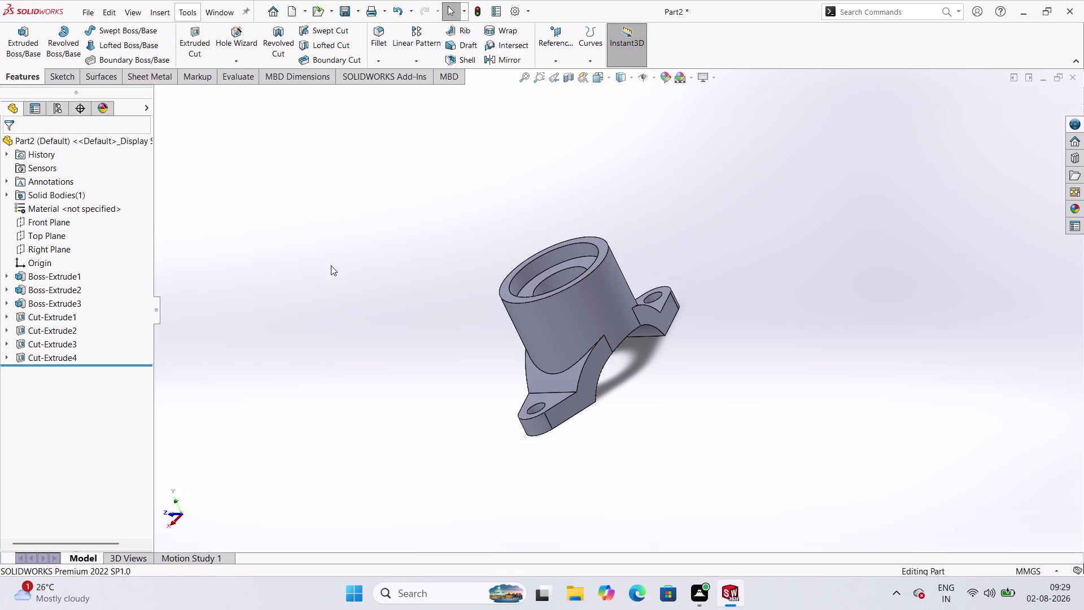
scroll(up, 3)
scroll(down, 3)
scroll(up, 3)
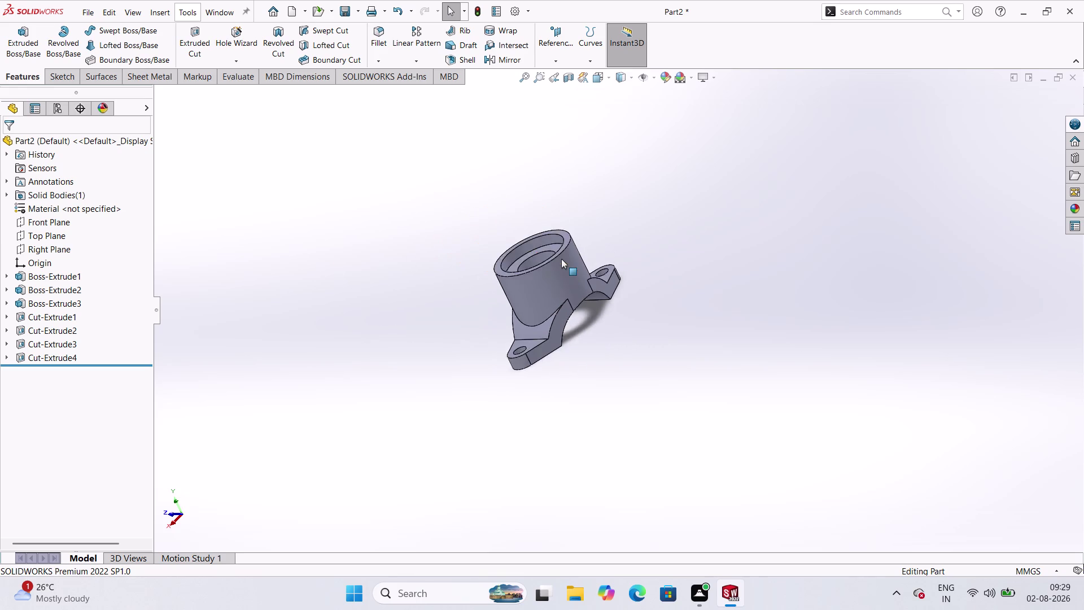
scroll(up, 3)
scroll(up, 3)
scroll(up, 3)
scroll(down, 3)
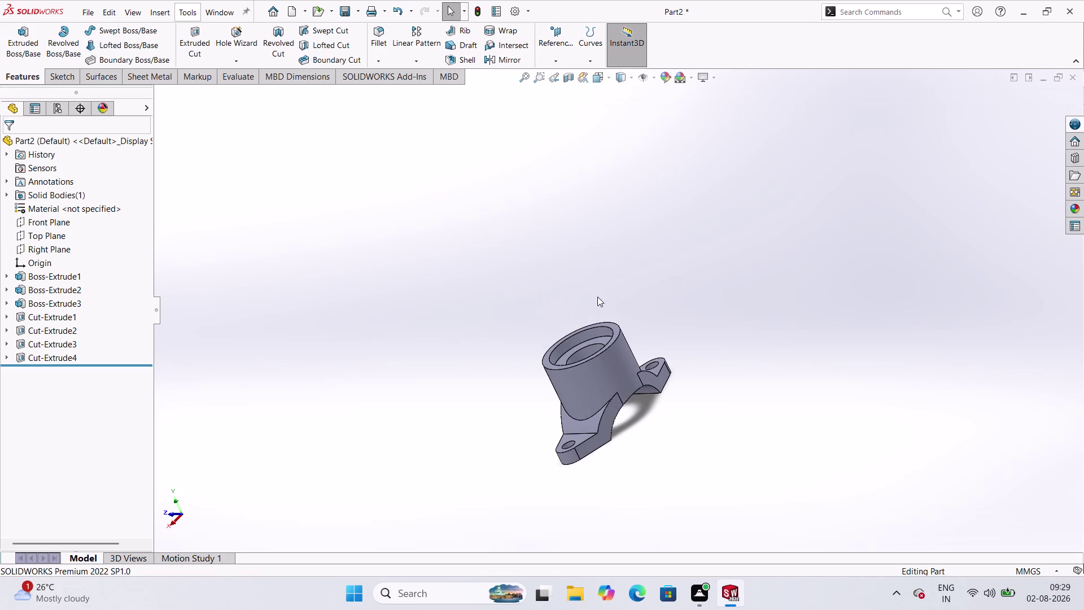
scroll(up, 3)
middle_drag(595, 400, 587, 455)
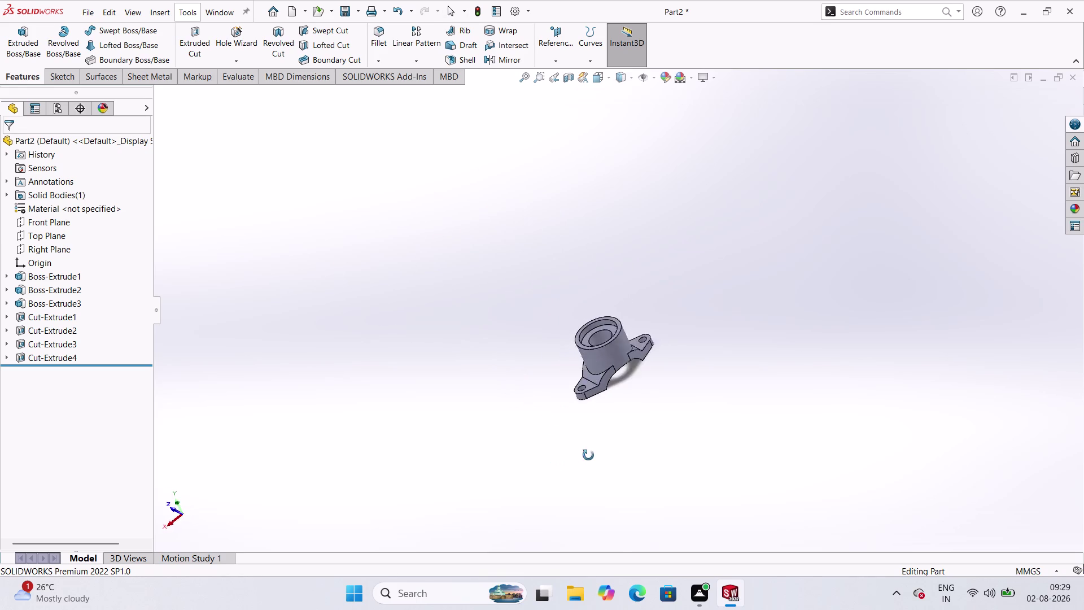
middle_drag(587, 455, 674, 369)
middle_drag(671, 355, 730, 336)
middle_drag(817, 391, 890, 431)
scroll(up, 3)
scroll(down, 3)
scroll(down, 3)
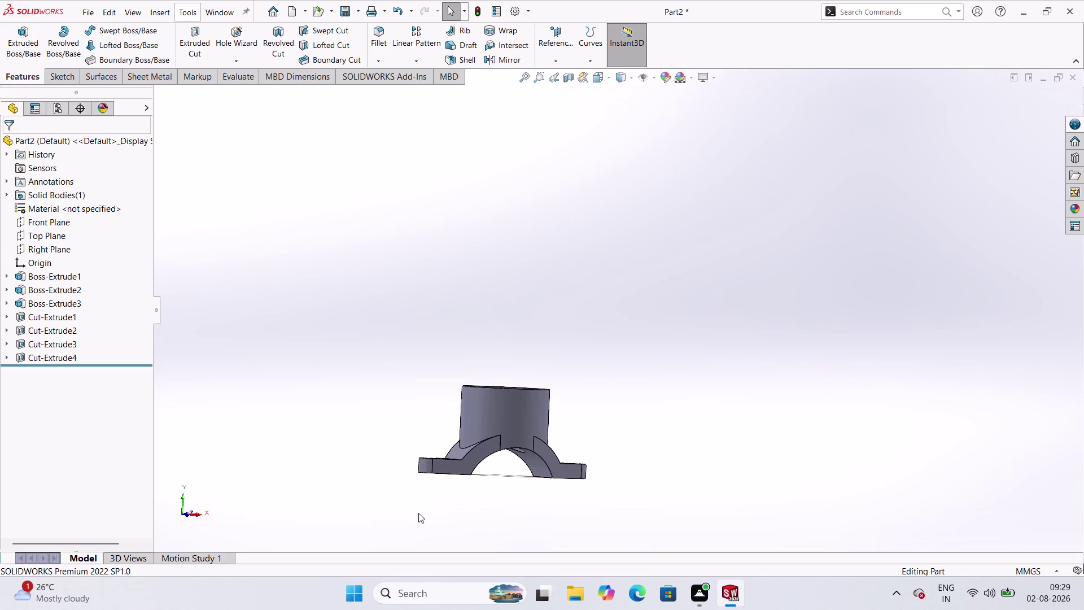
scroll(up, 3)
scroll(down, 3)
scroll(up, 3)
scroll(down, 3)
scroll(up, 3)
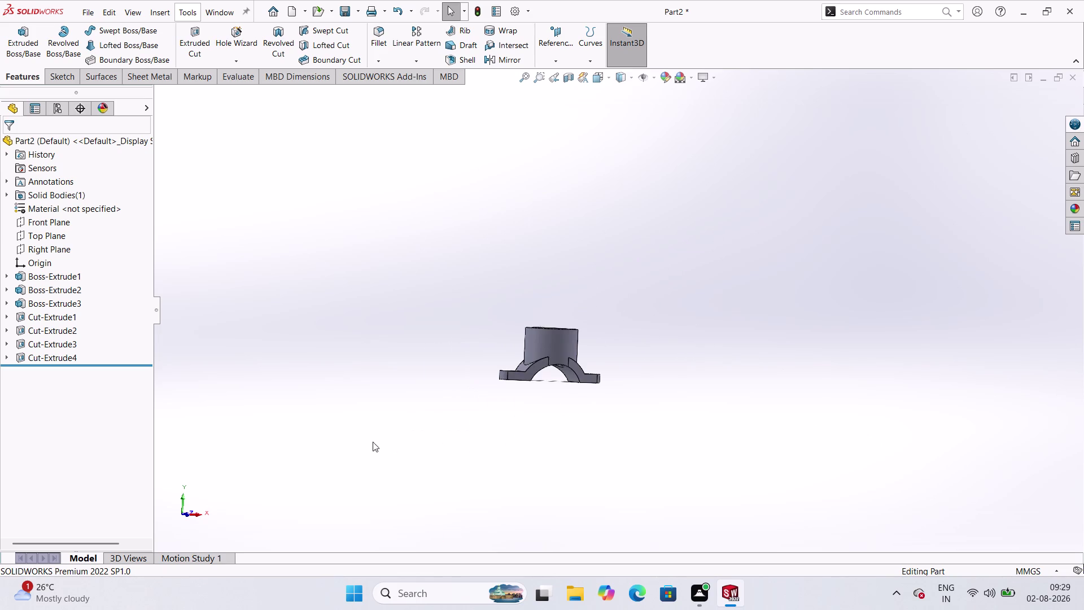
scroll(down, 3)
scroll(down, 3)
scroll(up, 3)
scroll(down, 3)
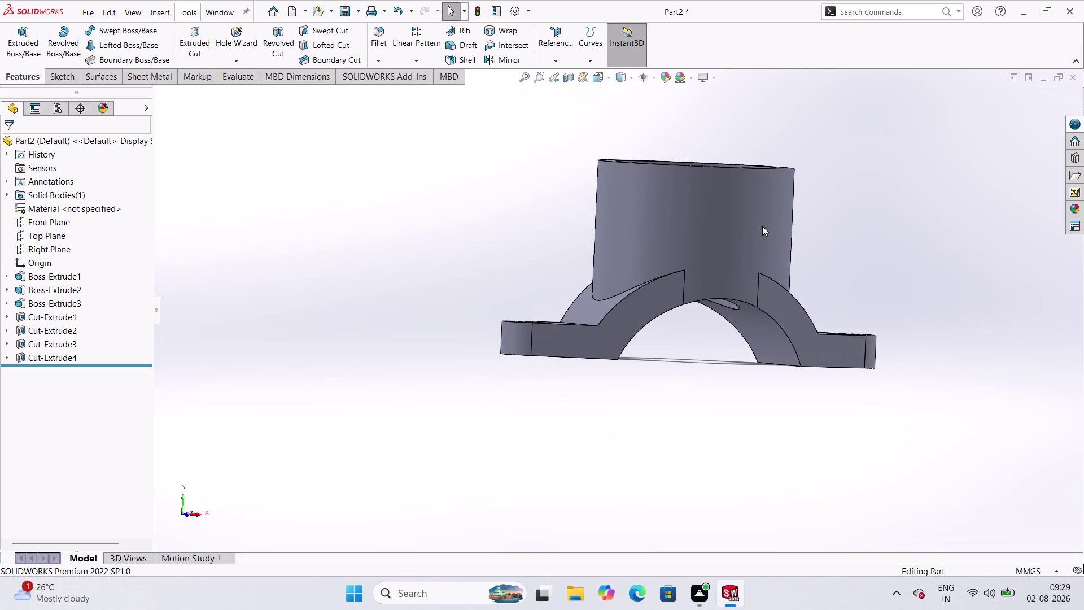
scroll(down, 3)
scroll(up, 3)
scroll(down, 3)
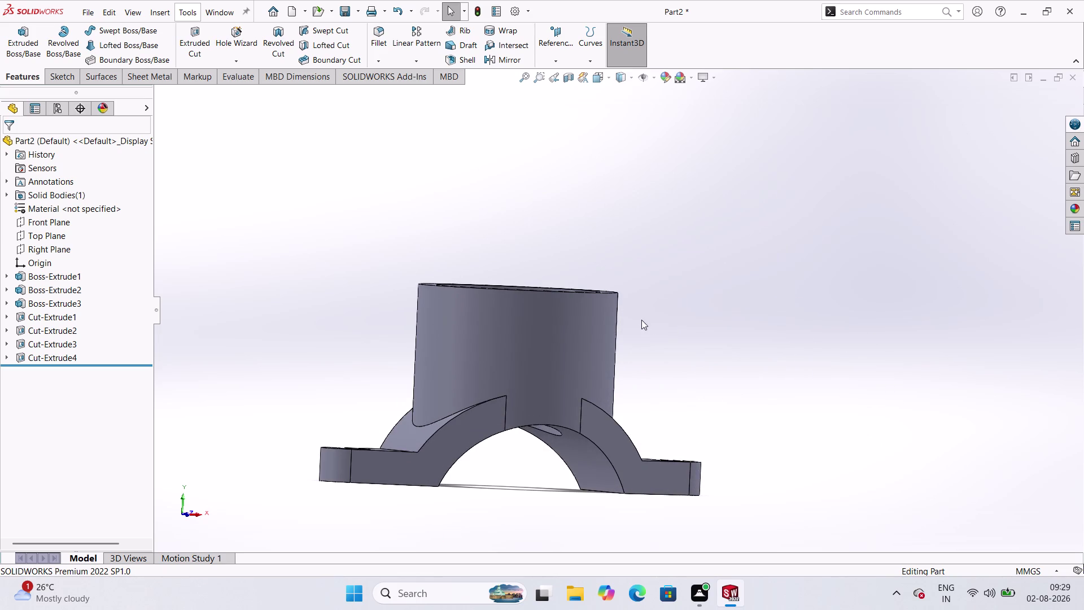
middle_drag(641, 319, 615, 324)
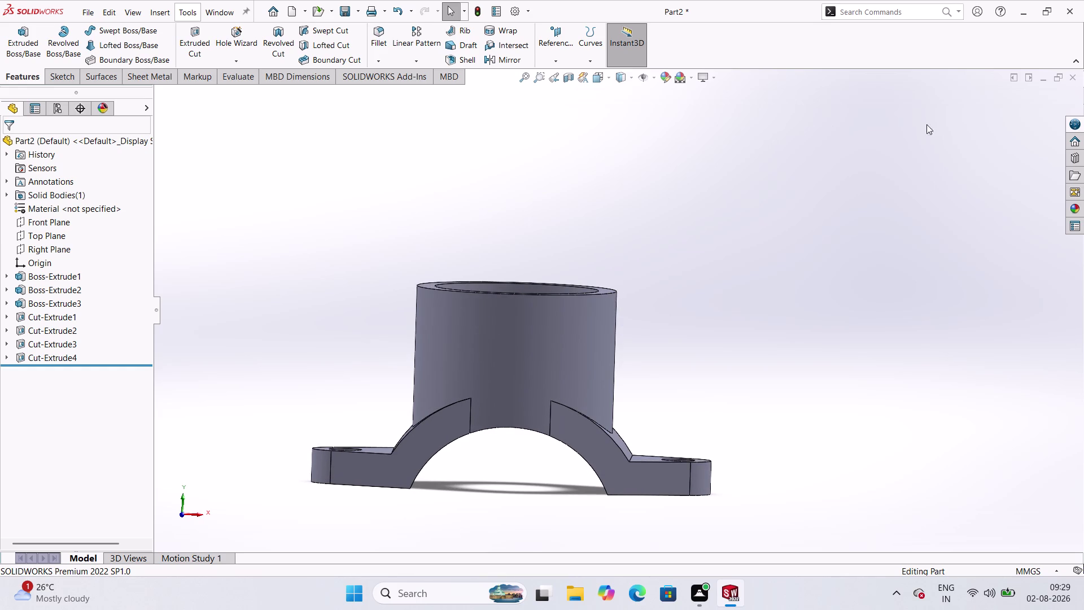
click(89, 16)
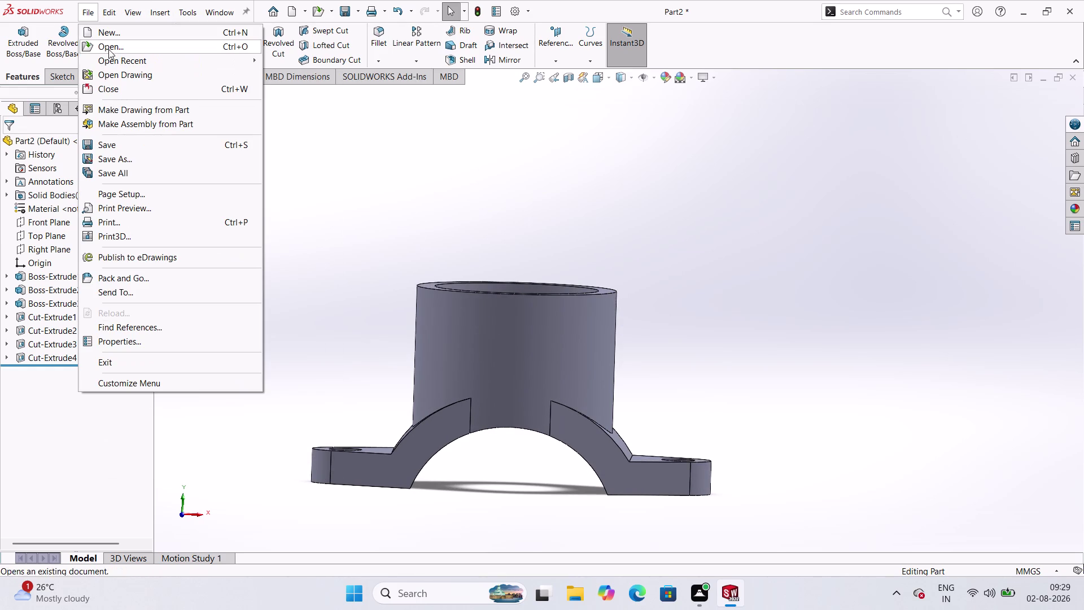
Start Save As and browse to the solid works practice folder on the Desktop.
click(122, 161)
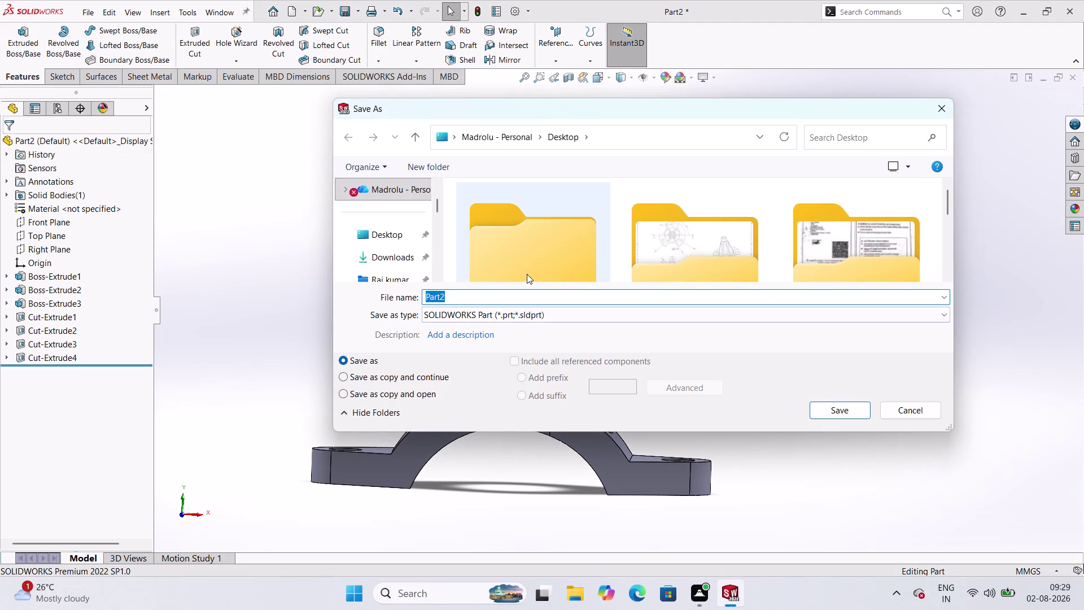
scroll(down, 3)
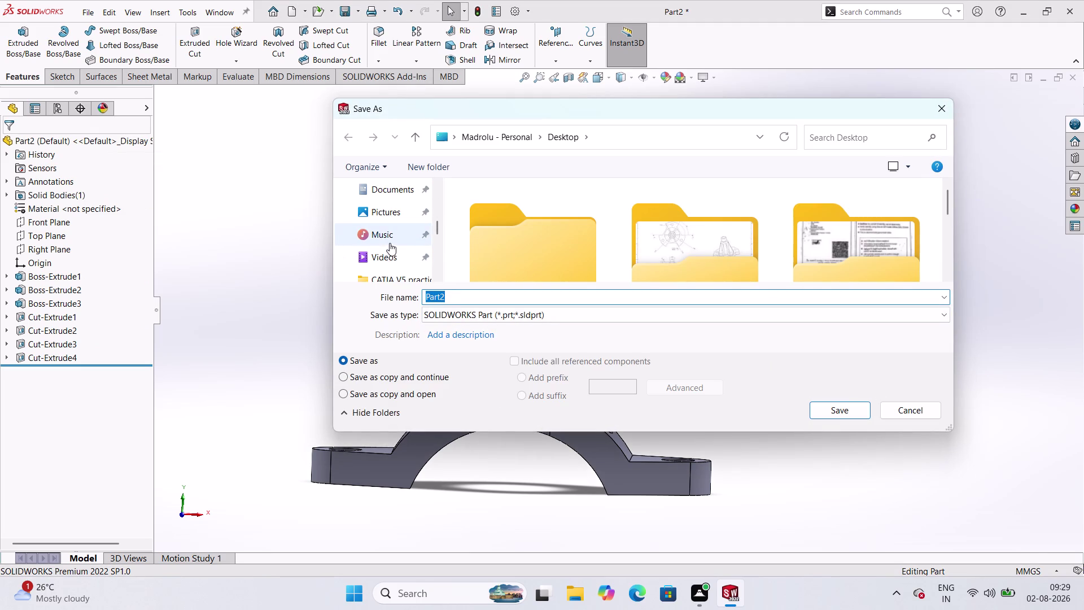
scroll(down, 3)
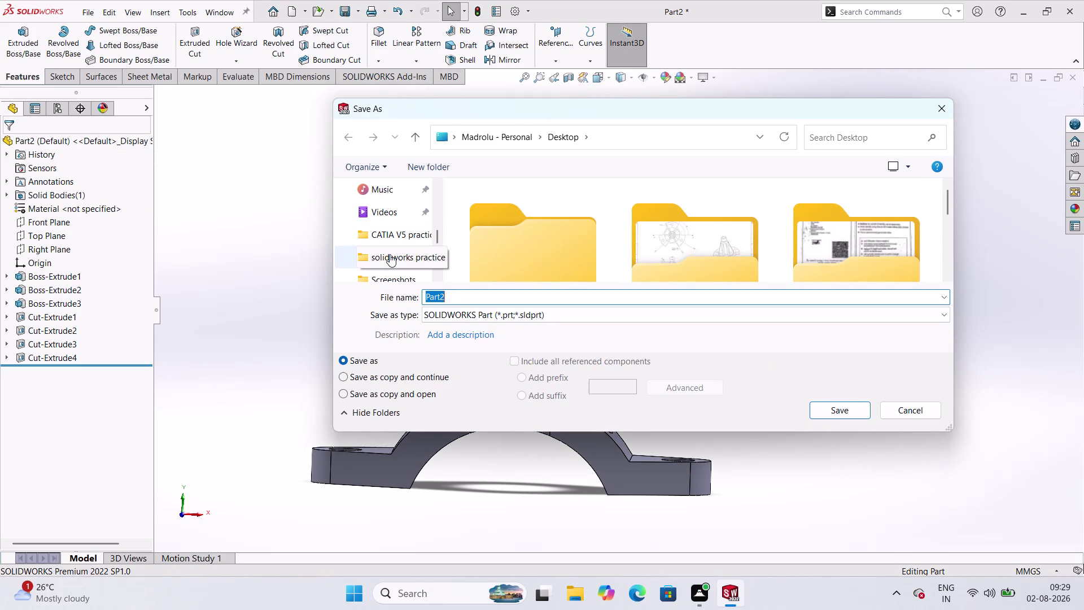
click(390, 254)
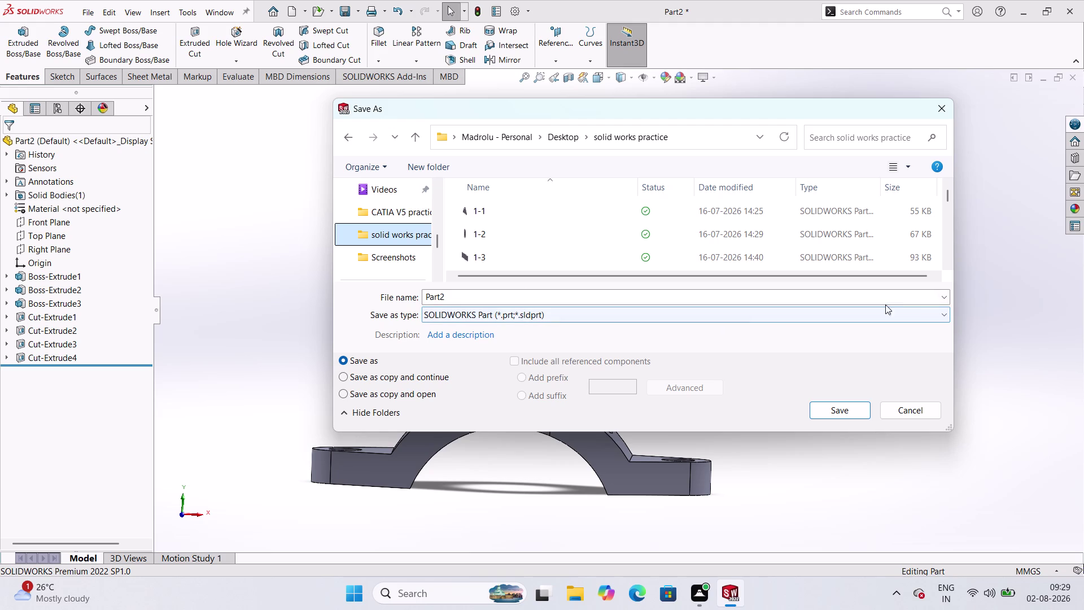
Enter SUPPORT HOUSE as the file name and save the part.
click(910, 300)
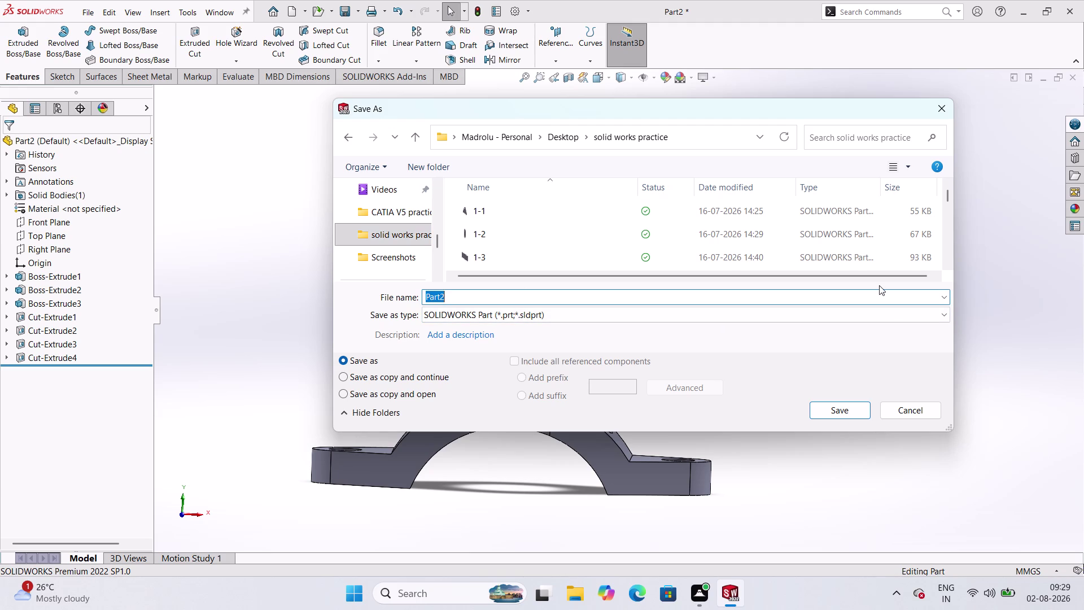
text(suppo)
text(rt)
key(space)
key(BackSpace)
key(BackSpace)
key(BackSpace)
key(BackSpace)
key(BackSpace)
key(BackSpace)
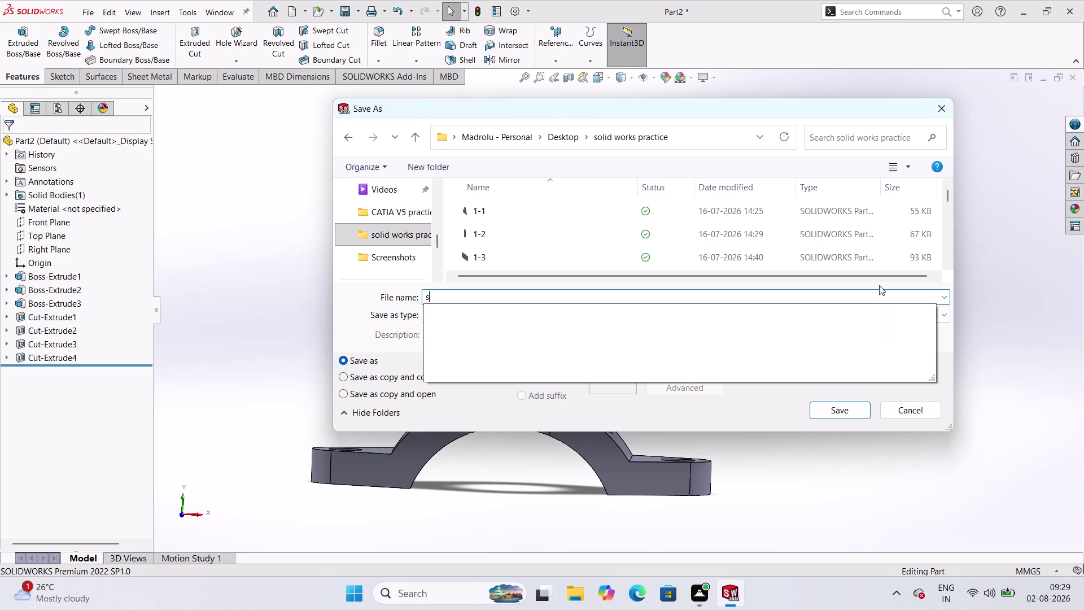
text(S)
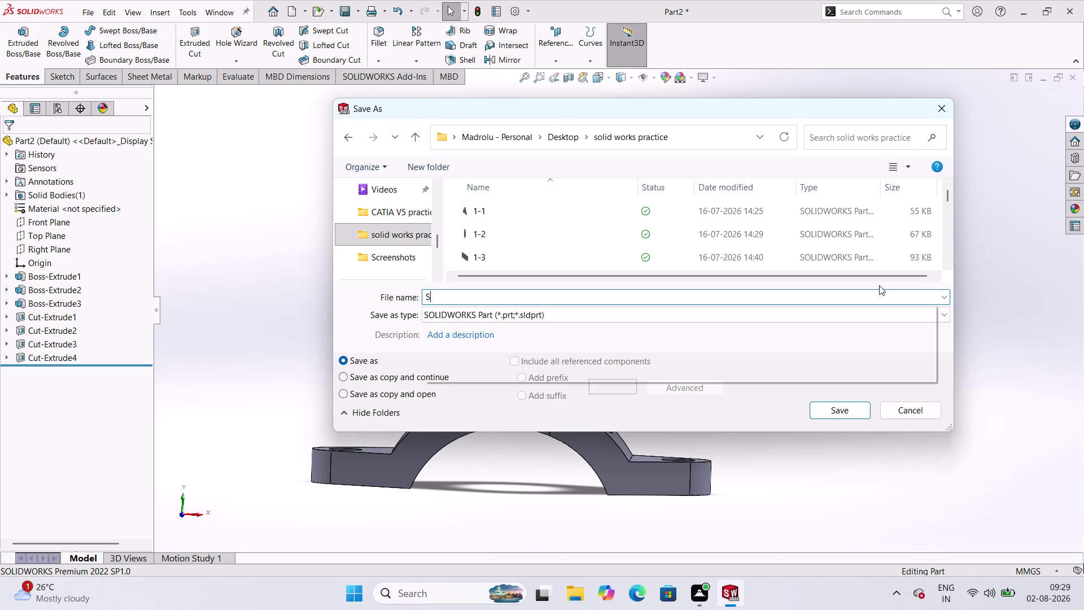
text(U[)
key(BackSpace)
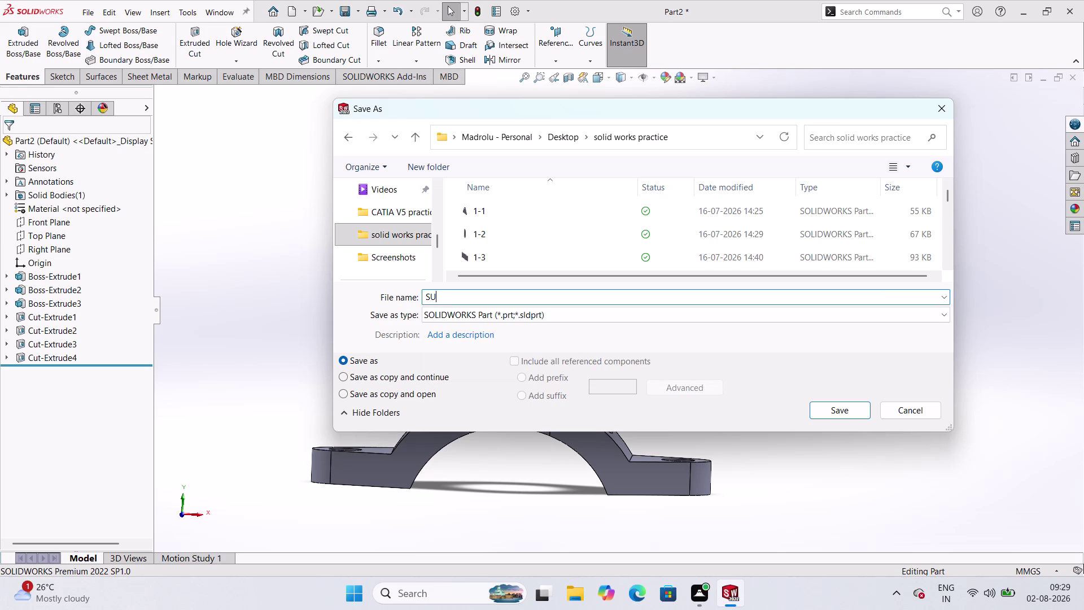
text(PP)
key(o)
text(RT H)
text(OUS)
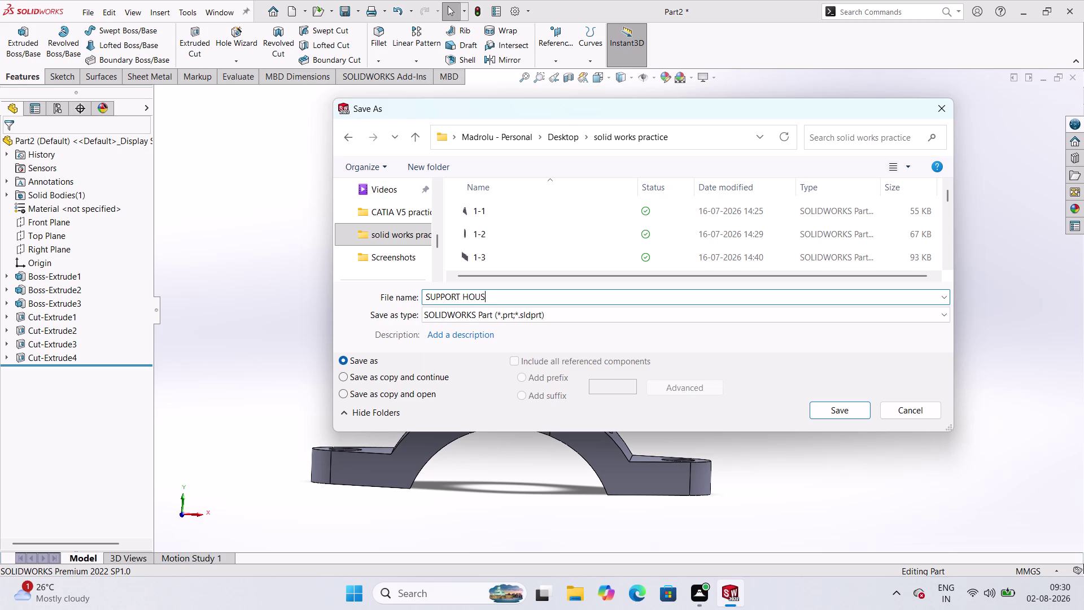
key(e)
right_click(879, 286)
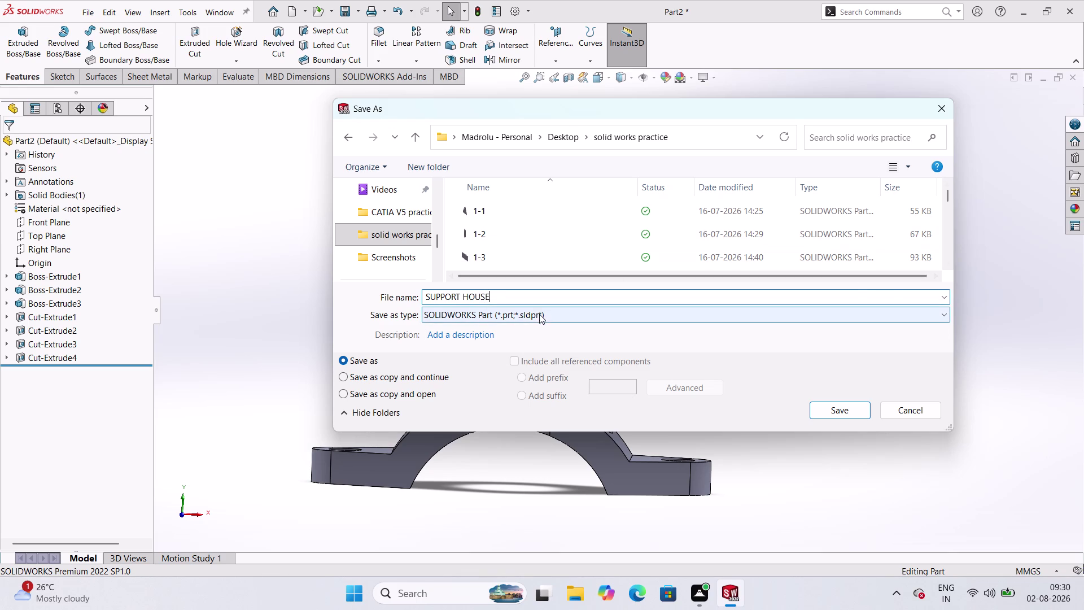
scroll(down, 3)
scroll(down, 3)
scroll(down, 3)
scroll(down, 3)
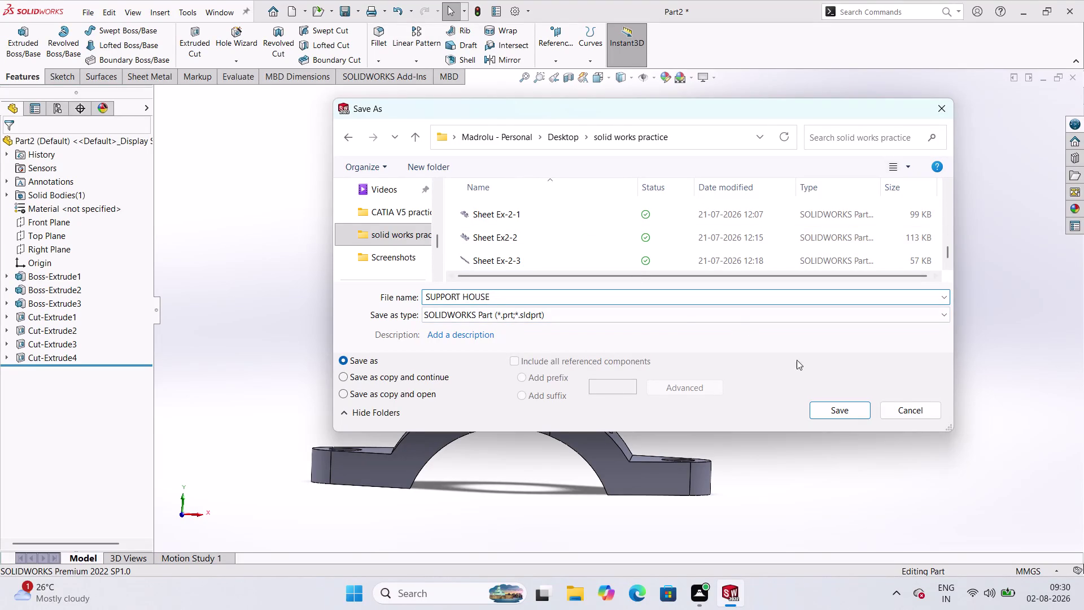
click(860, 414)
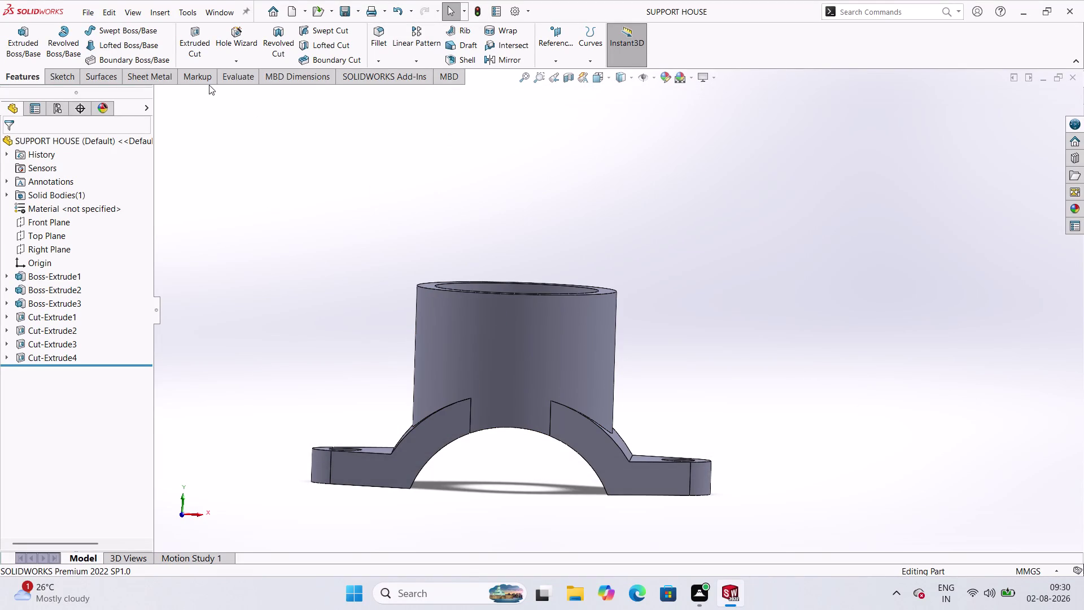
Use File > Make Drawing from Part on the SUPPORT HOUSE part.
click(96, 8)
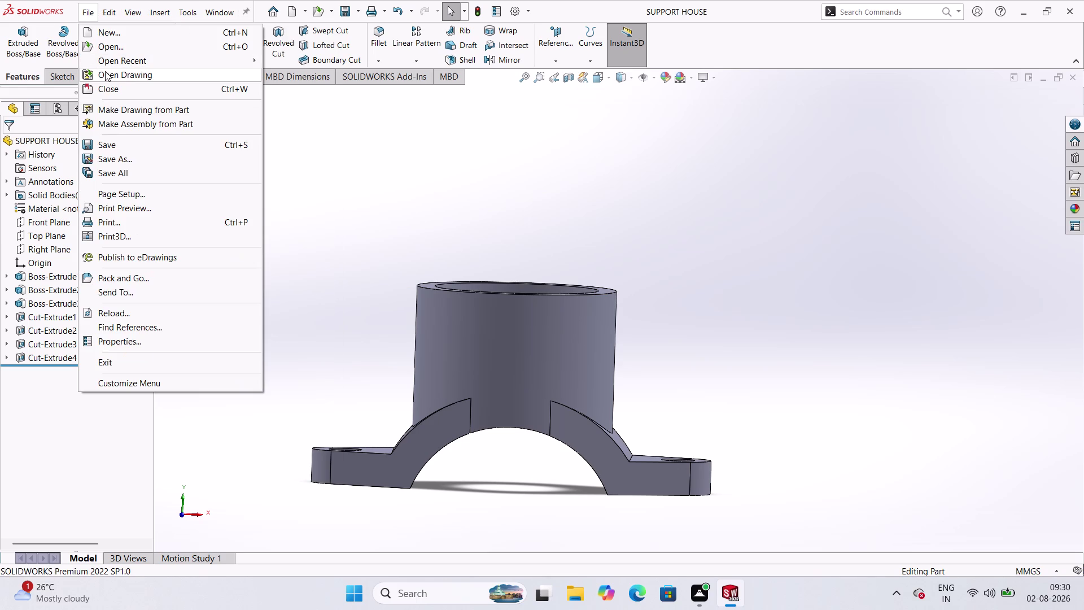
click(149, 107)
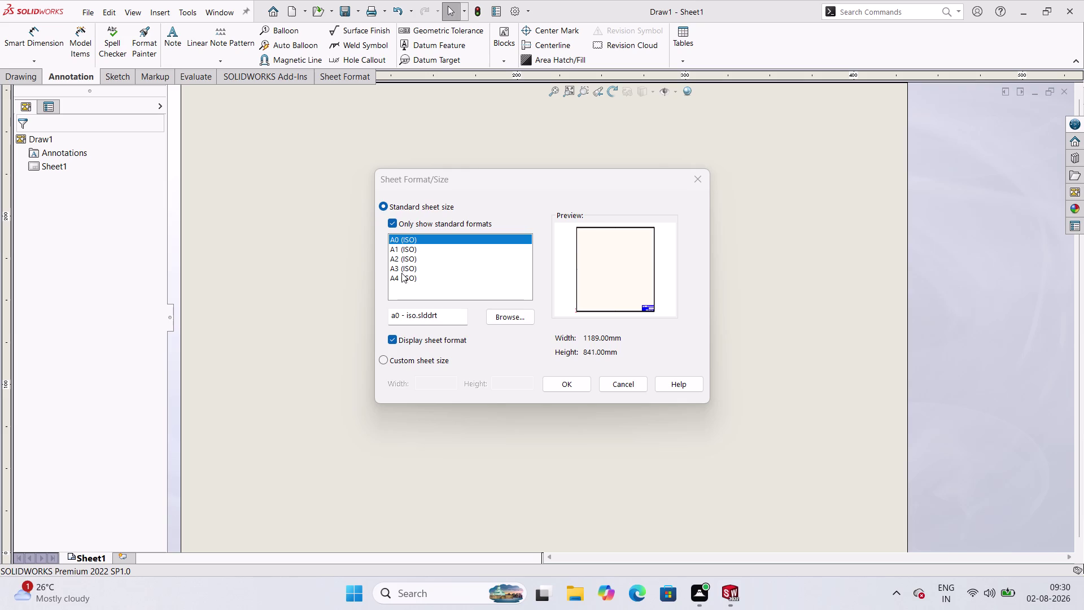
Choose the A3 (ISO) sheet size and drag the top view near the sheet's top.
click(402, 273)
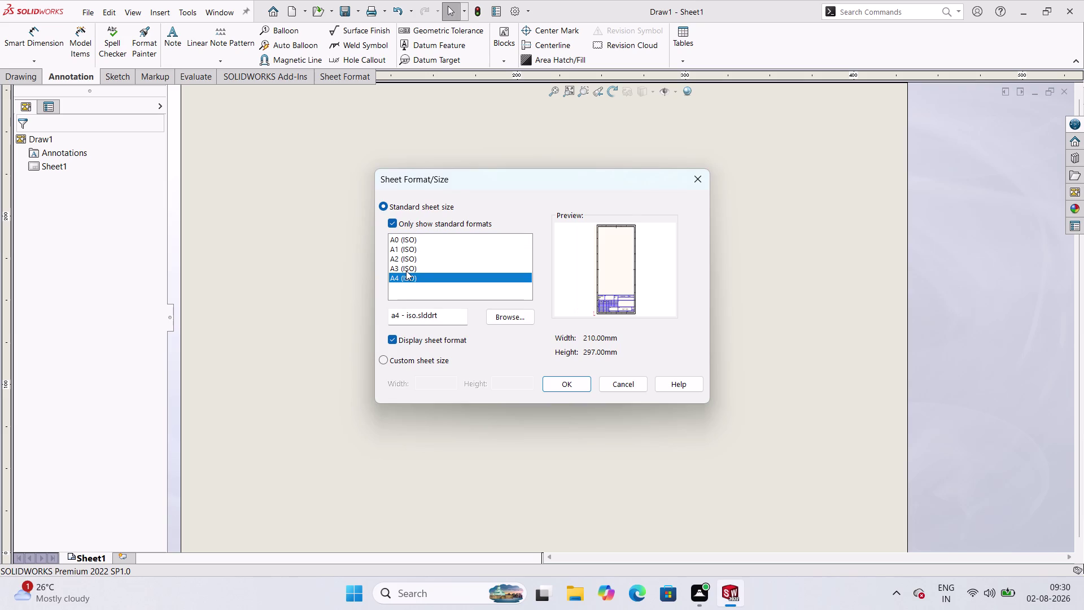
click(408, 269)
click(573, 384)
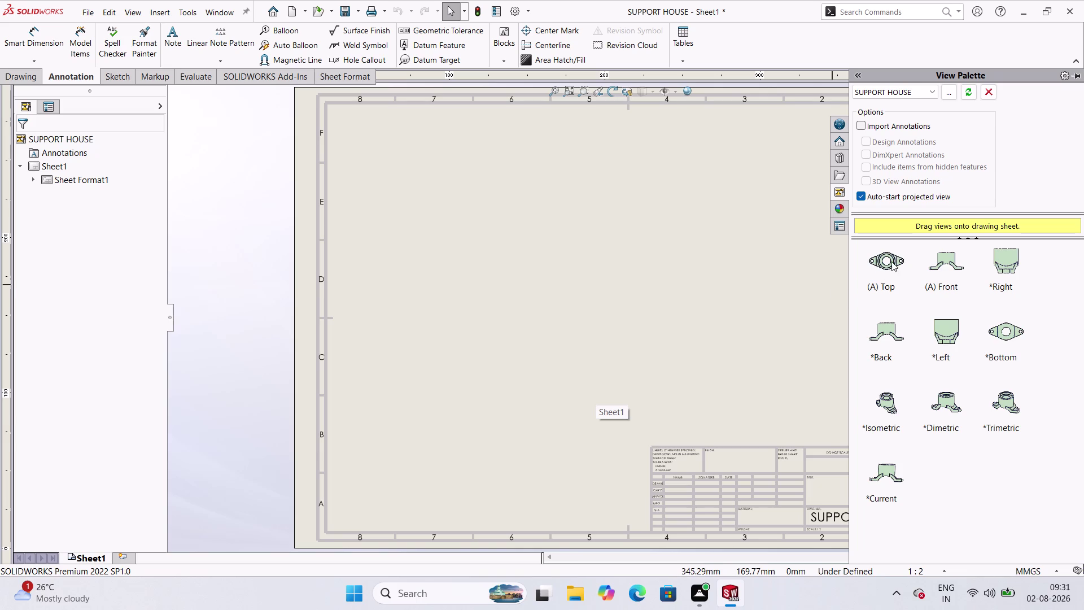
drag(886, 261, 601, 192)
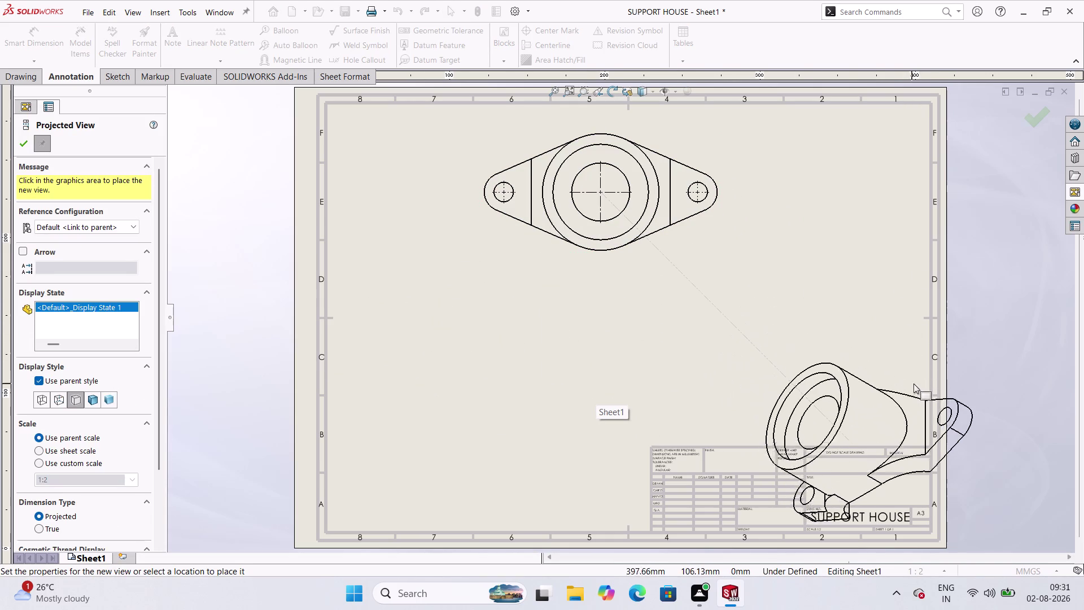
Reopen the View Palette and cancel the projected view, keeping only Drawing View1.
click(1074, 194)
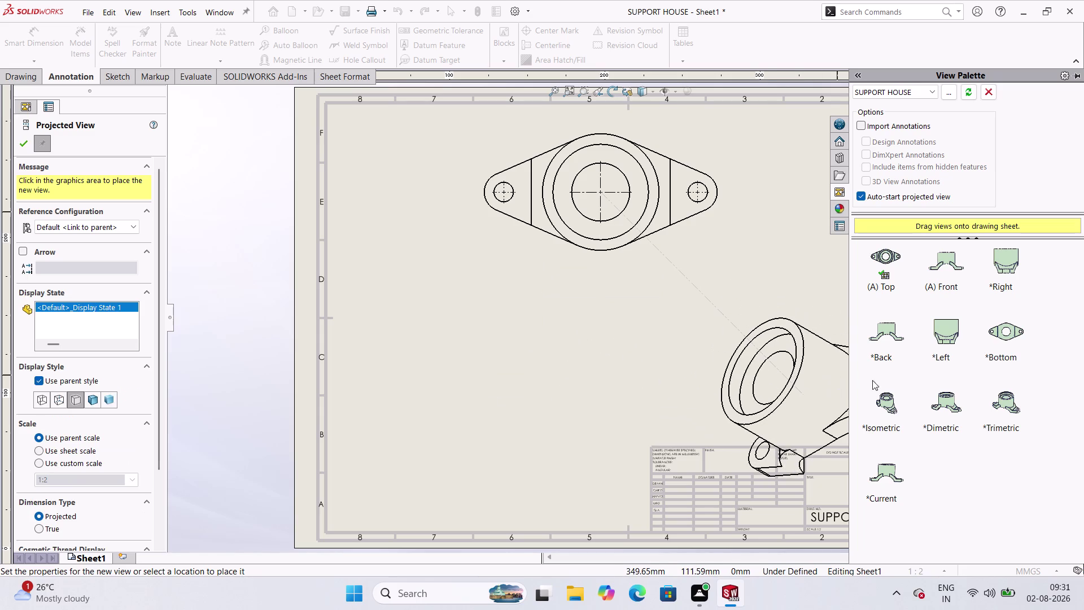
click(1005, 405)
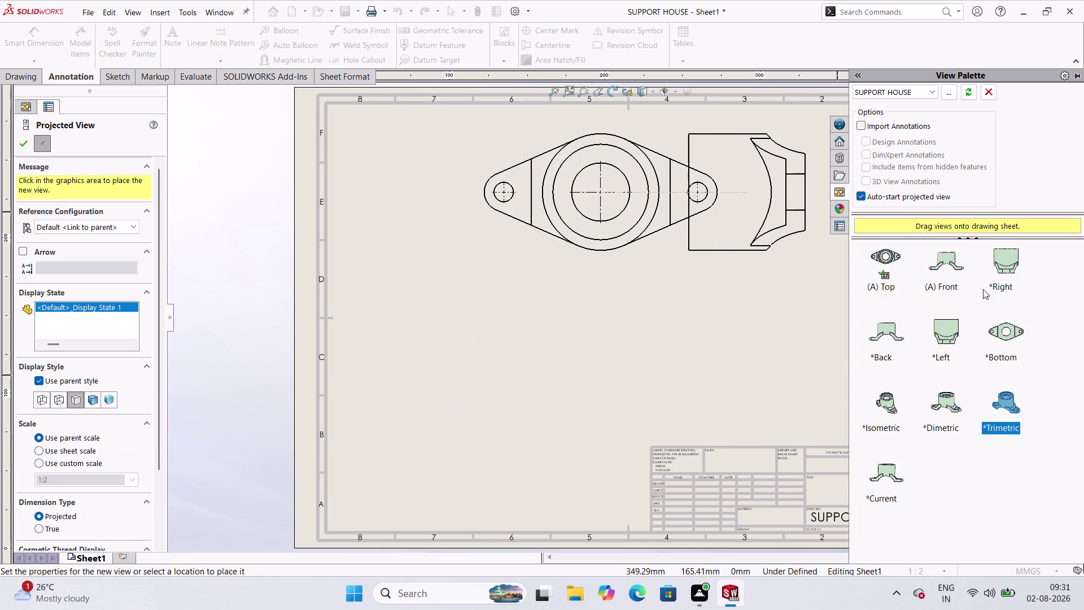
key(Escape)
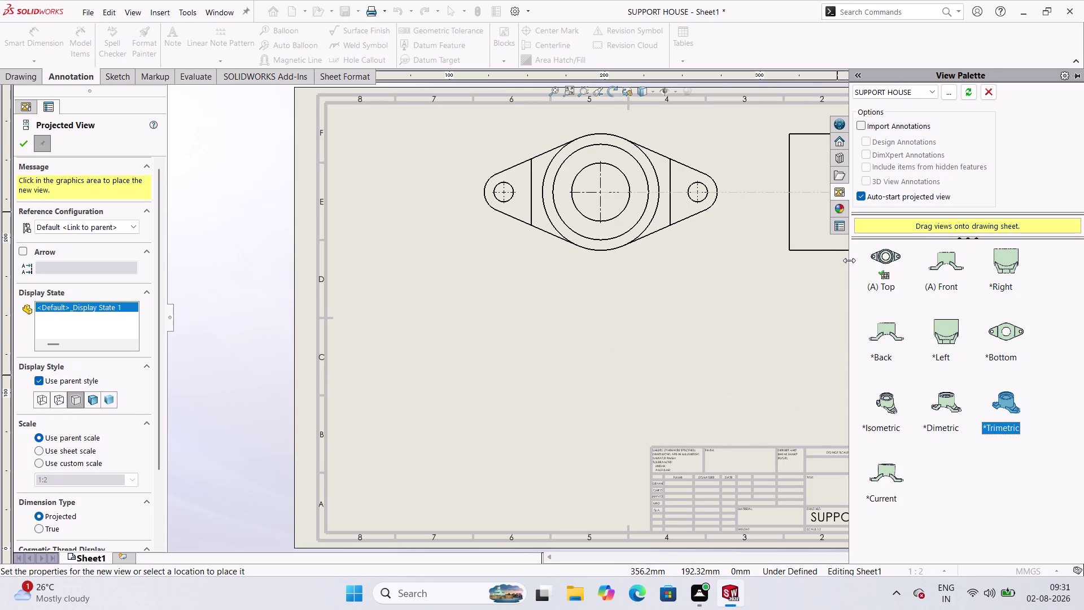
key(Escape)
key(Escape)
click(729, 263)
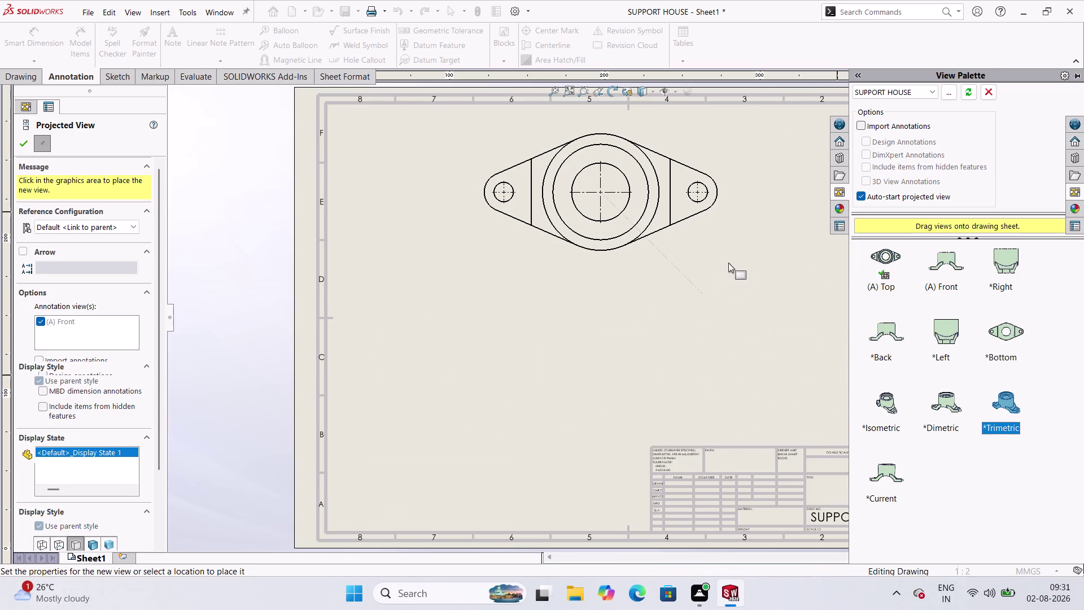
key(Escape)
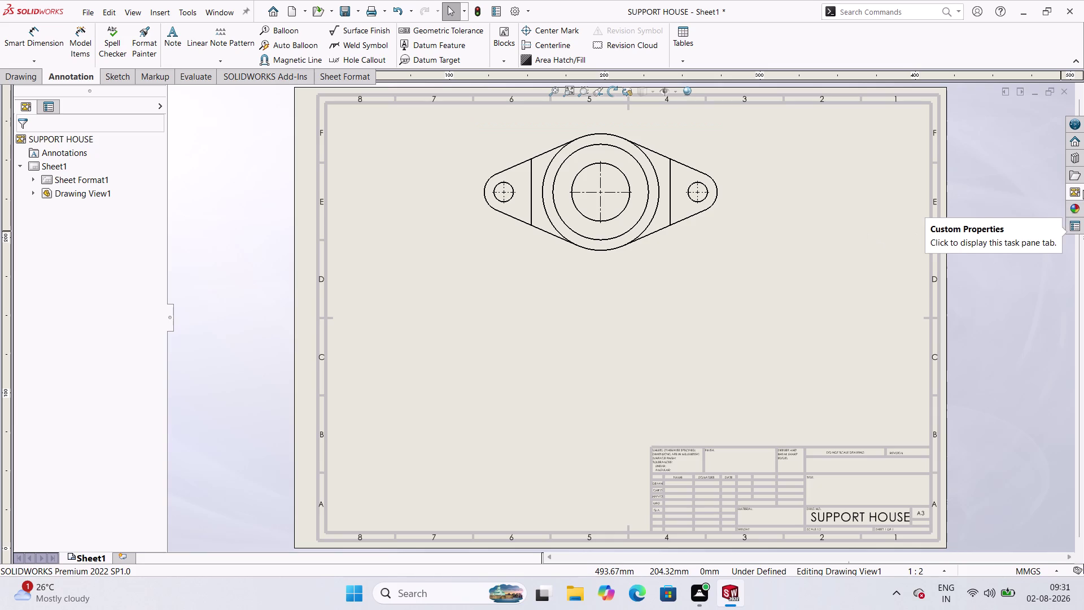
Reopen the drawing views list and reselect the sheet.
click(1076, 190)
click(1006, 404)
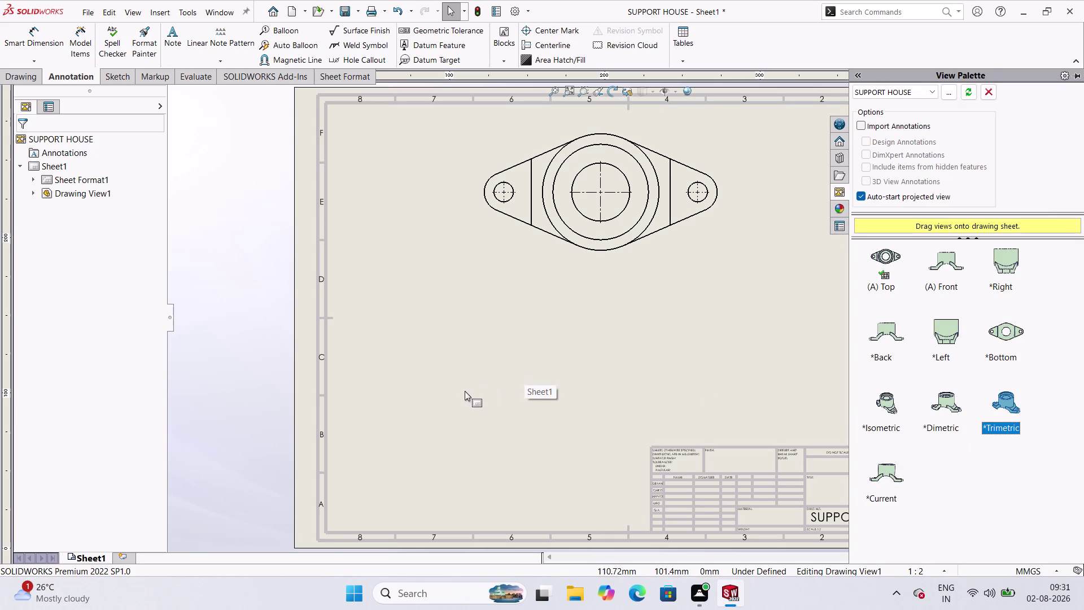
click(442, 403)
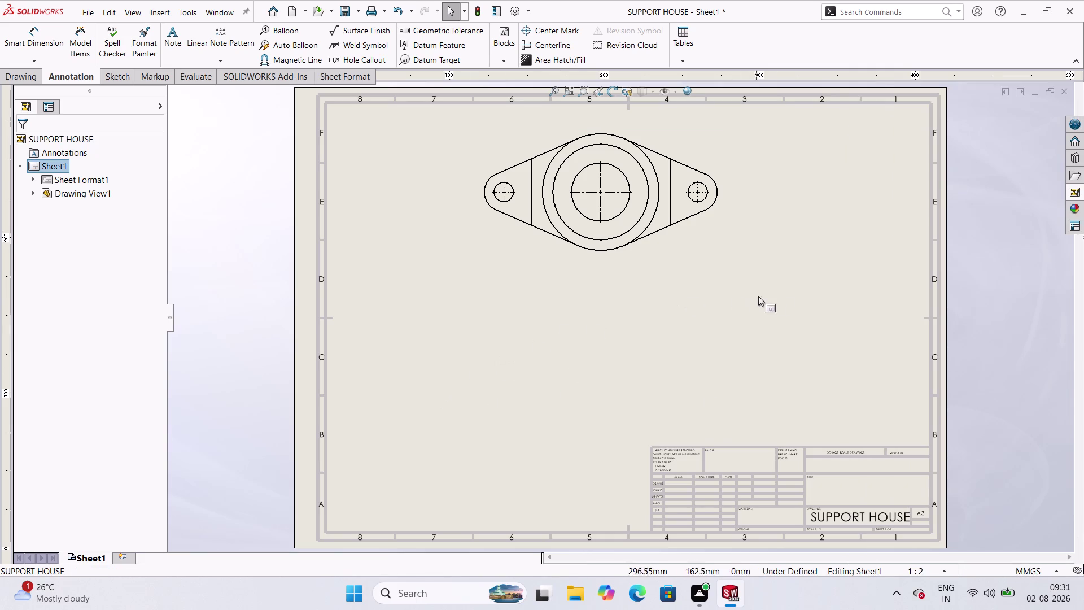
click(792, 301)
click(1078, 194)
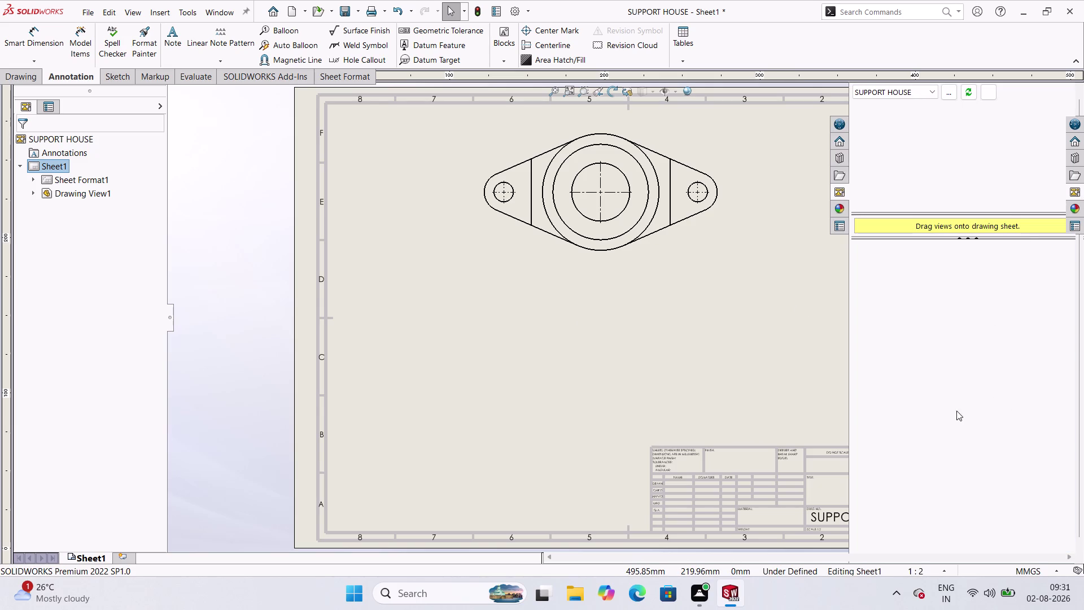
click(891, 411)
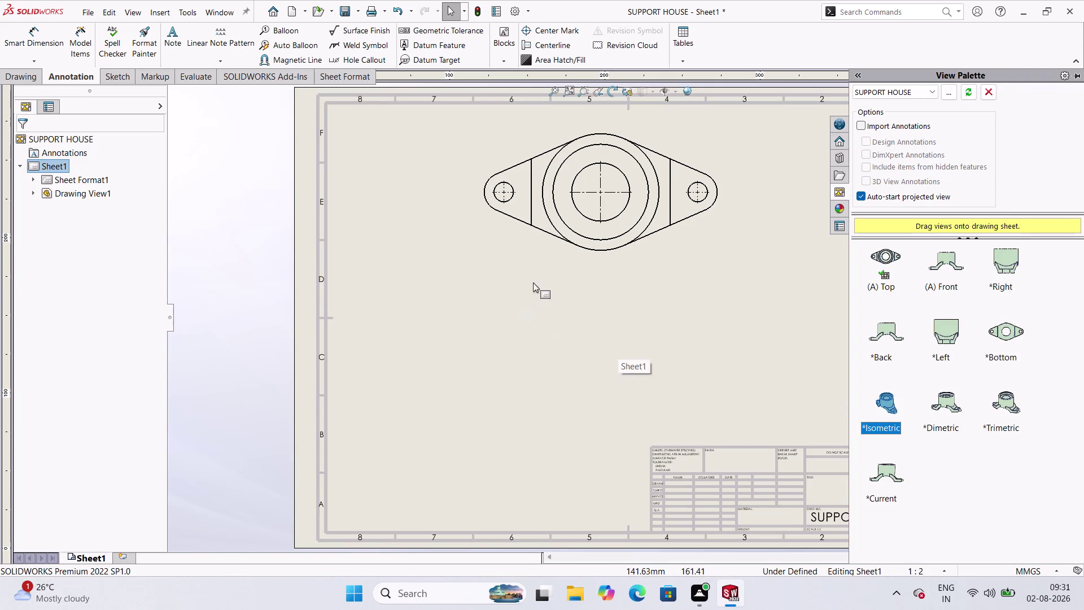
Preview Isometric and Shaded with Edges on Drawing View1, then revert to Top and line display.
click(619, 228)
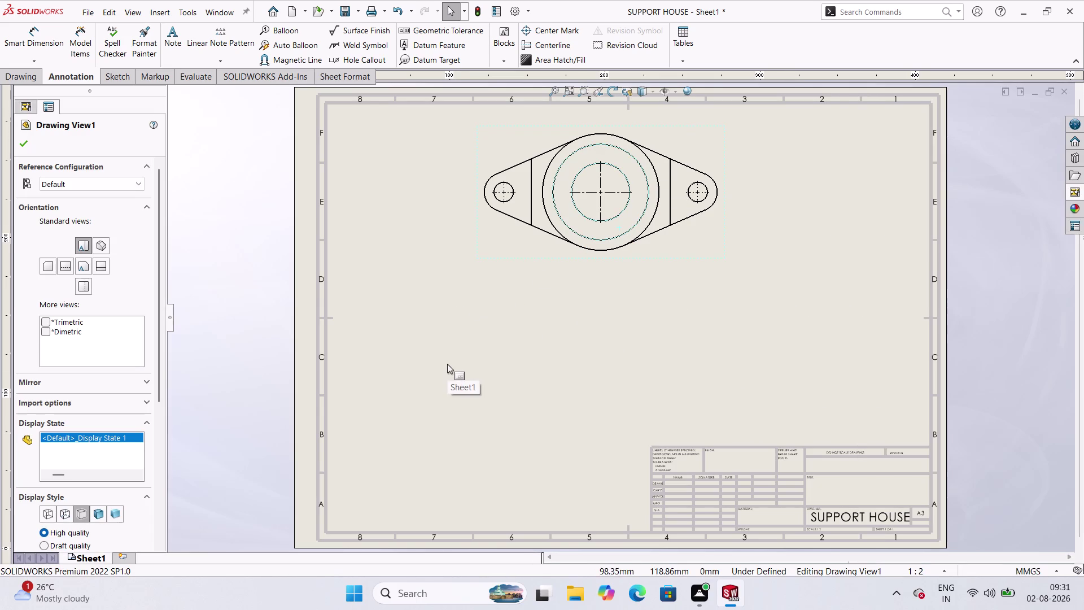
click(109, 242)
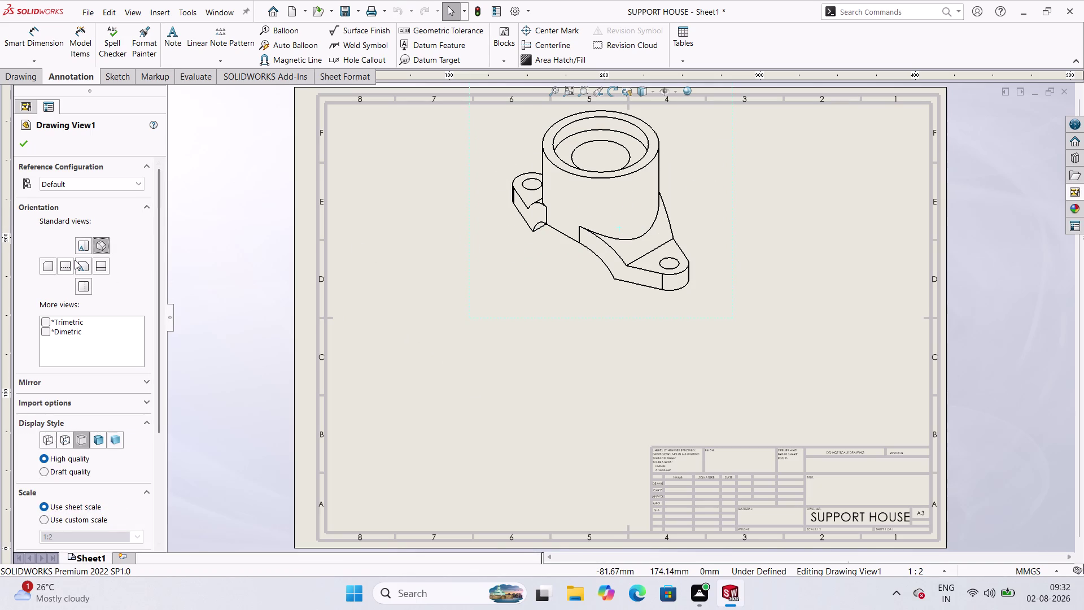
click(76, 263)
click(82, 244)
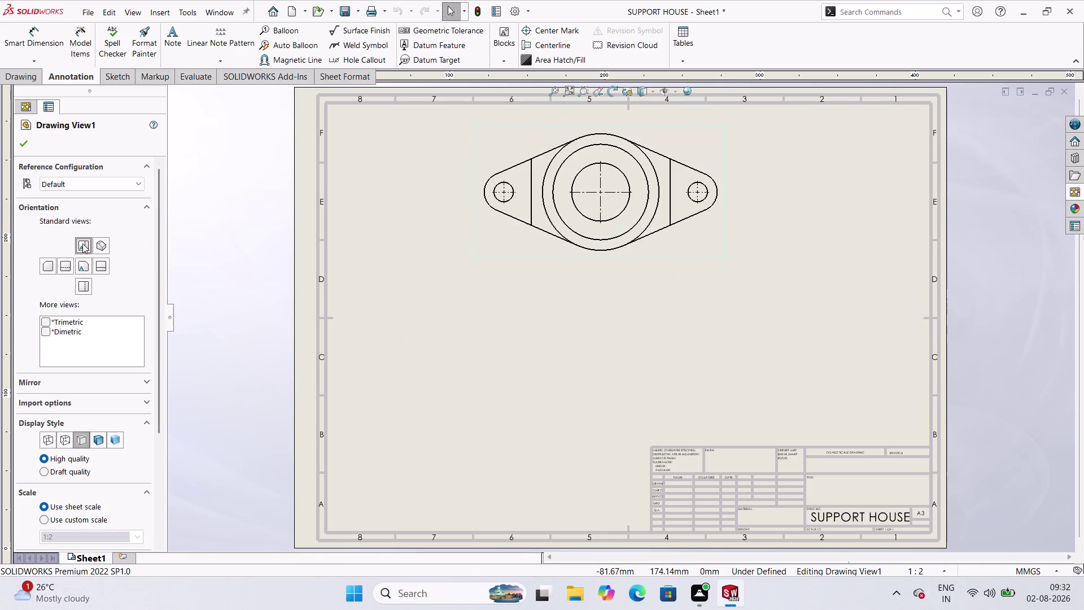
click(102, 441)
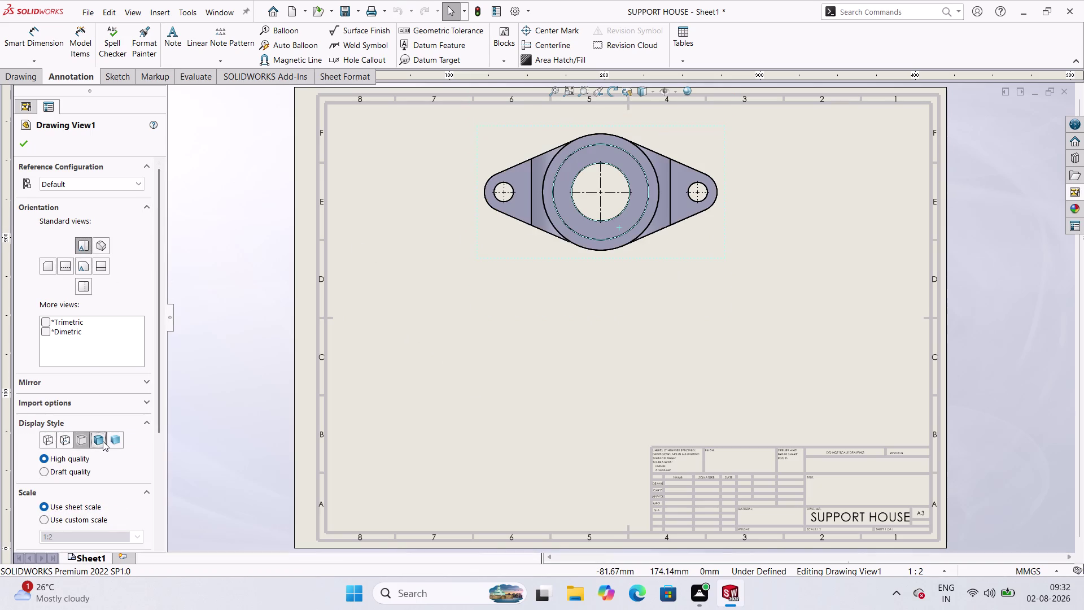
click(79, 432)
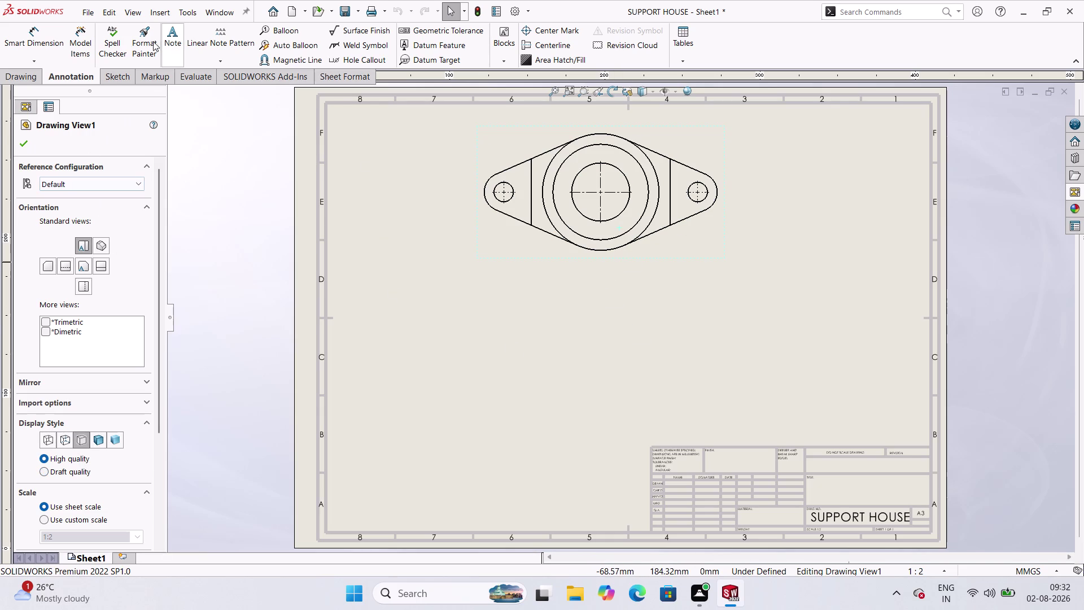
click(60, 78)
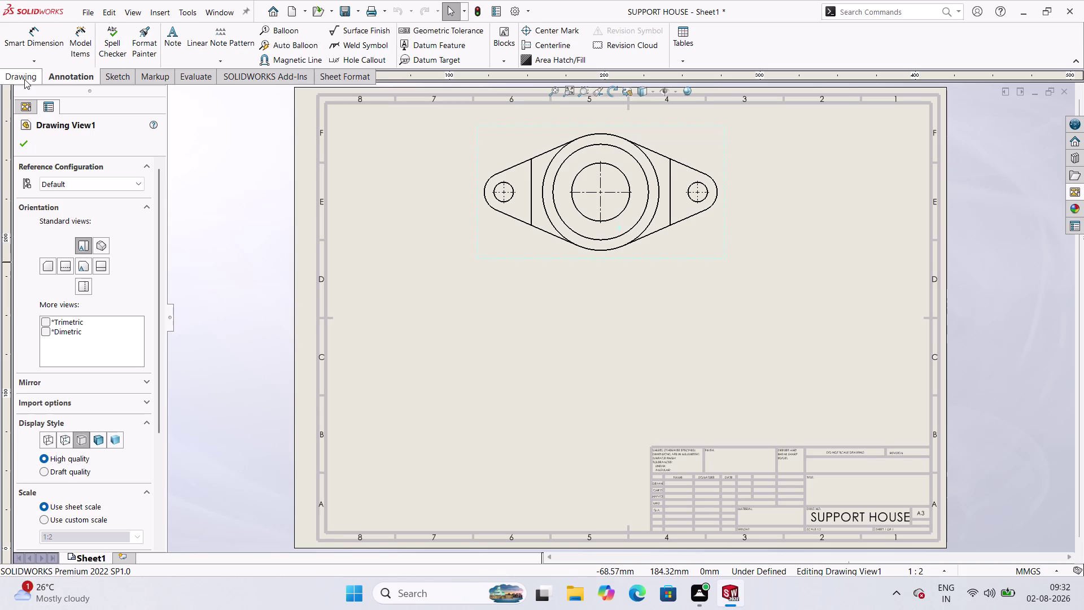
click(25, 80)
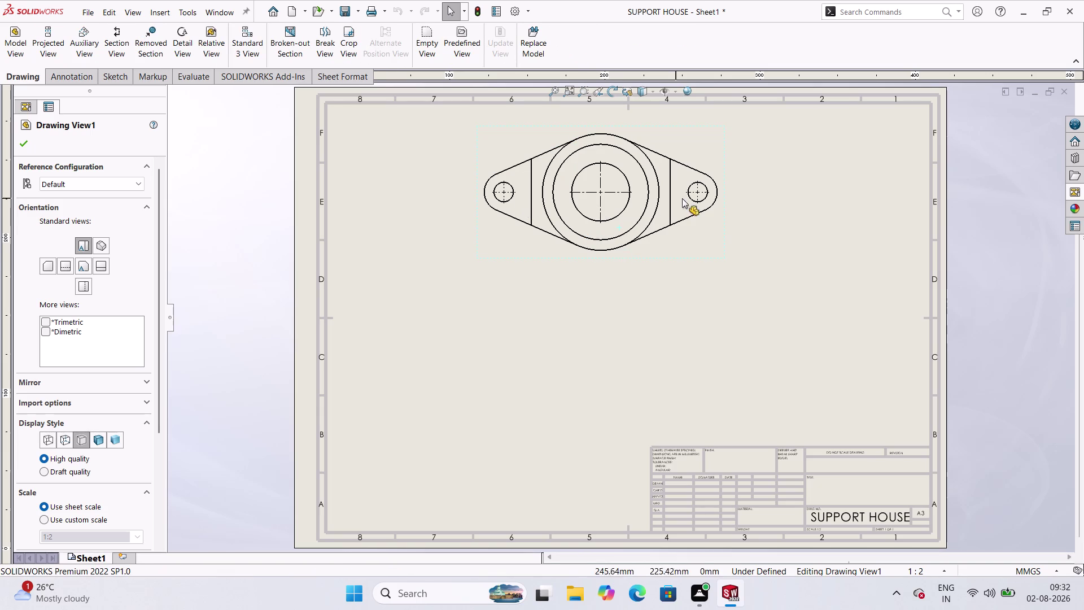
Nudge the top view right and down, then place a front model view below it.
click(612, 302)
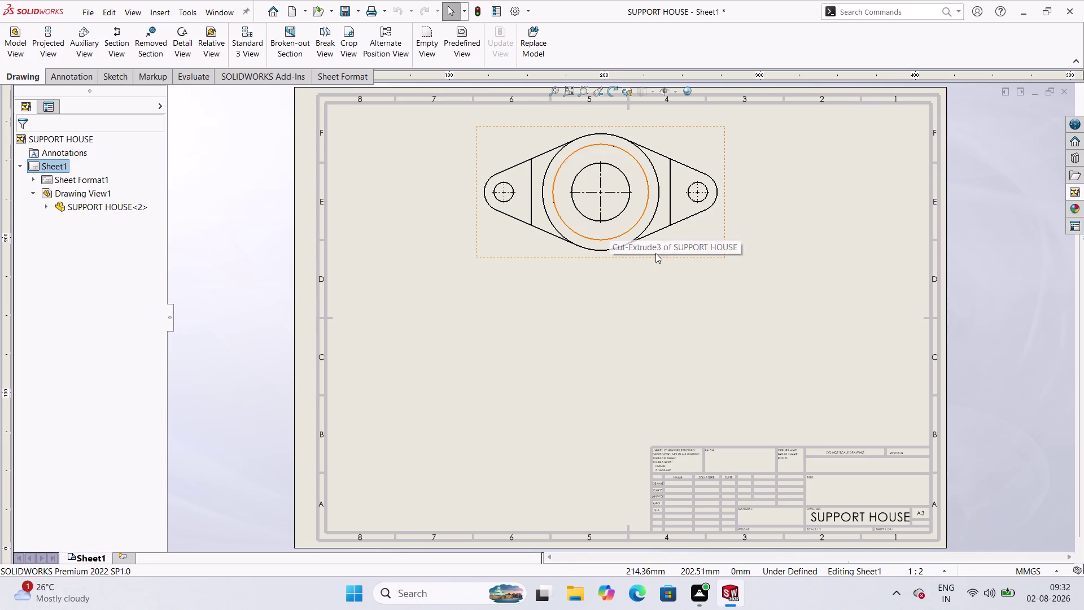
drag(657, 258, 685, 279)
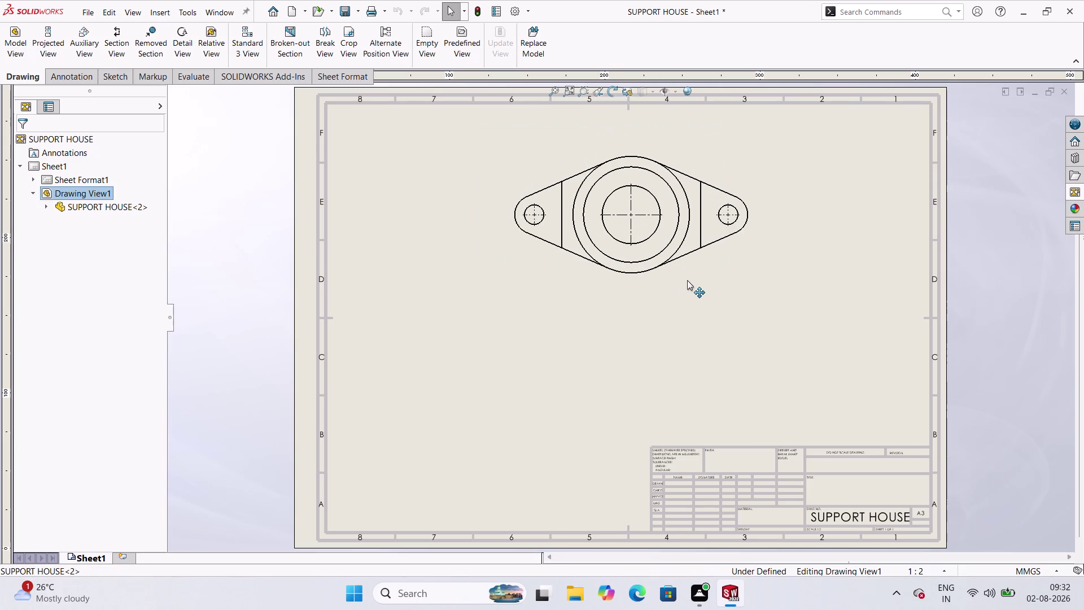
drag(685, 279, 695, 282)
click(14, 42)
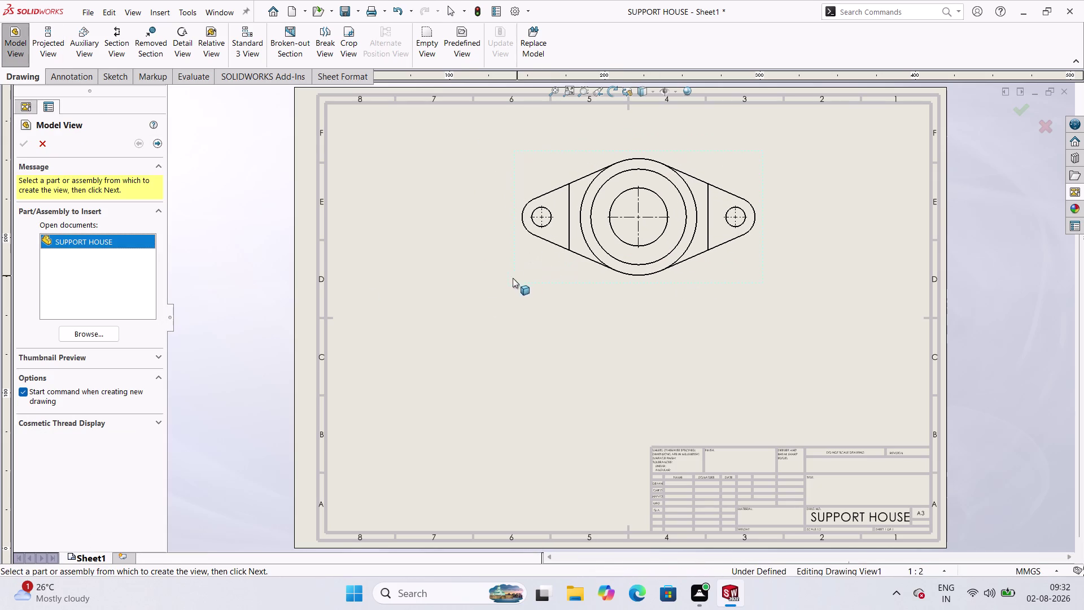
click(593, 235)
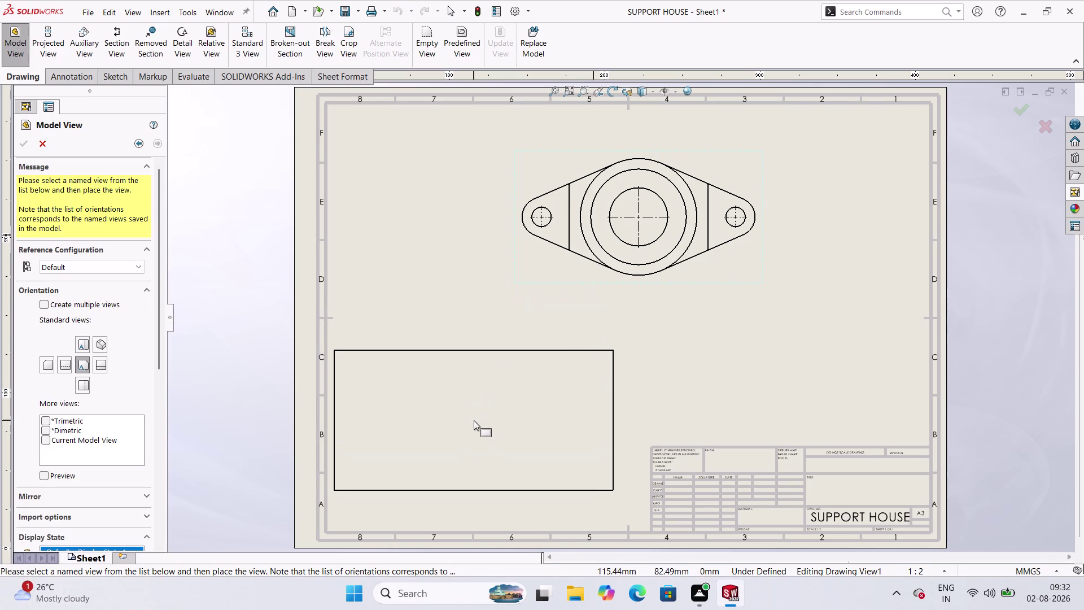
click(474, 420)
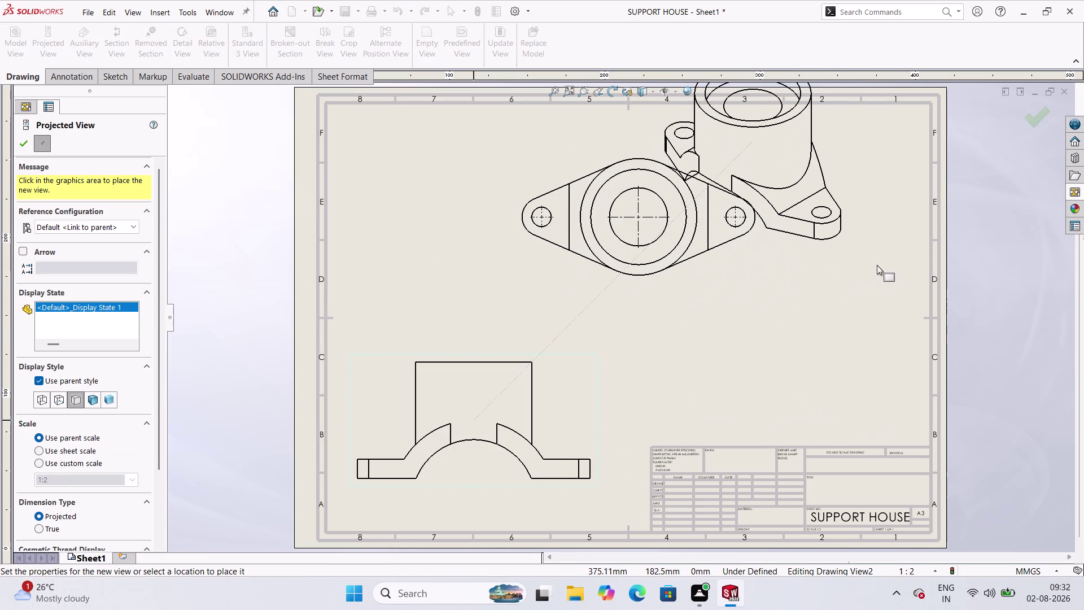
Project an isometric view at upper right, then choose Delete on the front view.
click(907, 249)
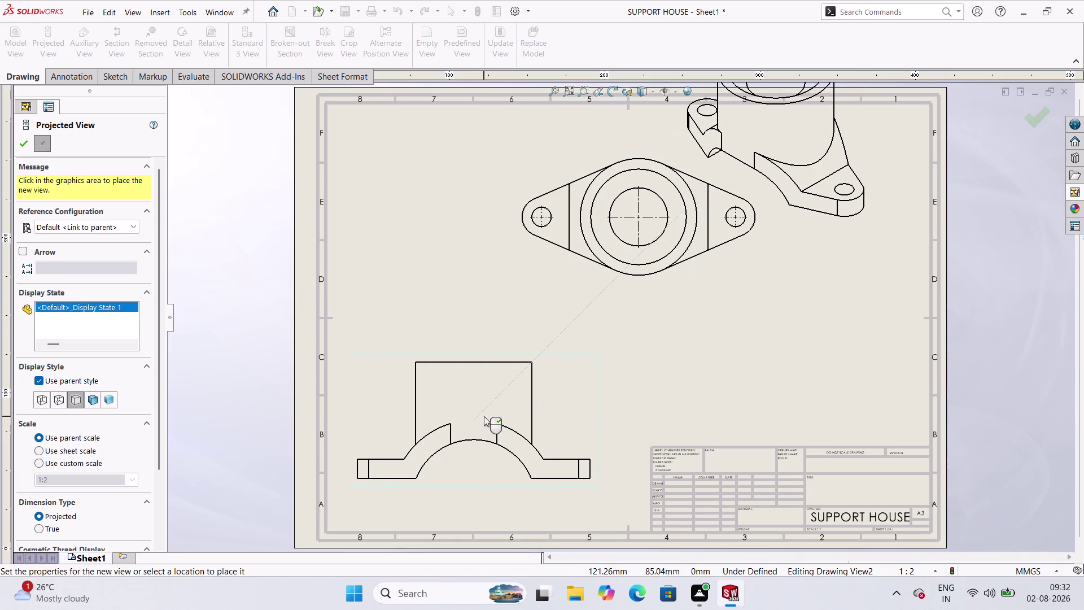
key(Escape)
right_click(512, 419)
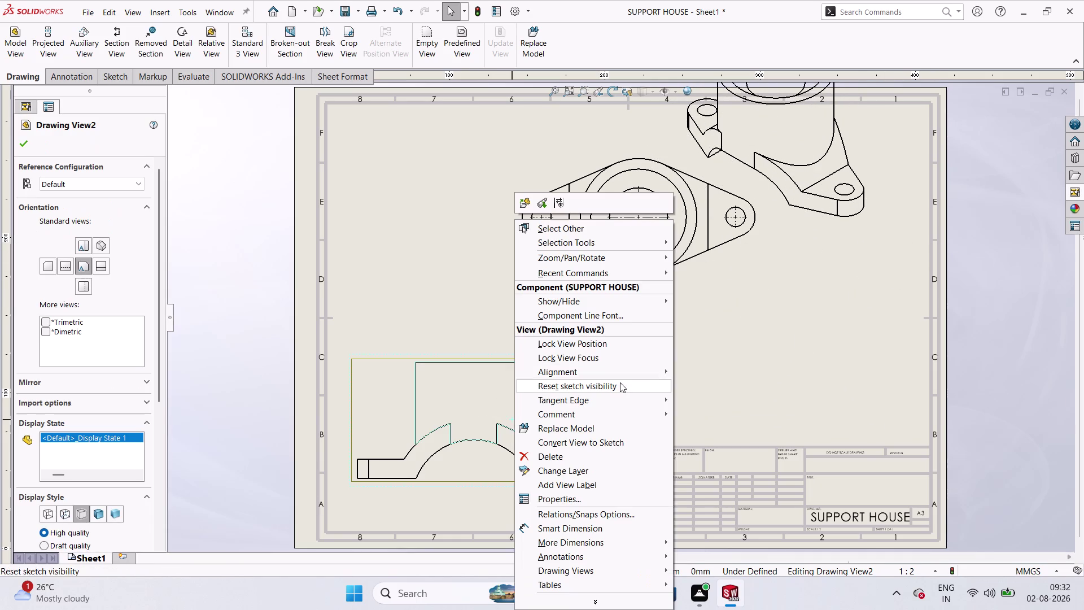
click(414, 246)
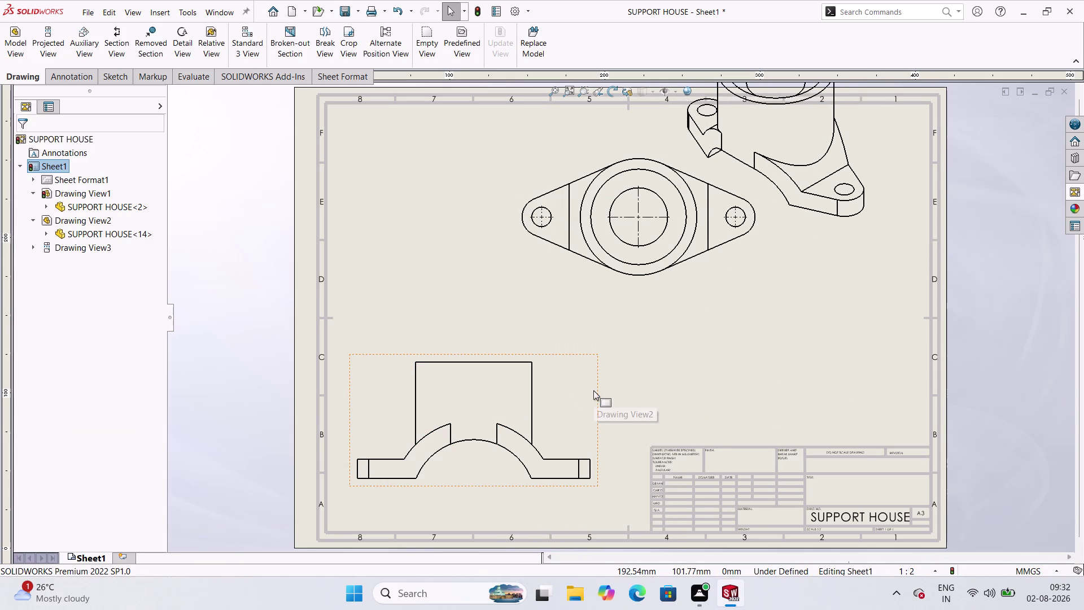
right_click(593, 390)
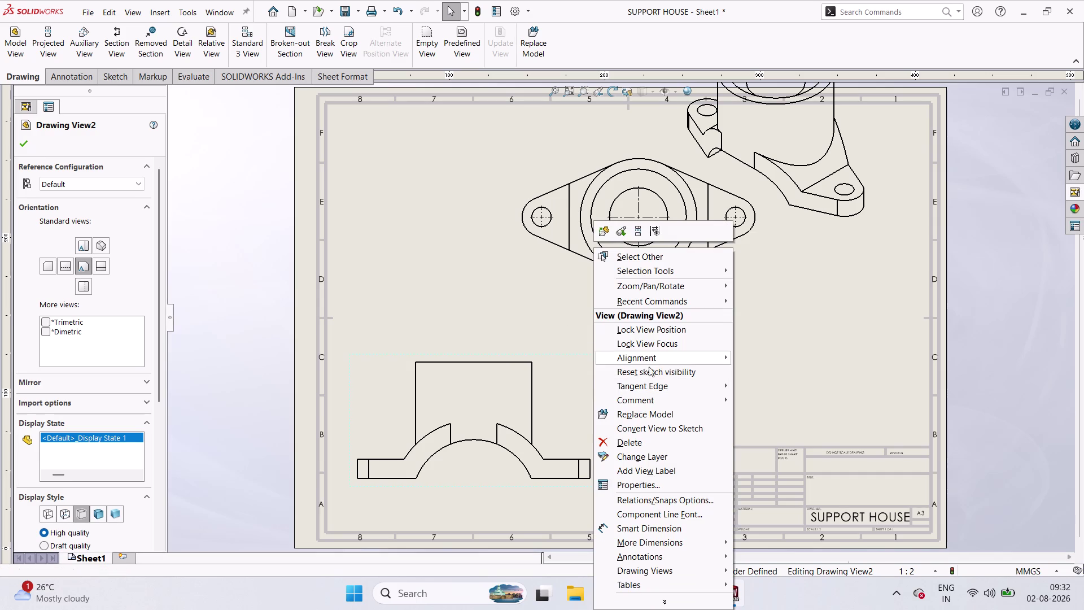
click(641, 439)
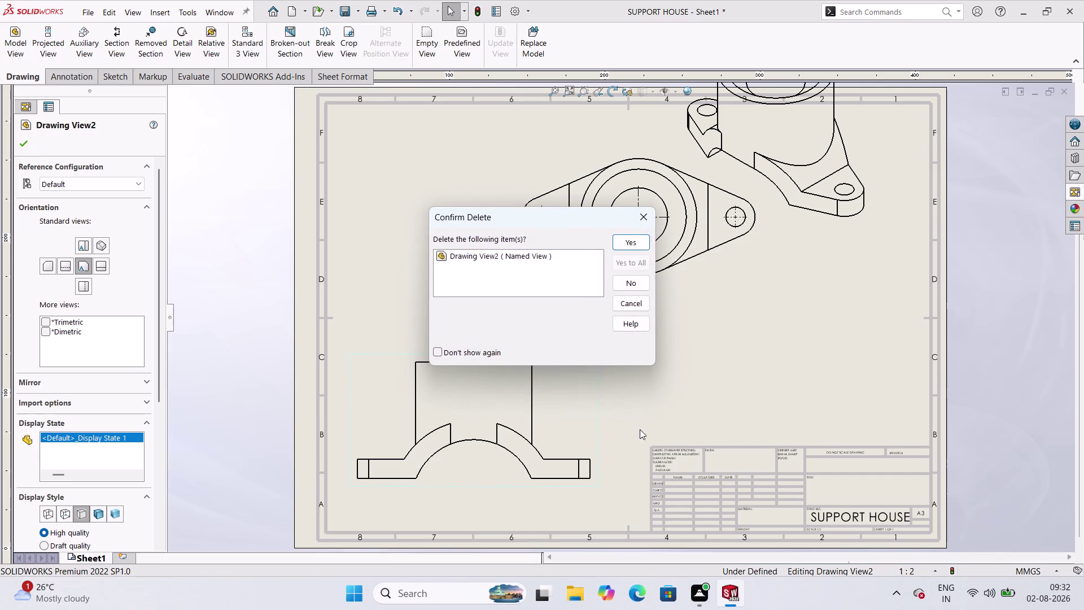
Confirm deleting Drawing View2 and drag the top view to the sheet's upper left.
click(640, 239)
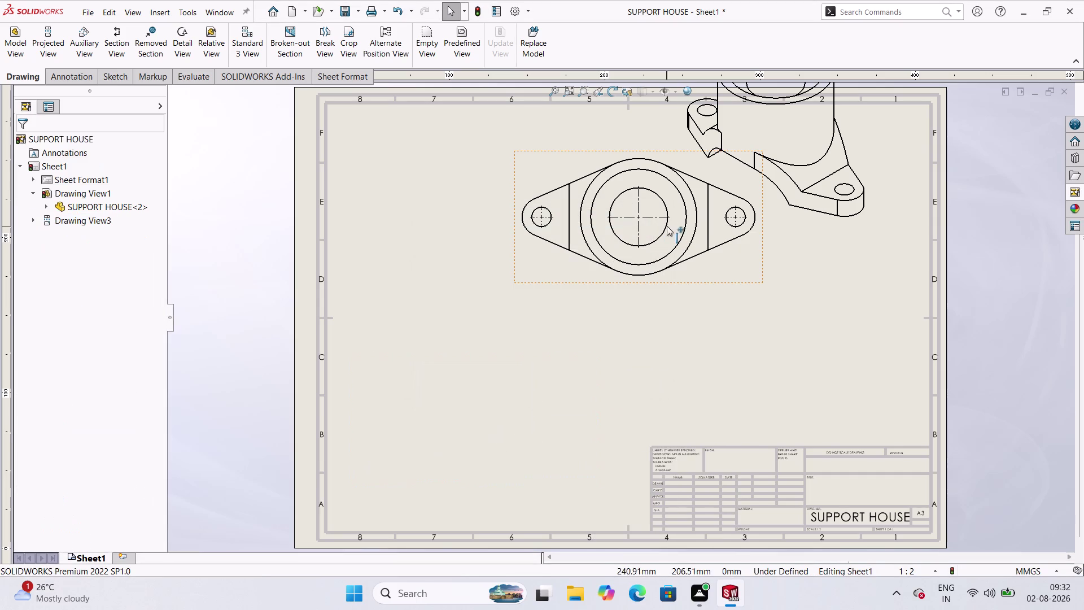
middle_click(746, 290)
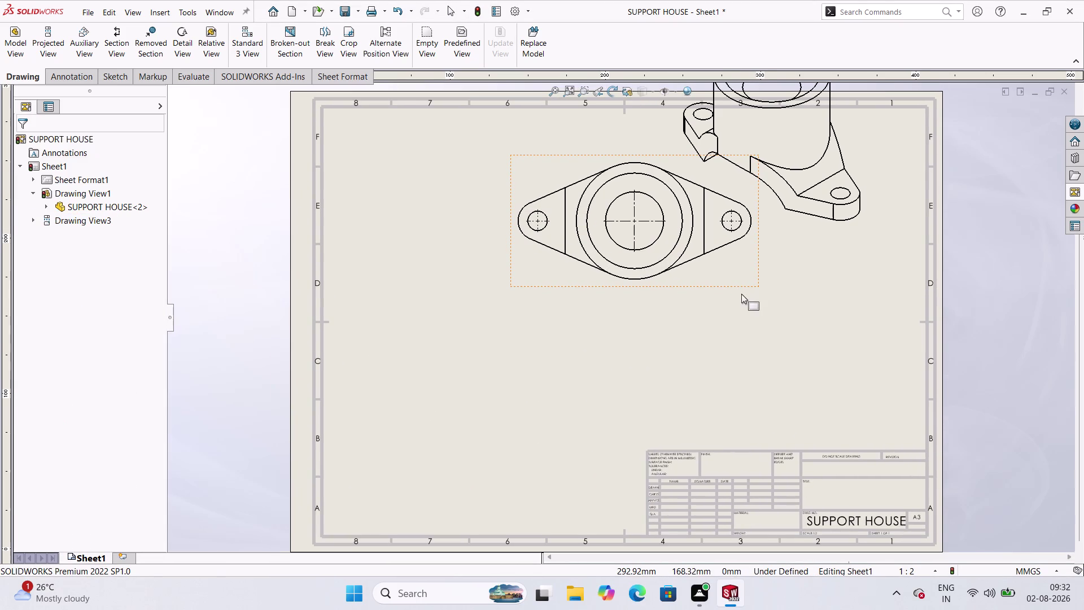
drag(724, 295, 670, 347)
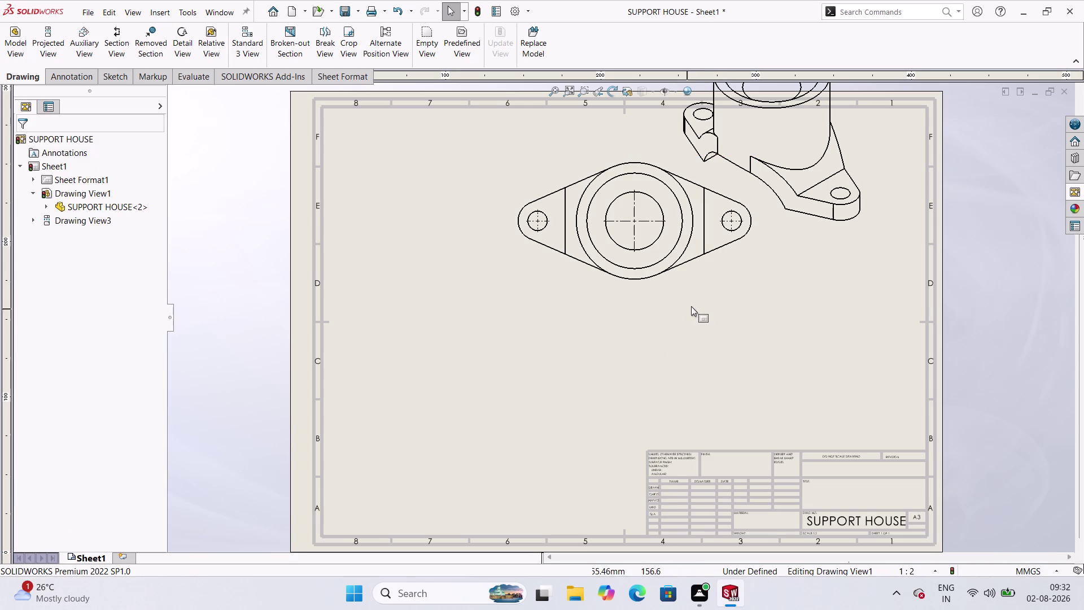
drag(711, 287, 647, 350)
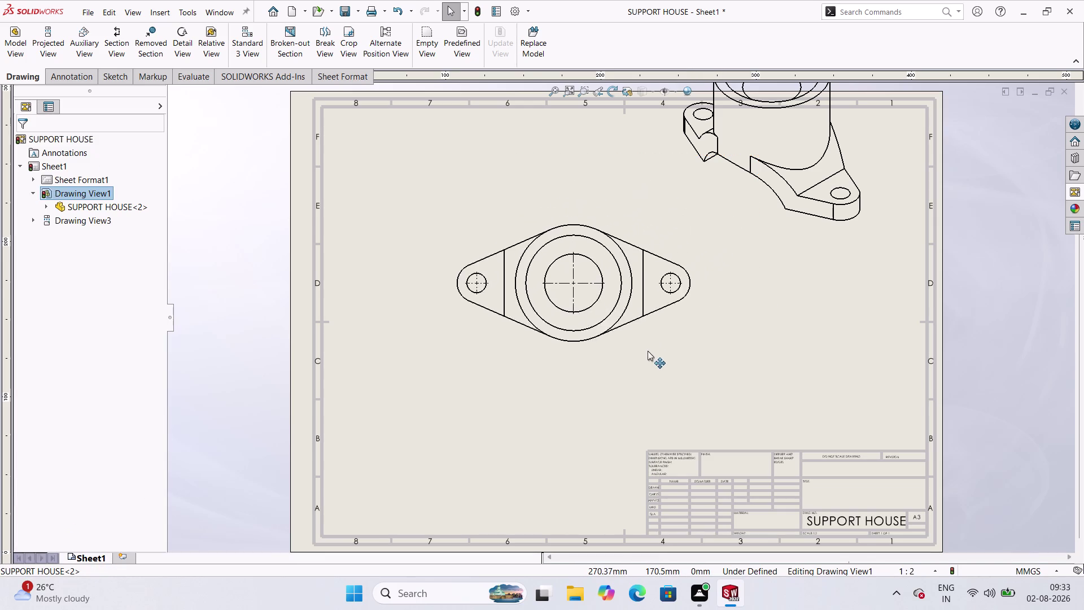
drag(647, 350, 571, 285)
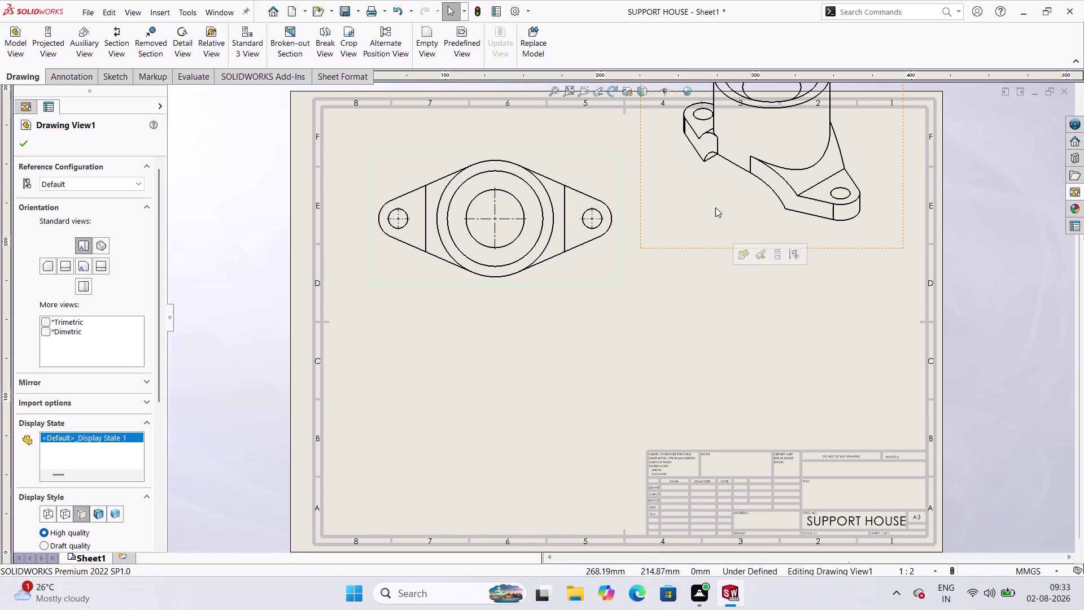
Move the isometric view down onto the sheet and display it shaded with edges.
drag(851, 249, 857, 387)
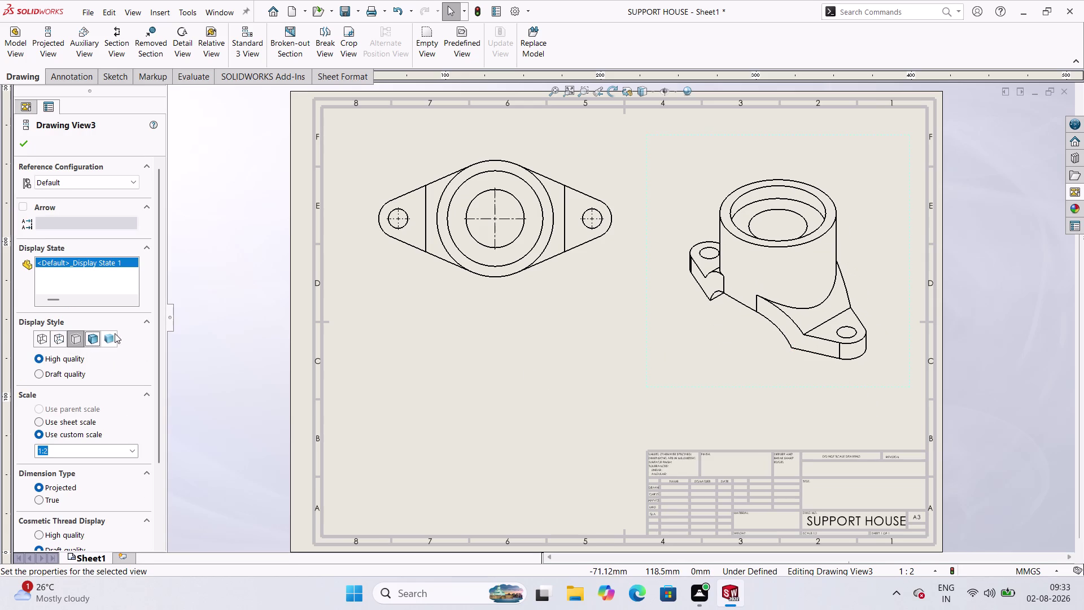
click(672, 334)
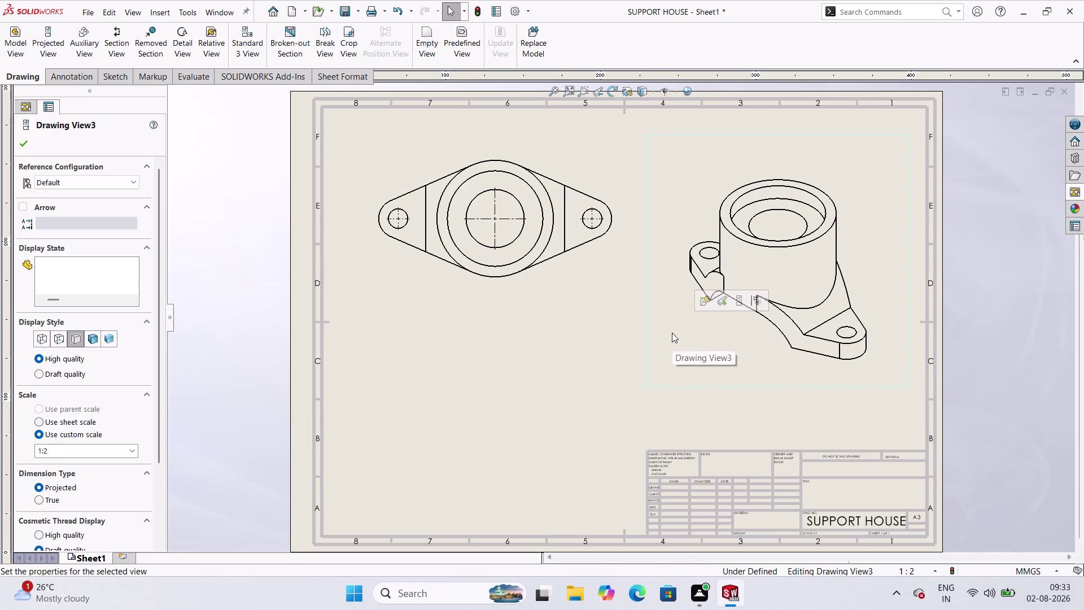
click(92, 343)
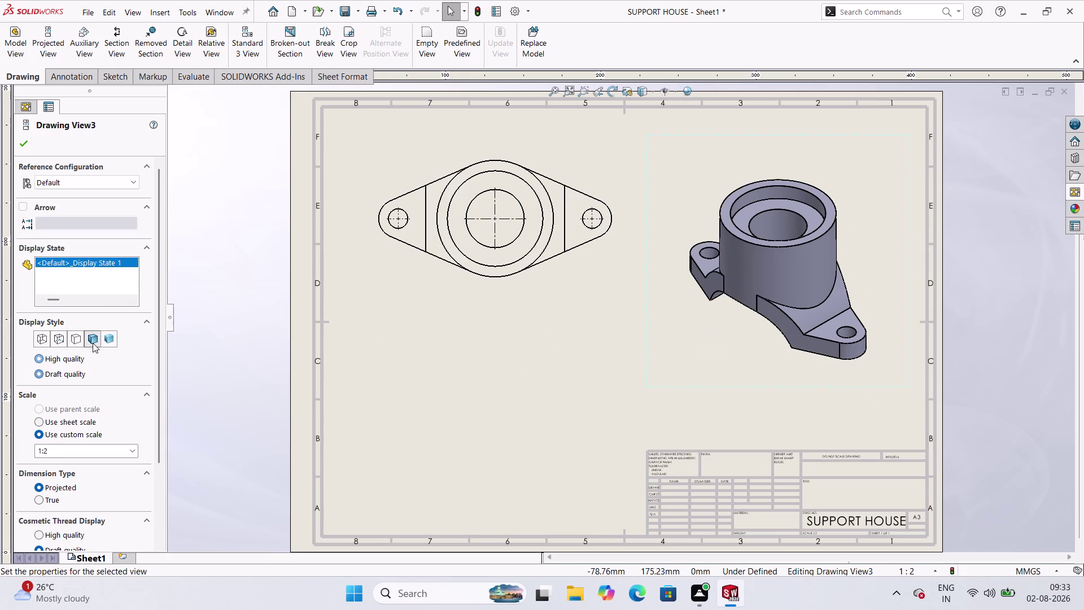
click(118, 335)
click(107, 345)
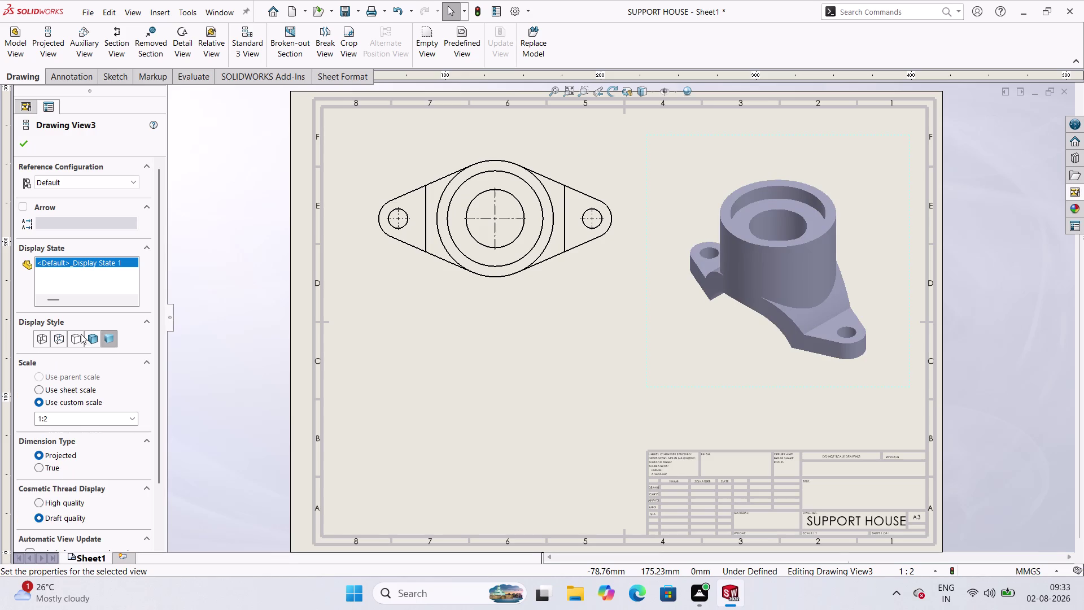
click(85, 339)
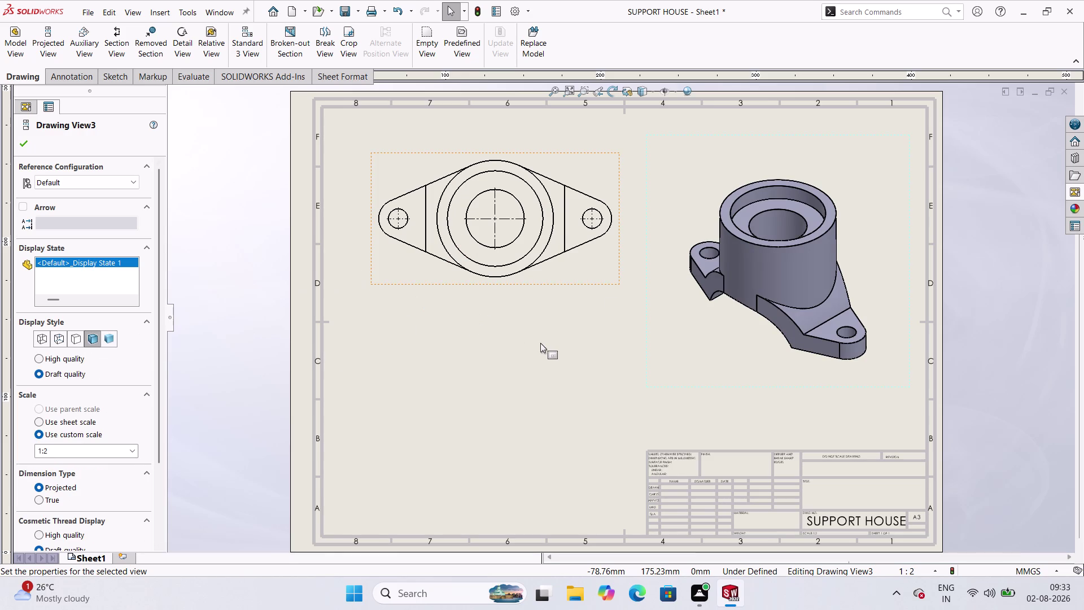
Nudge the top view slightly right into position and dismiss its settings.
drag(503, 285, 501, 271)
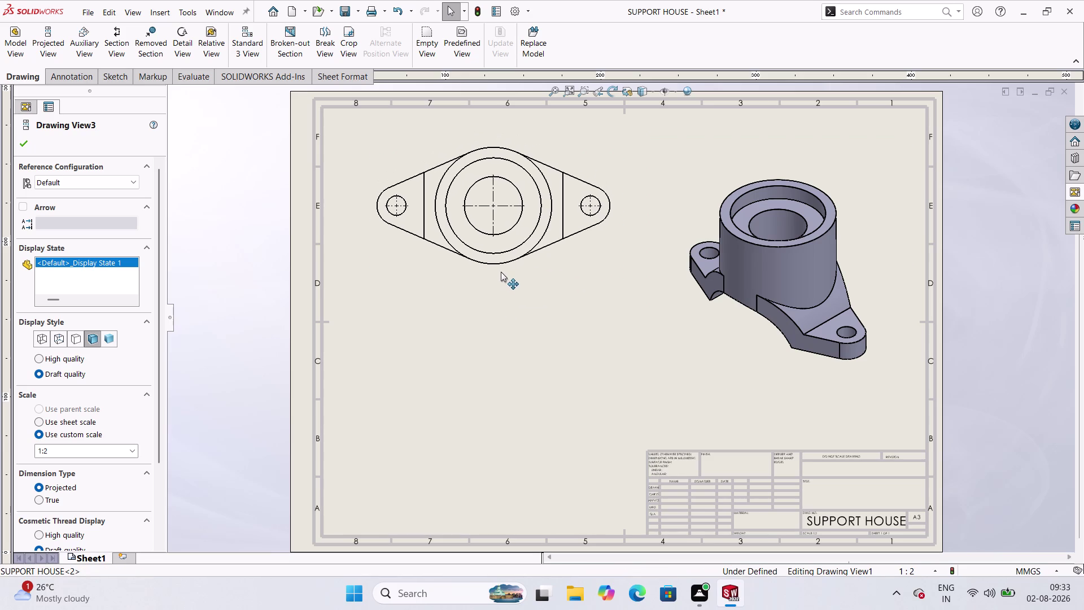
drag(501, 272, 508, 277)
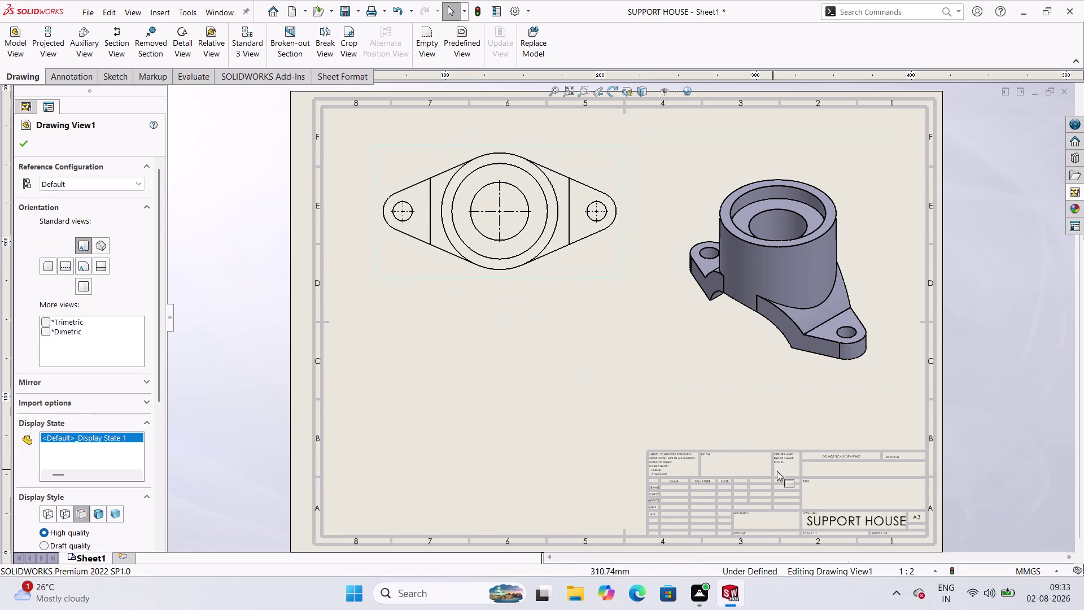
scroll(down, 3)
scroll(up, 3)
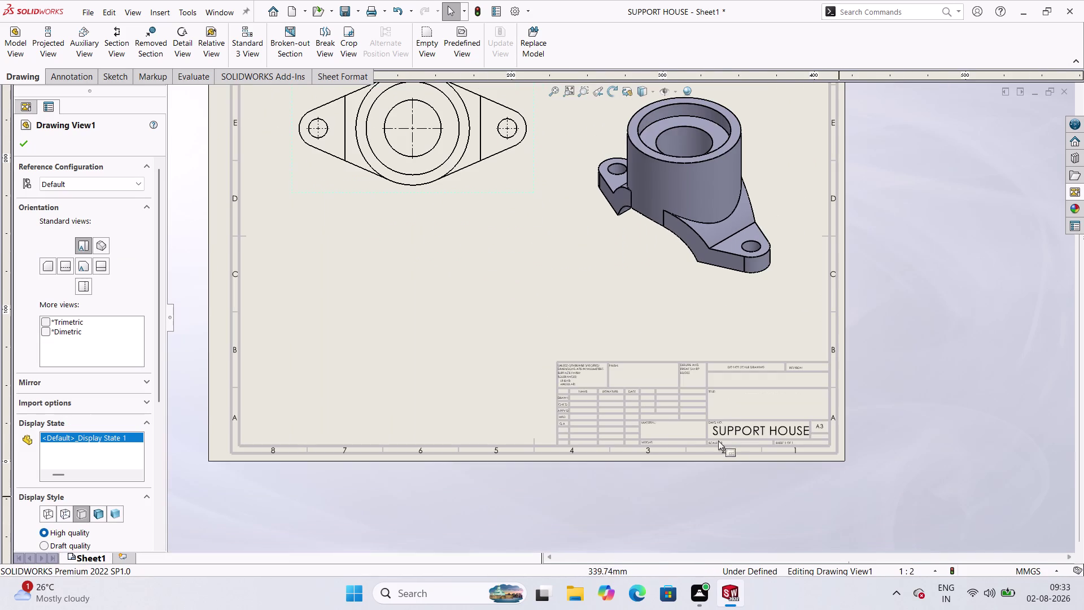
scroll(up, 3)
scroll(down, 3)
scroll(down, 3)
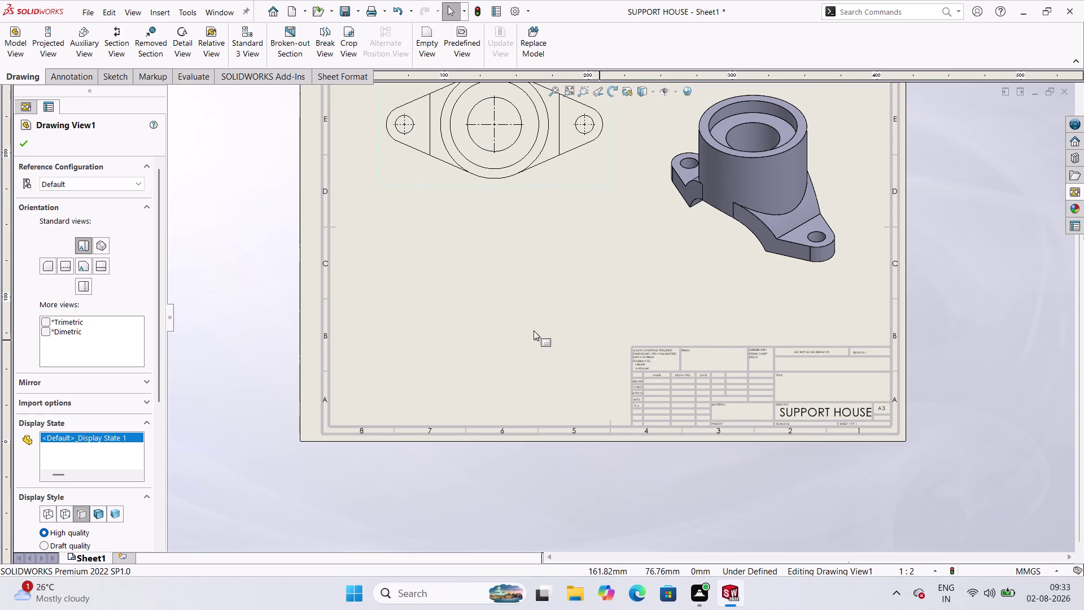
scroll(down, 3)
scroll(up, 3)
scroll(down, 3)
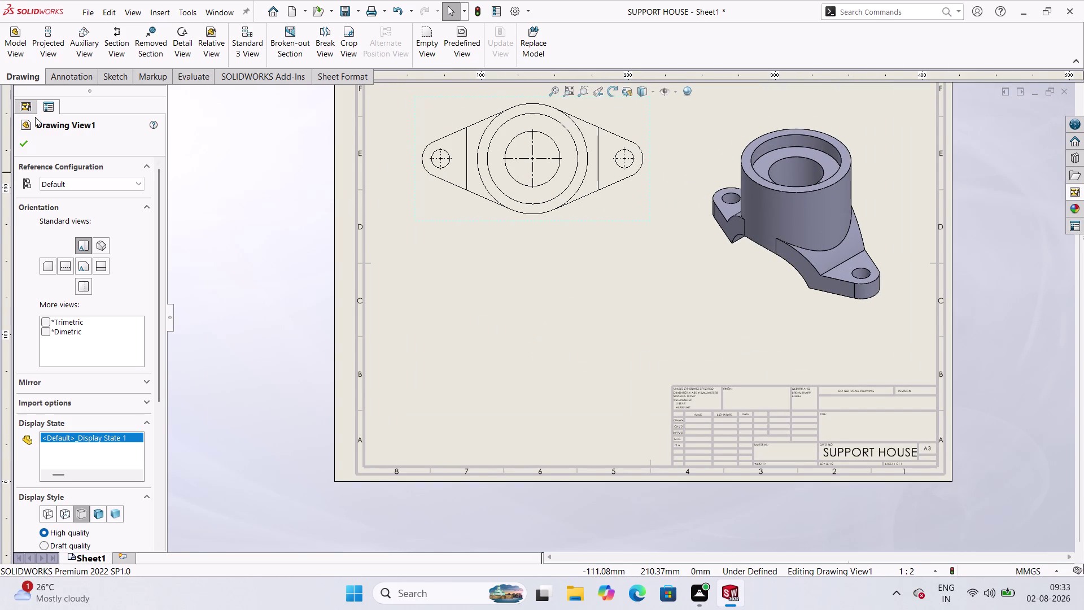
click(25, 148)
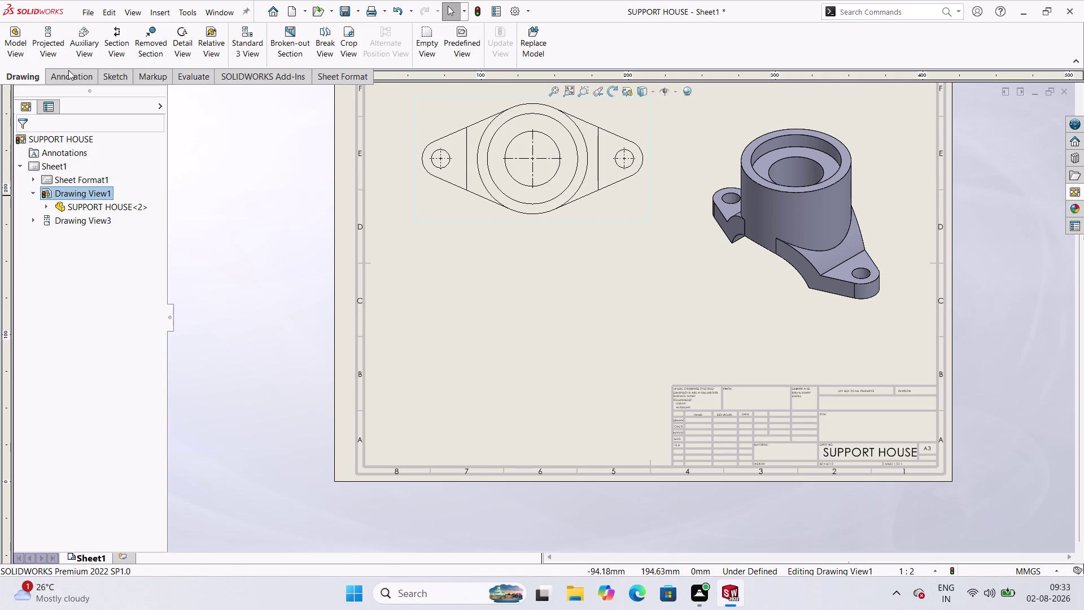
Cut Section A-A horizontally through the top view's centre and place it below.
click(121, 46)
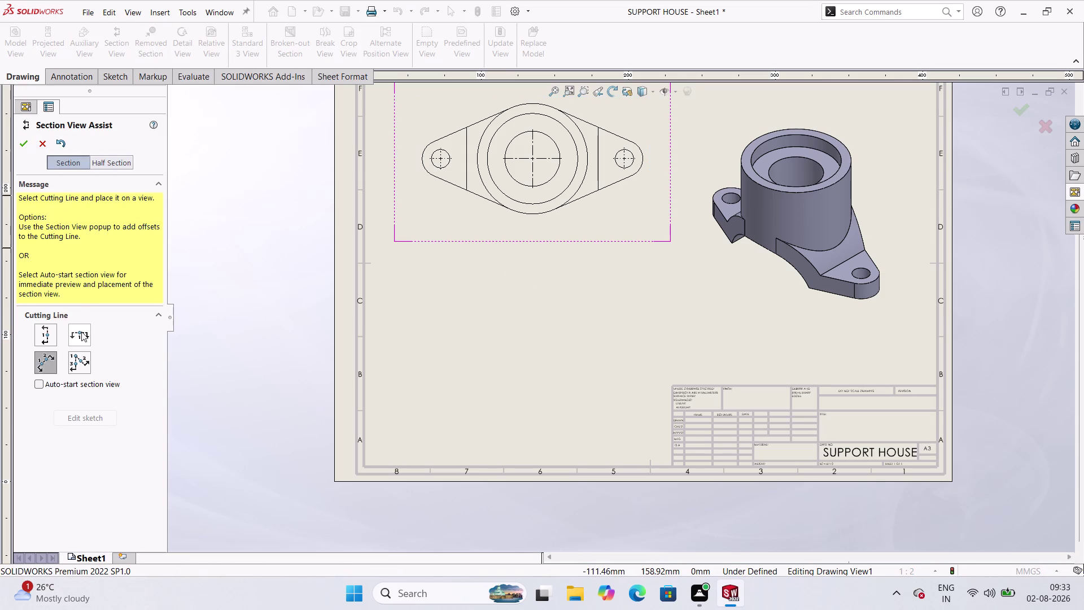
click(77, 340)
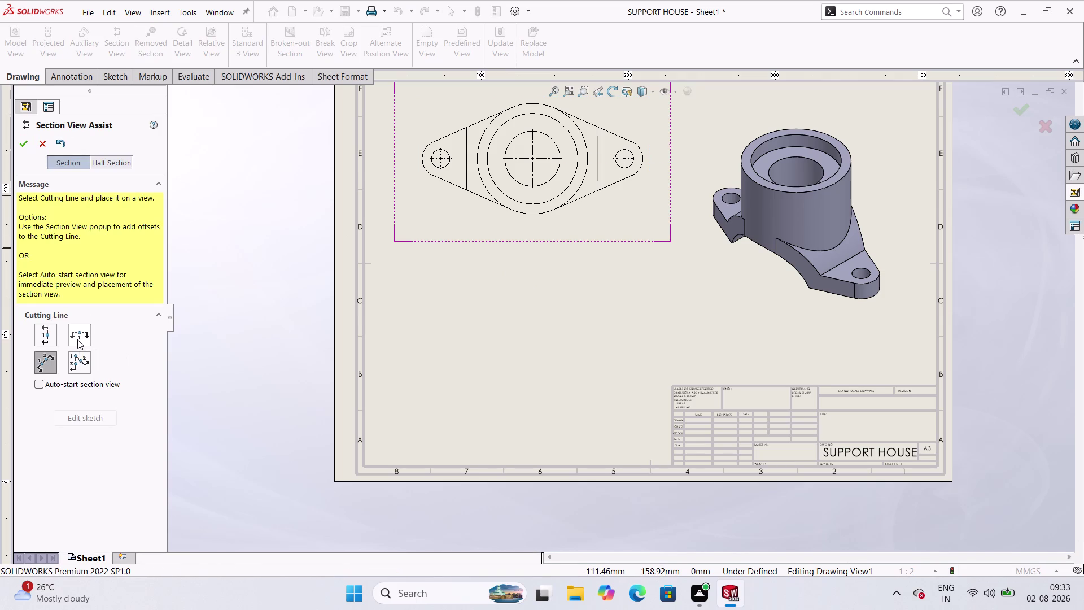
click(399, 154)
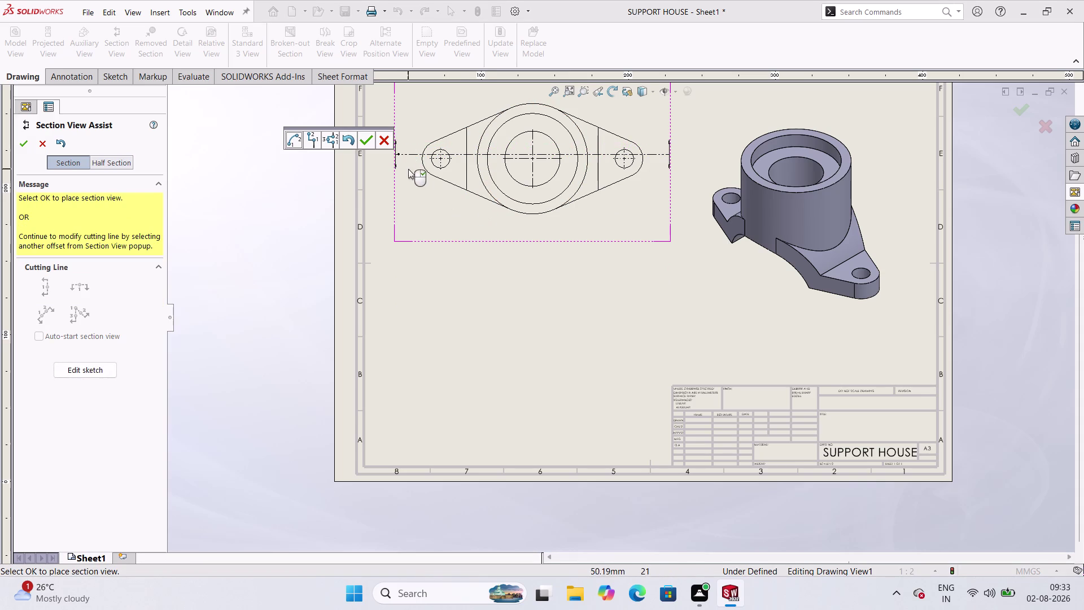
click(371, 137)
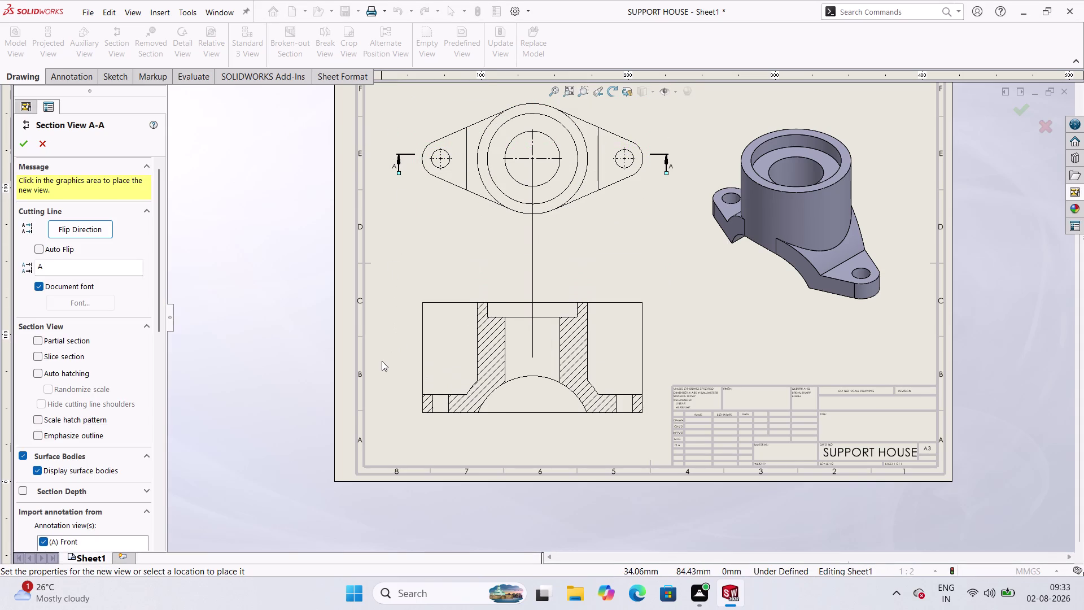
click(390, 333)
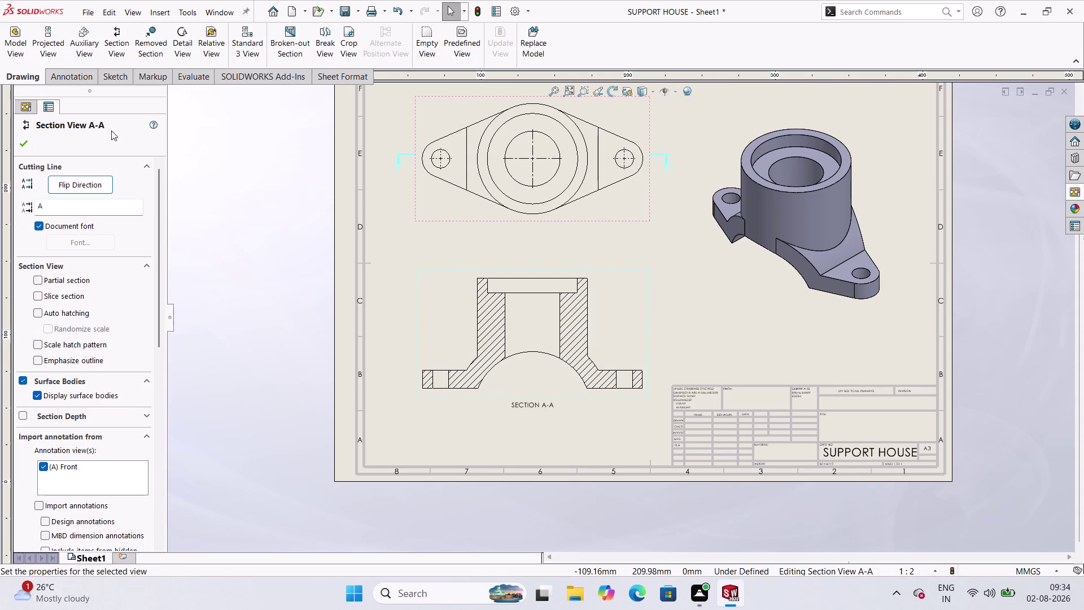
scroll(down, 3)
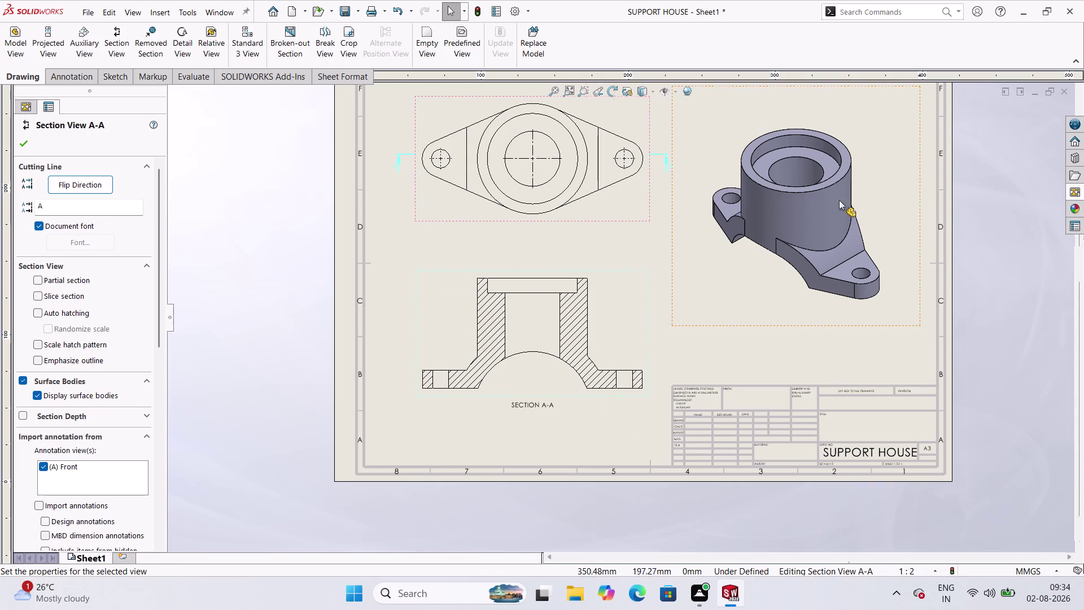
Zoom over the sheet and press Esc to accept Section View A-A.
scroll(down, 3)
scroll(up, 3)
scroll(up, 3)
scroll(down, 3)
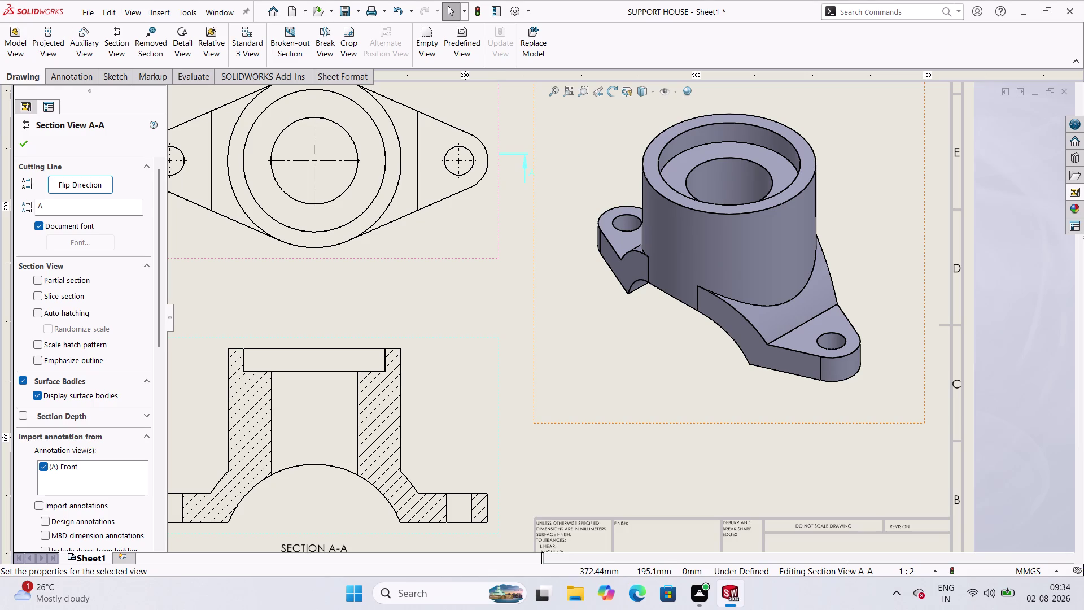
scroll(up, 3)
scroll(down, 3)
scroll(up, 3)
scroll(down, 3)
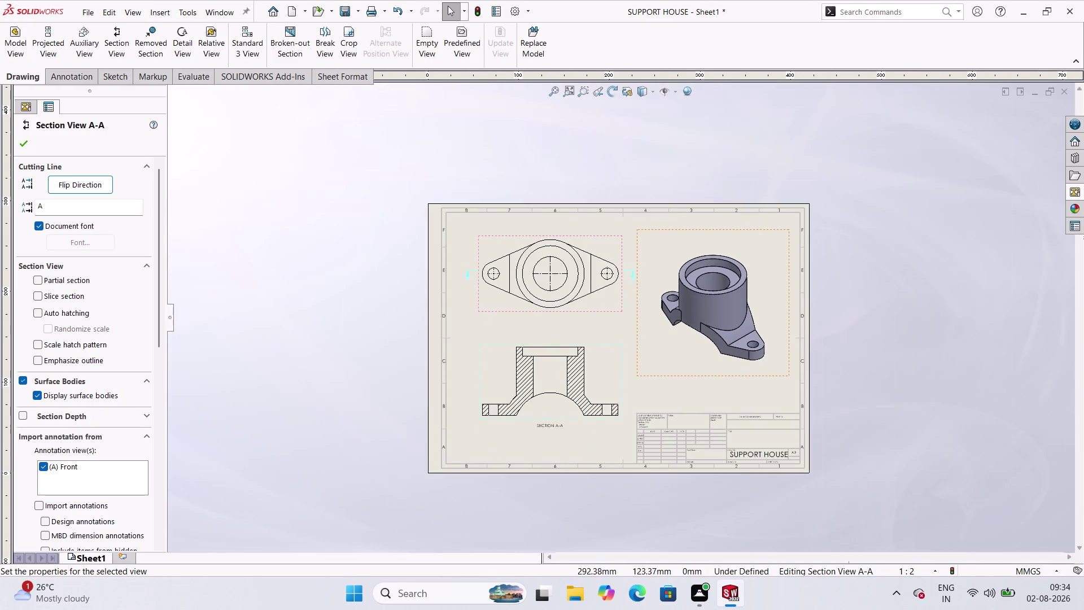
scroll(down, 3)
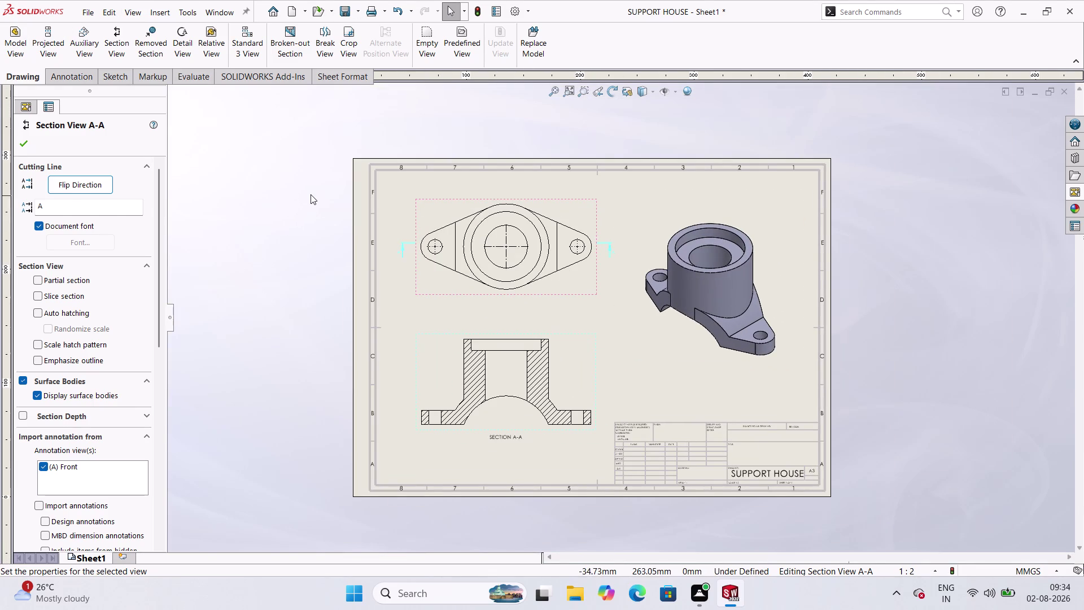
key(Escape)
Inspect the sheet by zooming, then start Smart Dimension from the Annotation tools.
scroll(down, 3)
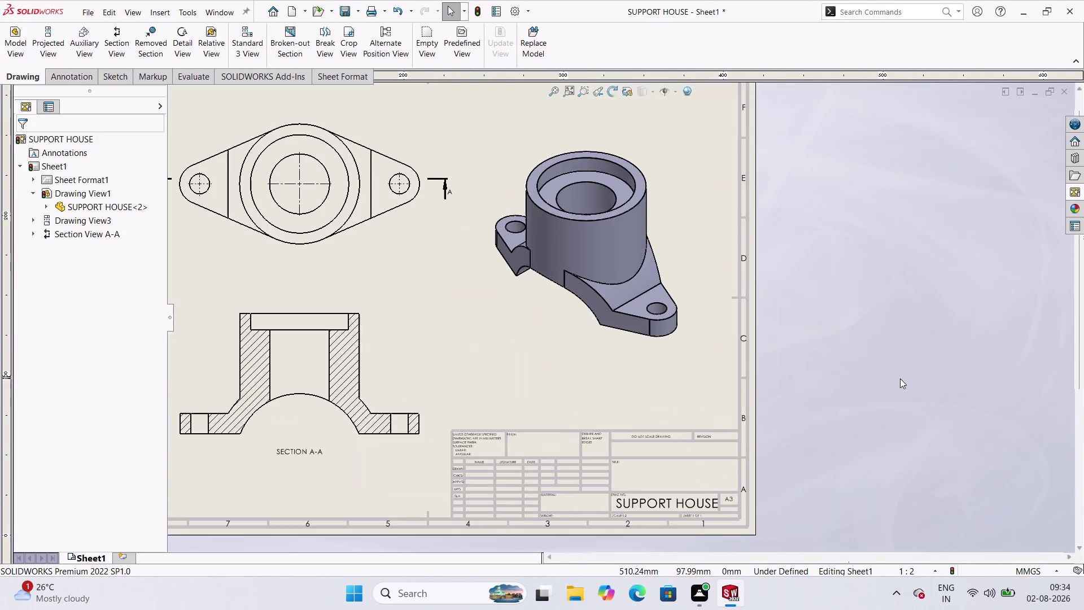
scroll(up, 3)
scroll(down, 3)
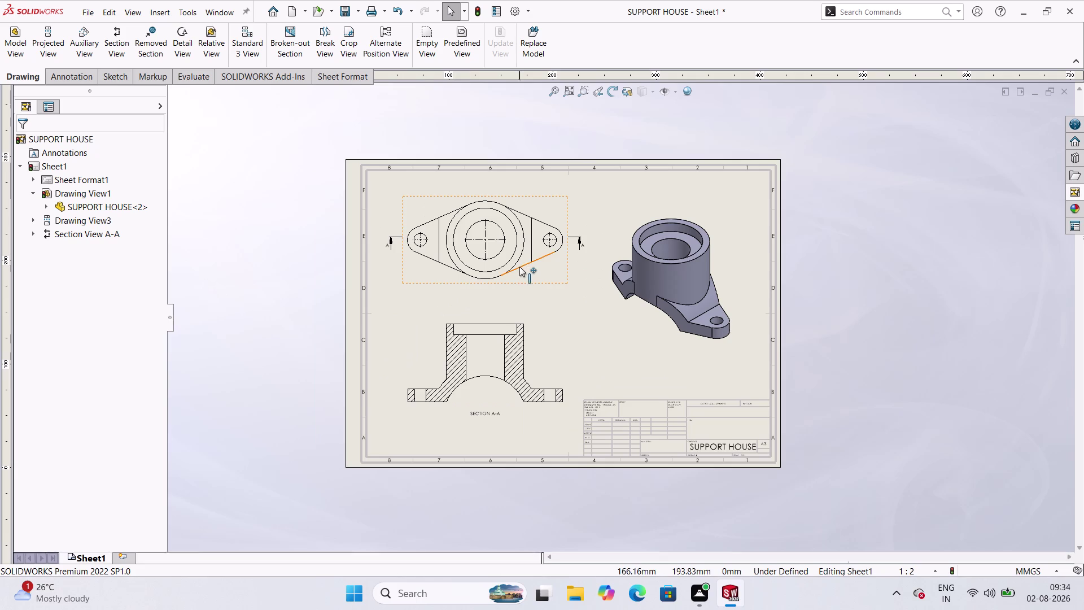
scroll(down, 3)
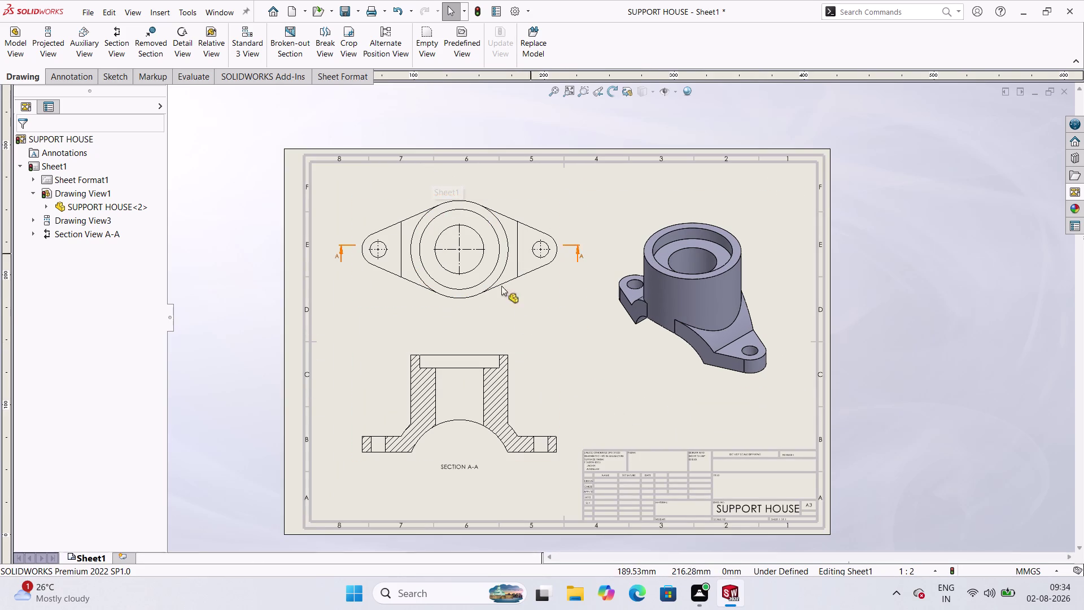
scroll(down, 3)
scroll(up, 3)
scroll(down, 3)
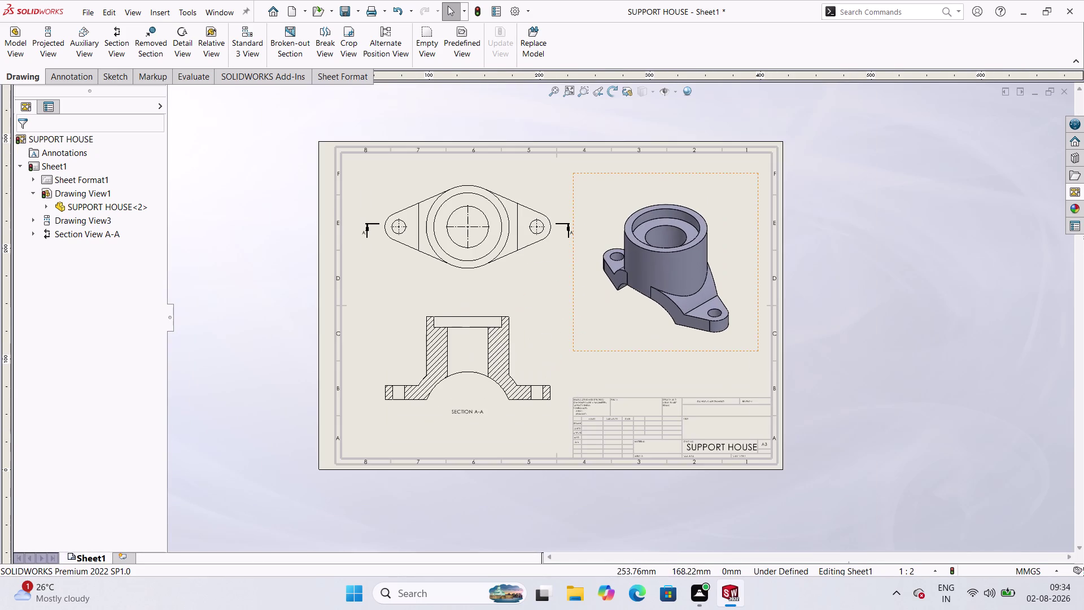
scroll(down, 3)
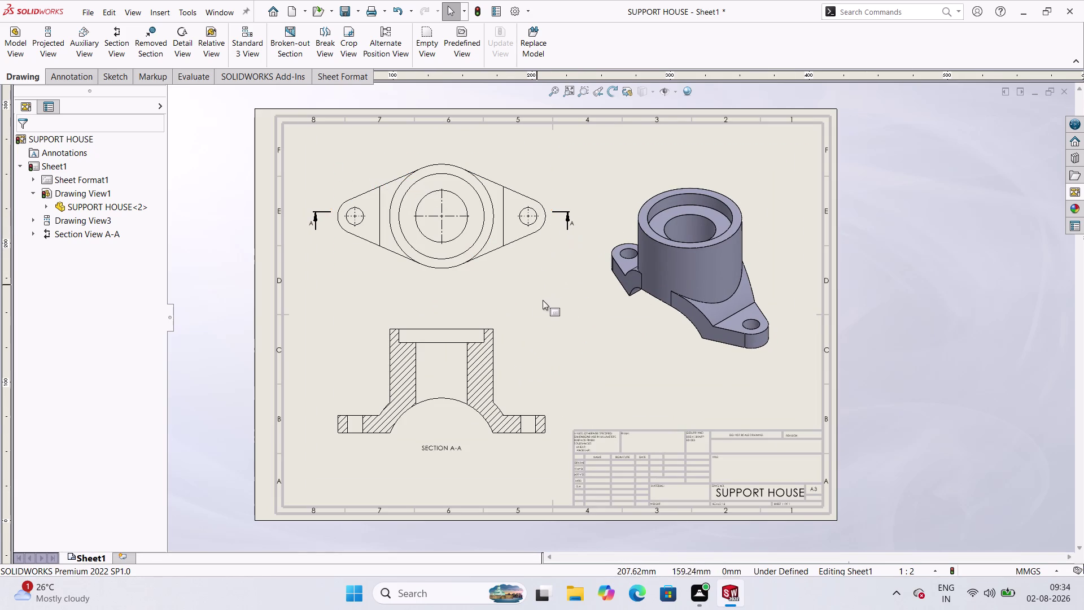
scroll(down, 3)
scroll(up, 3)
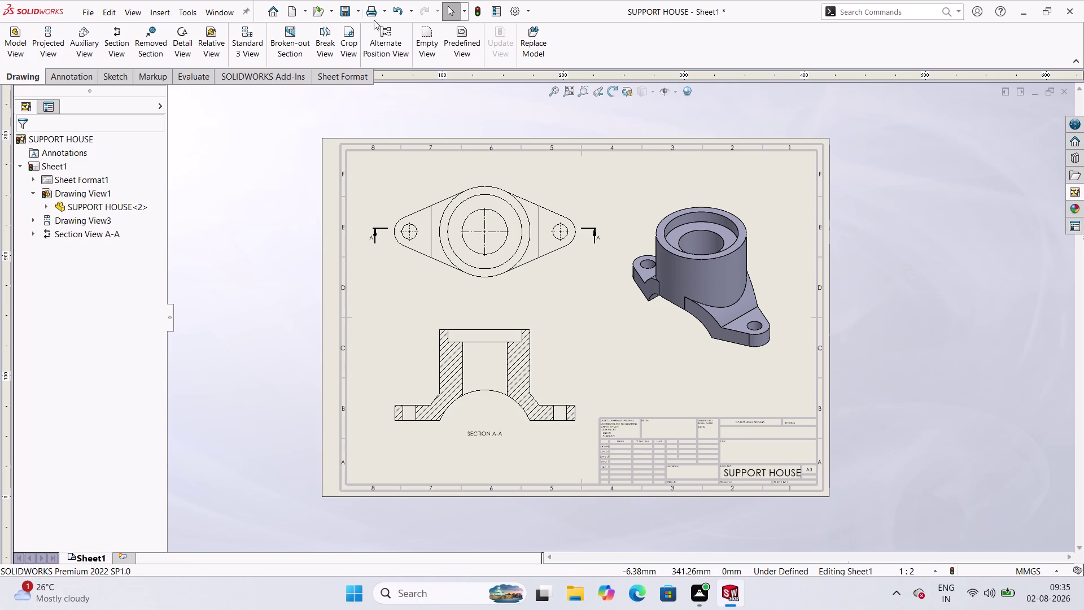
click(81, 81)
click(47, 48)
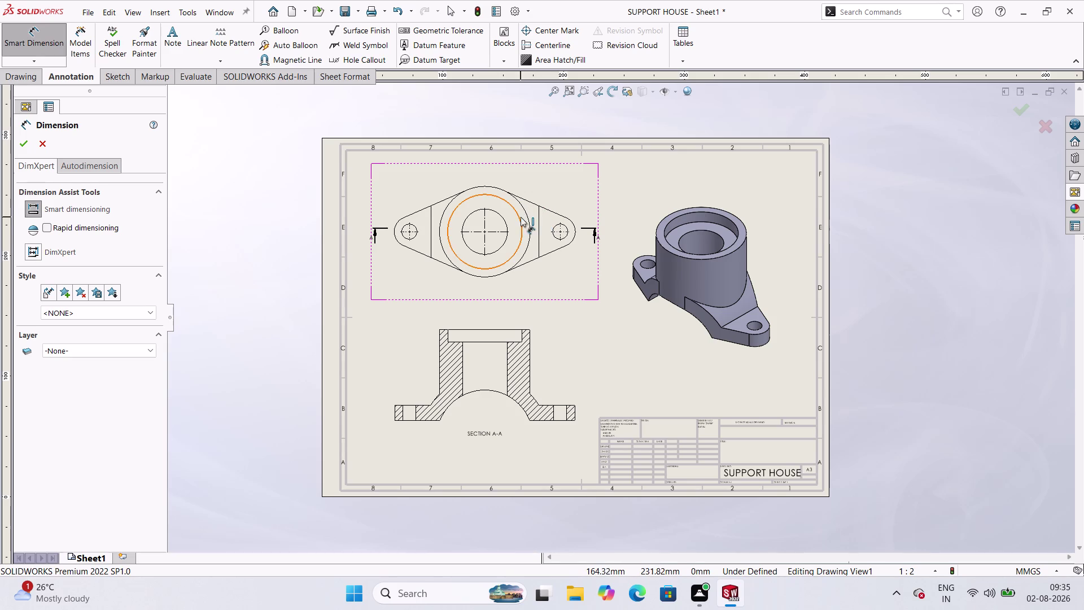
Place a 250 mm dimension between the two bolt-hole centres below the top view.
click(409, 232)
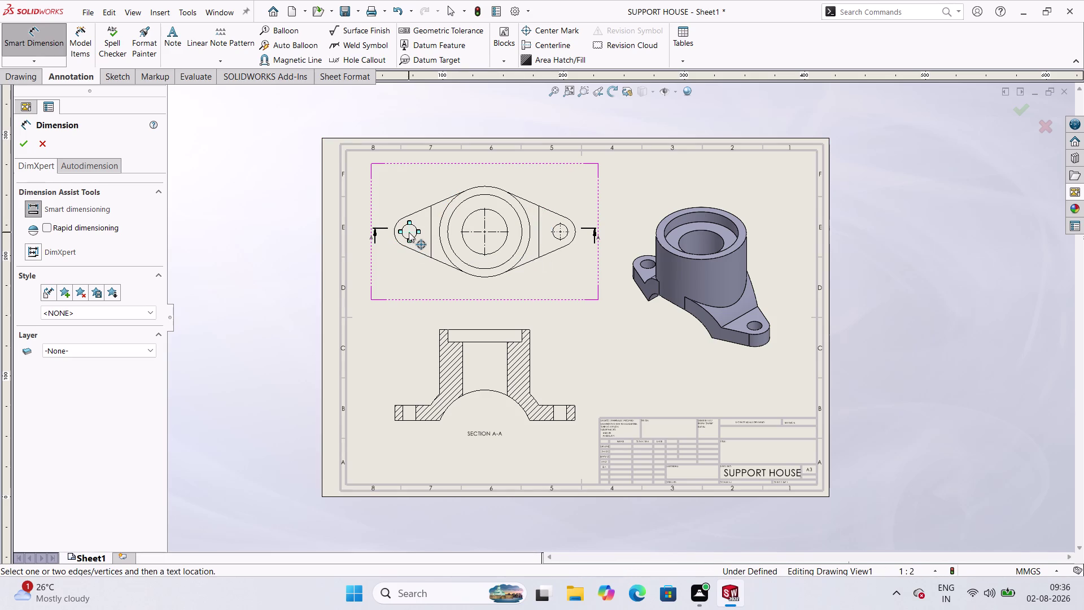
click(561, 231)
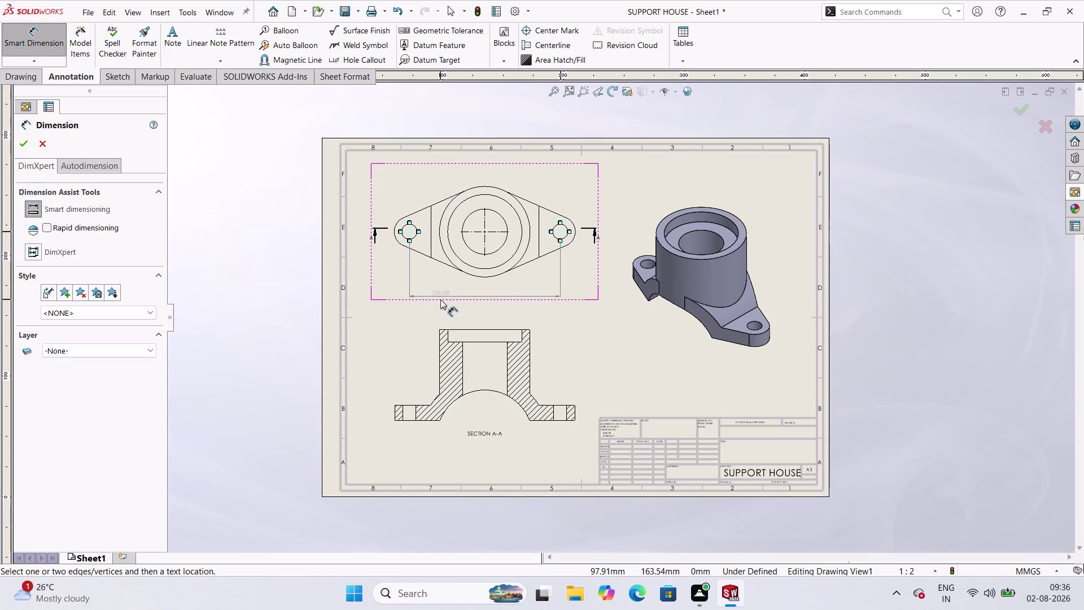
click(484, 300)
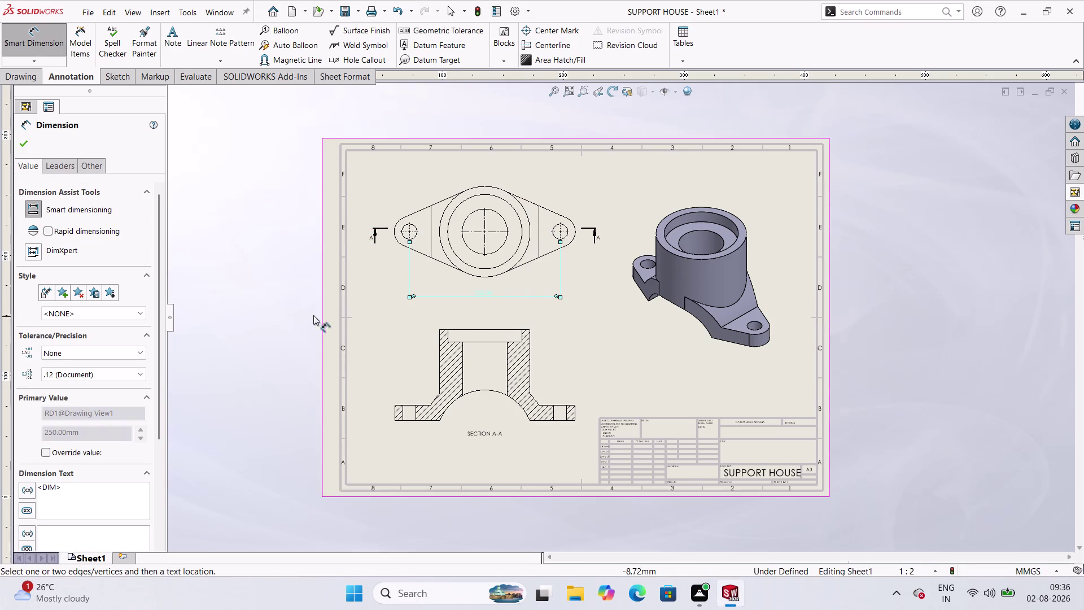
click(562, 194)
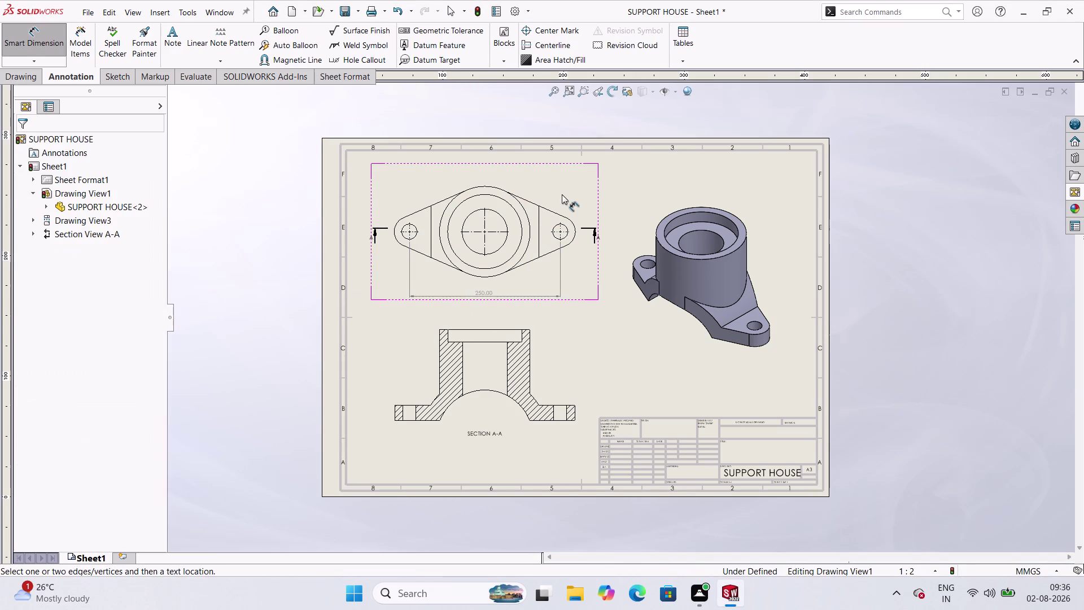
click(55, 34)
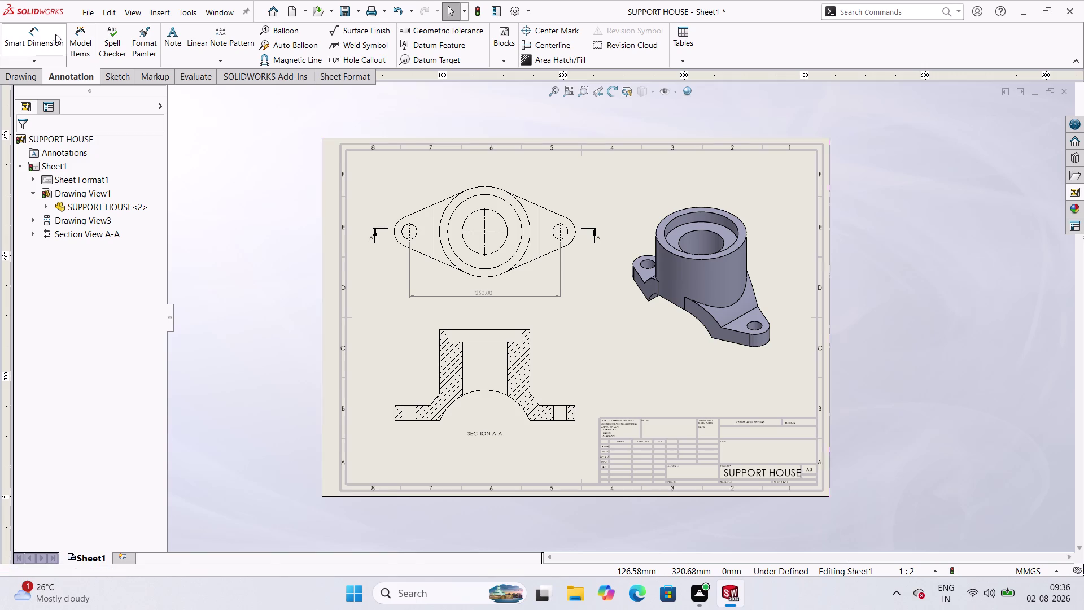
Pick the top view's bore and boss circles for diameter dimensions, toggling Rapid dimensioning.
click(55, 34)
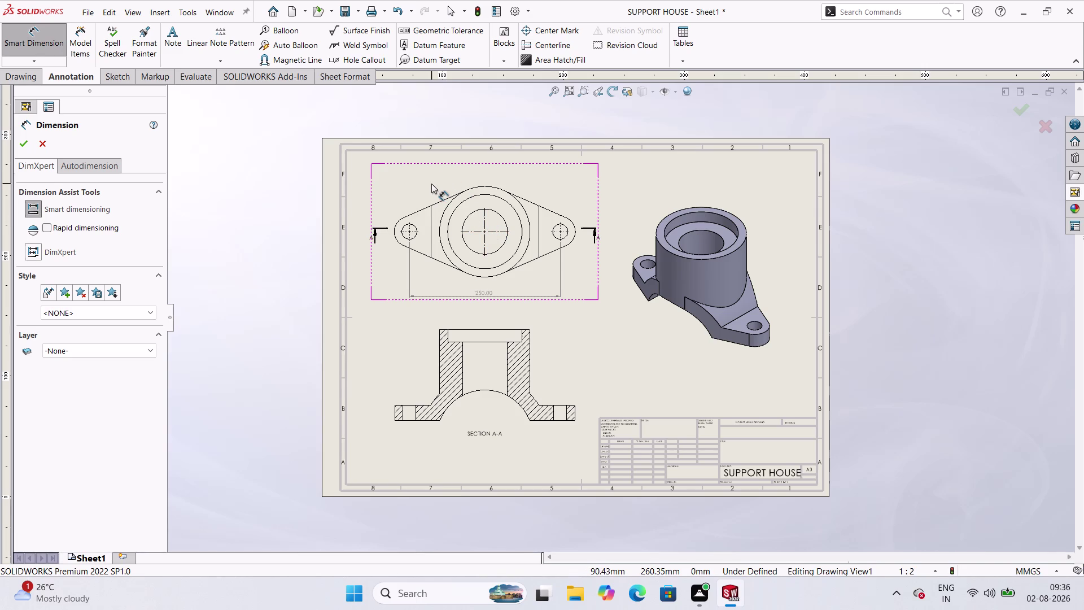
click(470, 217)
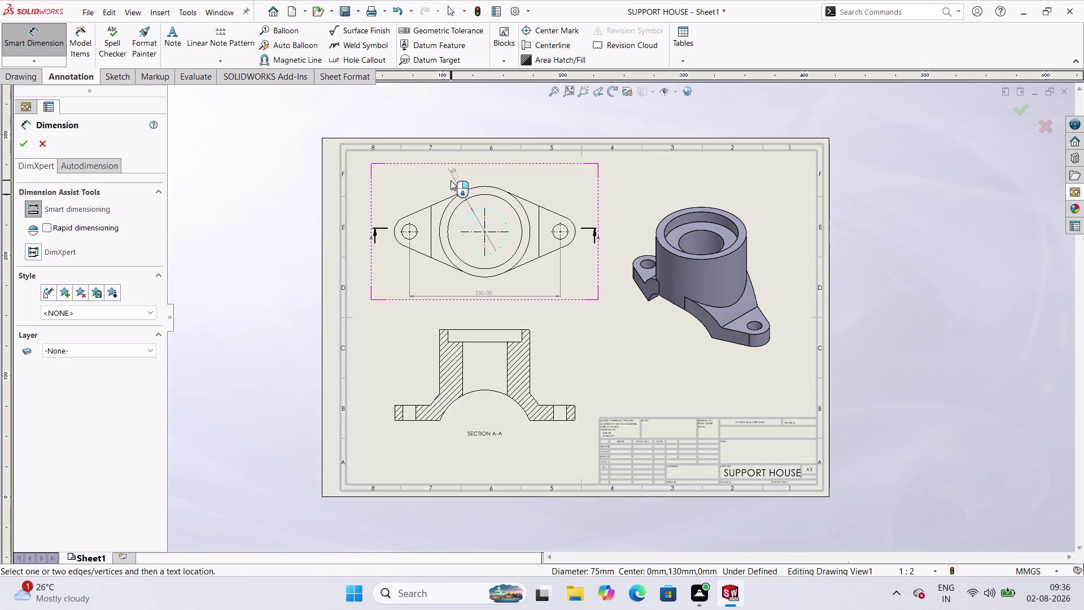
click(451, 181)
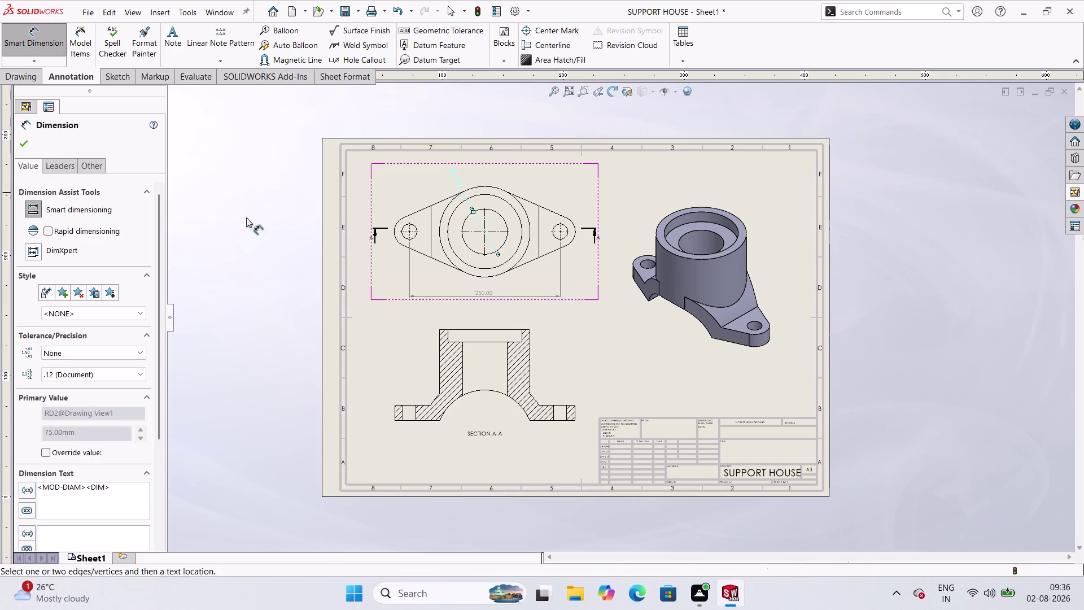
click(51, 234)
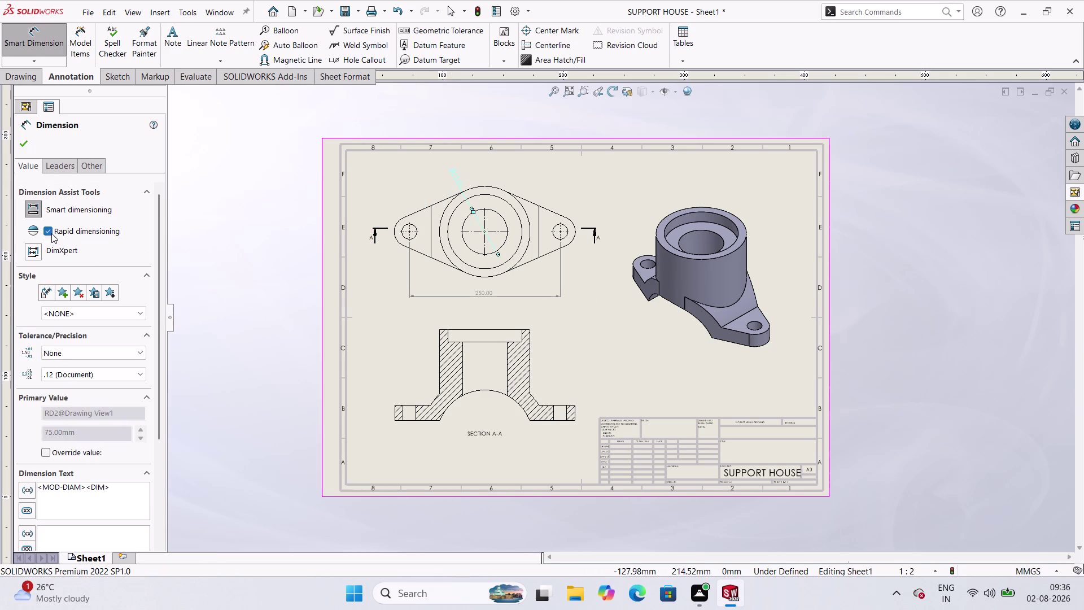
click(489, 188)
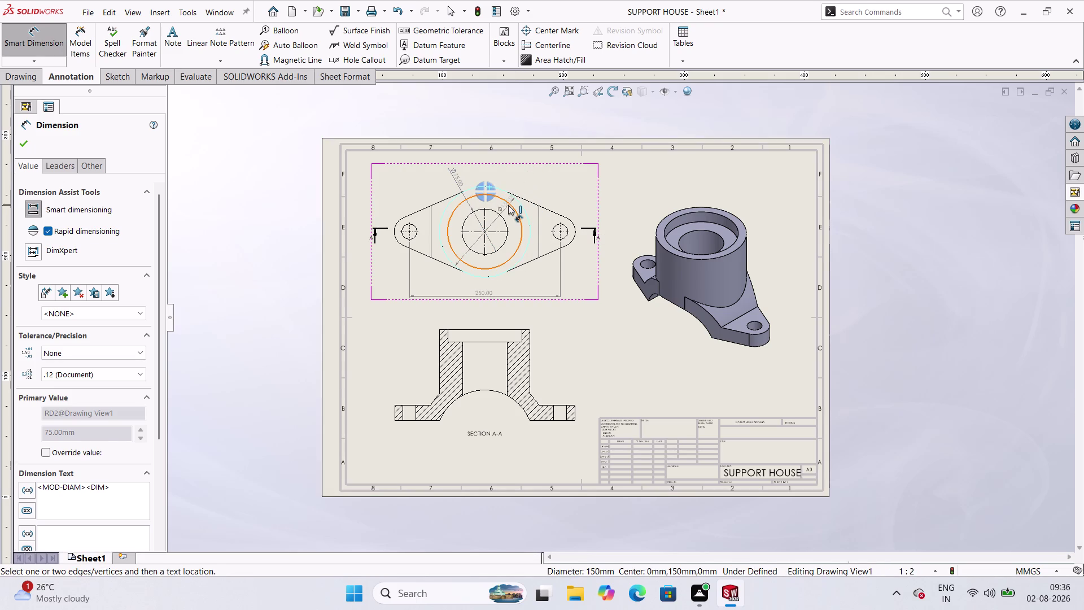
key(Escape)
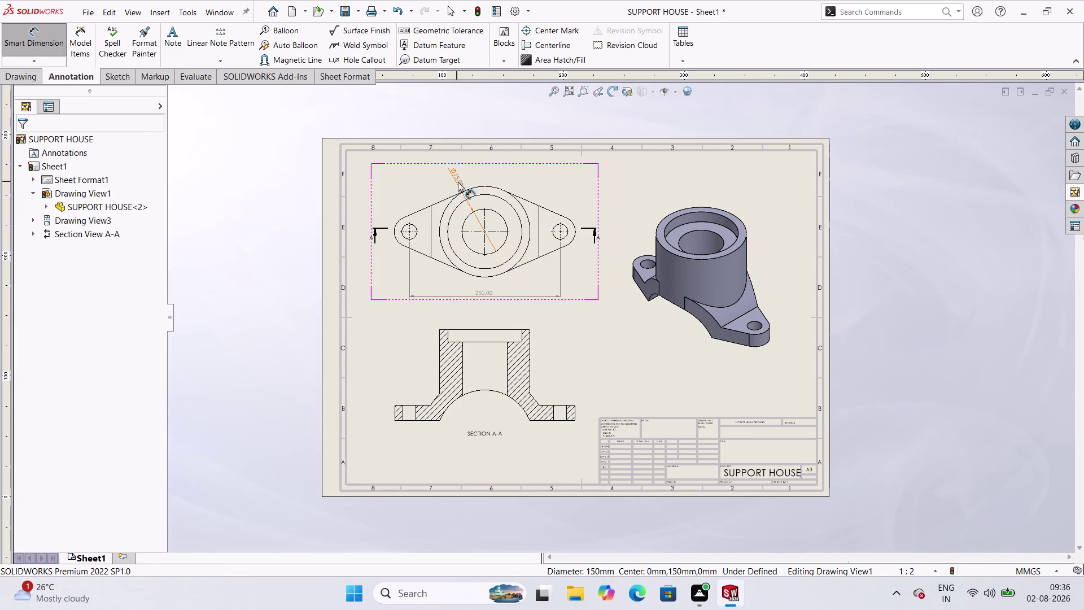
click(63, 65)
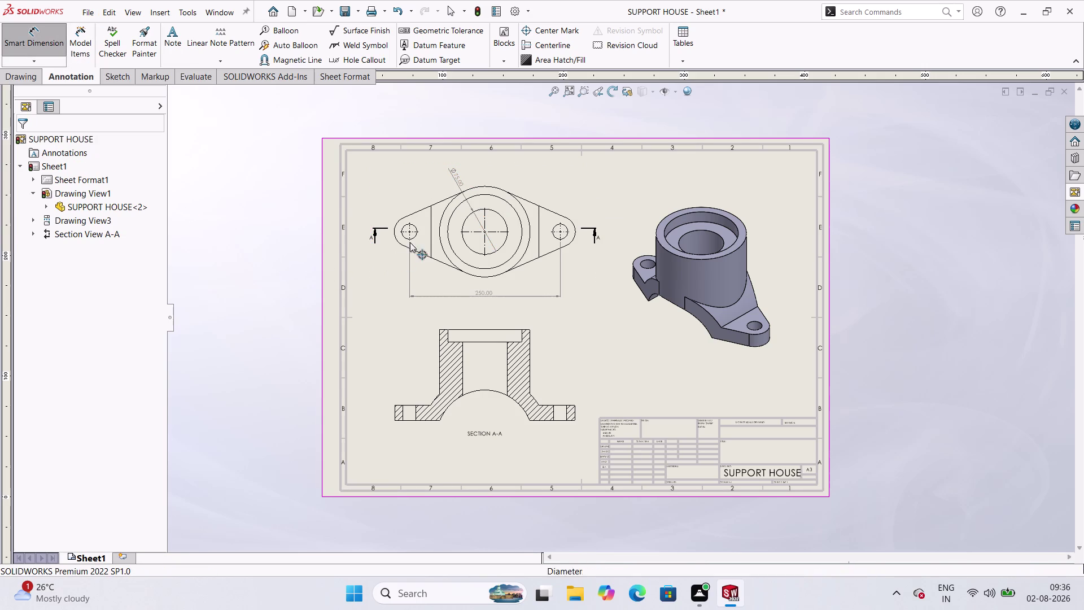
Add the ø150 diameter dimension with Rapid dimensioning turned off.
click(506, 190)
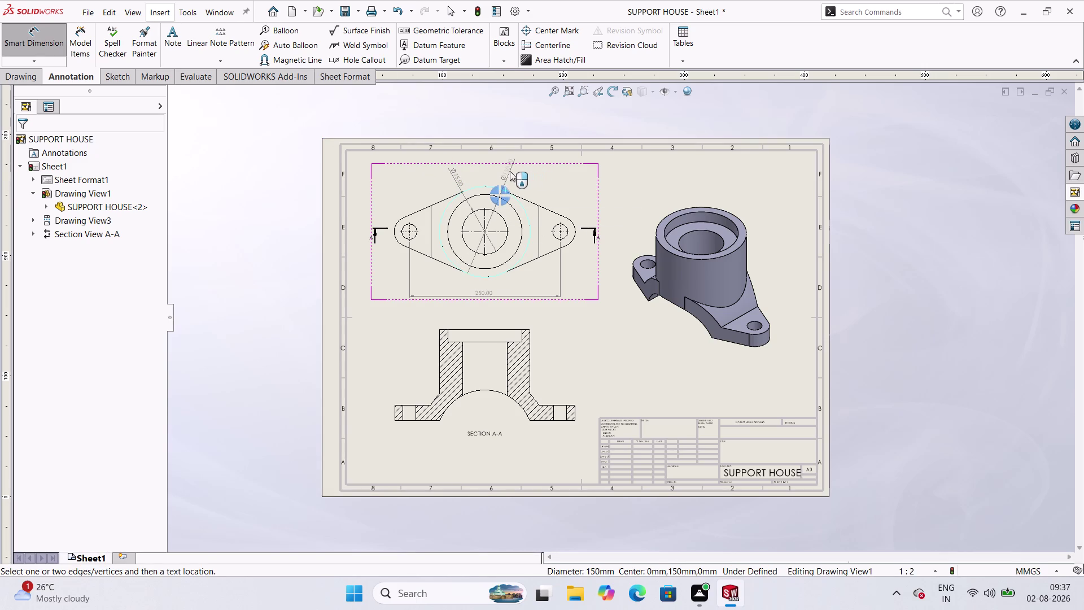
click(508, 171)
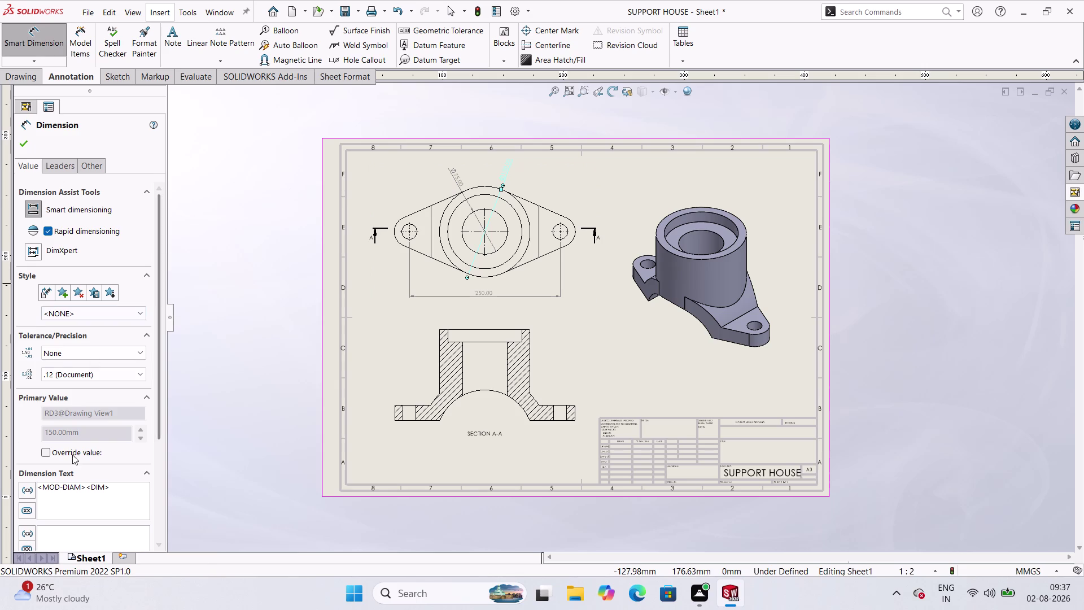
scroll(down, 3)
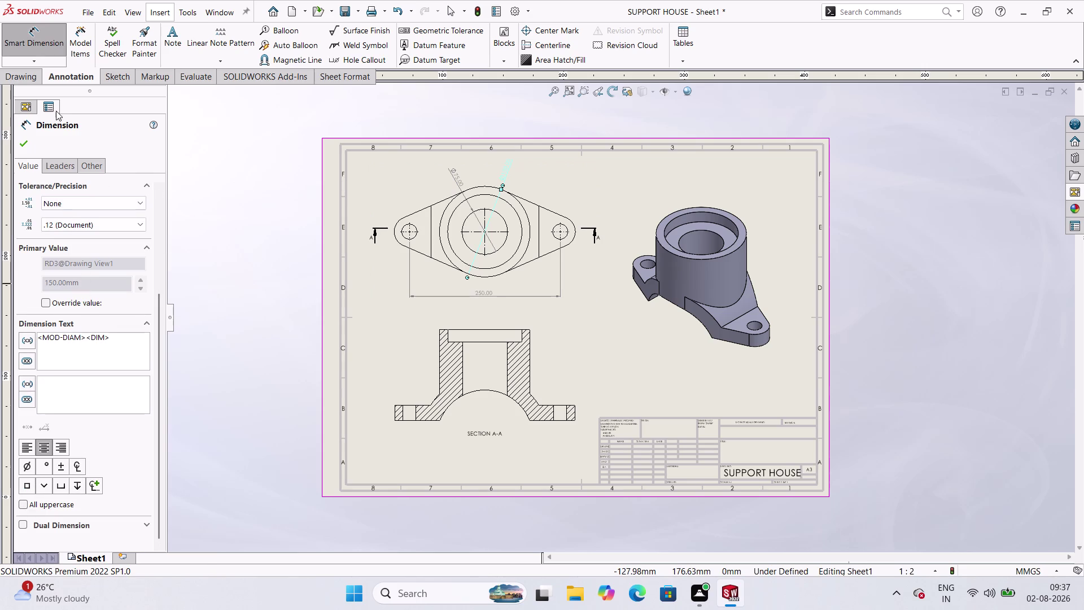
click(89, 170)
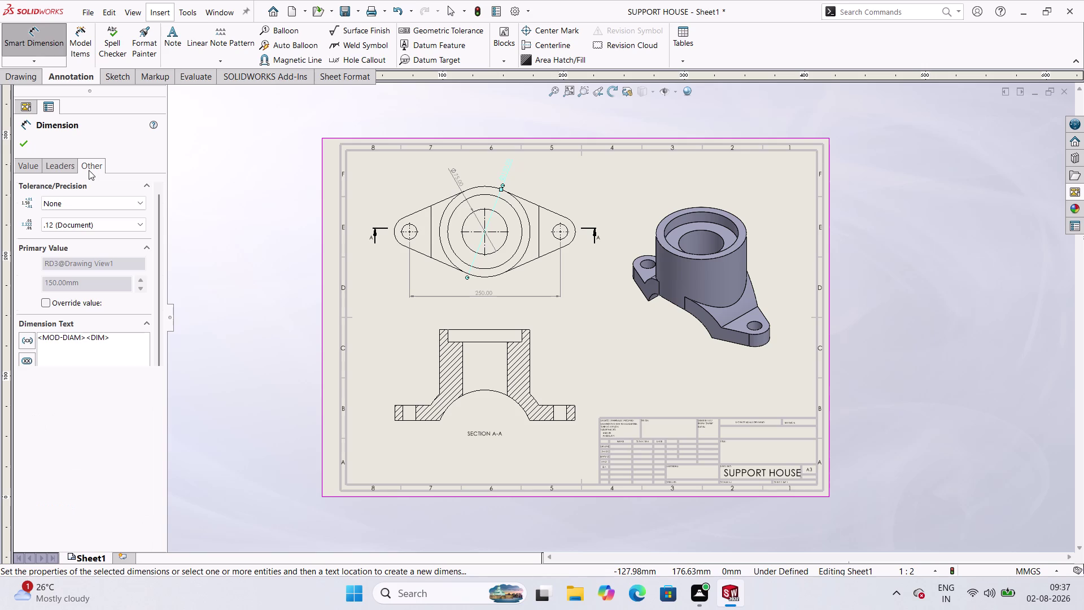
click(37, 170)
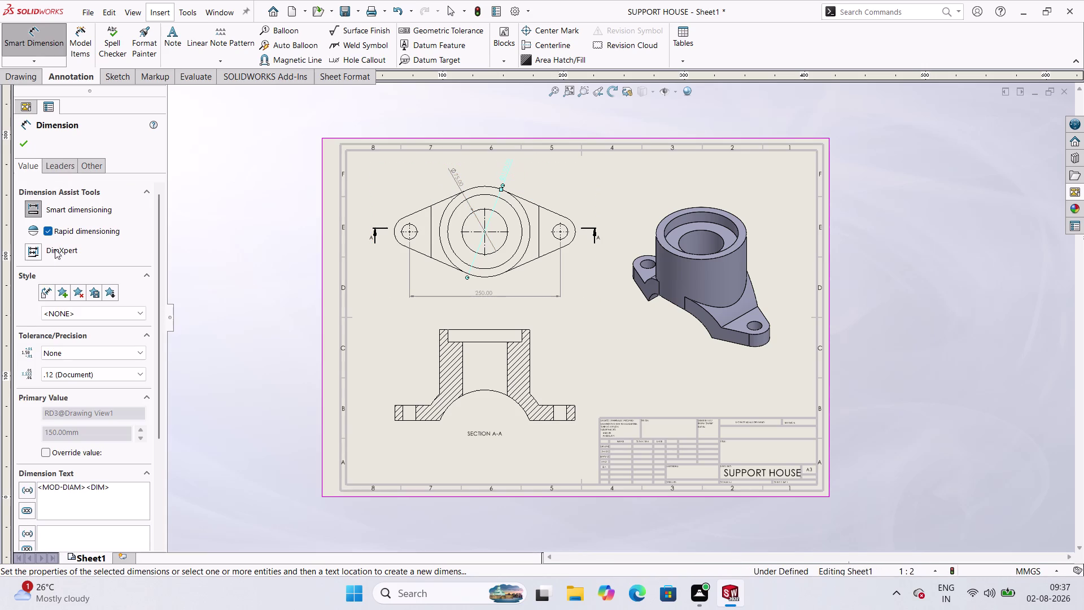
click(46, 230)
click(11, 149)
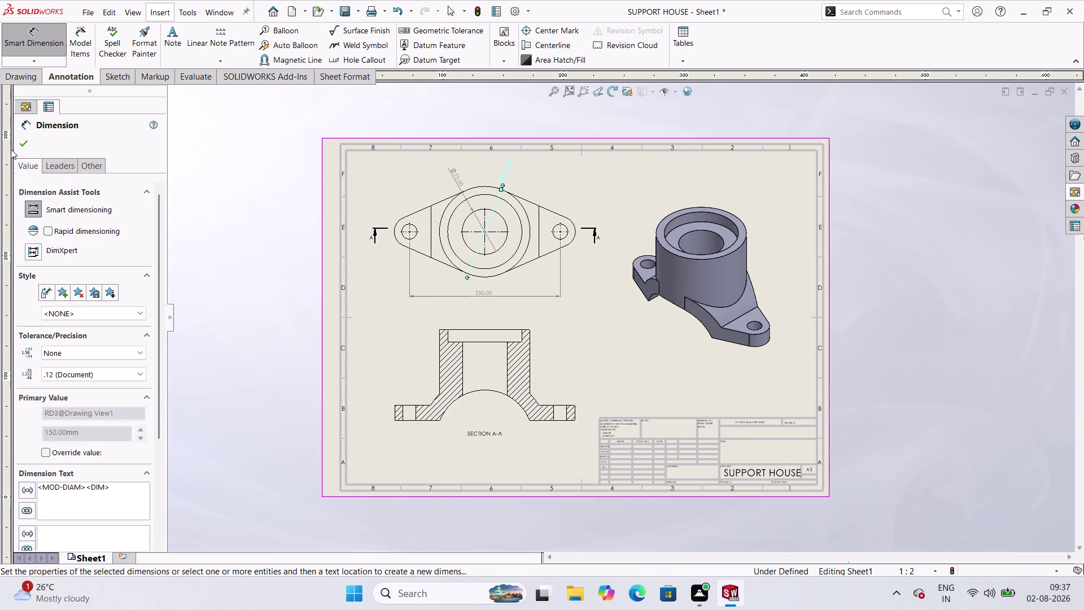
click(16, 149)
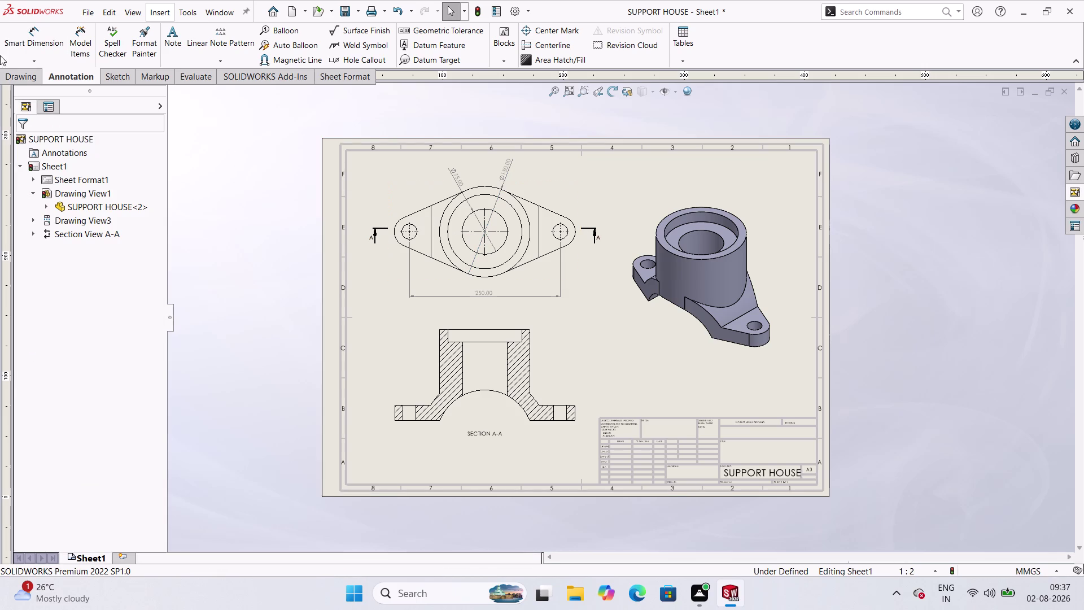
Add the ø123 diameter dimension to the top view.
click(41, 47)
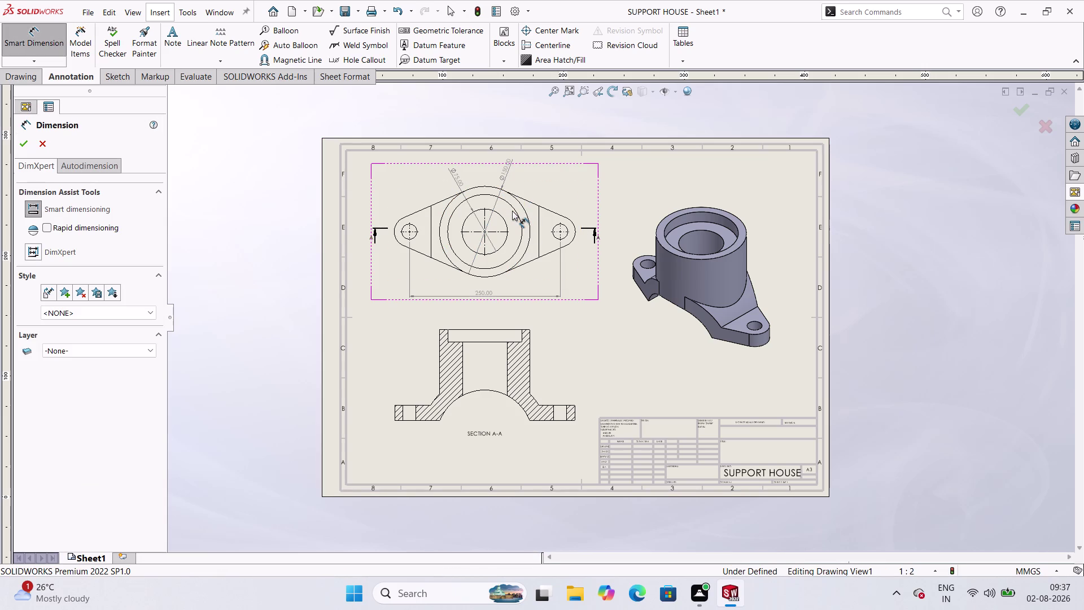
click(513, 209)
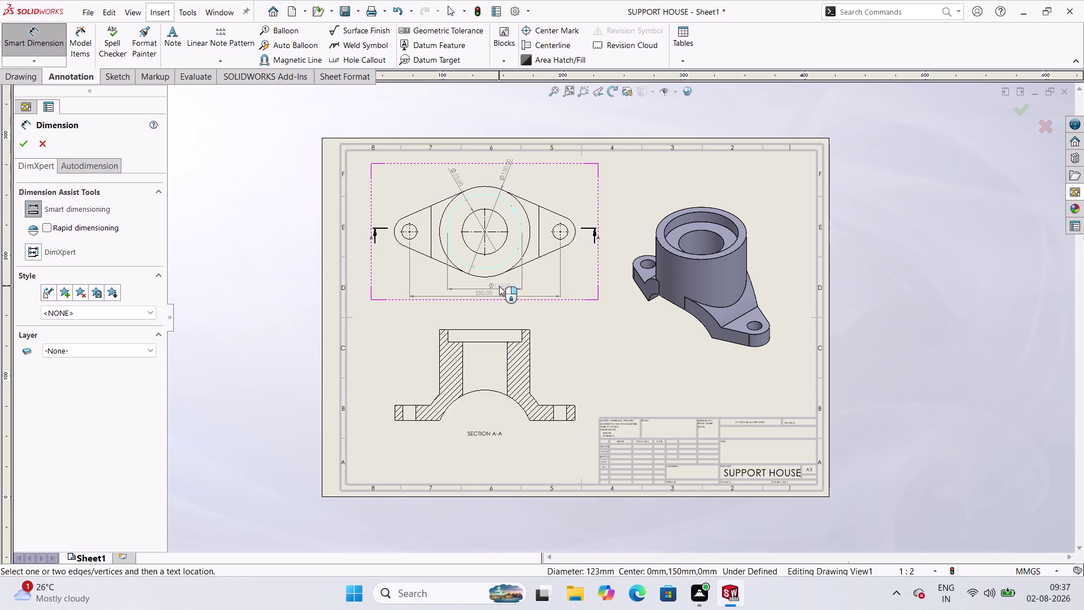
click(498, 288)
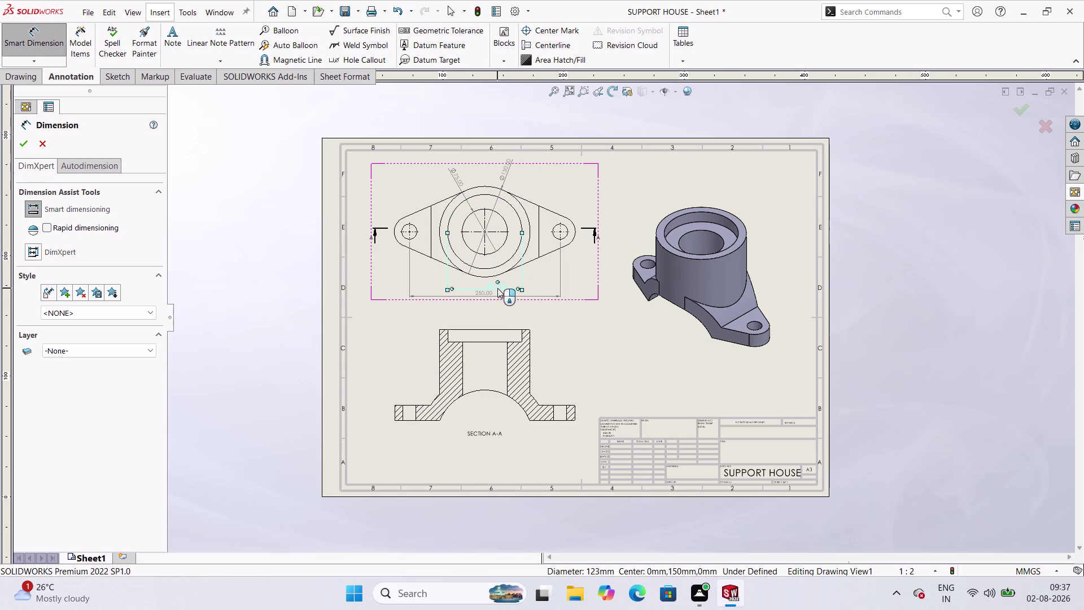
click(31, 144)
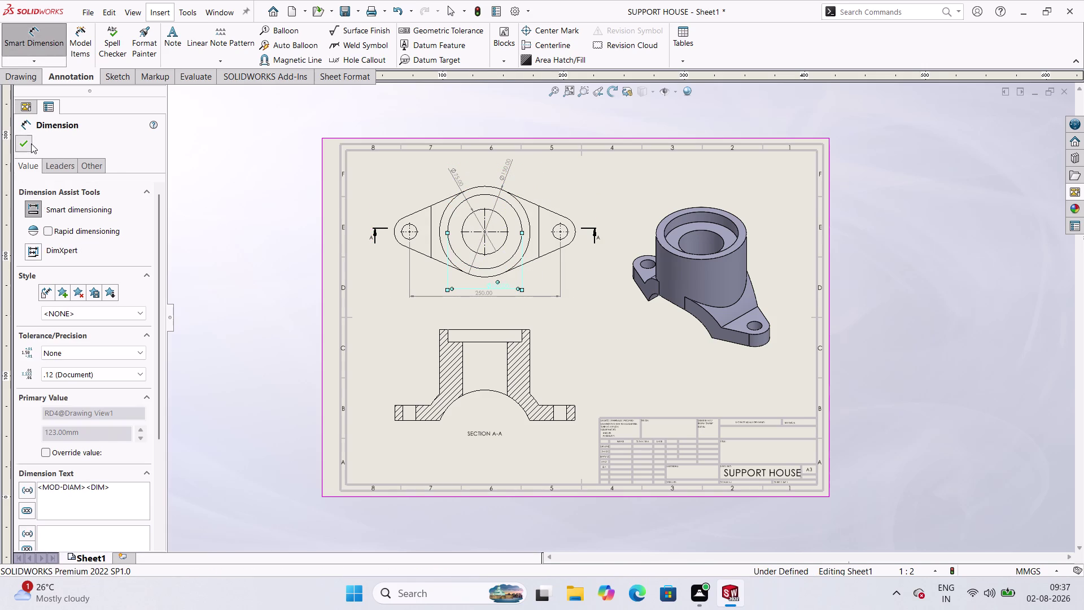
drag(539, 297, 545, 306)
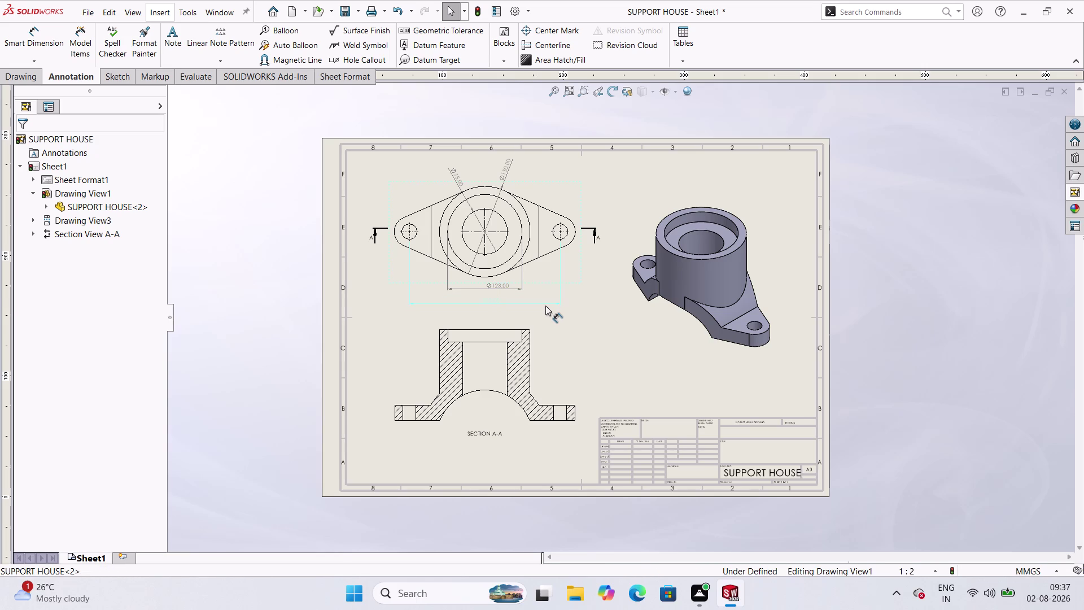
Move the 250 dimension further down, keeping the ø123 dimension above it.
drag(546, 306, 546, 305)
drag(520, 303, 528, 311)
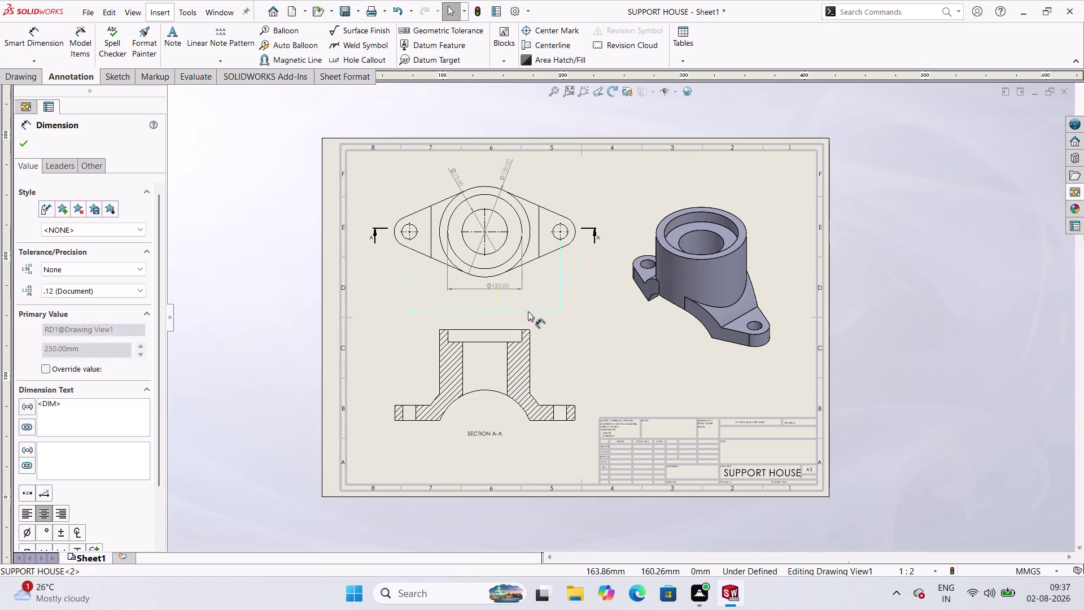
drag(528, 311, 530, 313)
drag(502, 283, 500, 286)
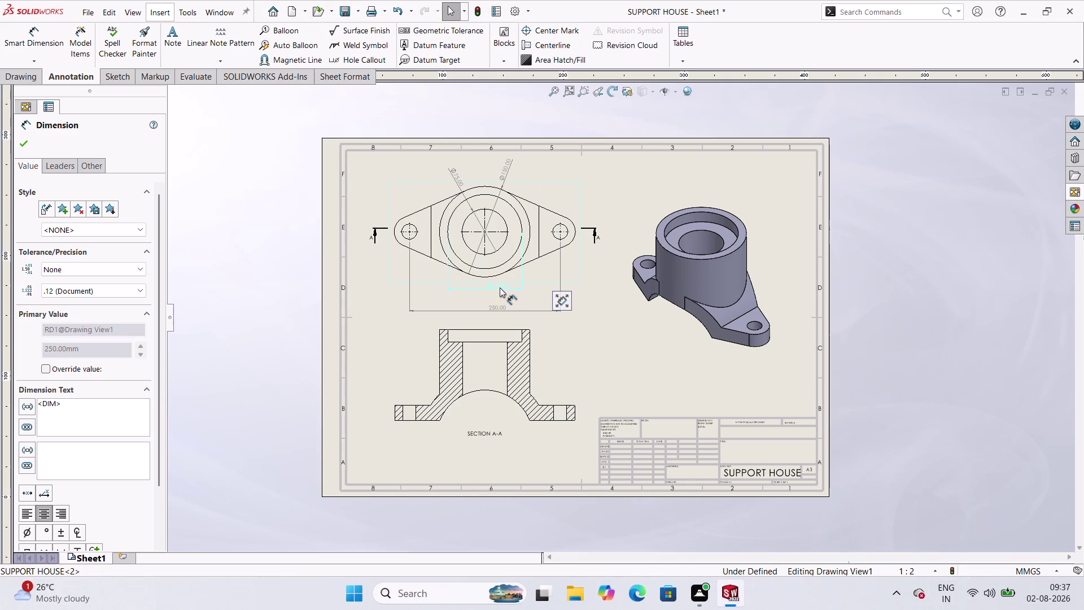
drag(500, 286, 503, 288)
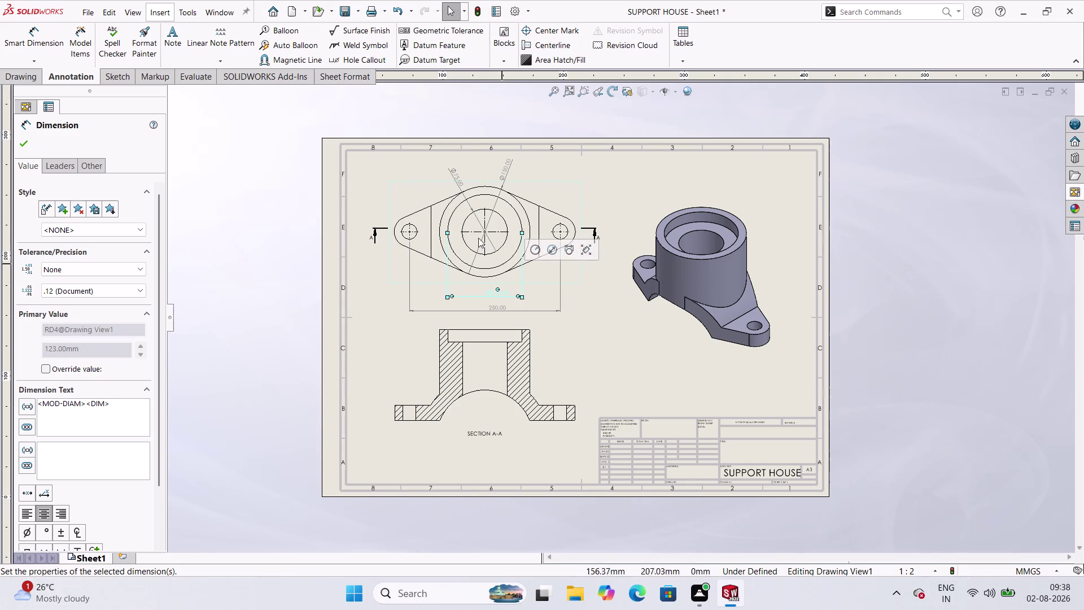
click(29, 145)
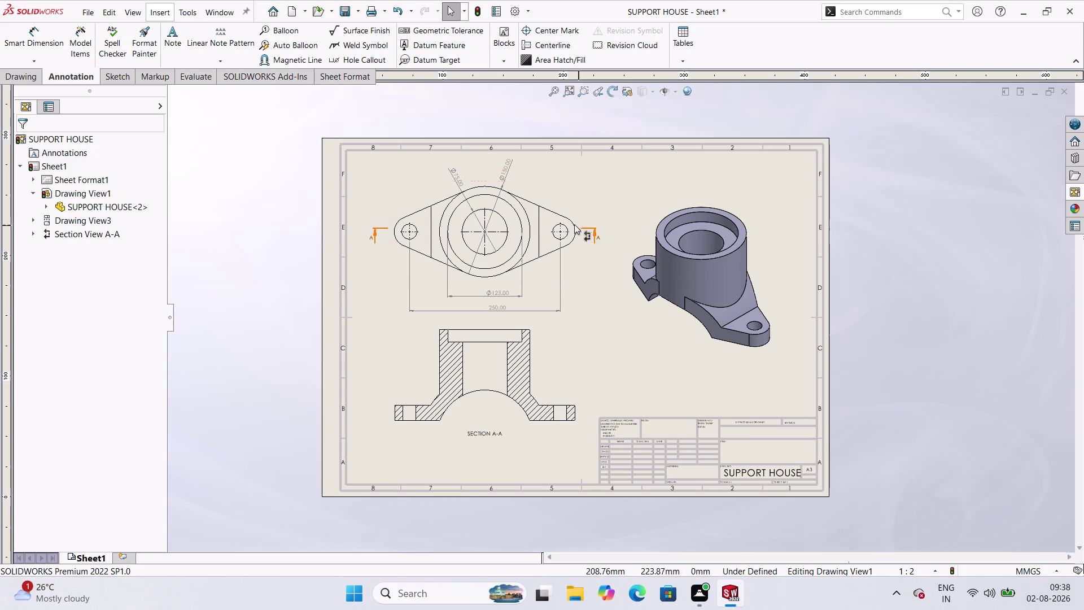
click(52, 51)
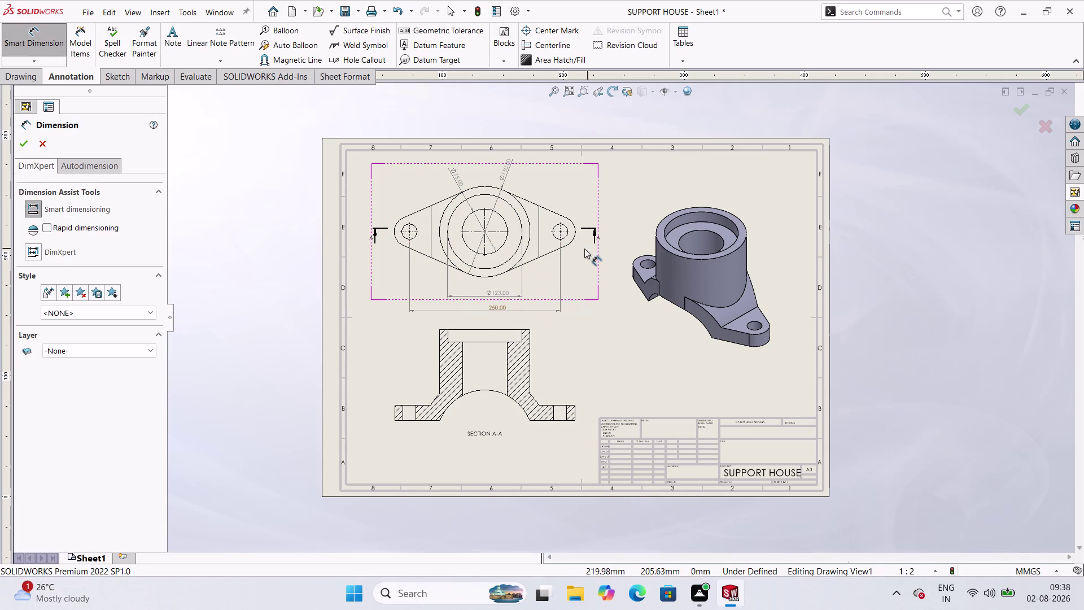
Dimension the right lug's outer arc as R25.00 and exit Smart Dimension.
click(573, 241)
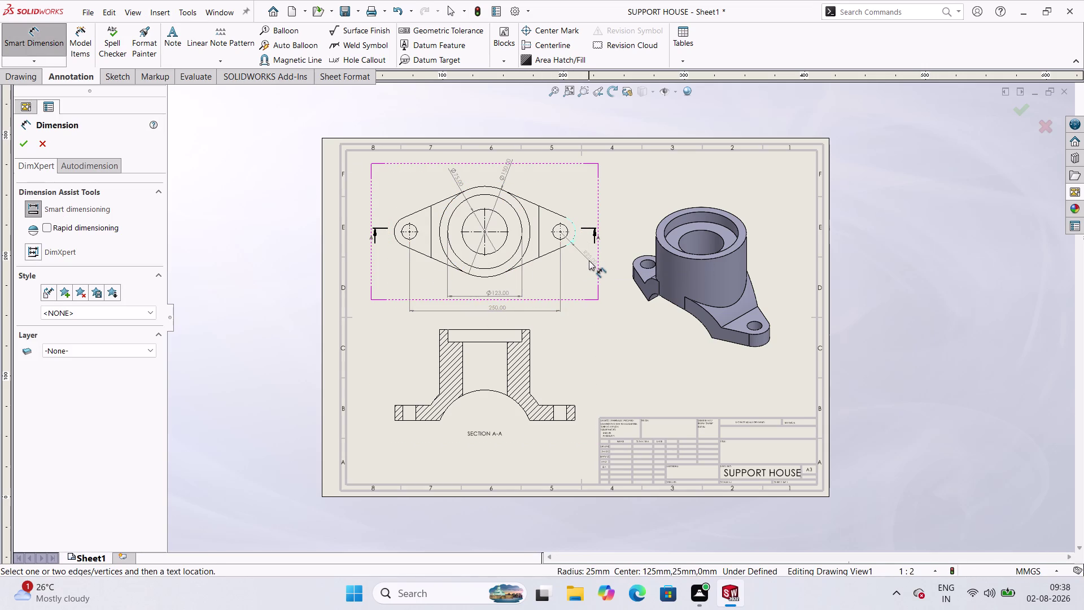
click(589, 260)
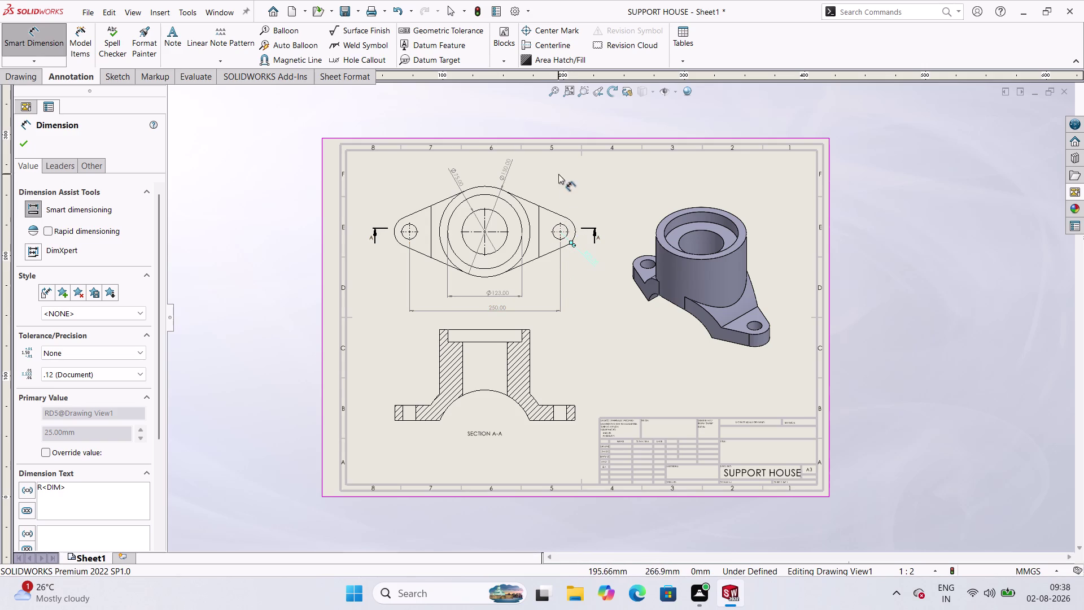
click(557, 224)
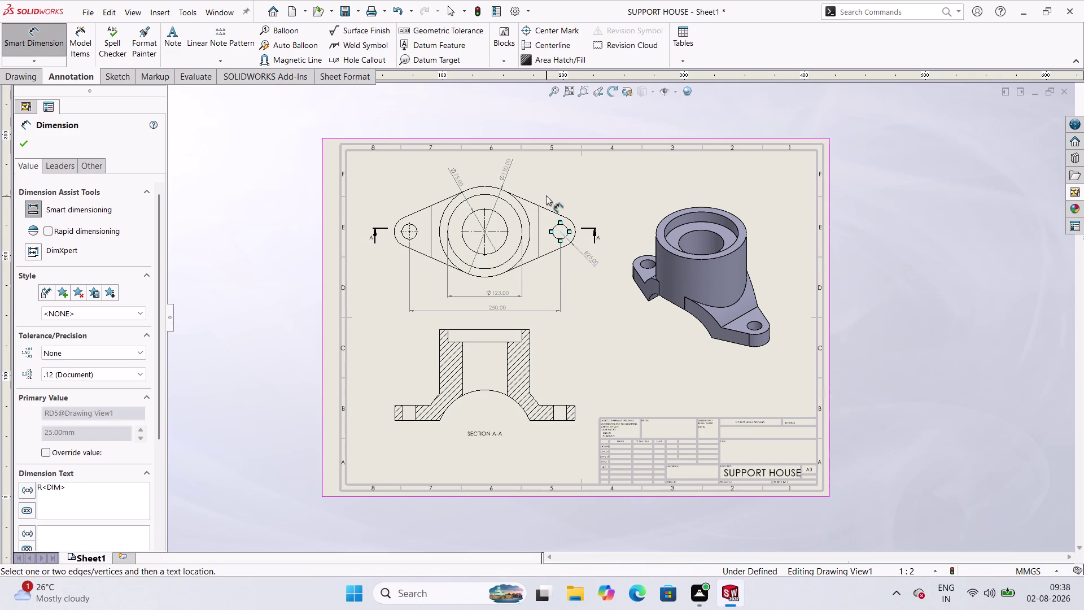
click(588, 191)
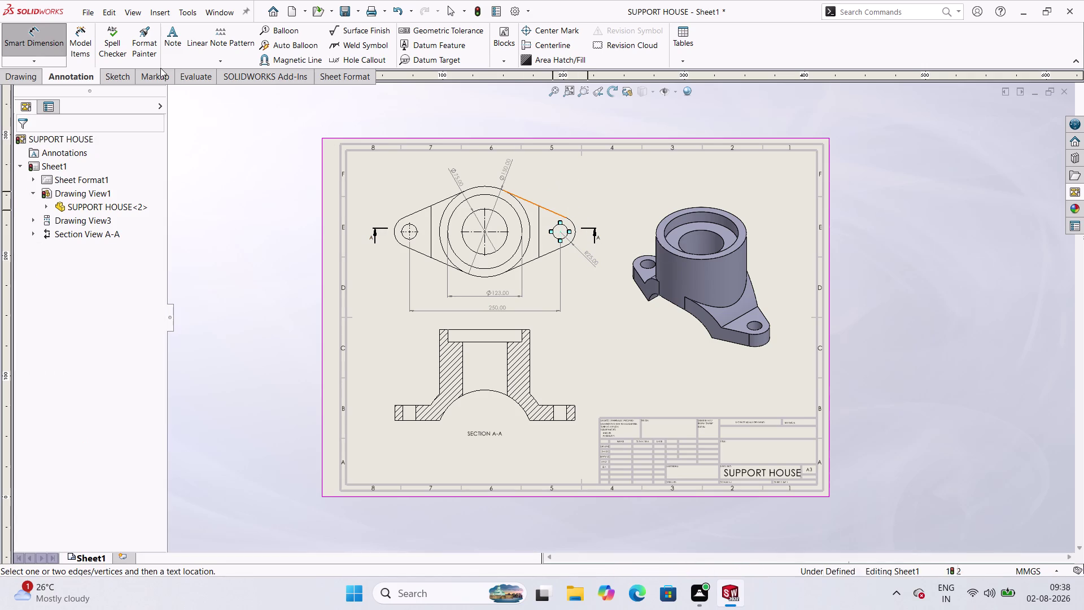
key(Escape)
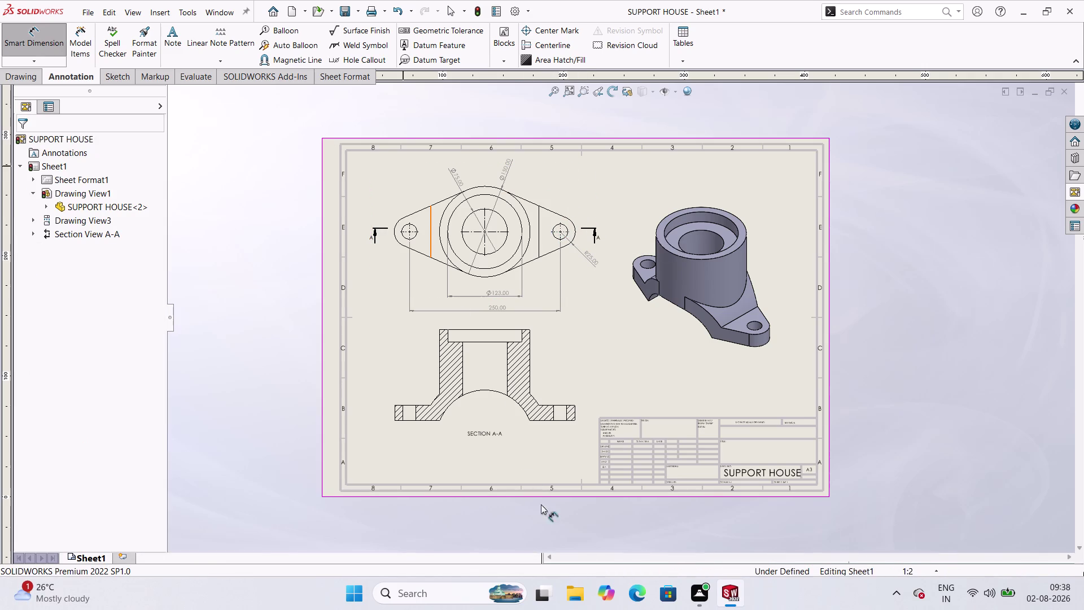
Zoom in to add a ø25.00 dimension to the right lug's hole, then zoom out.
scroll(down, 3)
scroll(down, 3)
scroll(down, 3)
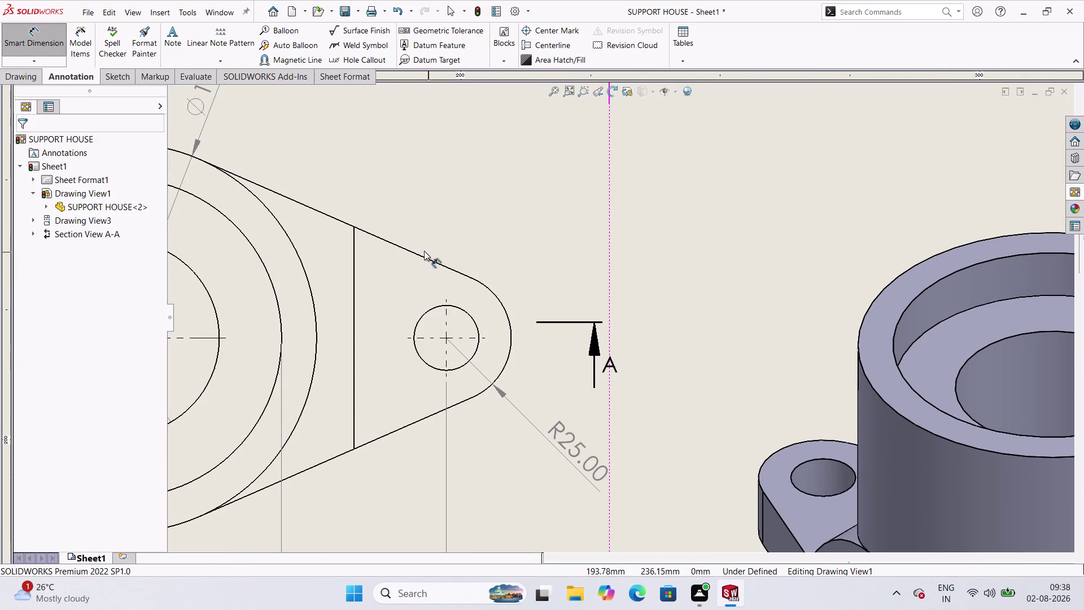
click(464, 311)
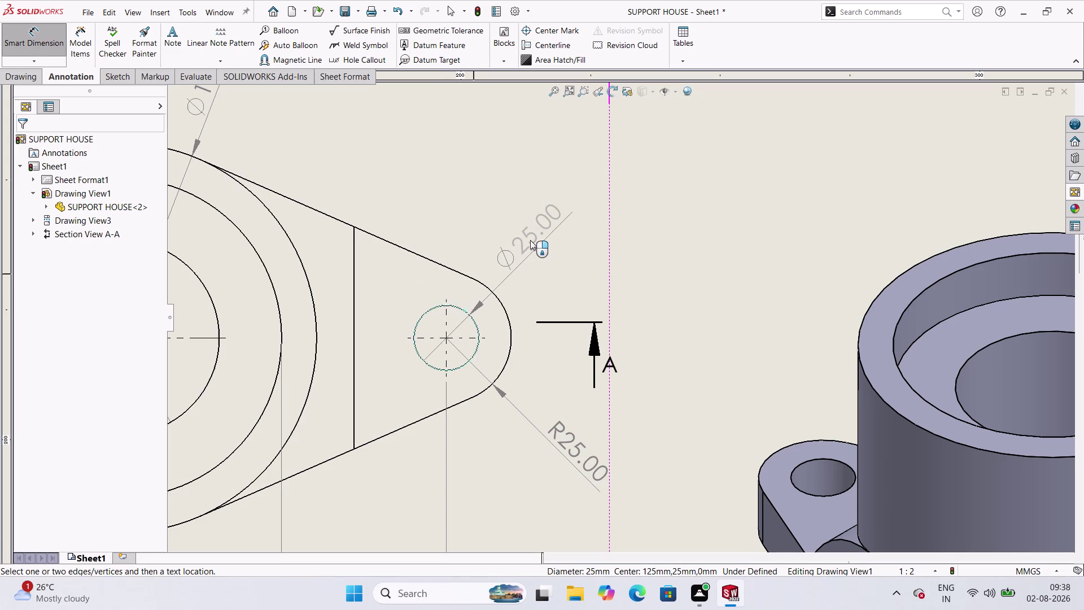
click(533, 223)
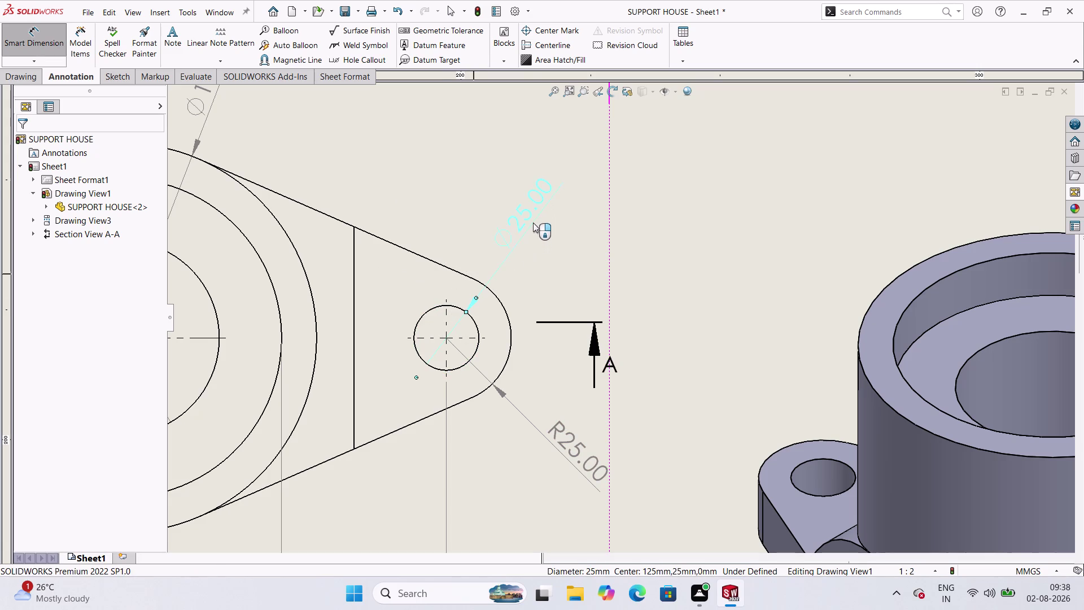
click(18, 137)
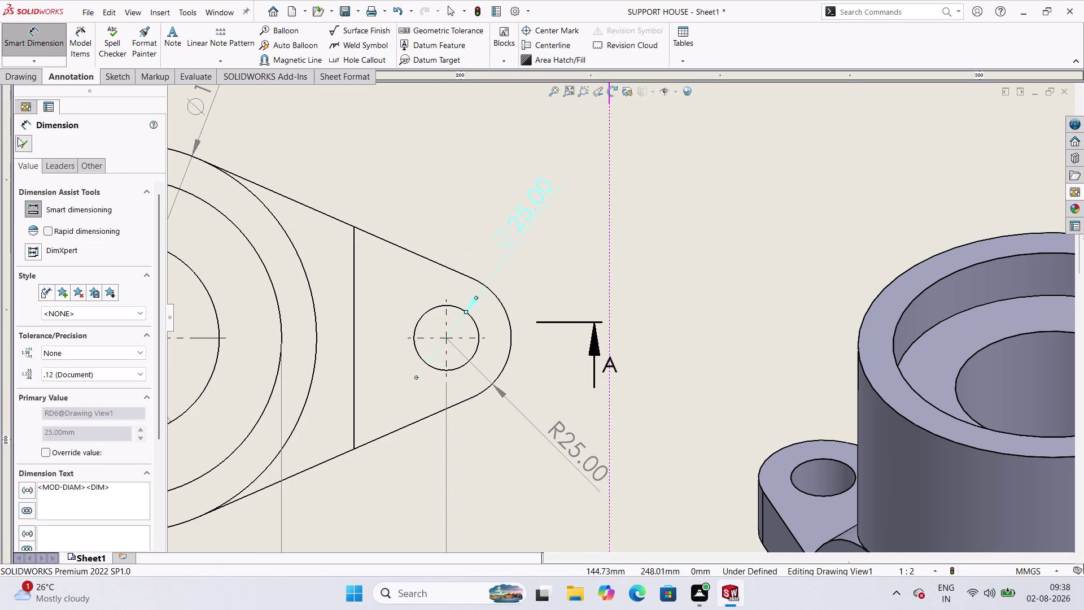
scroll(up, 3)
scroll(up, 3)
scroll(up, 3)
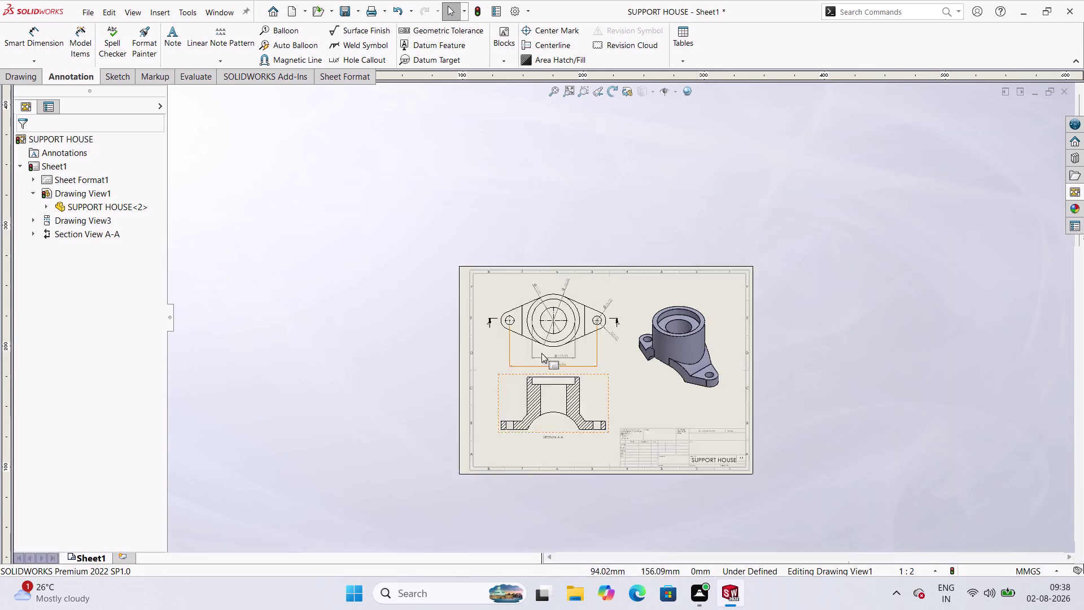
scroll(down, 3)
scroll(up, 3)
scroll(down, 3)
scroll(down, 3)
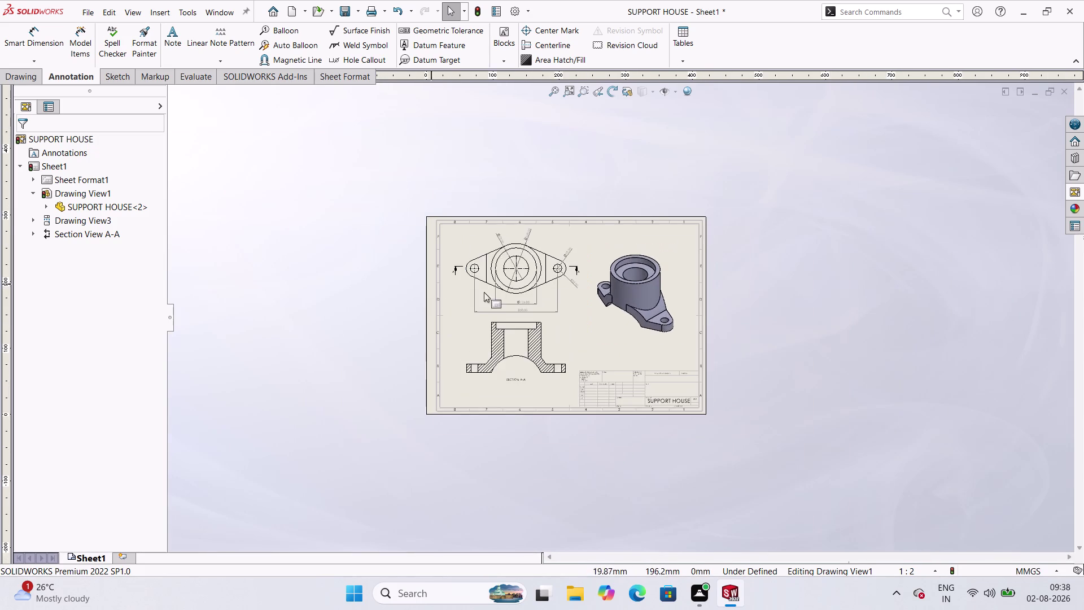
scroll(down, 3)
scroll(up, 3)
scroll(down, 3)
scroll(down, 3)
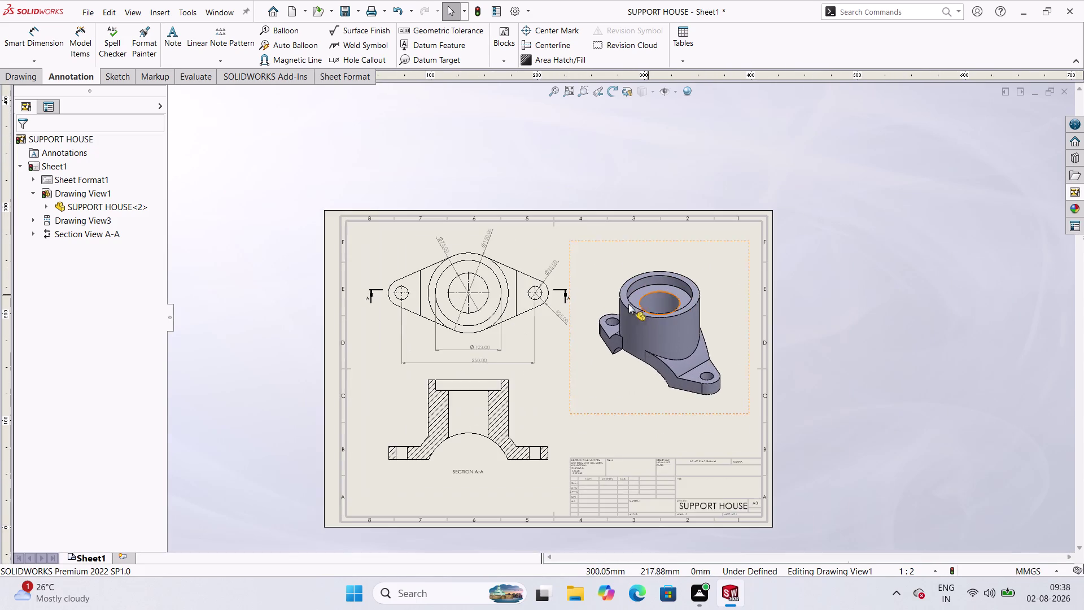
scroll(up, 3)
scroll(down, 3)
scroll(down, 3)
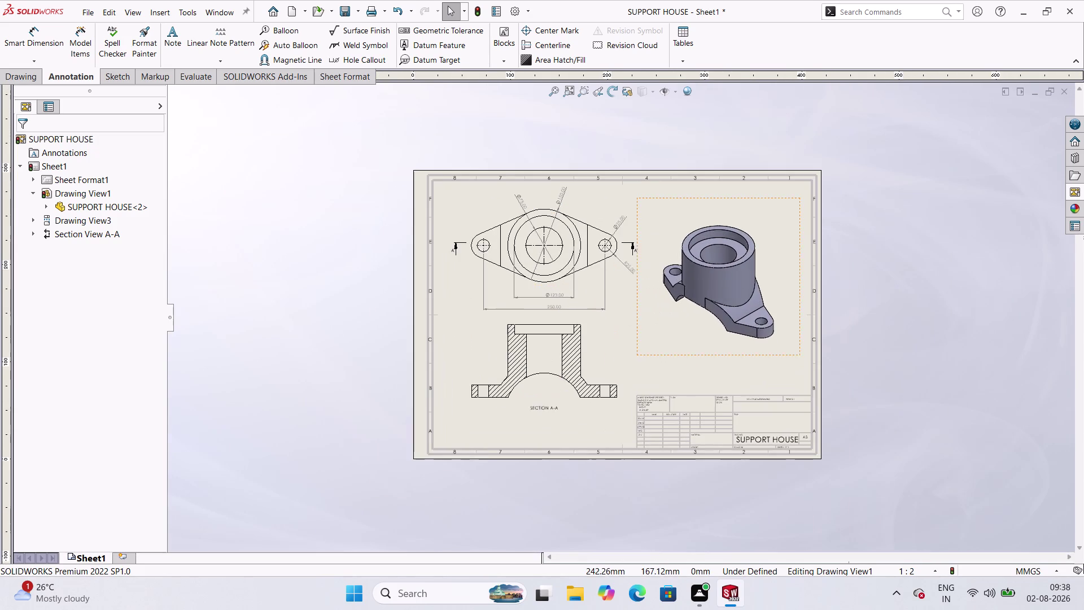
scroll(down, 3)
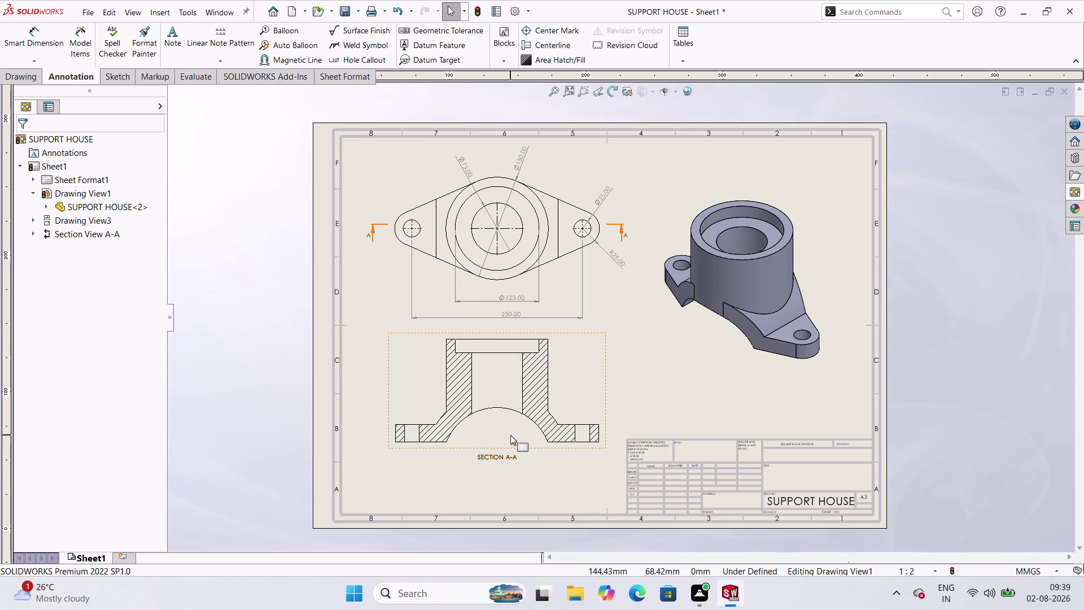
Add the R105 radius dimension to the large arc in Section A-A.
click(553, 420)
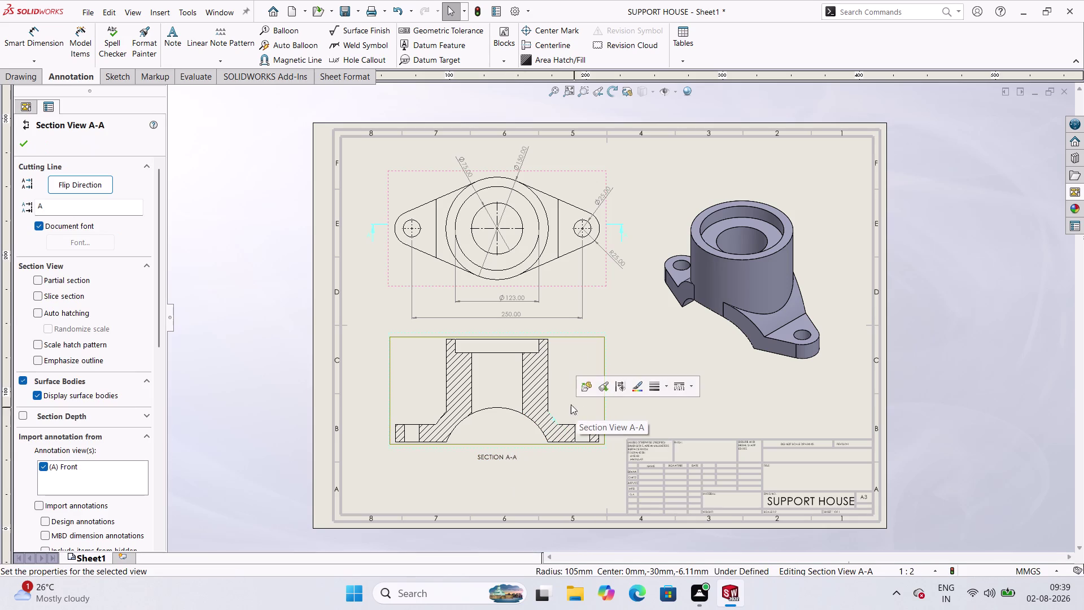
click(39, 34)
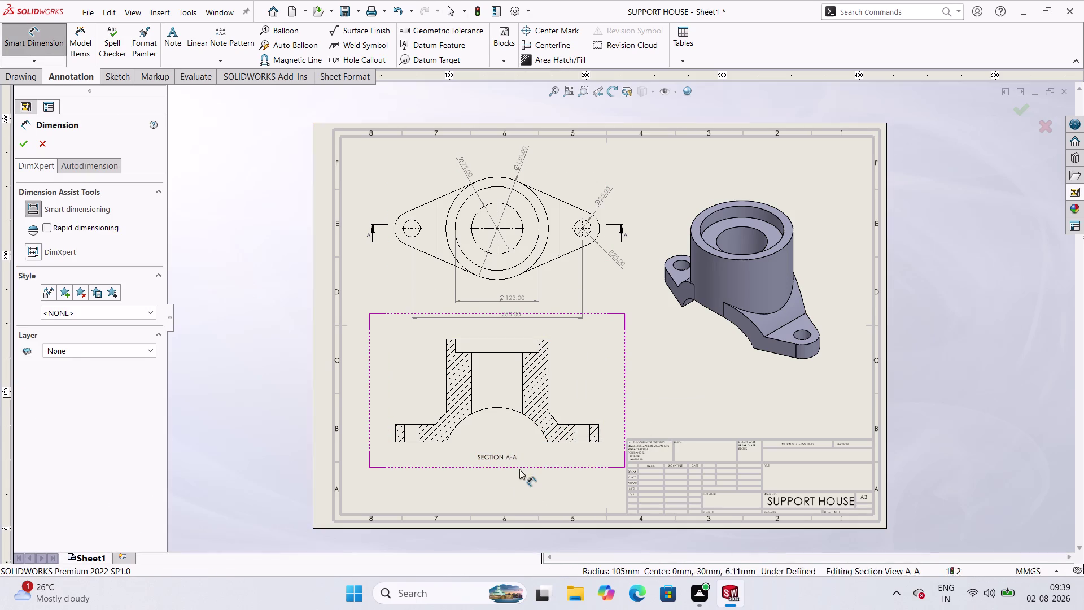
click(553, 415)
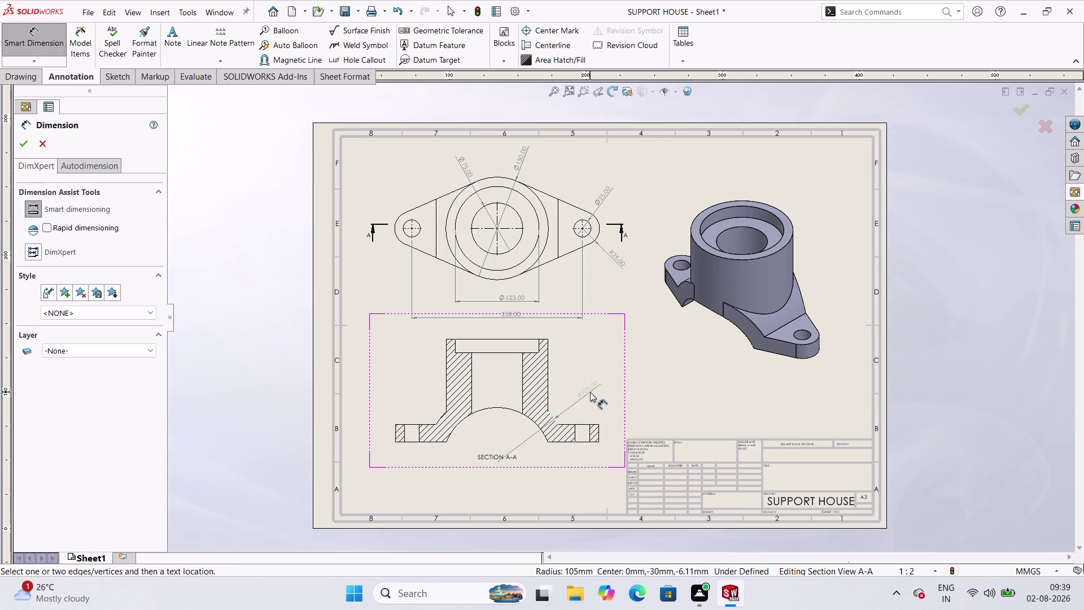
click(590, 392)
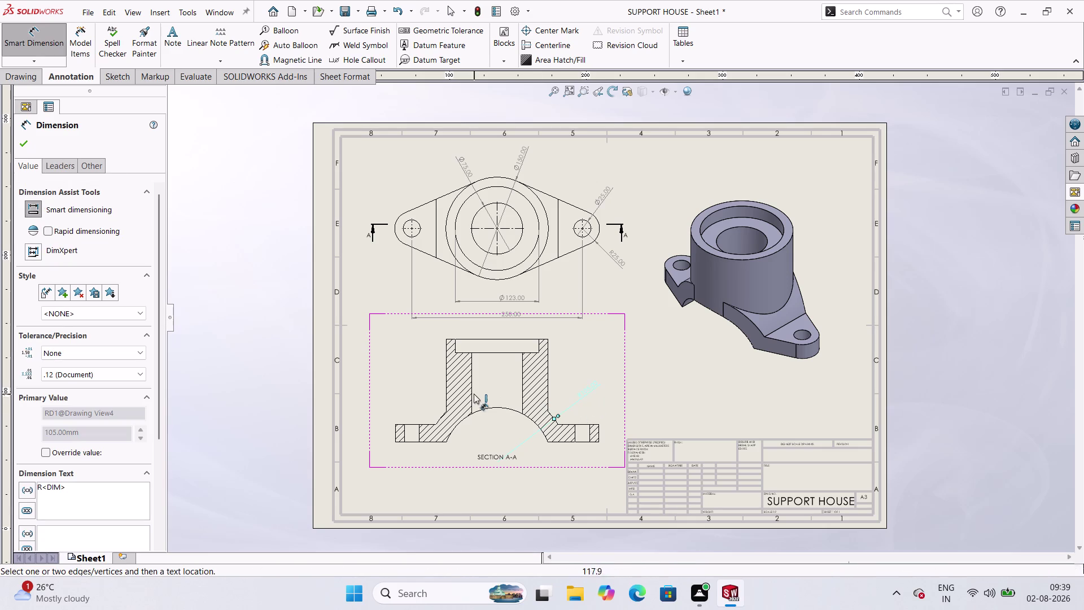
click(538, 347)
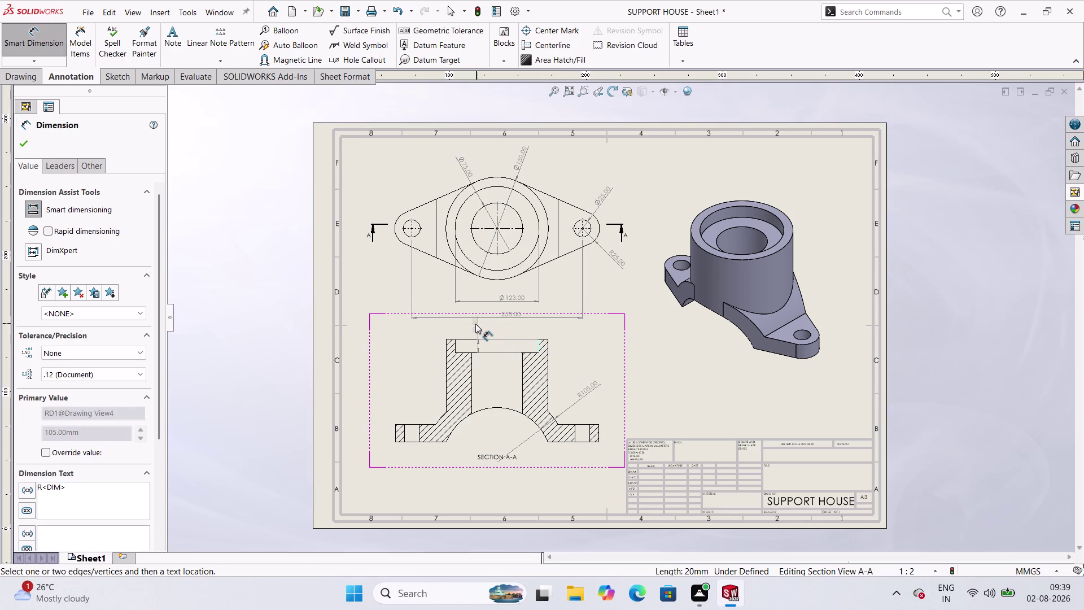
key(Escape)
Dimension the top recess depth in Section A-A as 20 mm.
click(510, 353)
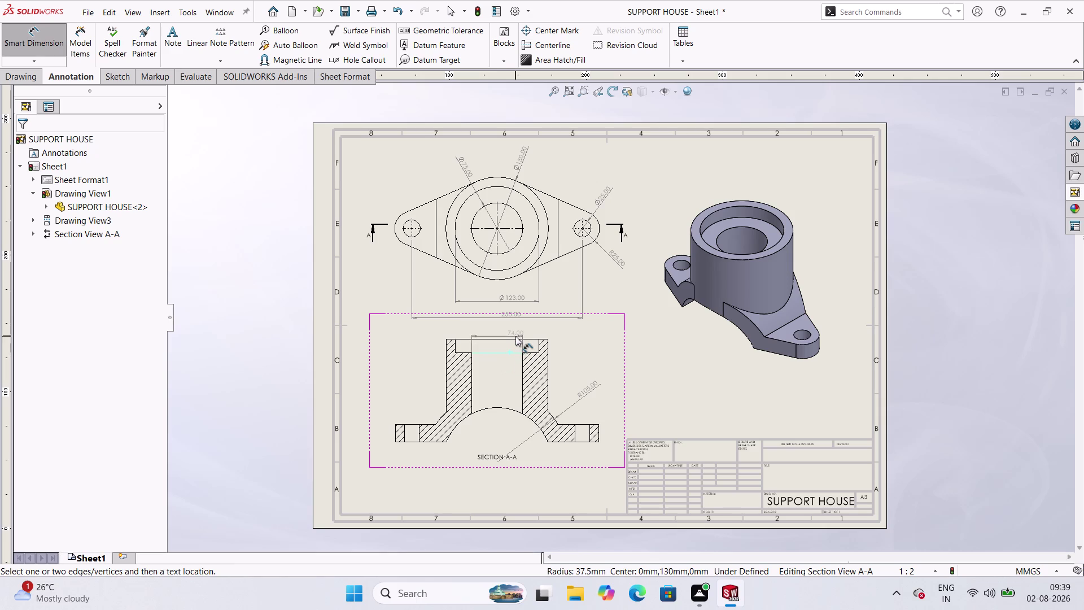
click(511, 338)
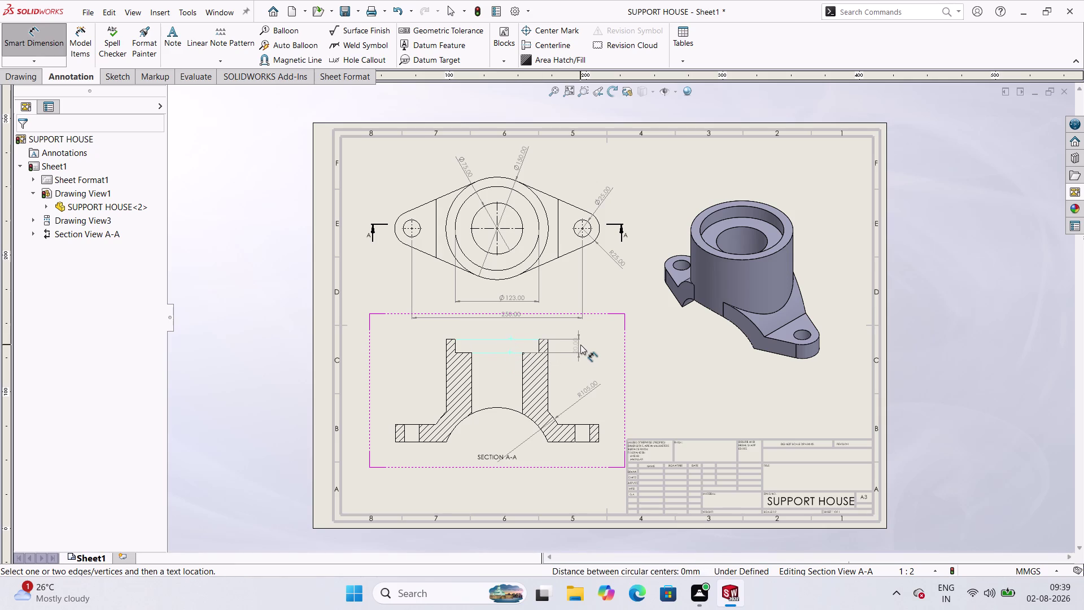
click(581, 344)
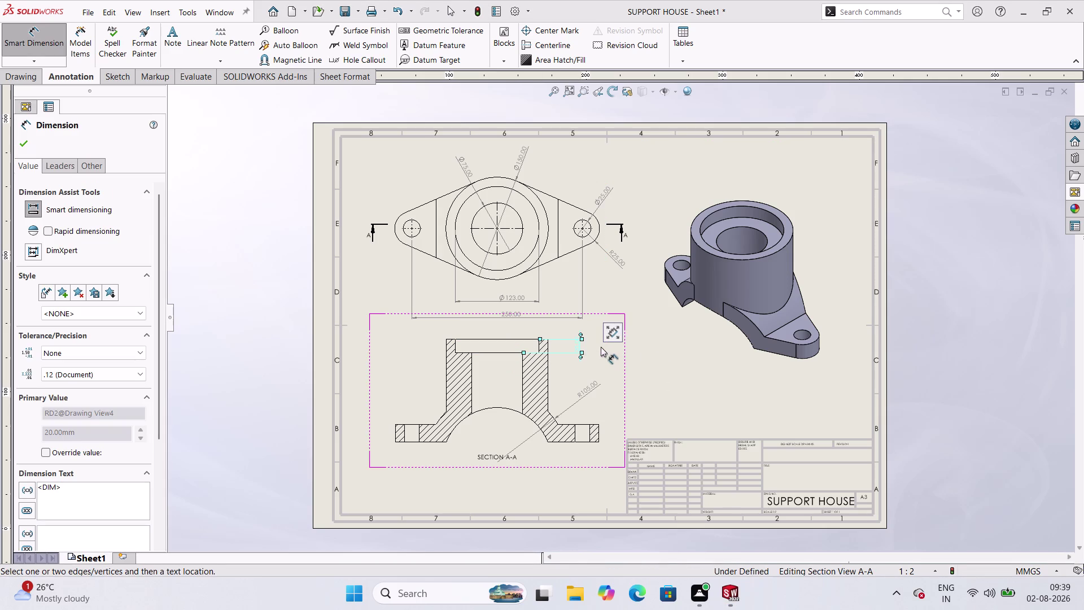
click(636, 373)
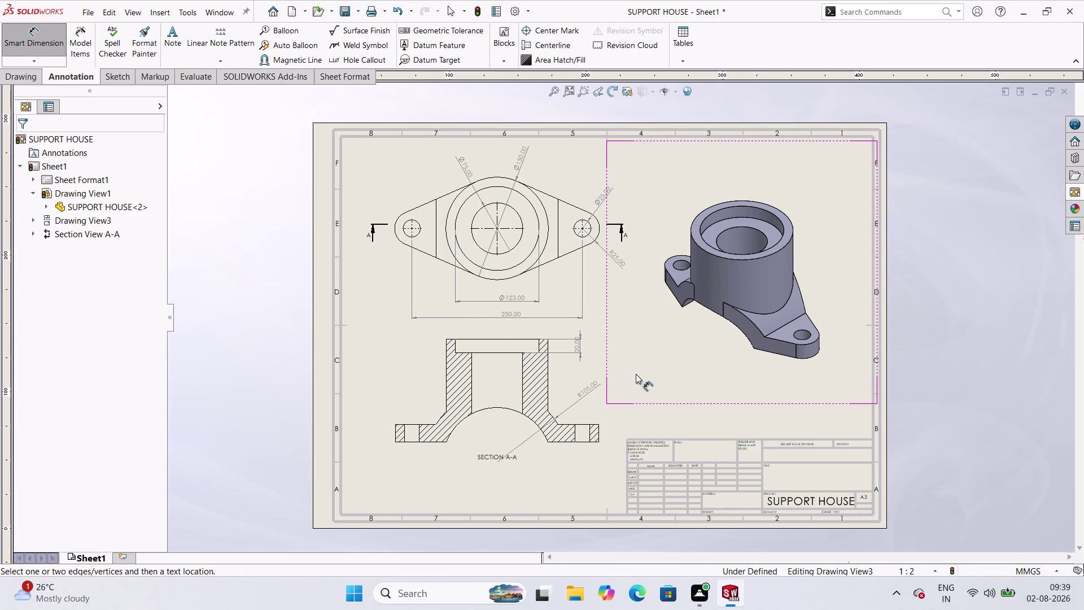
Cancel an unwanted diagonal dimension and restart Smart Dimension.
click(523, 341)
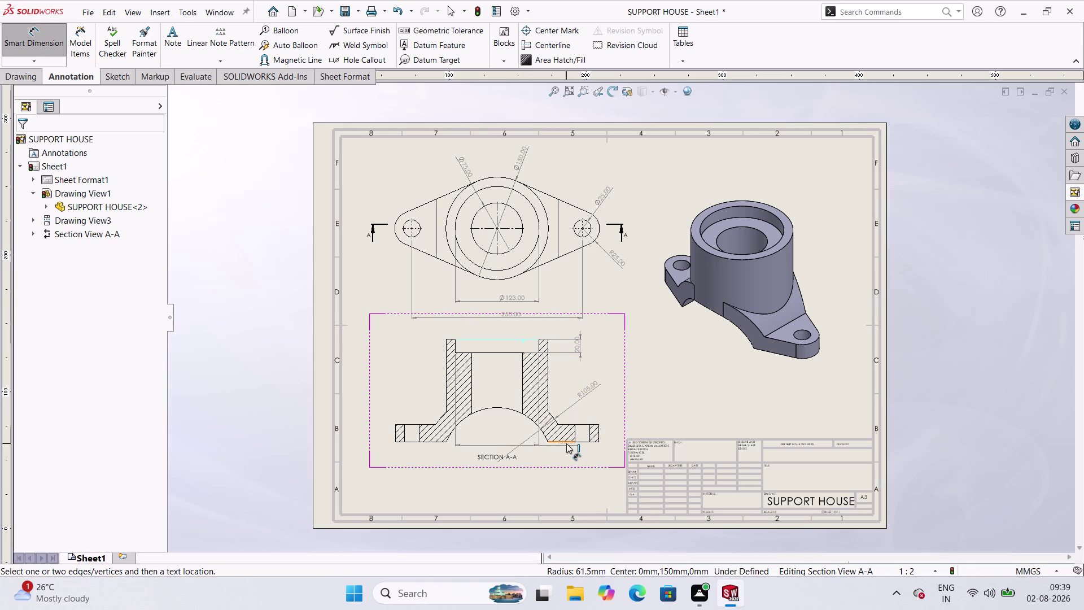
click(570, 438)
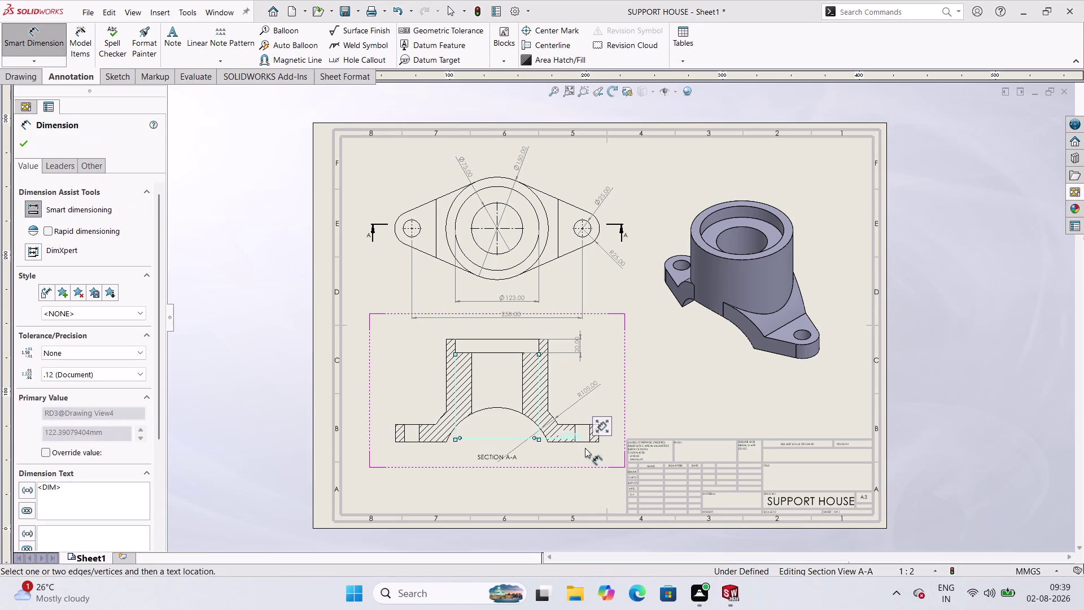
key(Escape)
key(ctrl+z)
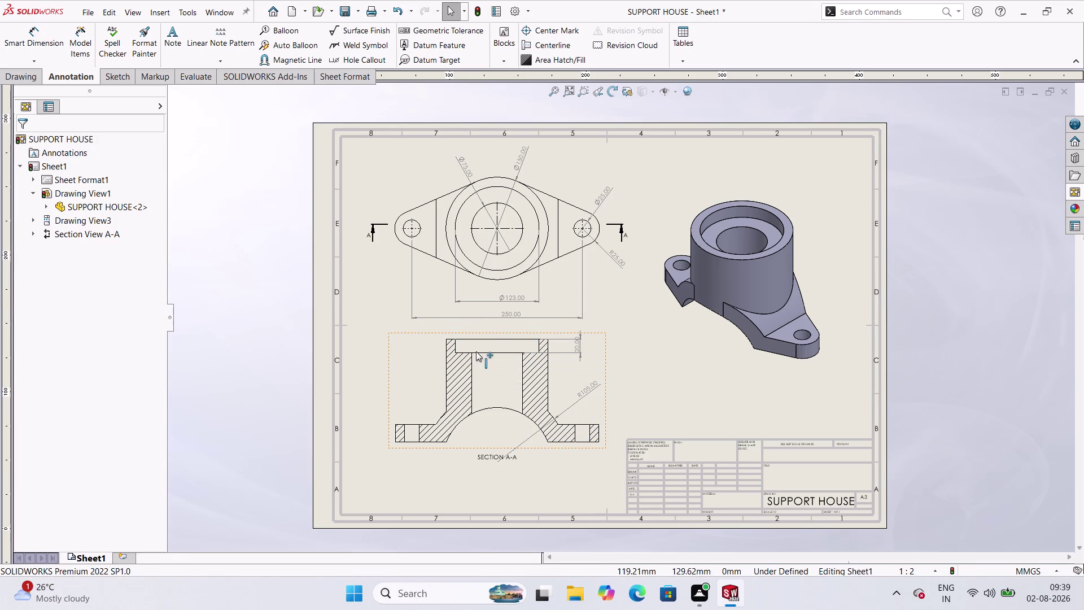
click(510, 340)
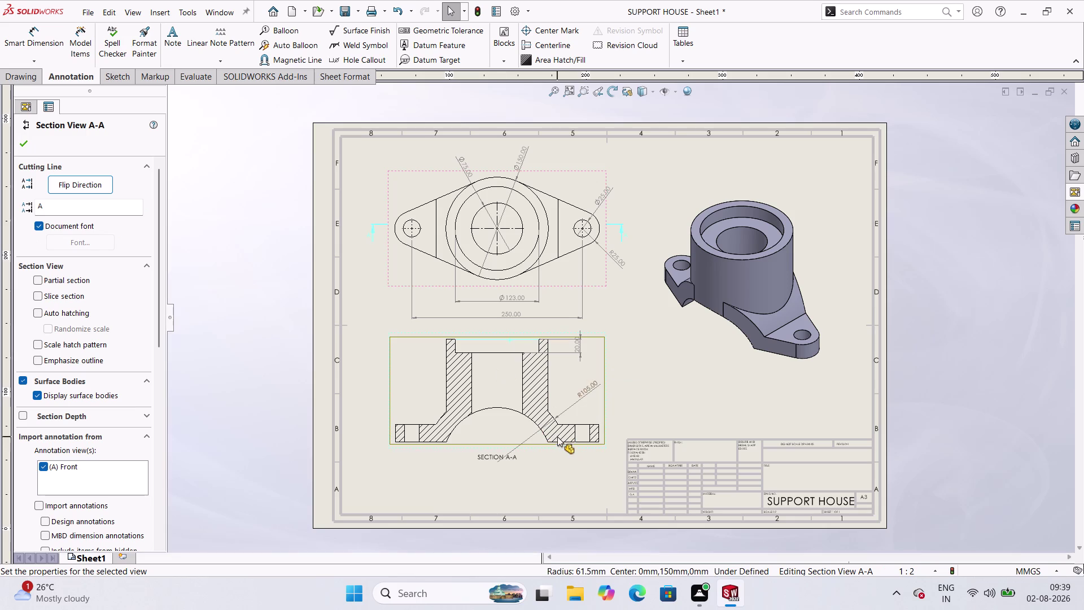
key(Escape)
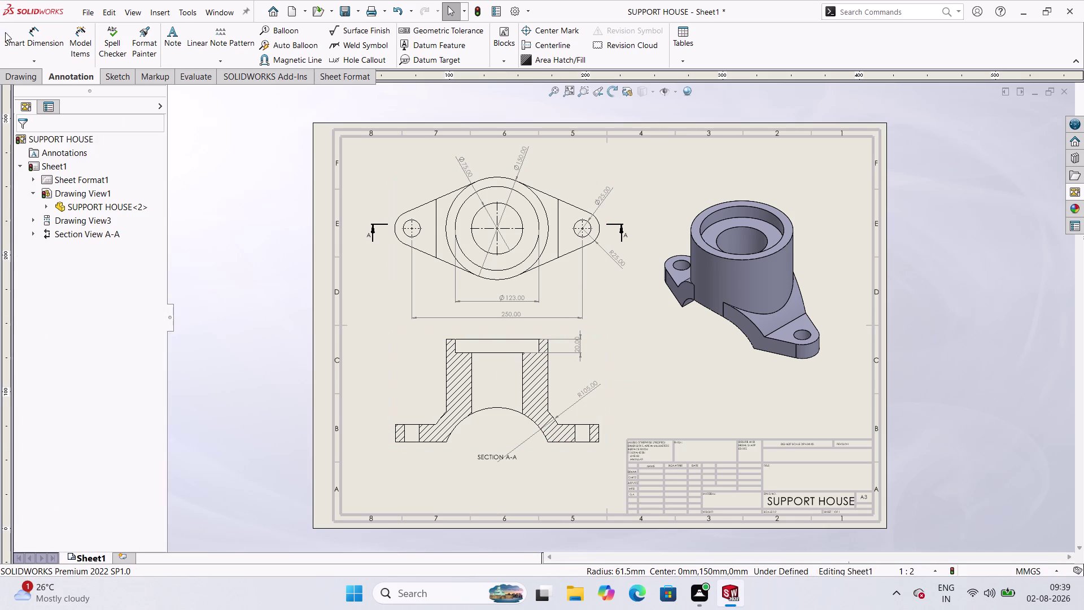
click(24, 39)
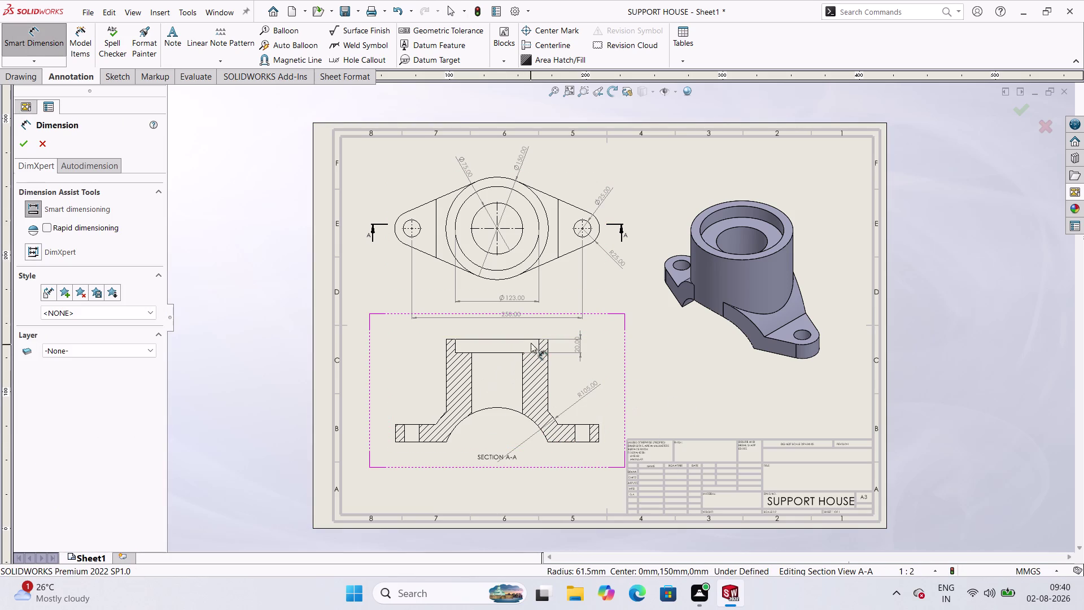
Add the 150 mm overall height and 25 mm flange thickness dimensions to Section A-A.
click(533, 341)
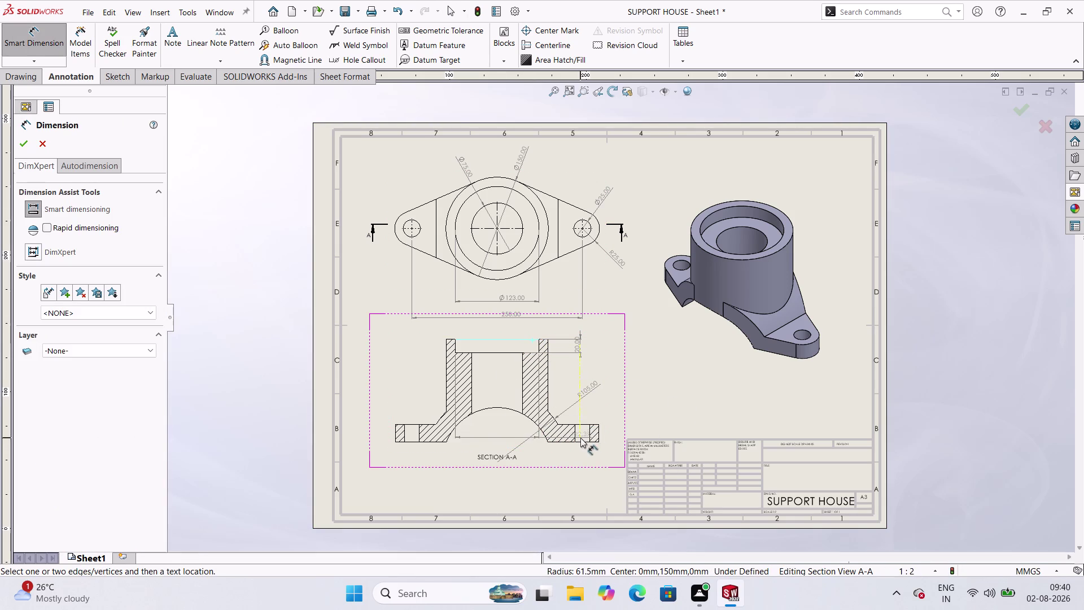
click(564, 442)
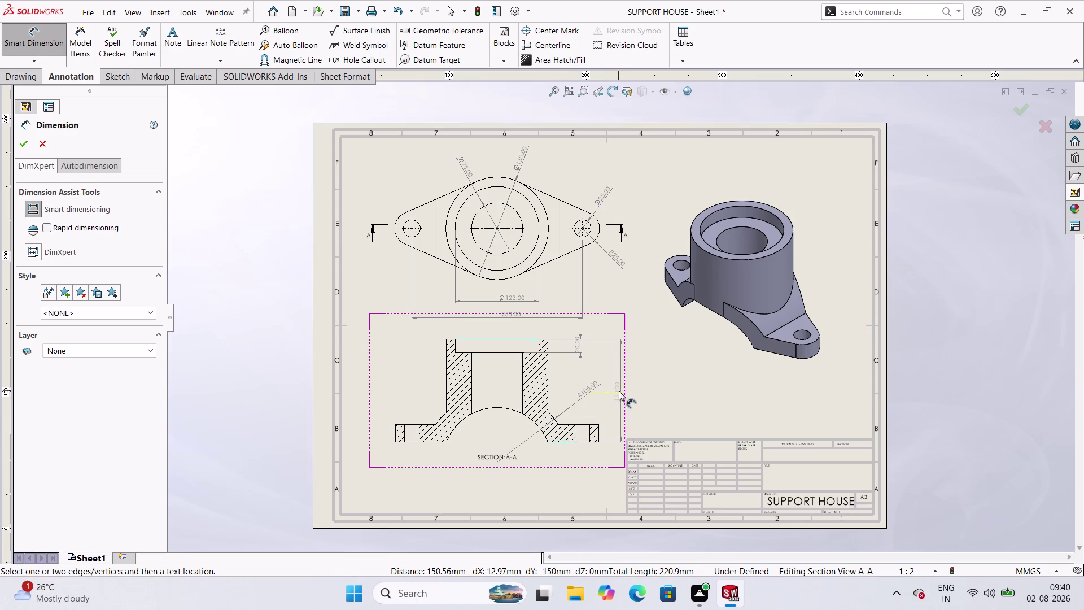
click(619, 386)
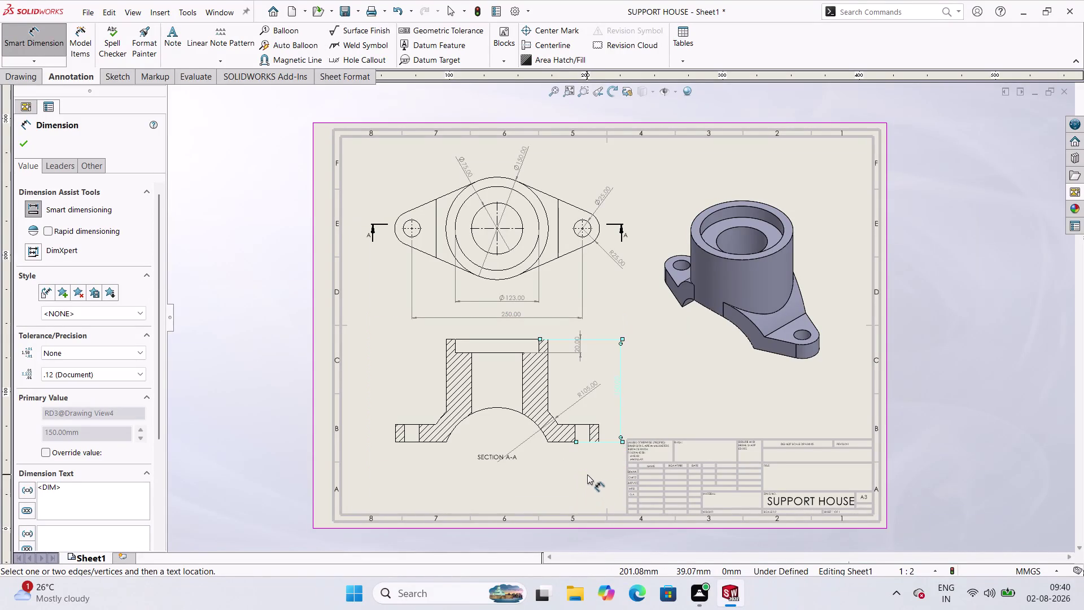
click(601, 438)
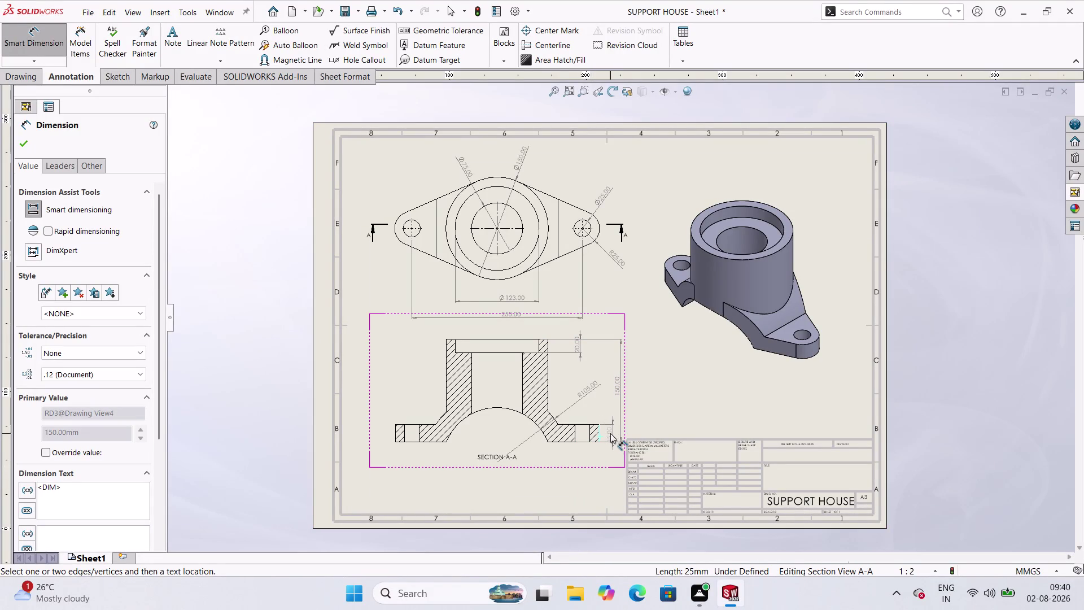
click(610, 431)
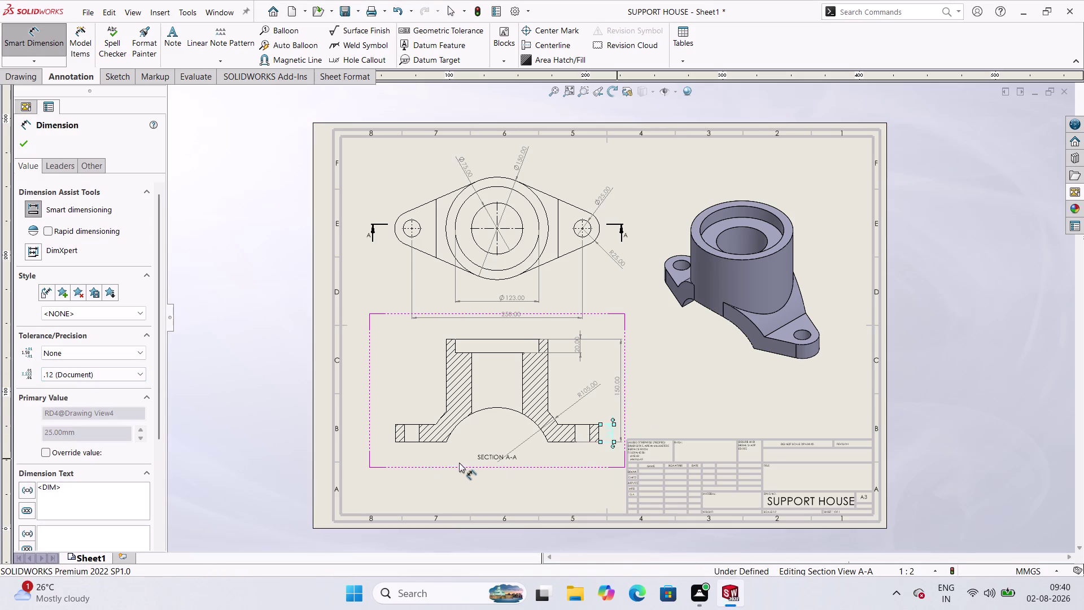
click(413, 442)
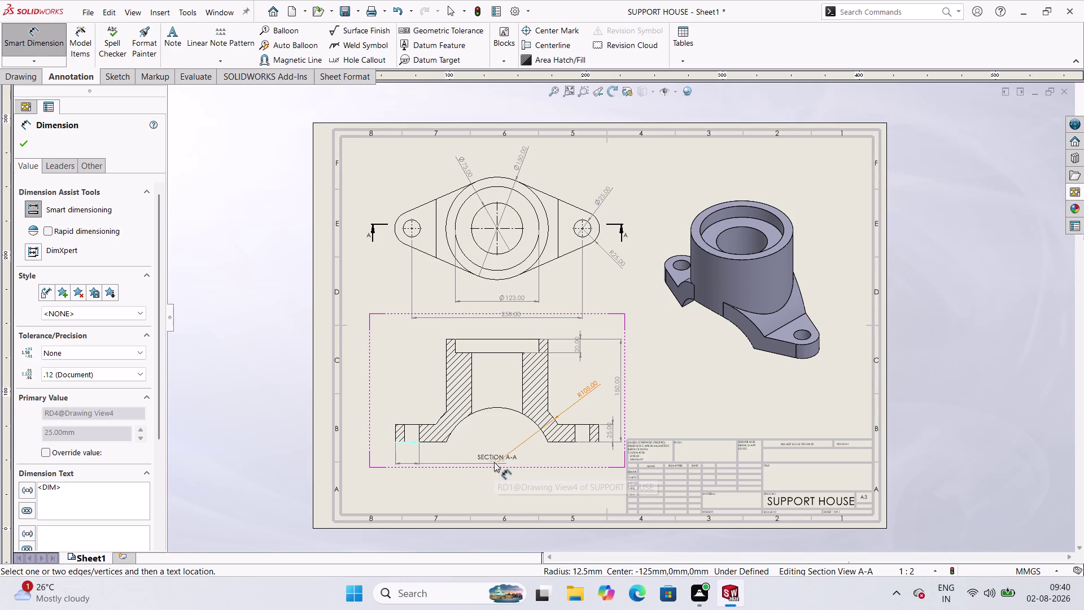
Select and clear existing Section A-A dimensions, then open and dismiss the top view's shortcut menu.
click(496, 461)
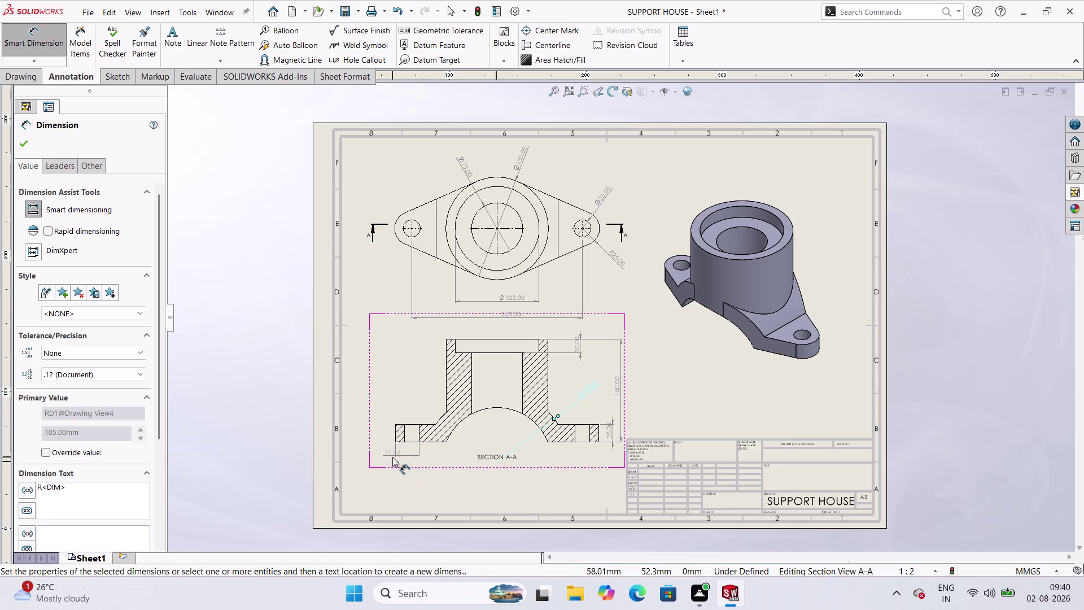
key(Escape)
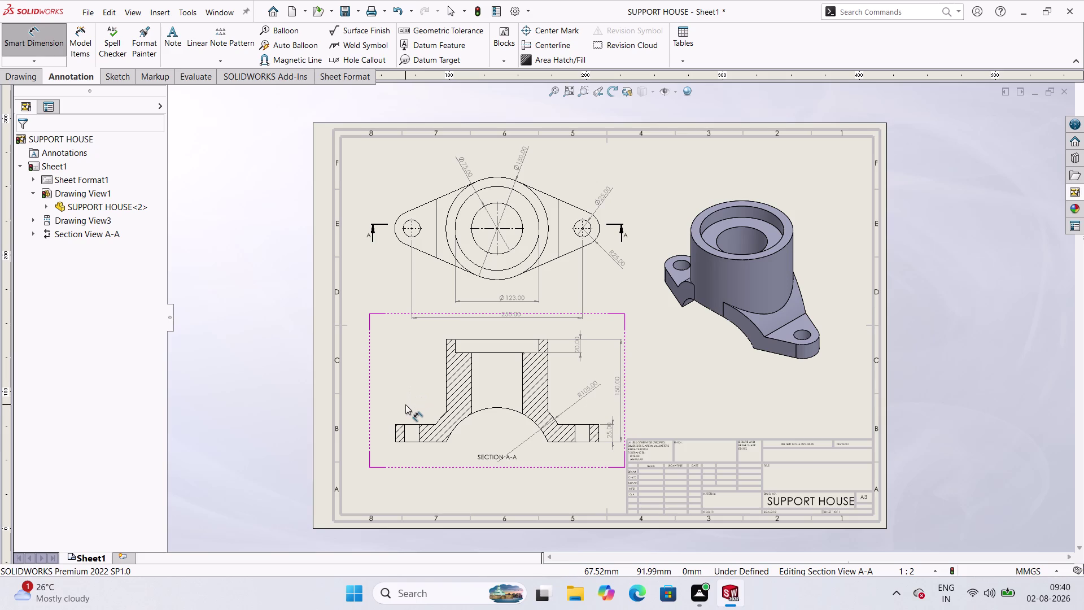
click(497, 462)
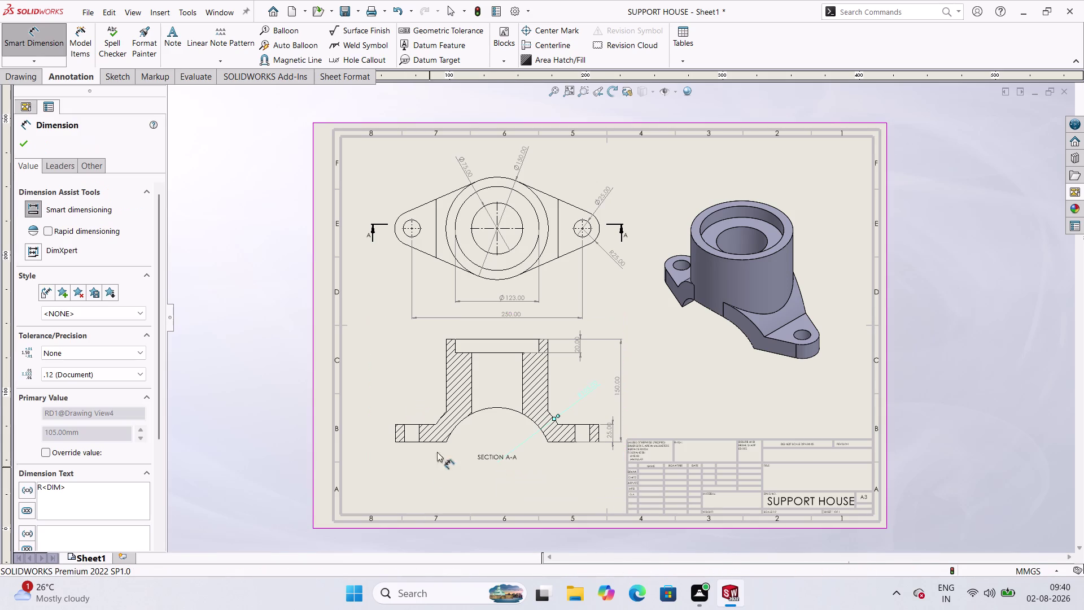
click(407, 442)
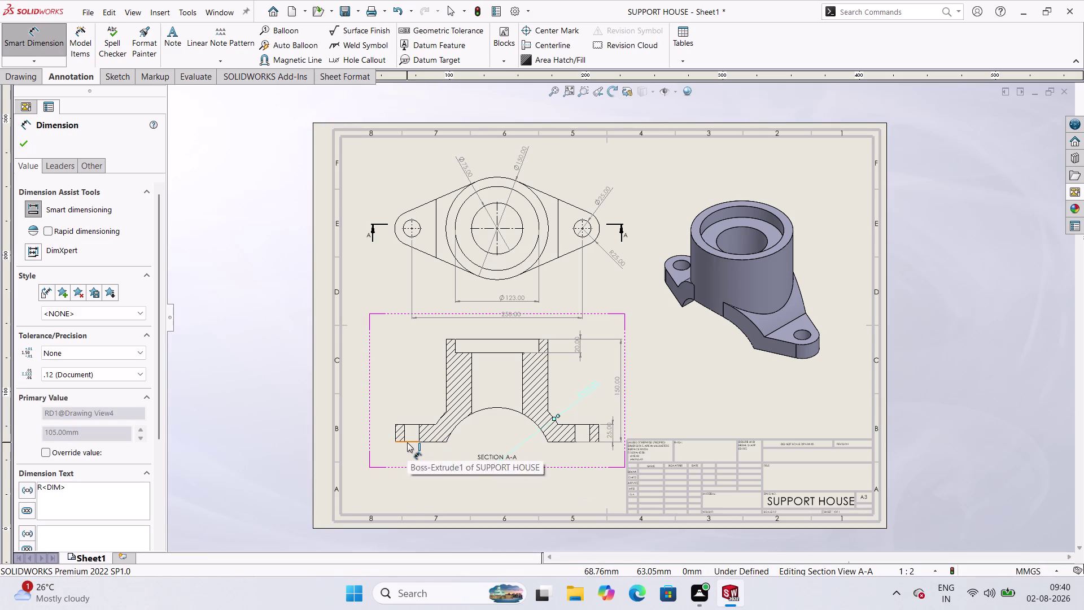
key(Escape)
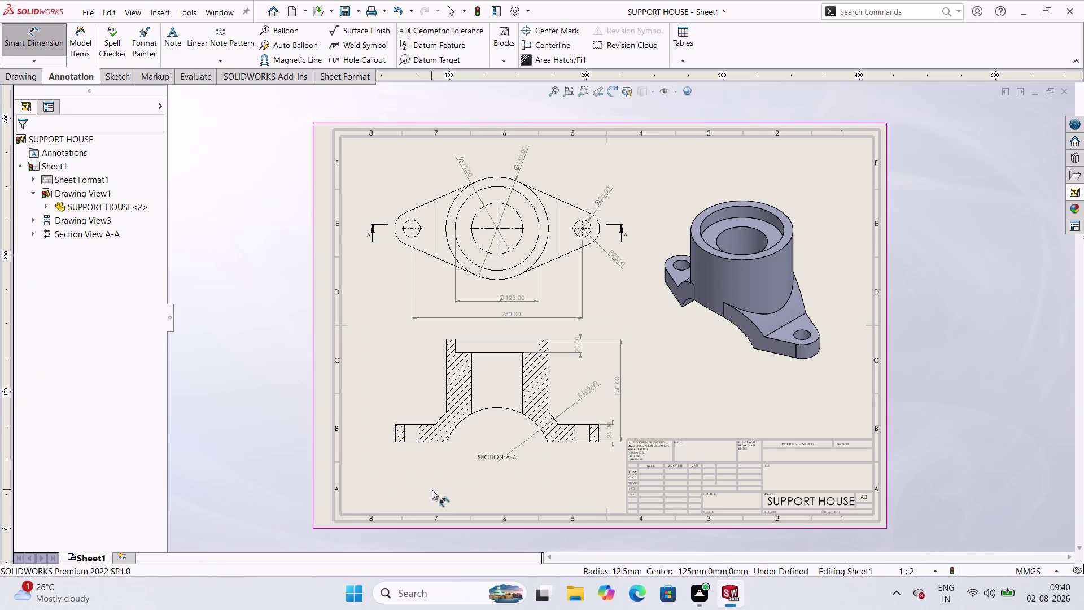
scroll(up, 3)
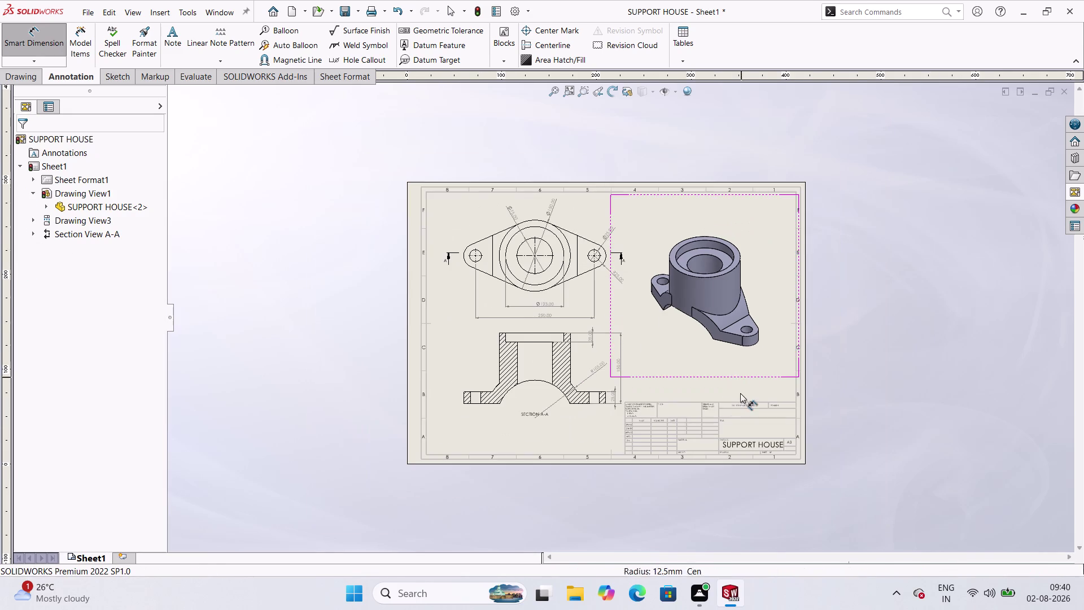
scroll(down, 3)
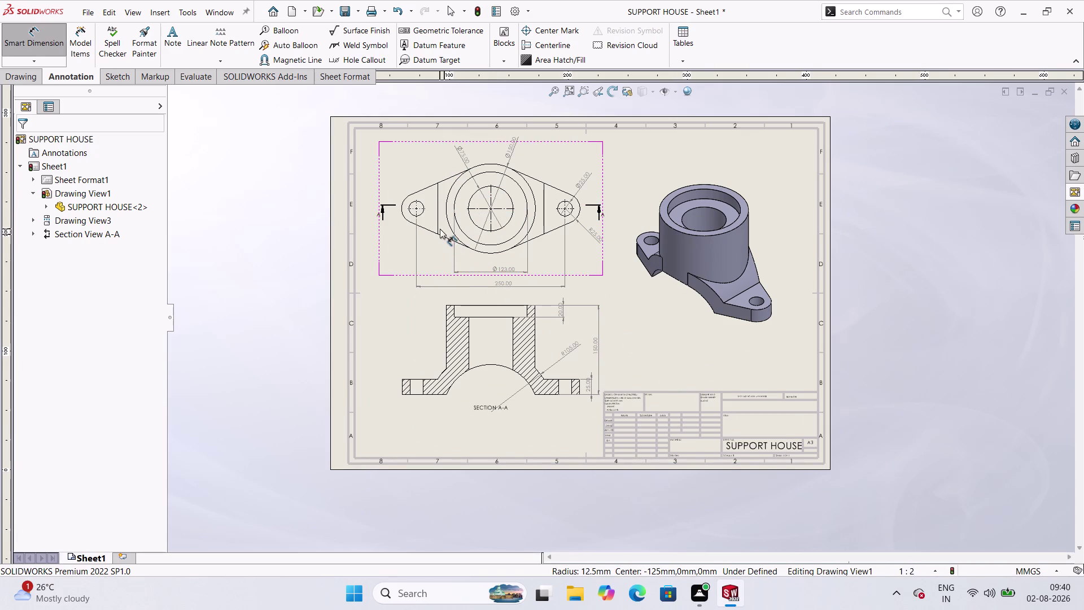
right_click(392, 143)
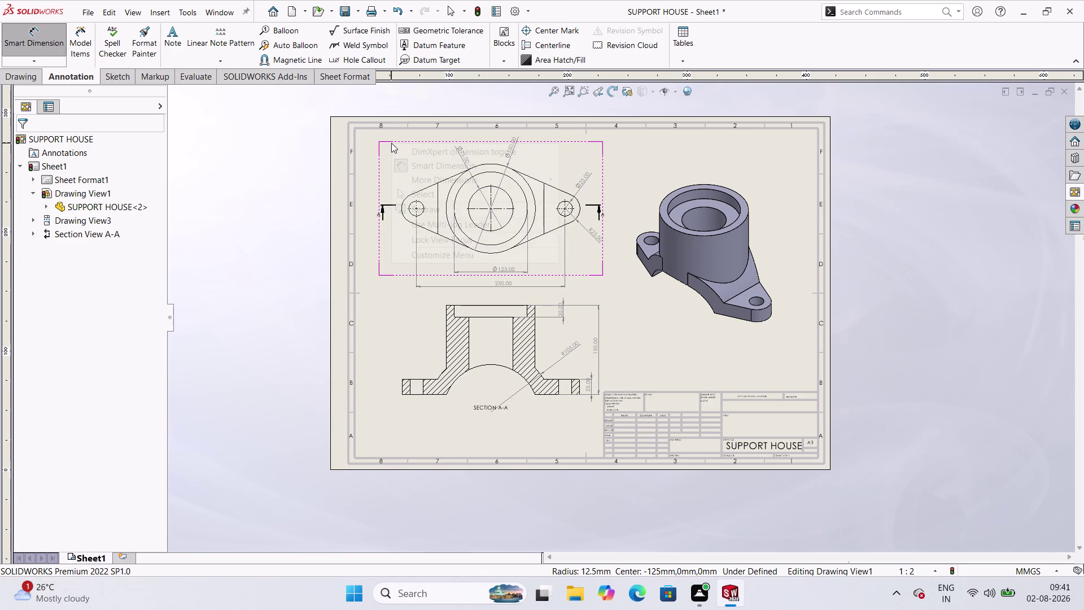
click(718, 150)
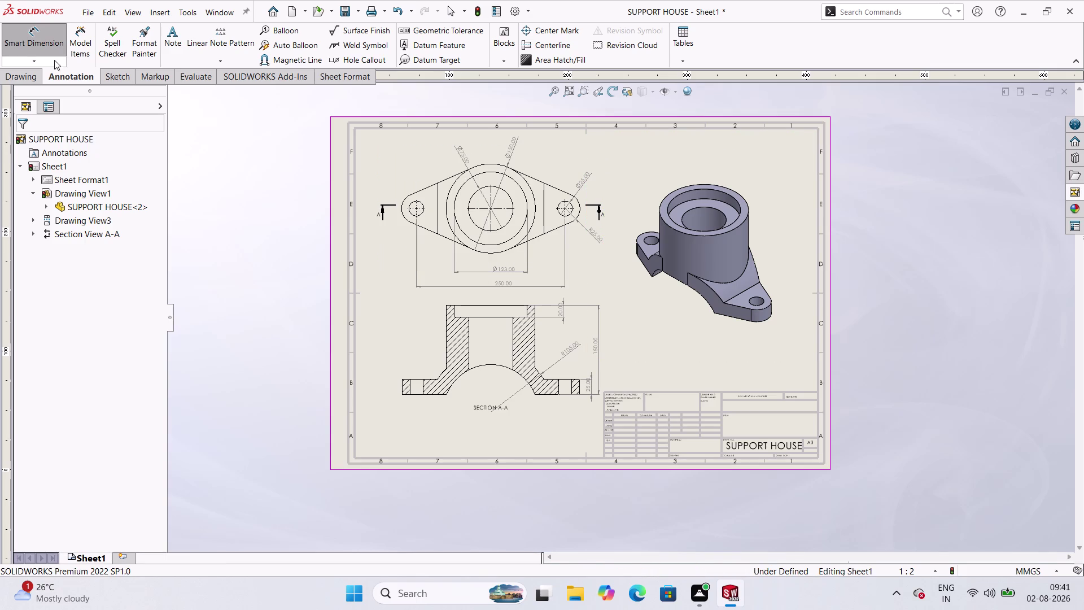
Set the isometric Drawing View3 to Hidden Lines Removed at 1:2 scale and confirm.
click(49, 52)
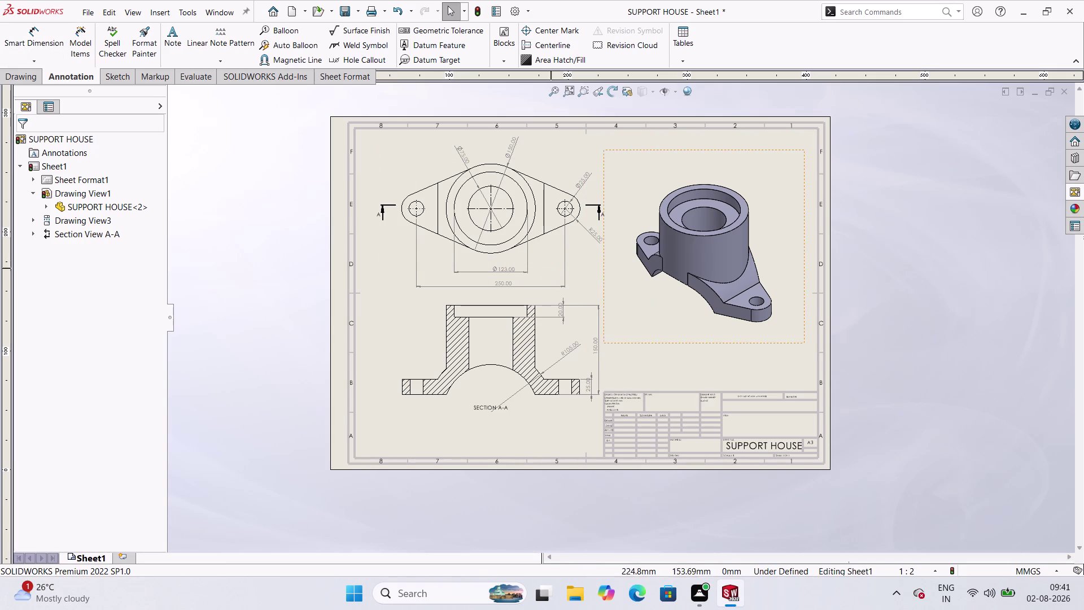
double_click(686, 330)
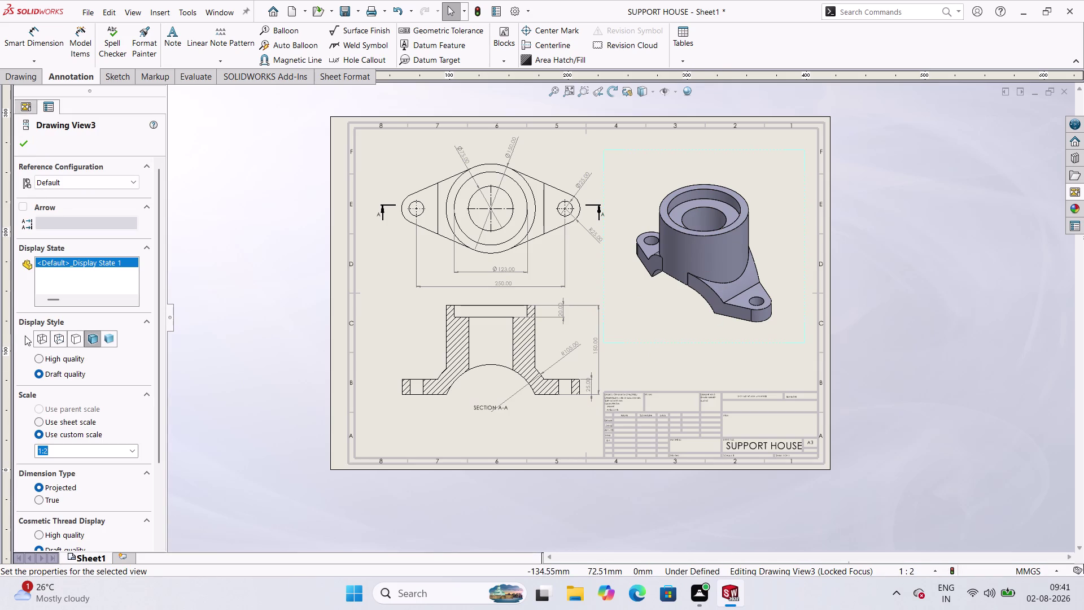
click(61, 344)
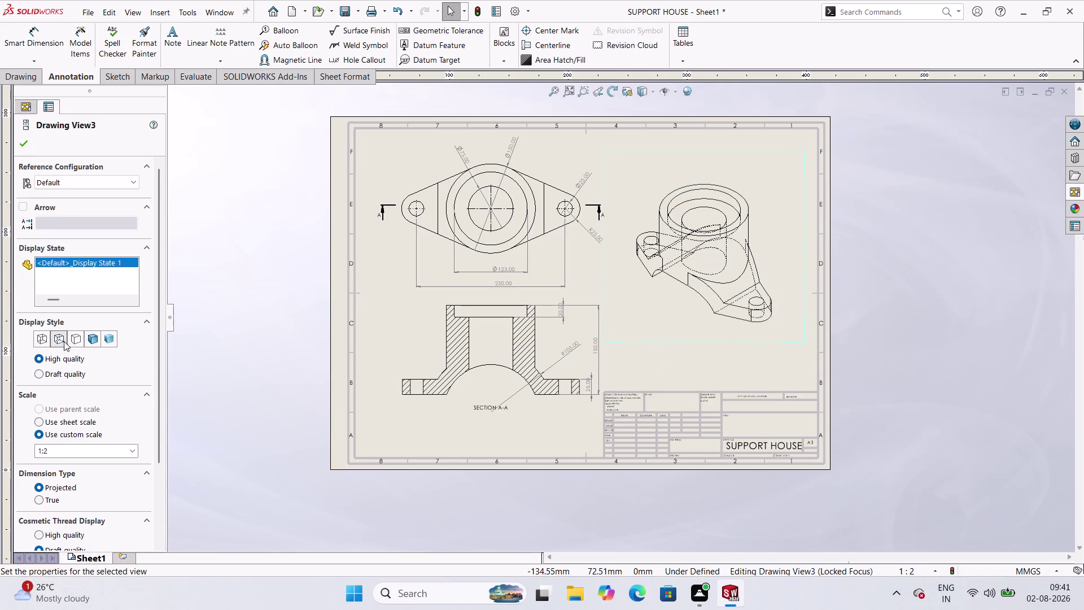
click(82, 336)
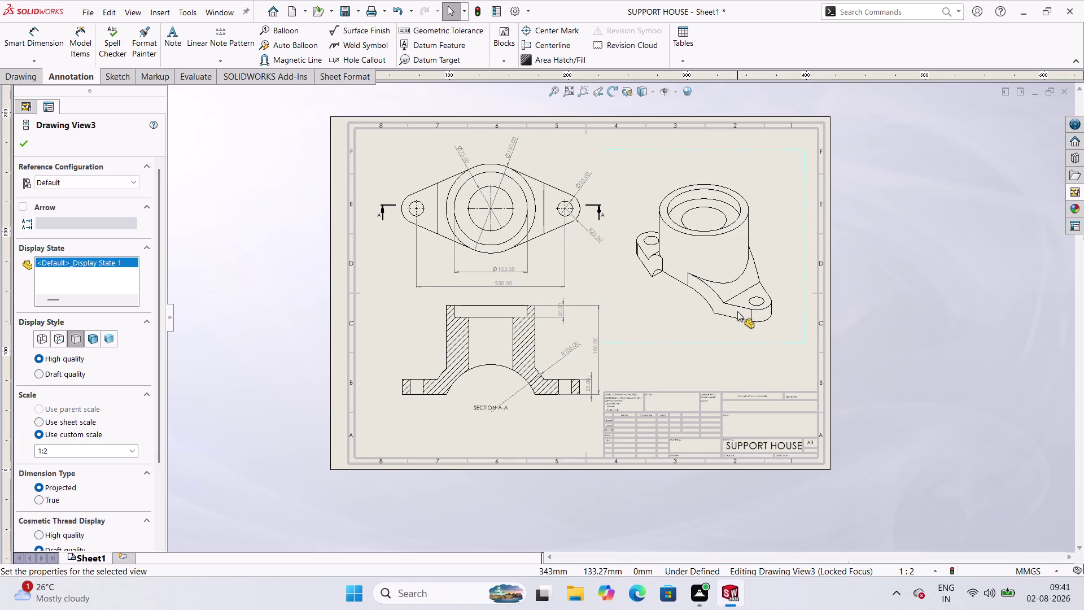
click(91, 335)
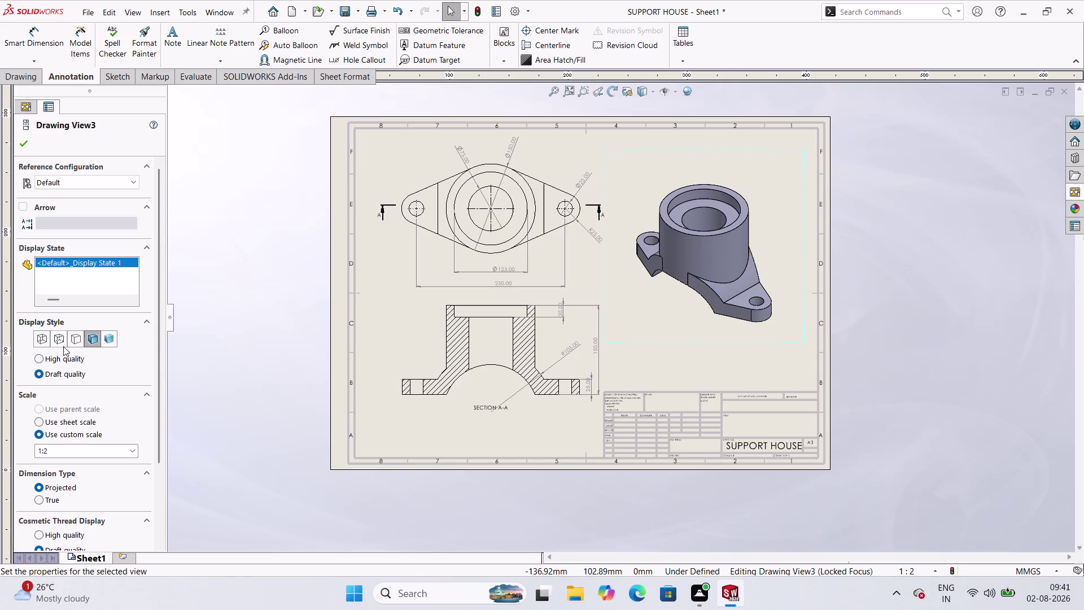
click(72, 340)
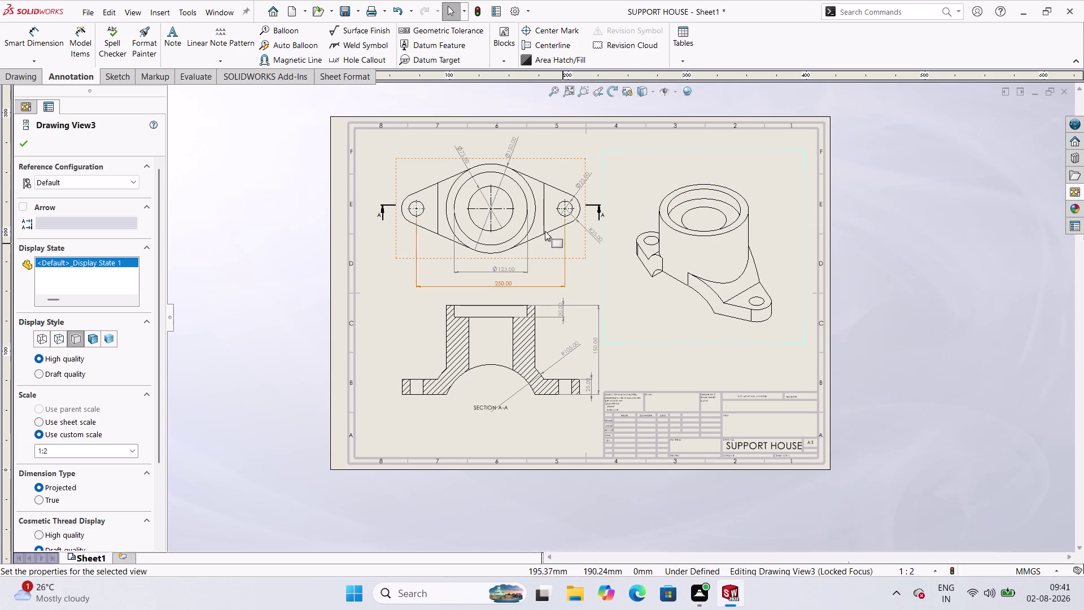
click(19, 86)
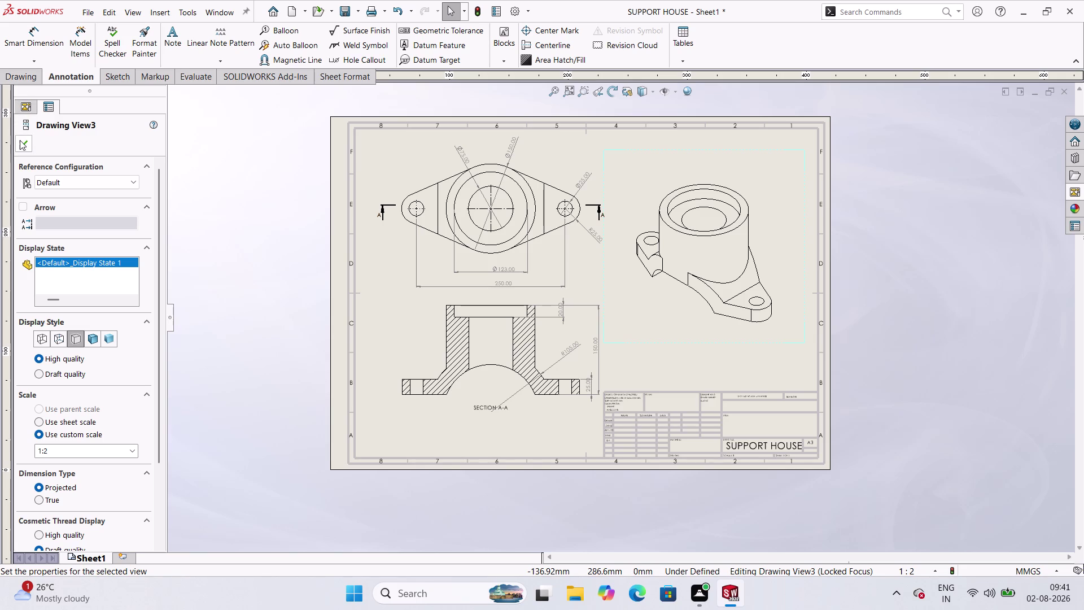
click(24, 148)
click(12, 82)
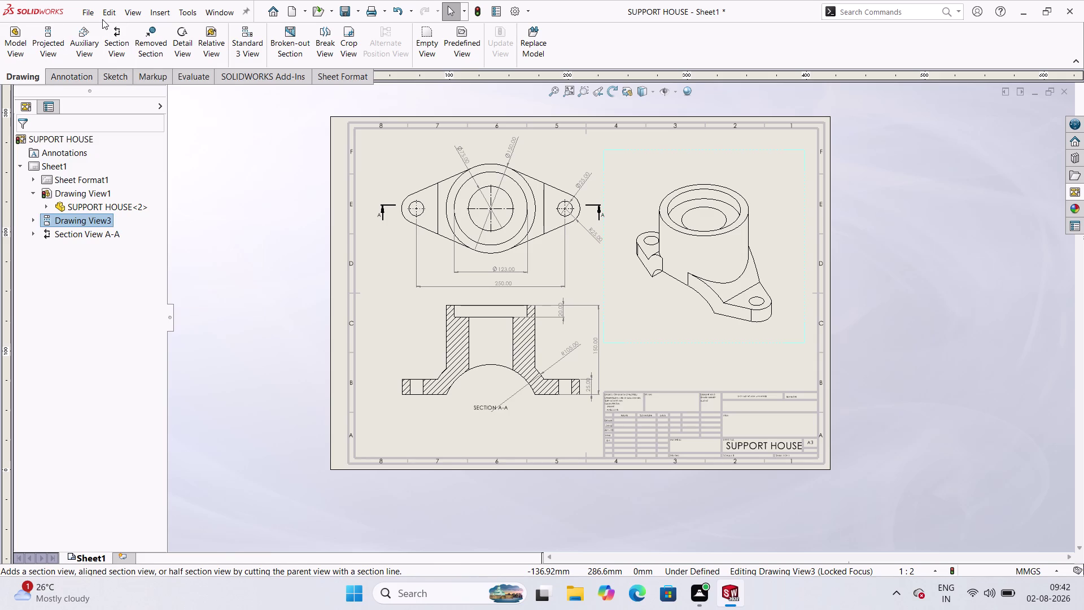
Start Save As and rename the drawing file to SUPPORT HOUSE DRAFTING.
click(78, 9)
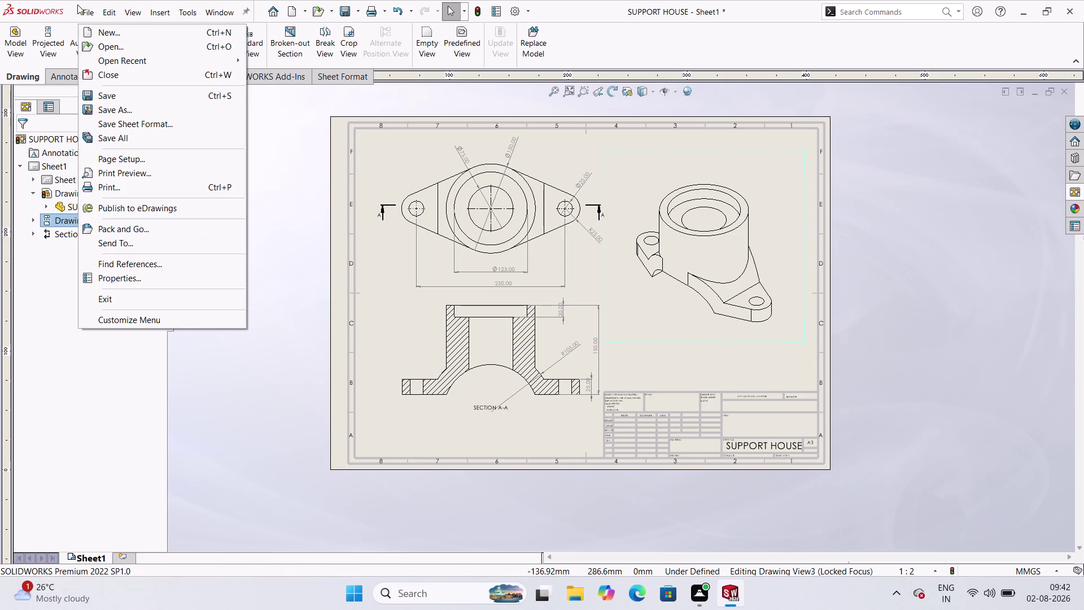
click(128, 108)
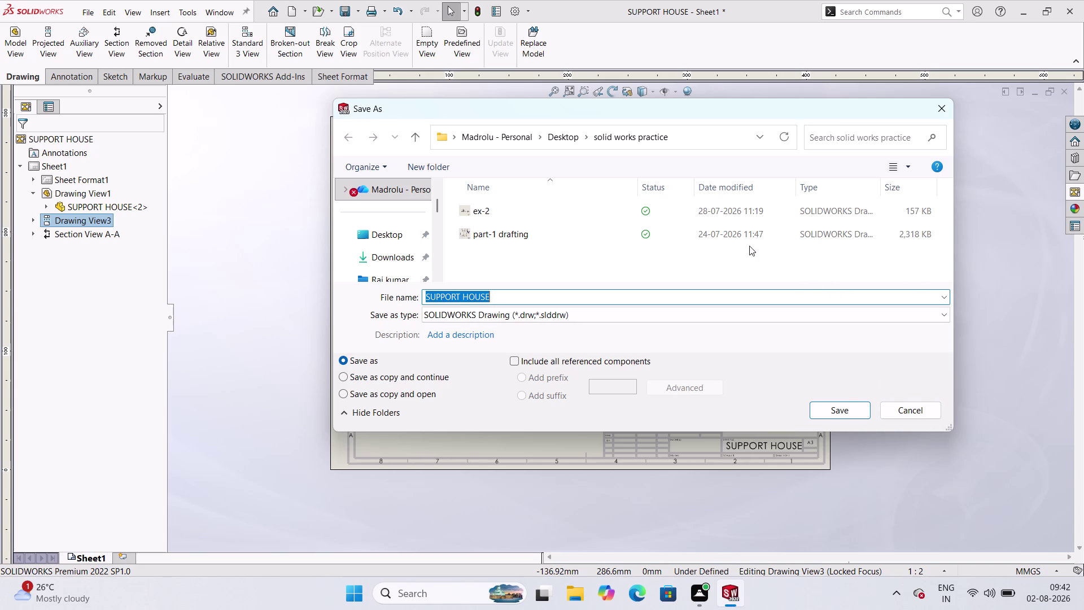
click(506, 291)
key(space)
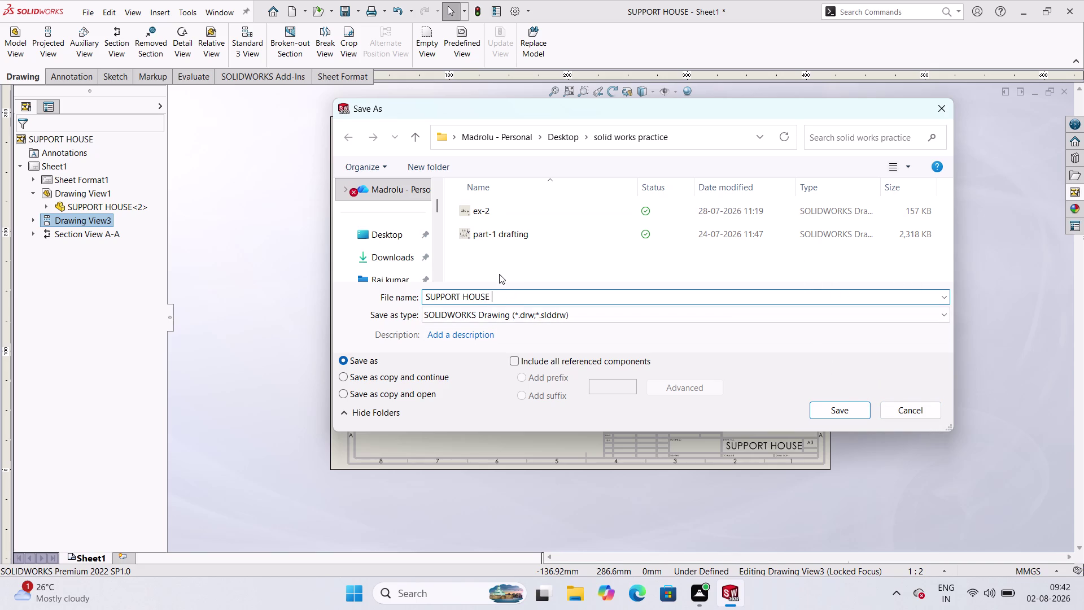
text(DR)
text(AF)
text(T)
key(i)
key(n)
key(g)
Set the save type to Adobe Portable Document Format (*.pdf) and save.
click(946, 317)
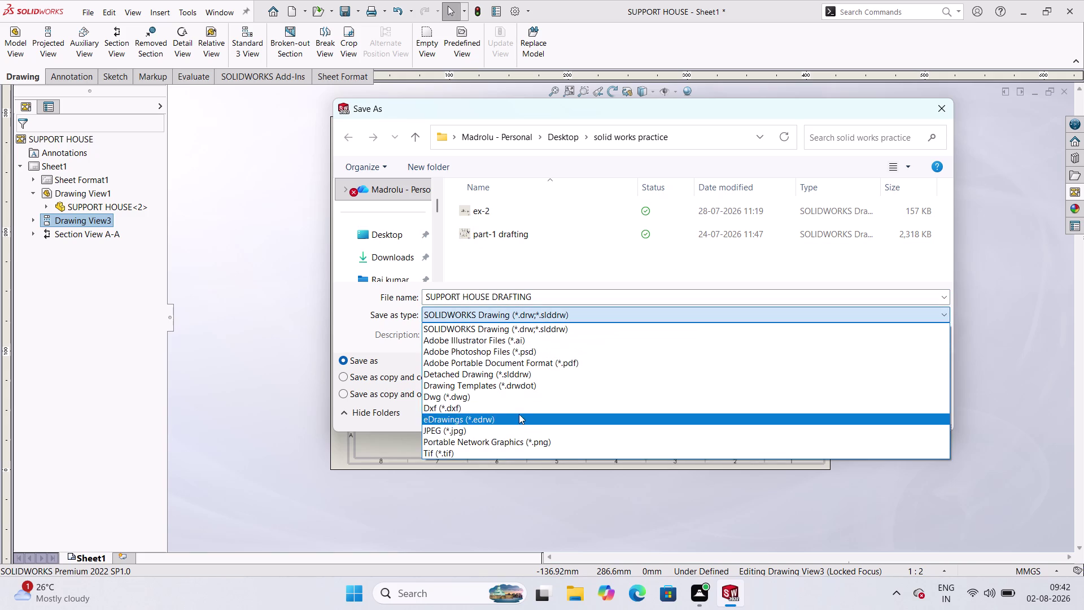
click(587, 367)
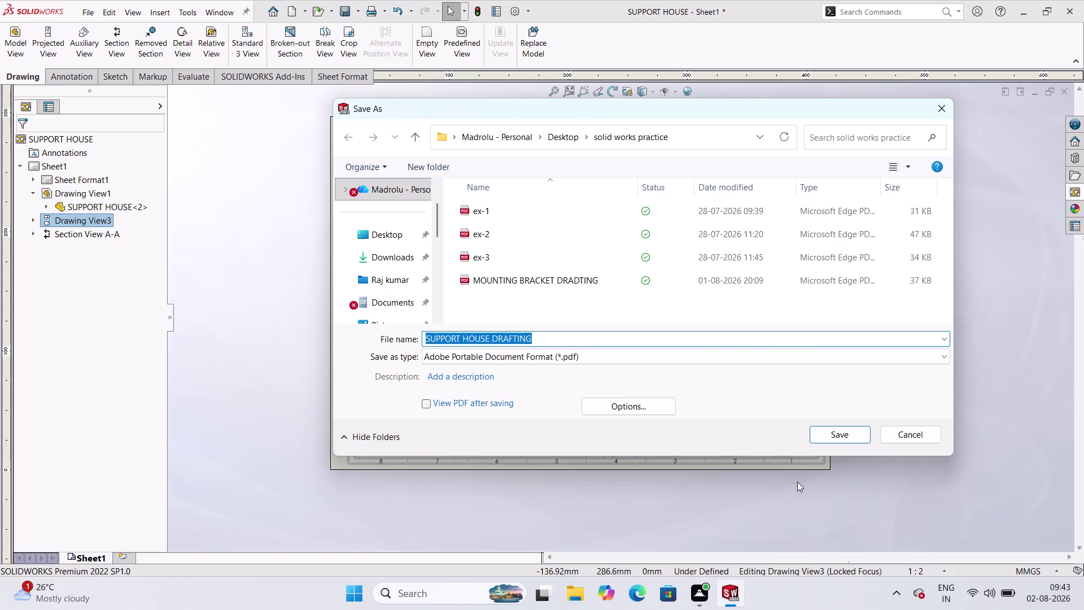
click(868, 428)
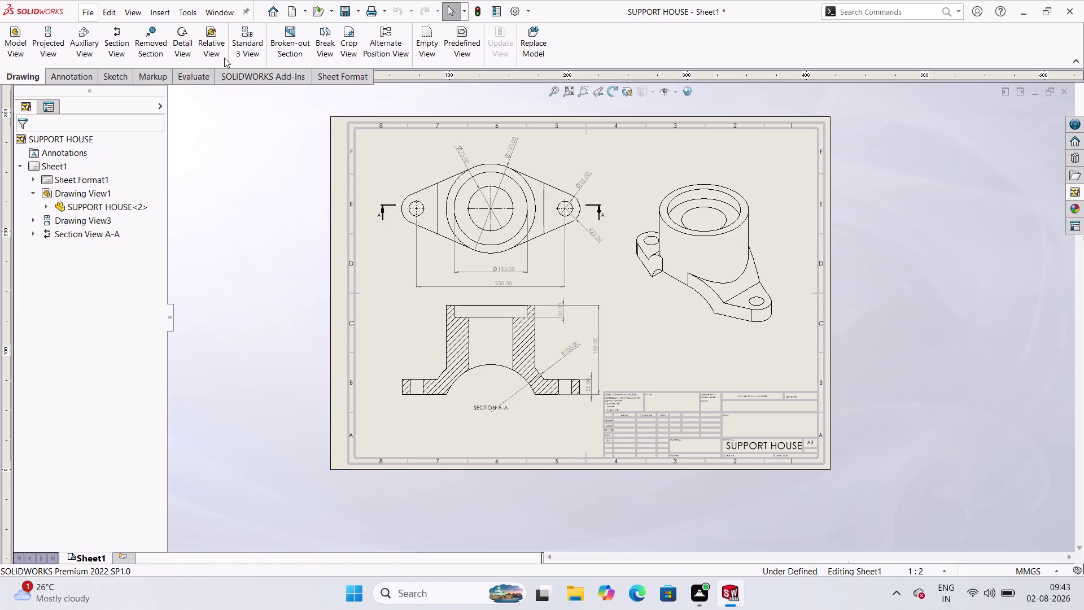
Circle the isometric view's slot and place the 1:1 Detail B below it.
click(192, 54)
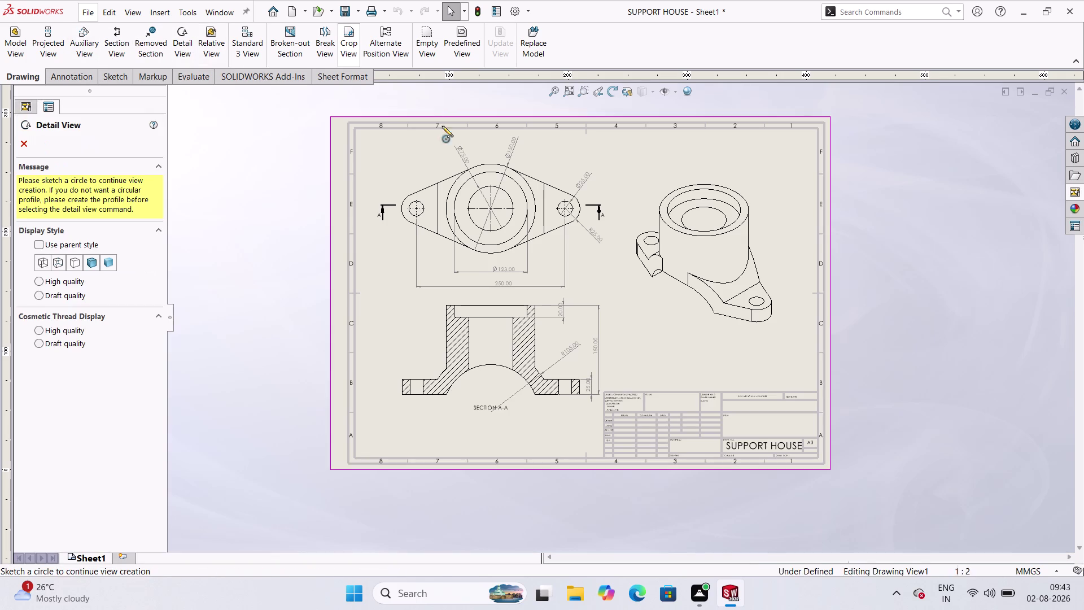
scroll(down, 3)
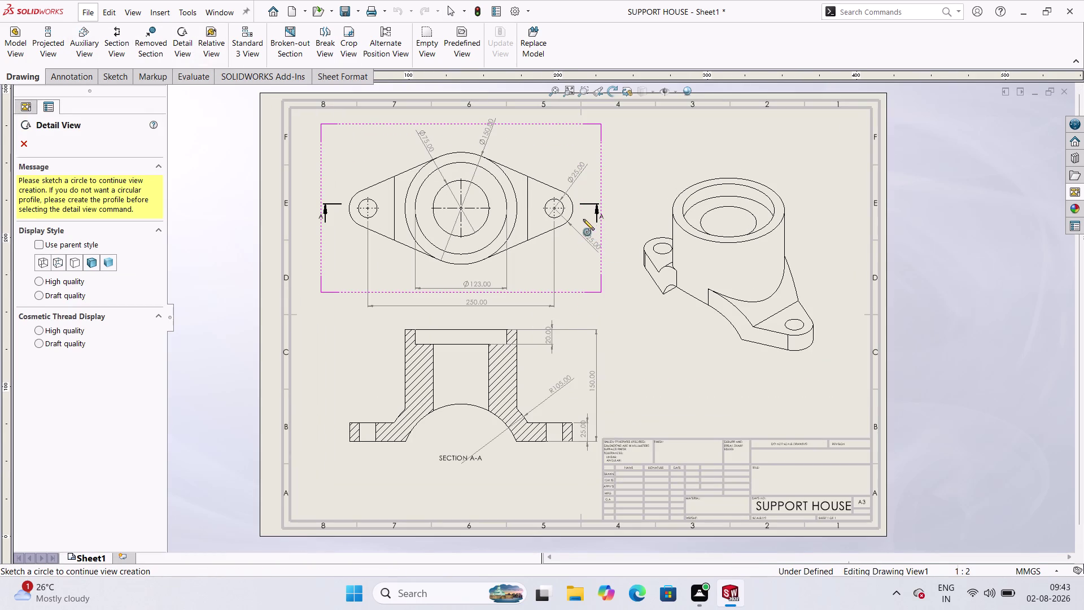
click(717, 293)
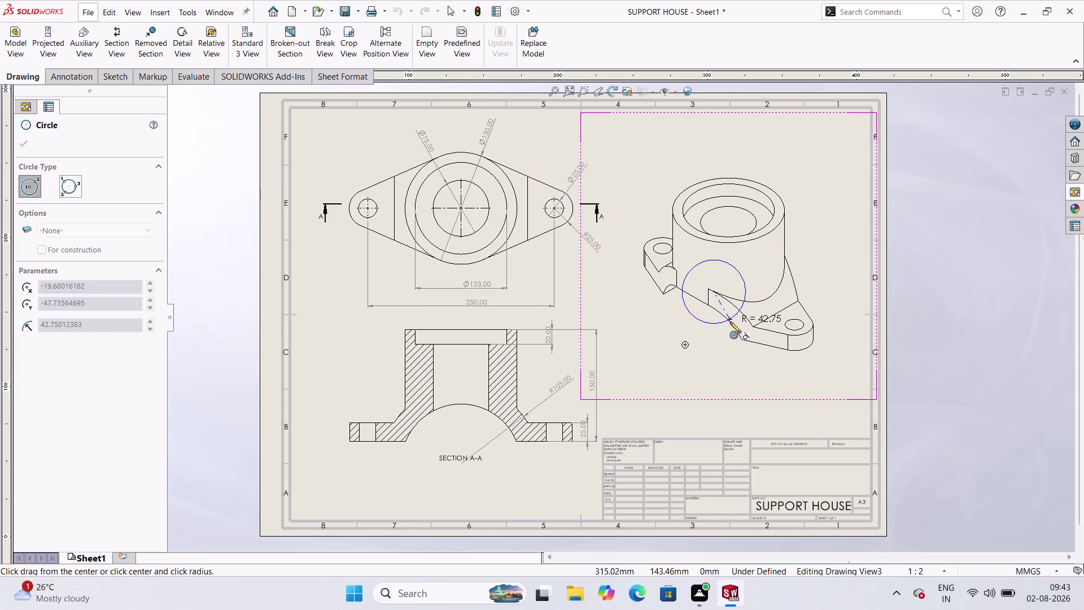
click(695, 304)
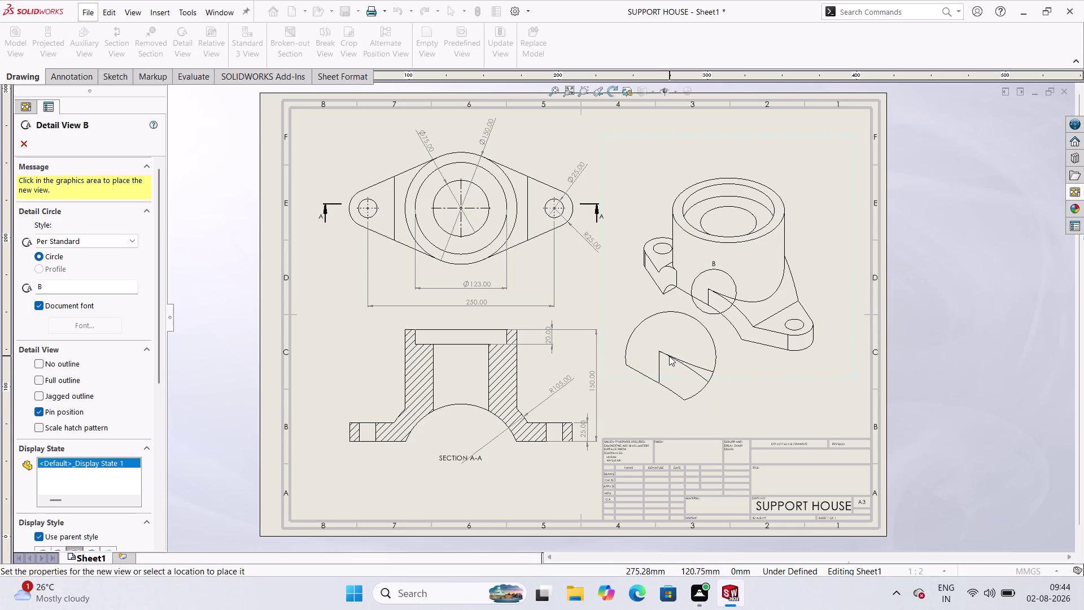
click(666, 365)
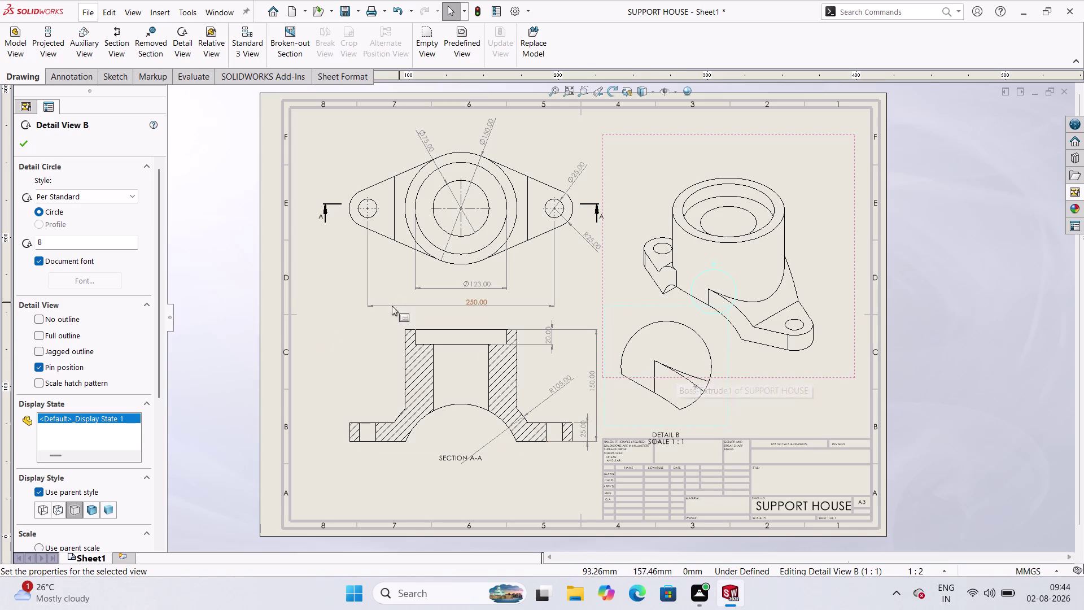
click(19, 143)
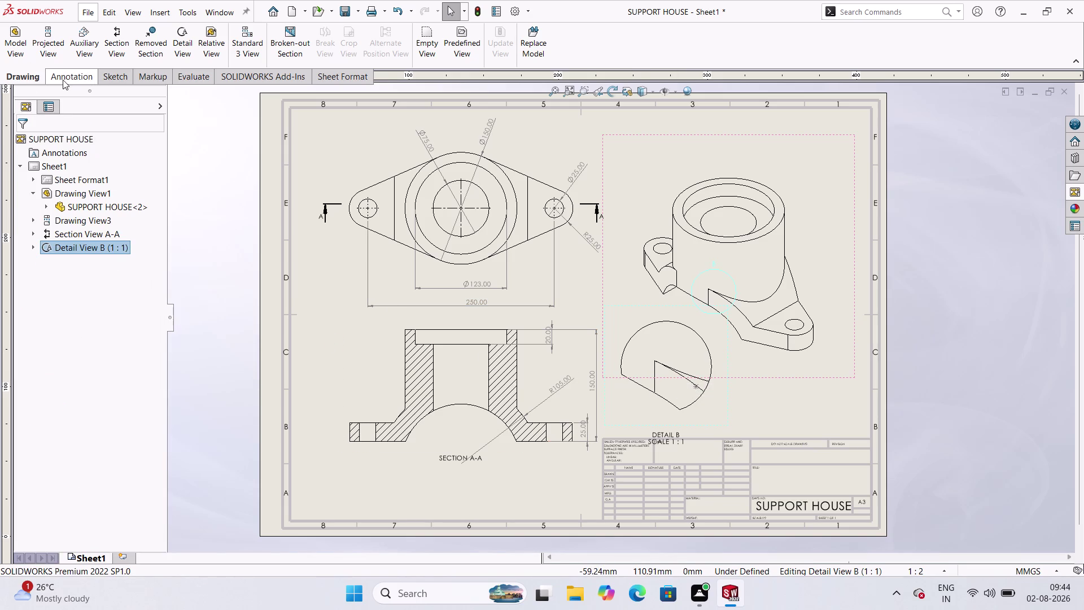
From the Annotation tools, try a Smart Dimension on Detail B's arc.
click(40, 79)
click(21, 76)
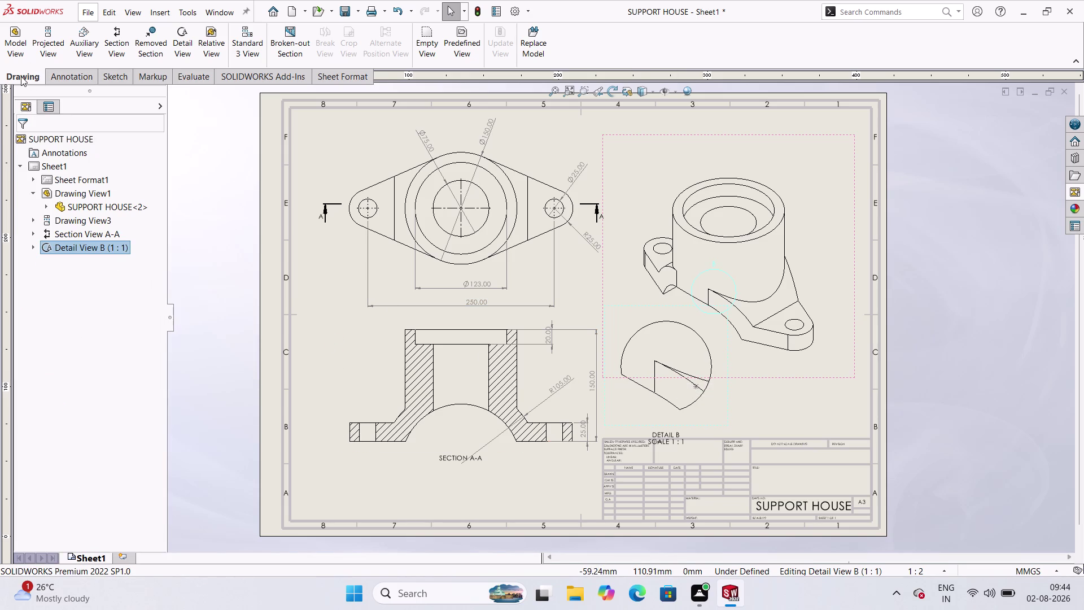
click(72, 77)
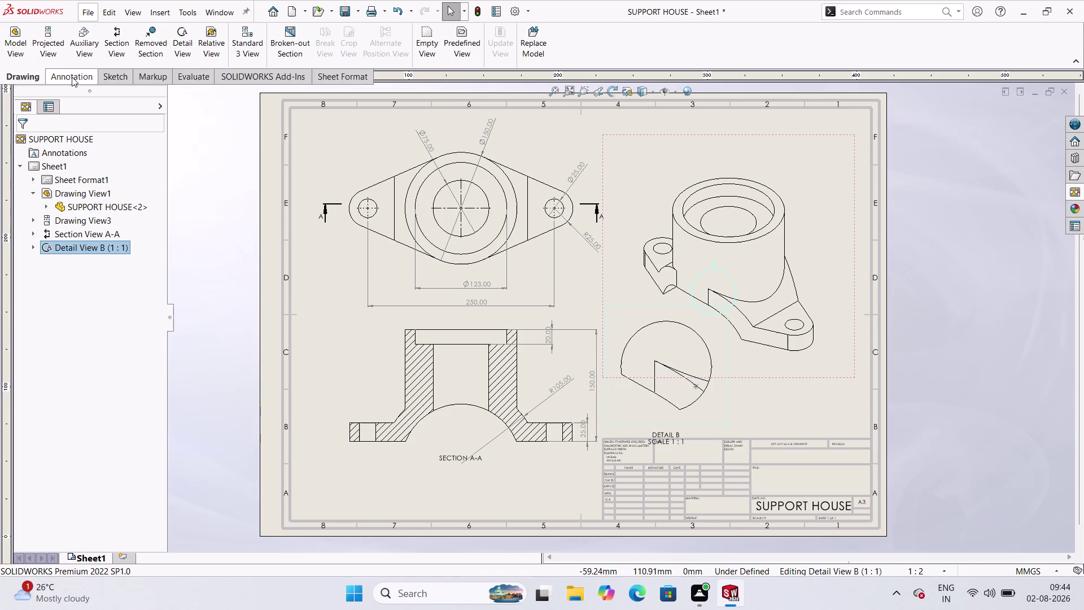
click(38, 41)
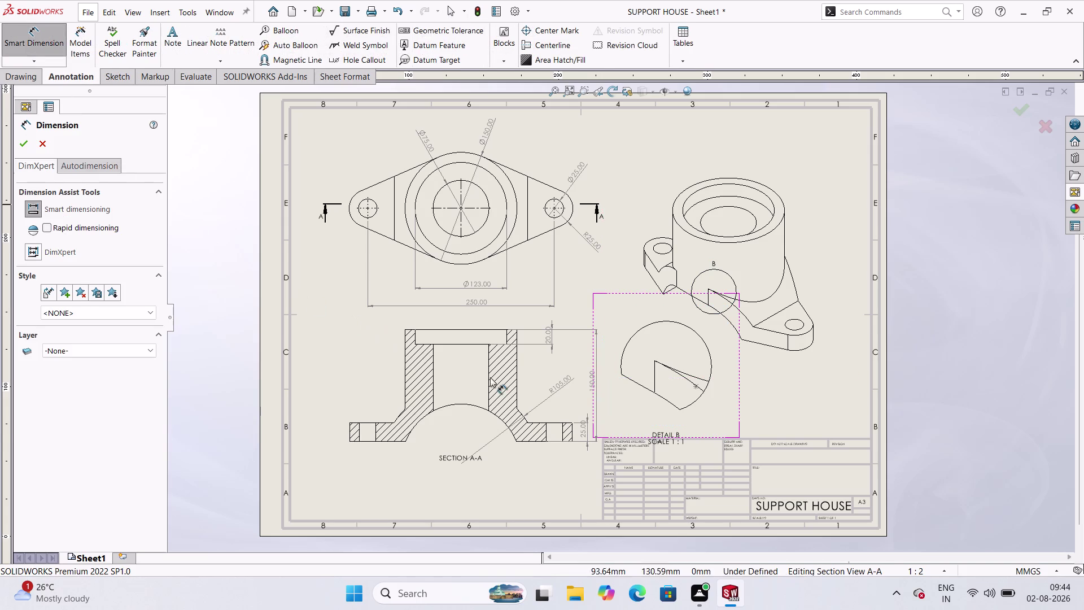
click(686, 374)
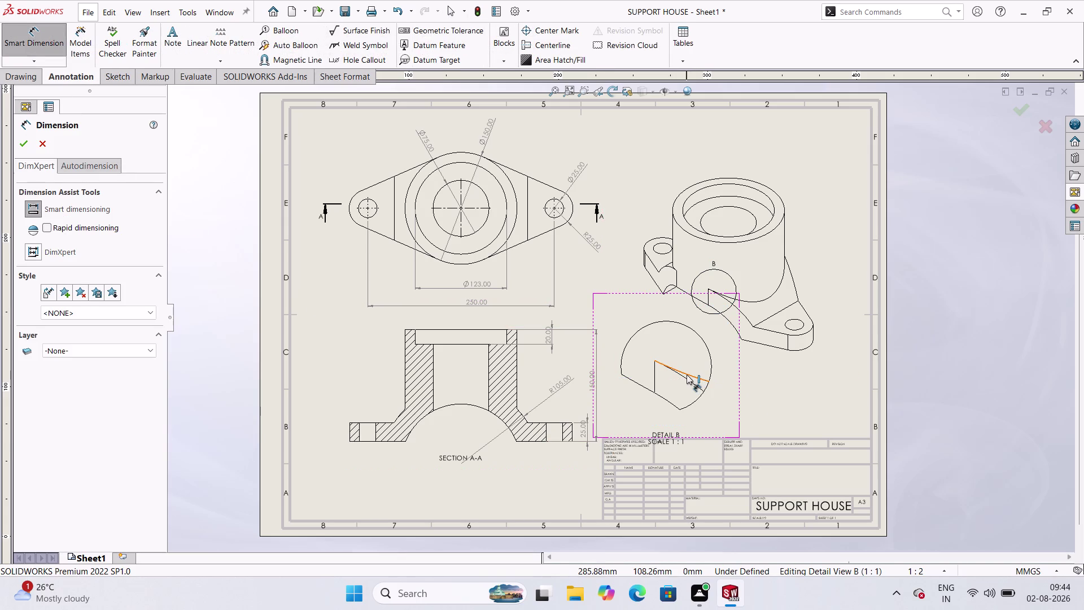
click(685, 377)
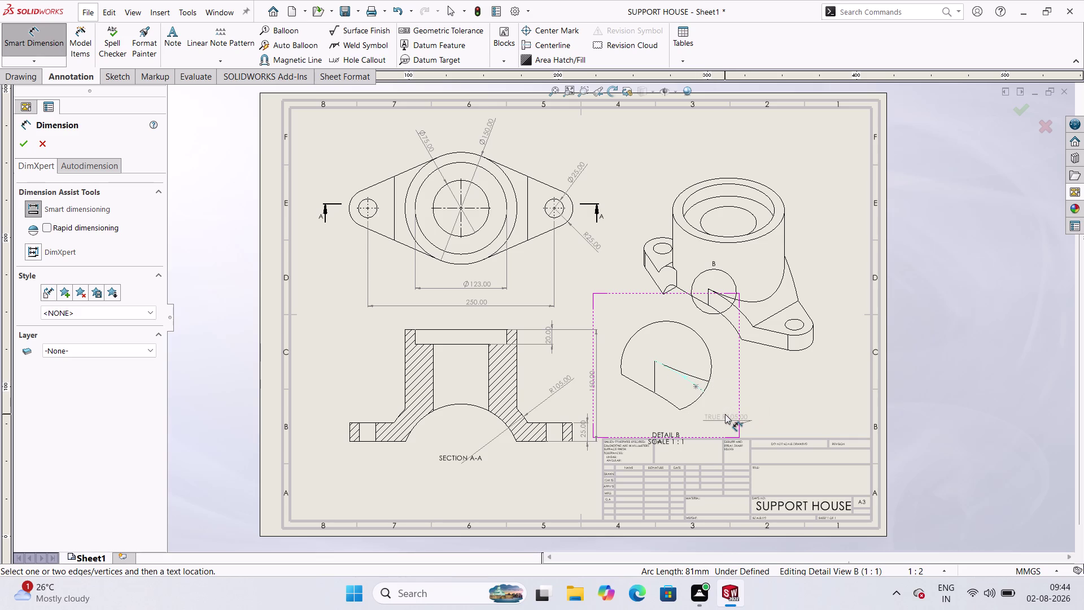
click(698, 378)
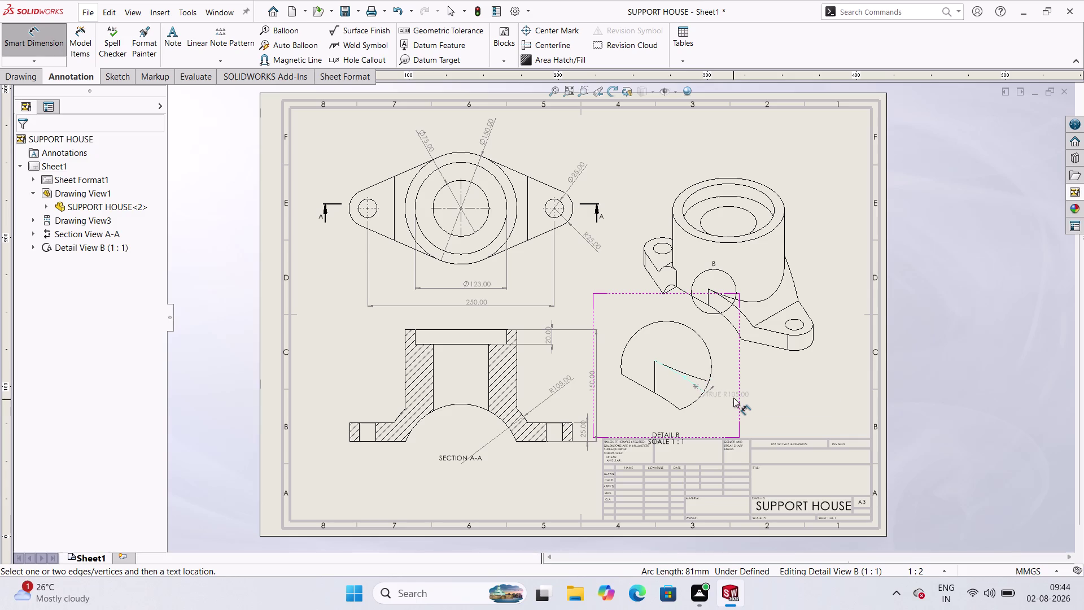
Cancel the unwanted arc dimension and exit the Smart Dimension tool.
key(Escape)
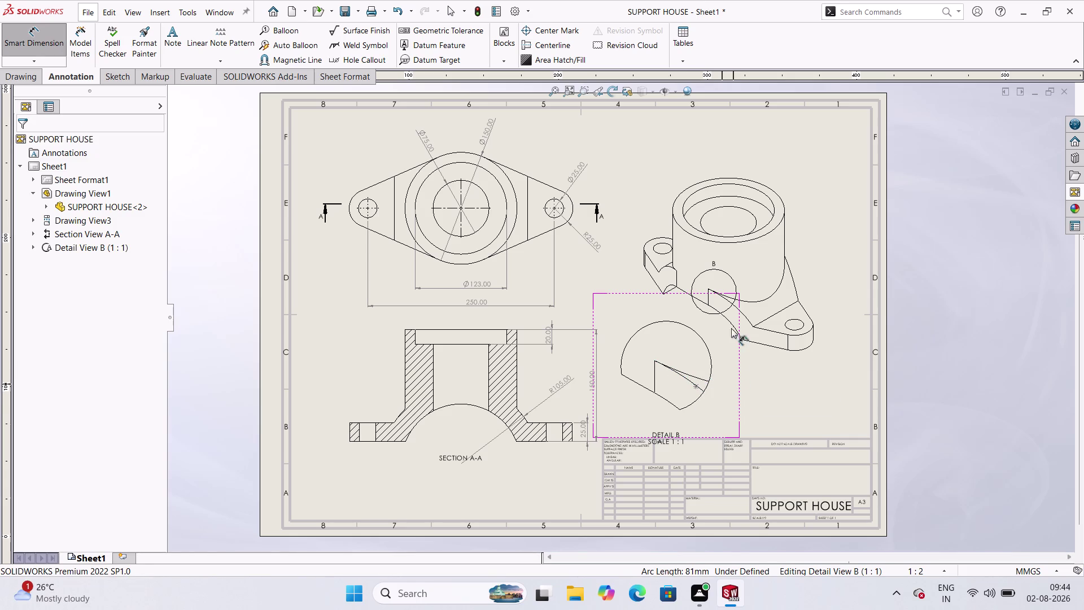
click(622, 232)
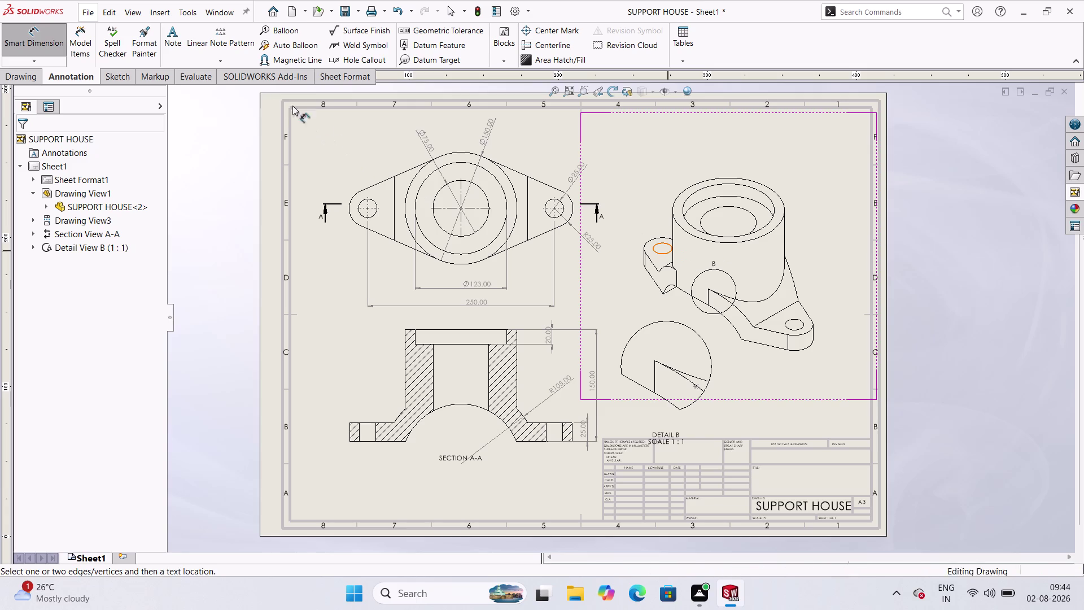
click(36, 43)
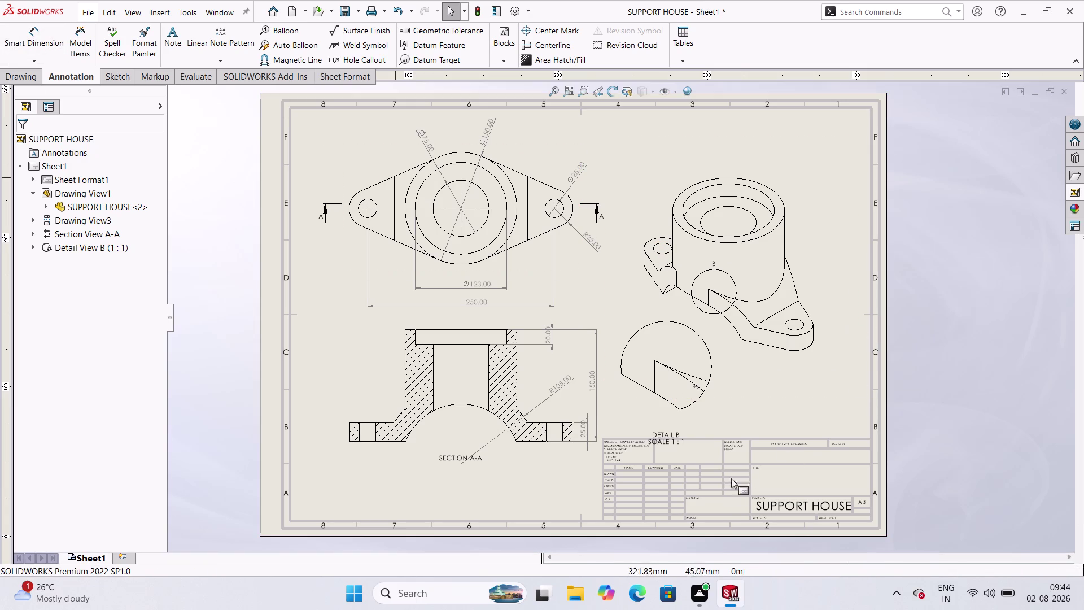